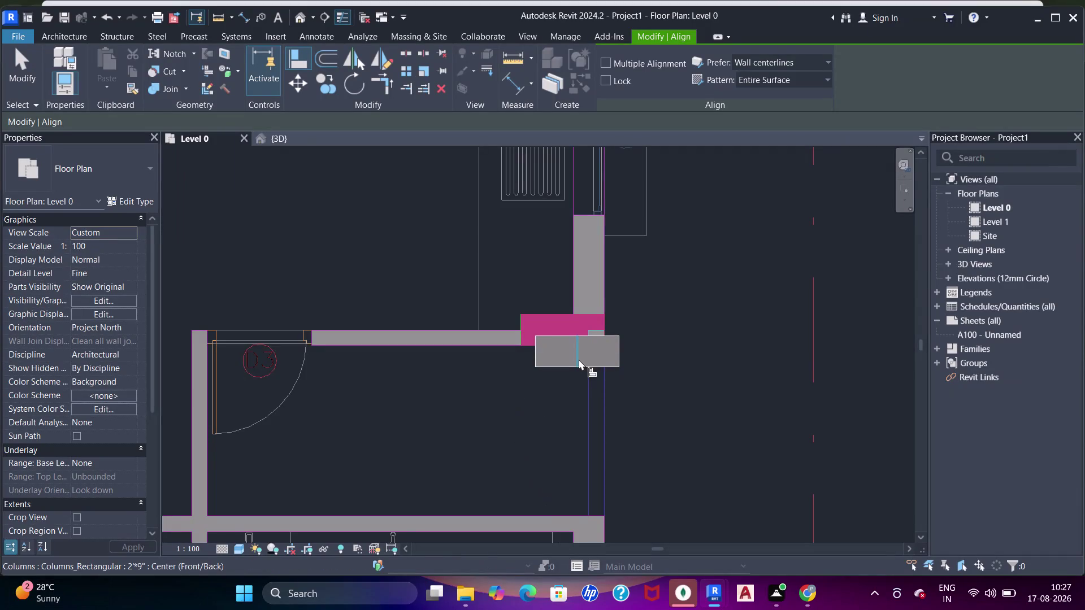
Align the first front-wall column's top and side faces to the DWG column edges.
scroll(up, 3)
click(547, 325)
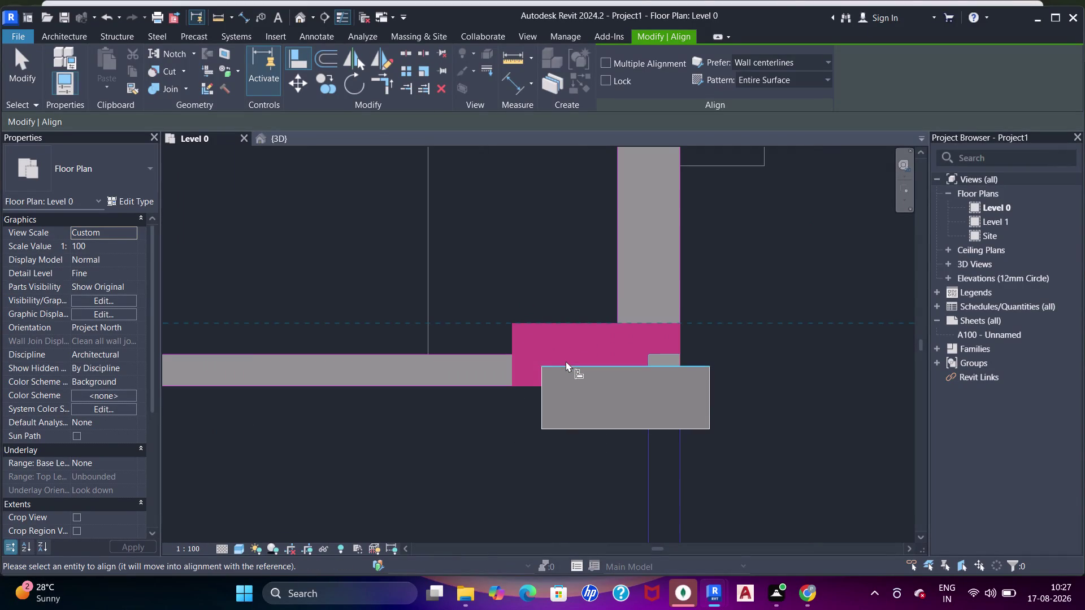
click(565, 361)
drag(497, 335, 503, 335)
click(514, 335)
click(542, 348)
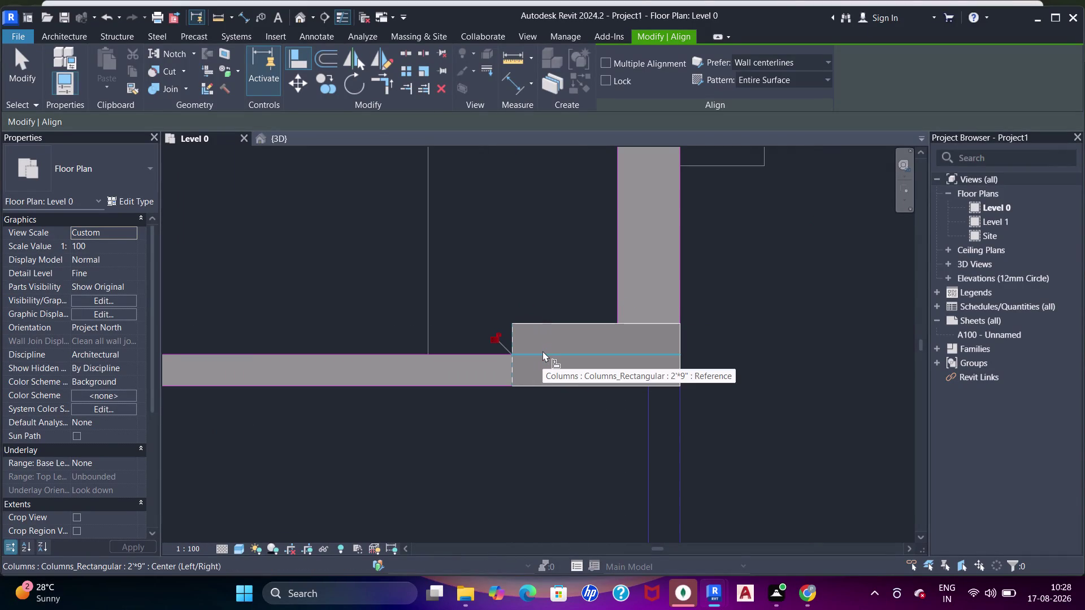
Align the next column's face to its magenta DWG column edge.
scroll(down, 3)
middle_drag(325, 423, 460, 223)
middle_drag(411, 267, 430, 211)
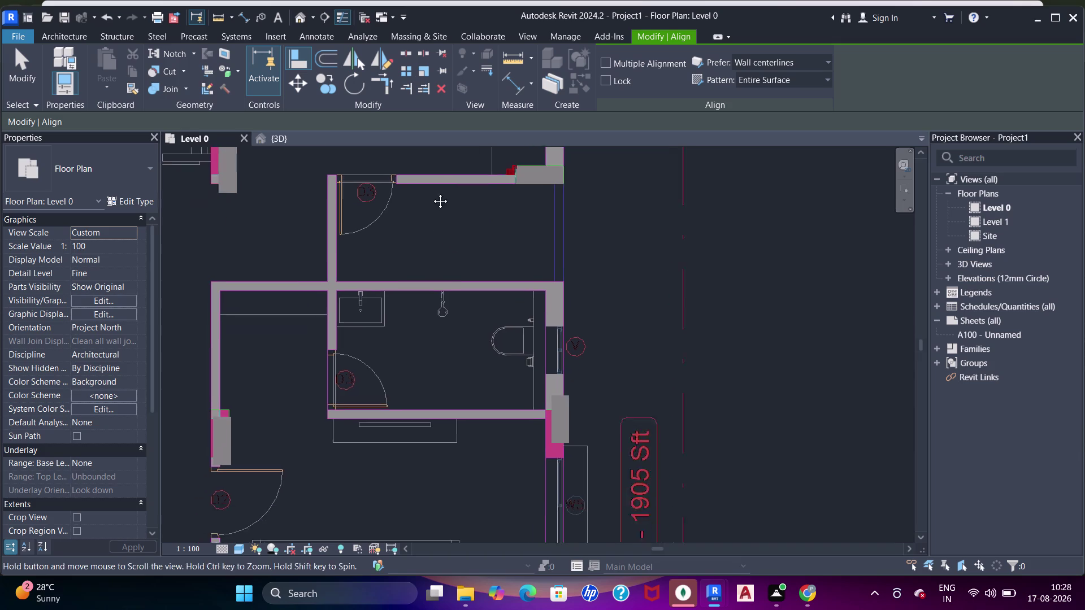
middle_drag(429, 212, 432, 191)
scroll(up, 3)
scroll(up, 3)
middle_drag(611, 379, 614, 280)
click(618, 277)
scroll(up, 3)
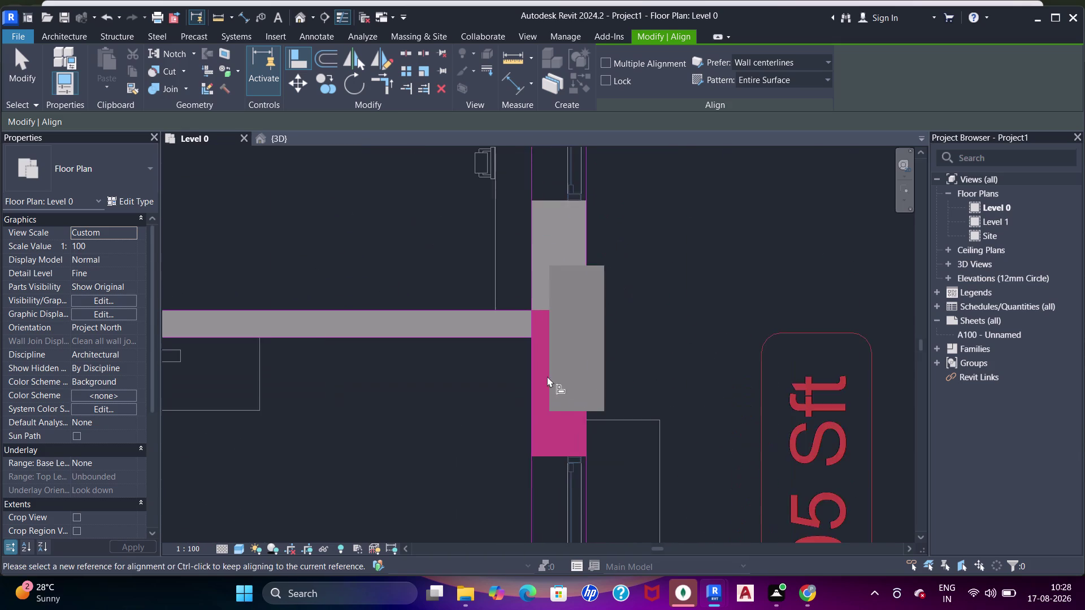
click(528, 357)
Align that column's bottom face to the drawing column's bottom edge.
click(547, 346)
scroll(up, 3)
middle_drag(585, 387, 631, 240)
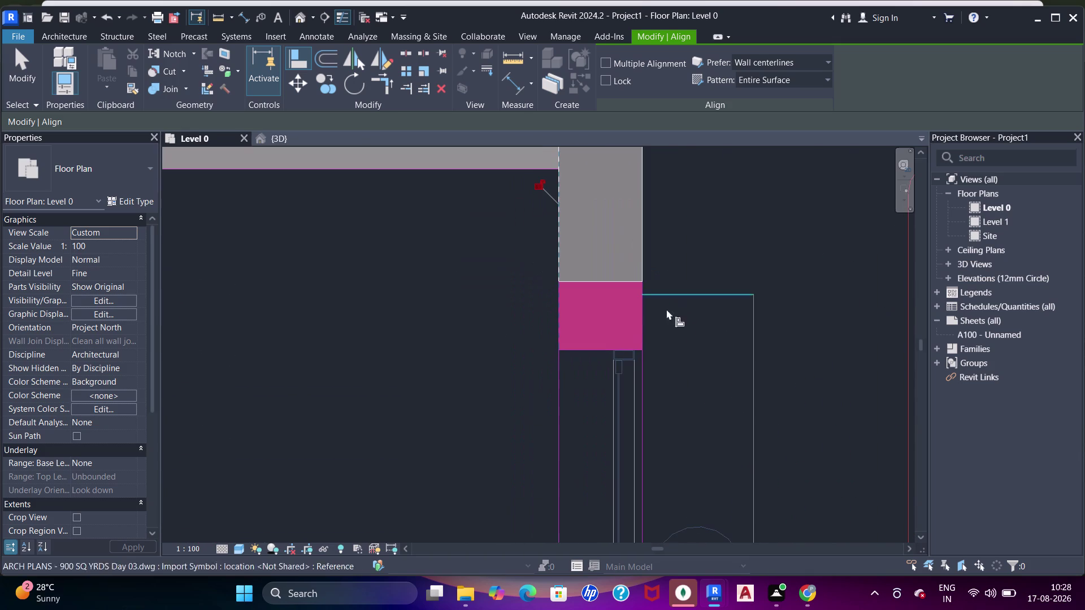
click(605, 351)
click(605, 282)
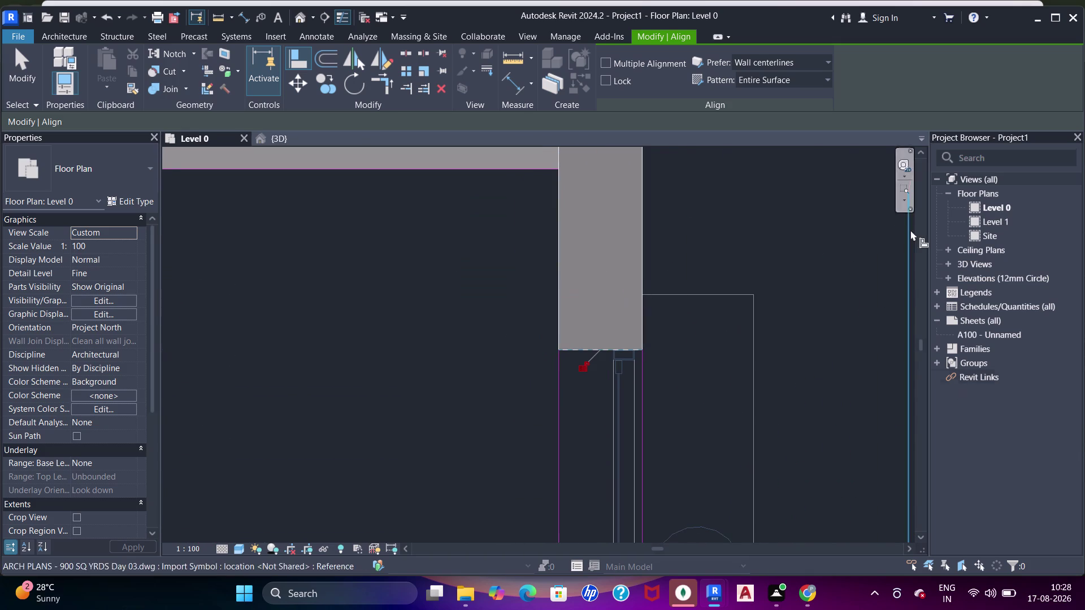
Snap the next bedroom column's face, bottom and side onto its magenta column block.
scroll(down, 3)
middle_drag(658, 379, 641, 198)
scroll(down, 3)
middle_drag(674, 415, 659, 310)
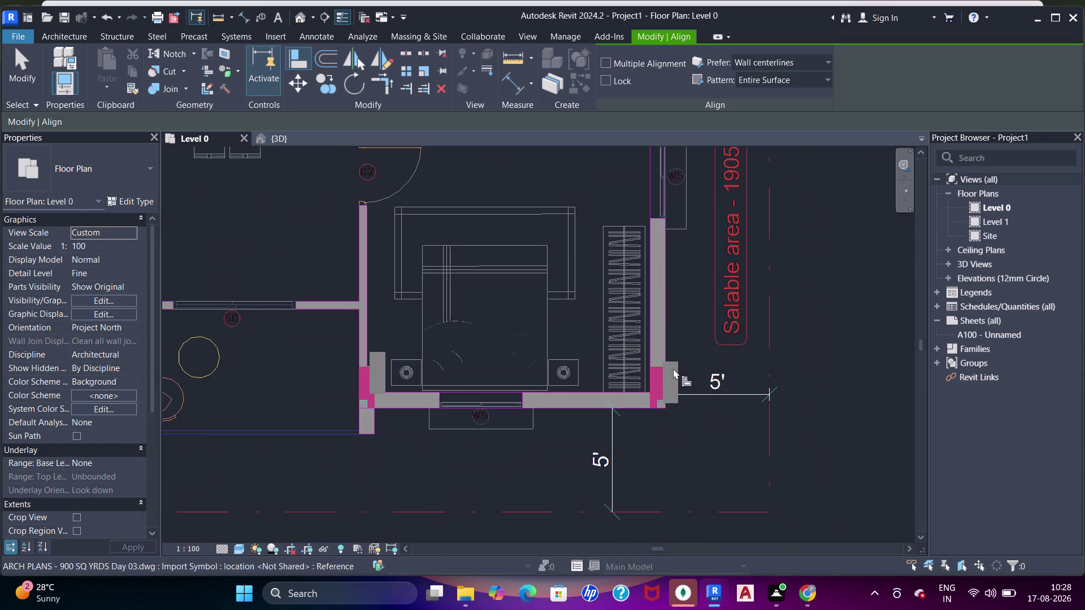
scroll(up, 3)
drag(646, 478, 647, 471)
click(650, 434)
click(679, 416)
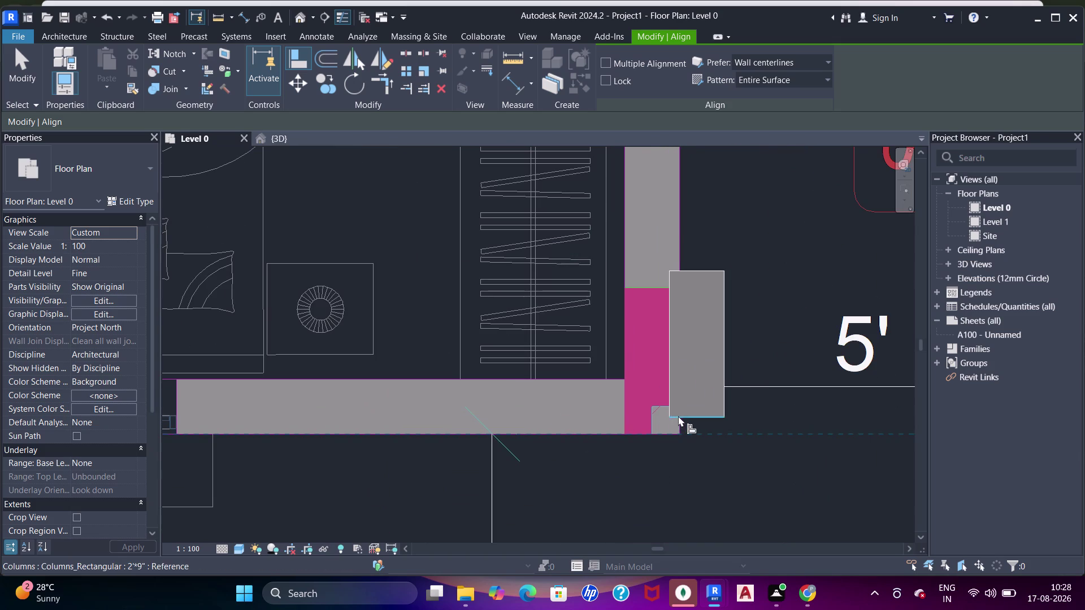
click(617, 333)
click(620, 329)
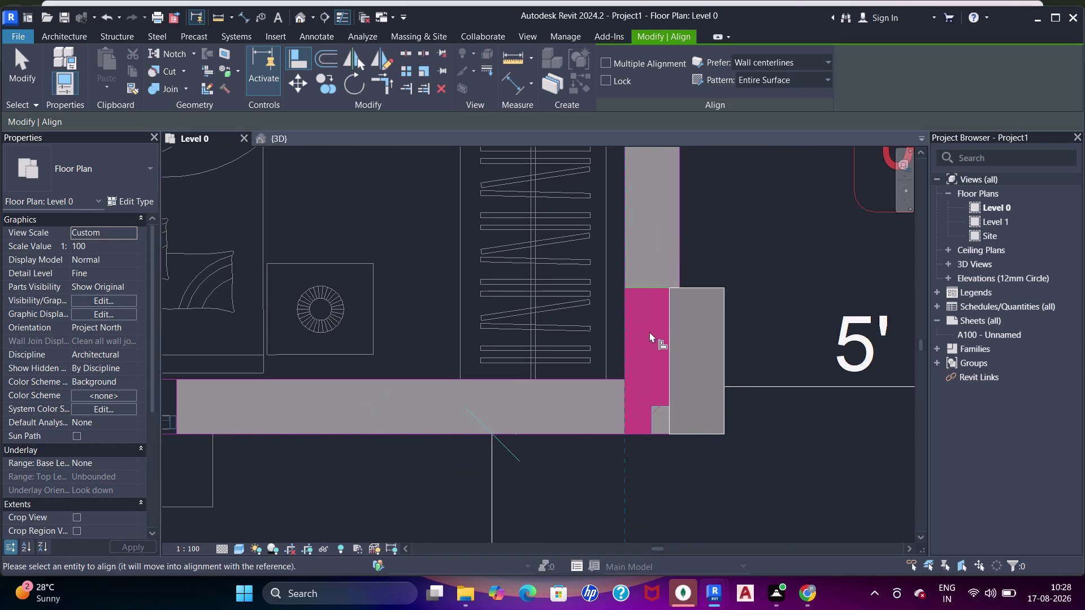
click(670, 337)
Align the following column's side and top faces to the DWG column block.
scroll(down, 3)
middle_drag(513, 330, 622, 279)
scroll(up, 3)
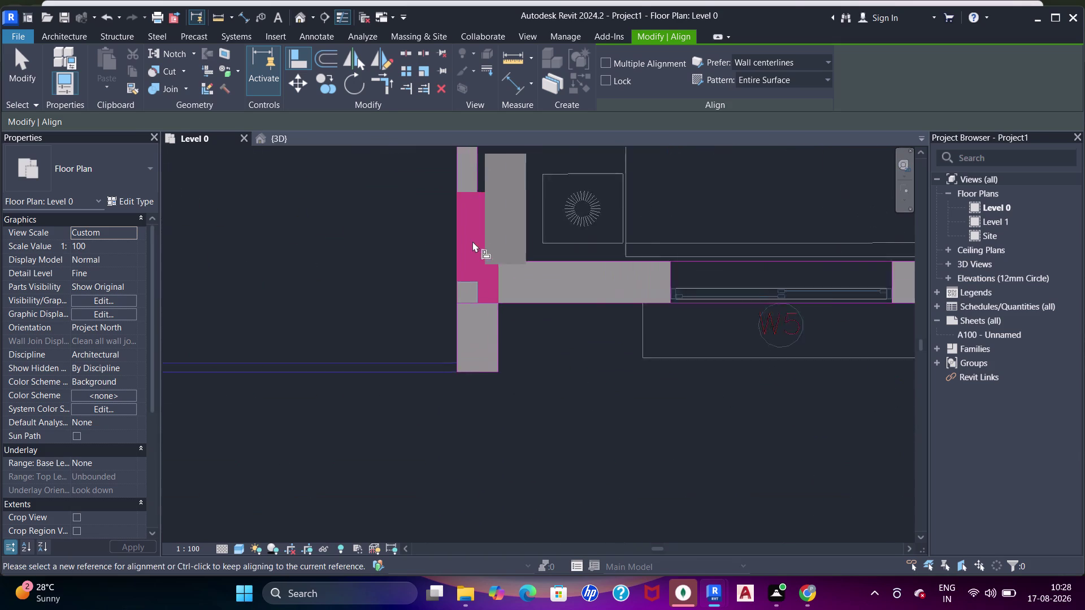
click(449, 234)
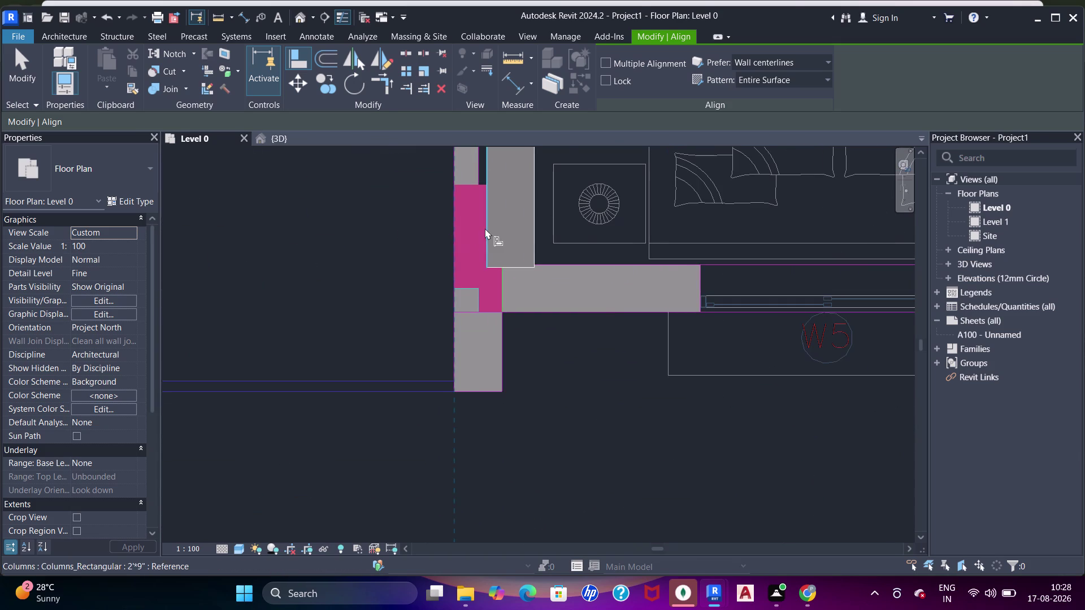
click(484, 228)
click(557, 343)
click(489, 314)
click(486, 272)
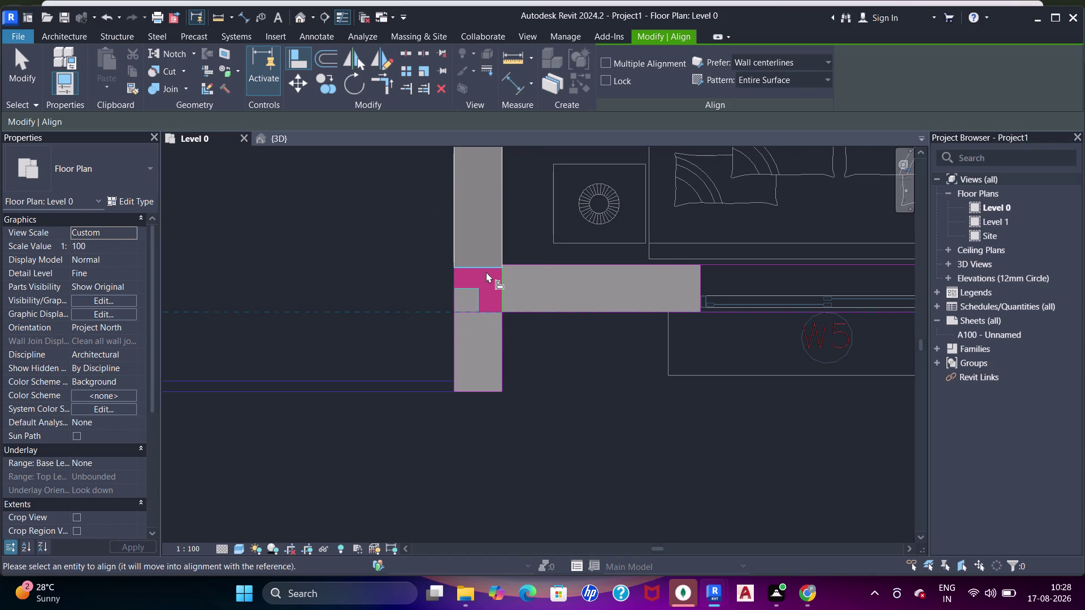
Snap the next column's top face and side onto the drawing column.
scroll(down, 3)
middle_drag(402, 288, 517, 298)
scroll(up, 3)
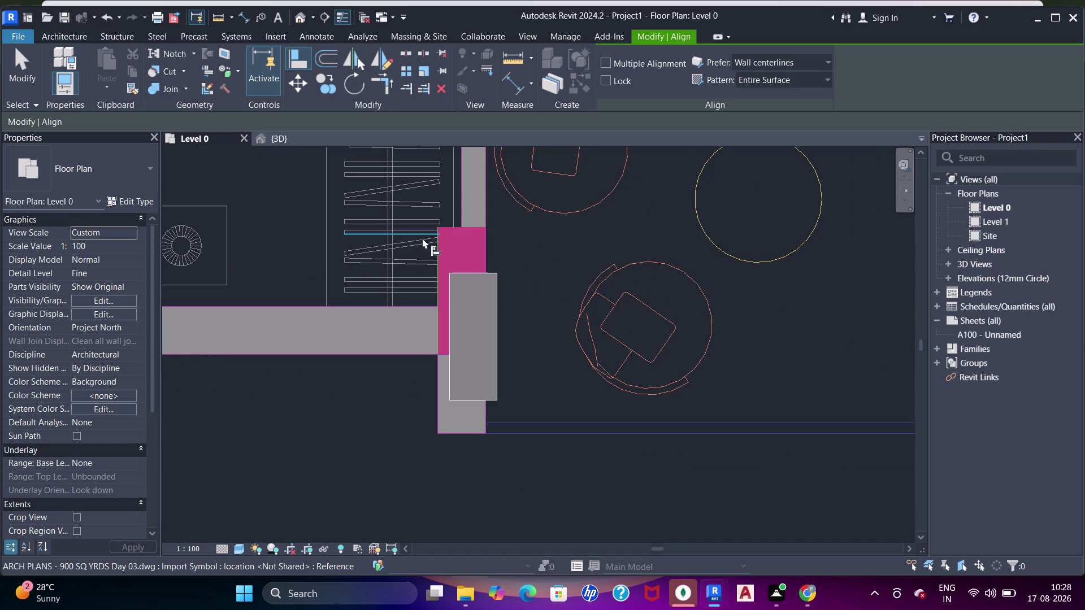
click(449, 228)
click(469, 270)
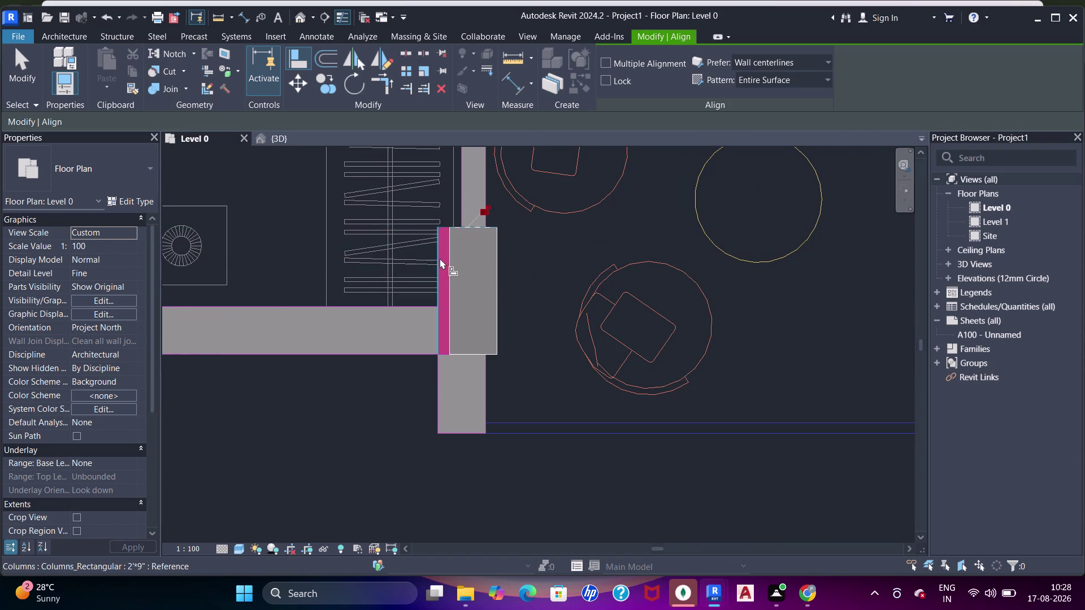
click(439, 258)
click(453, 265)
Align another front-wall column's face and side face to the DWG edges.
scroll(down, 3)
middle_drag(358, 281, 593, 284)
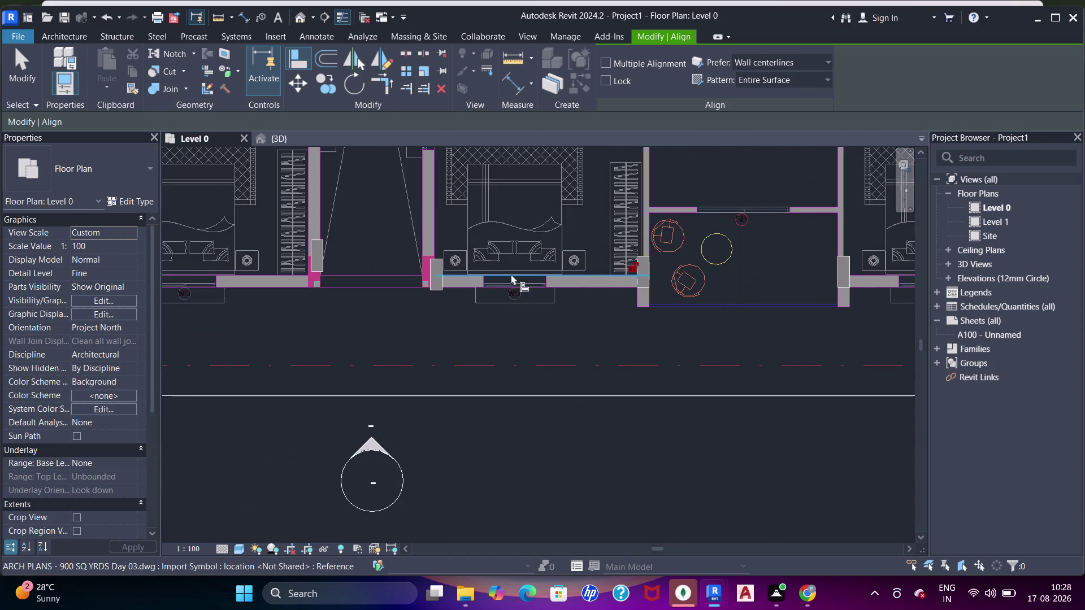
scroll(up, 3)
click(426, 239)
click(443, 246)
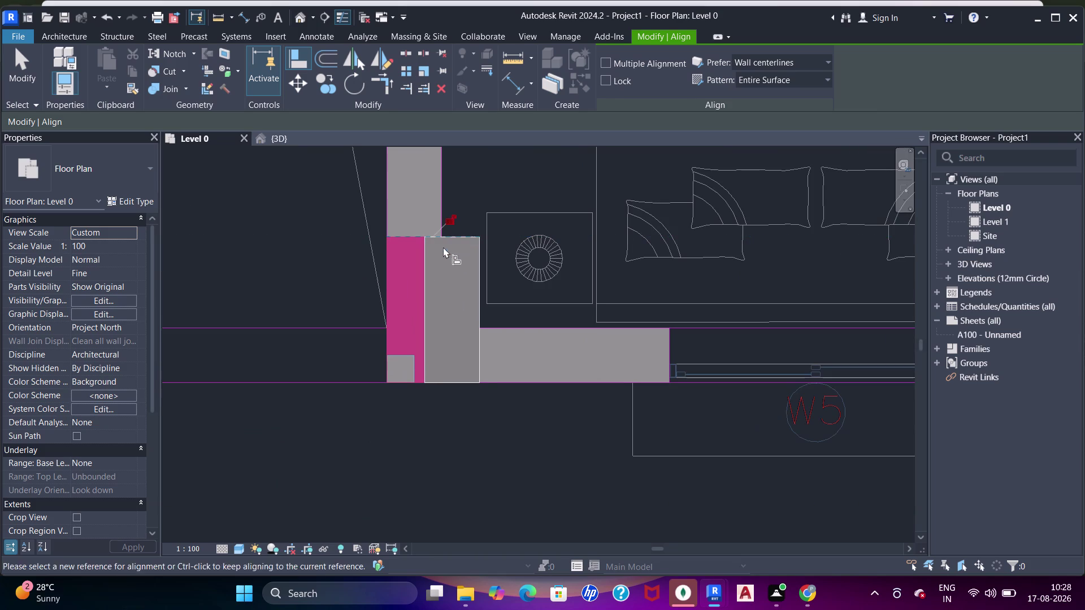
click(387, 270)
click(423, 283)
Align the next column's face, bottom and side onto the magenta block.
scroll(down, 3)
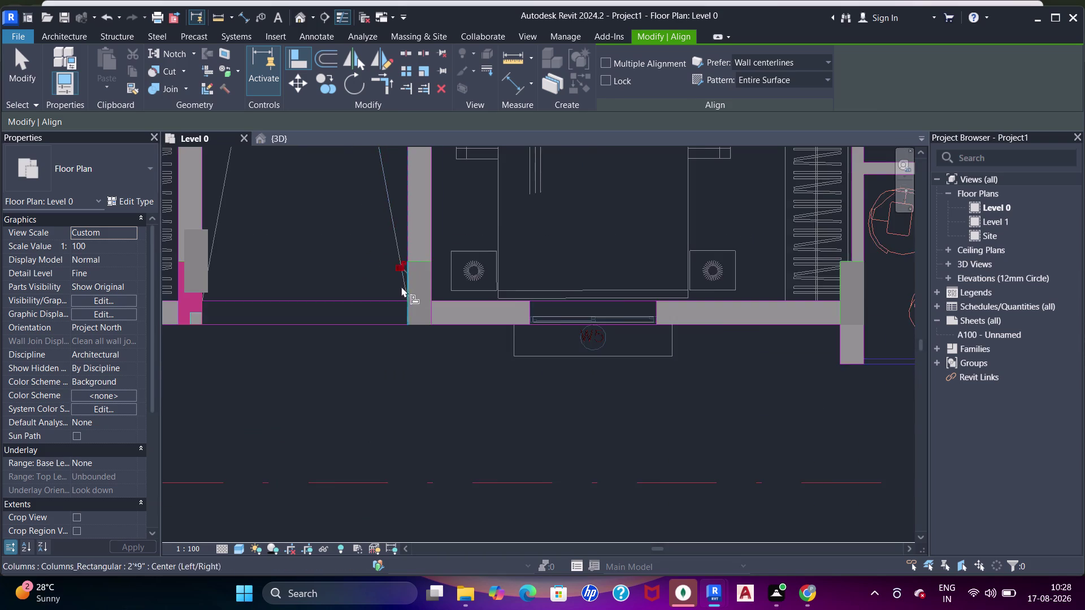
middle_drag(398, 287, 632, 286)
scroll(up, 3)
click(399, 278)
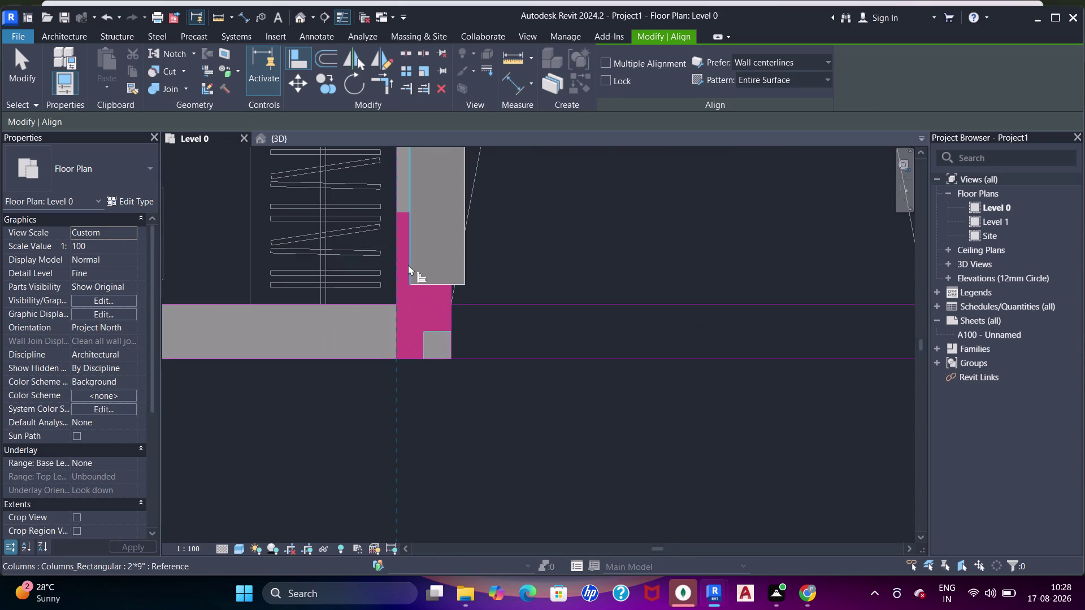
click(409, 264)
click(421, 360)
click(423, 356)
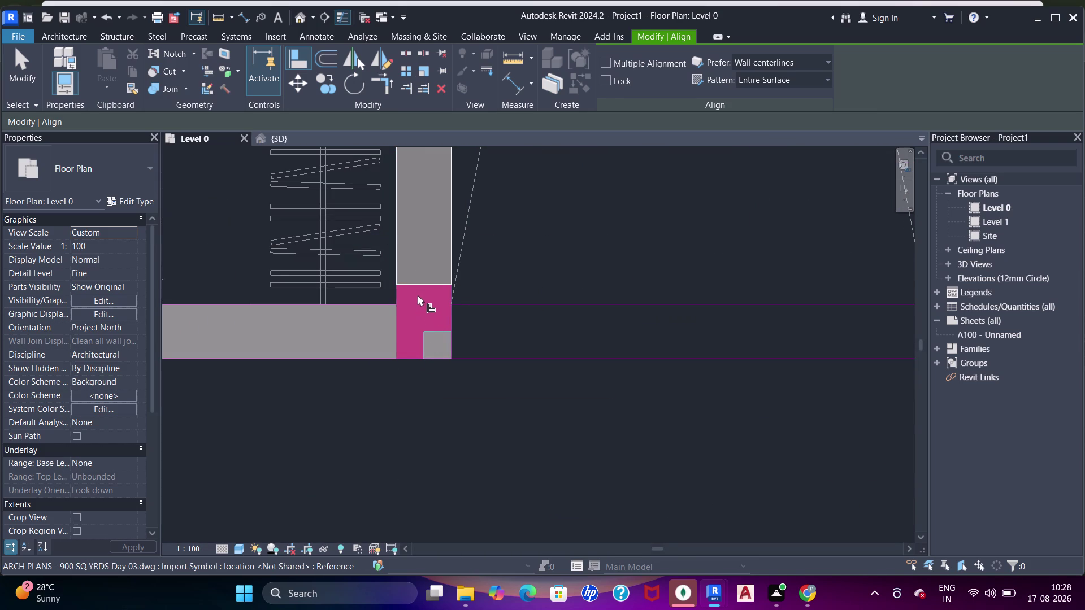
click(454, 357)
click(426, 284)
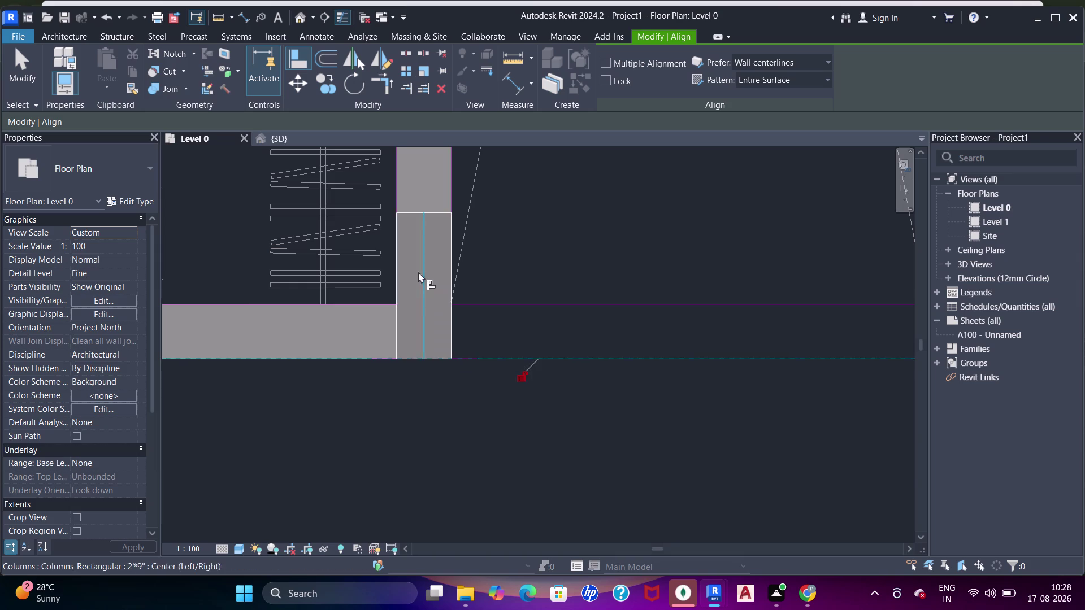
Shift the next column's top and side faces onto the DWG column edges.
scroll(down, 3)
middle_drag(290, 340, 620, 396)
scroll(up, 3)
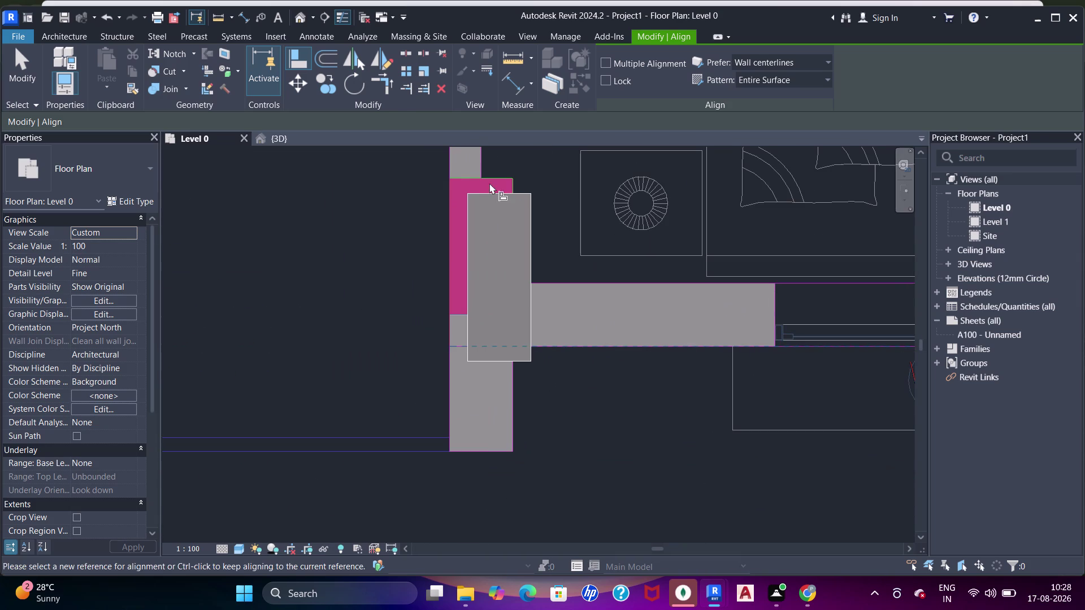
click(493, 178)
click(499, 198)
click(406, 252)
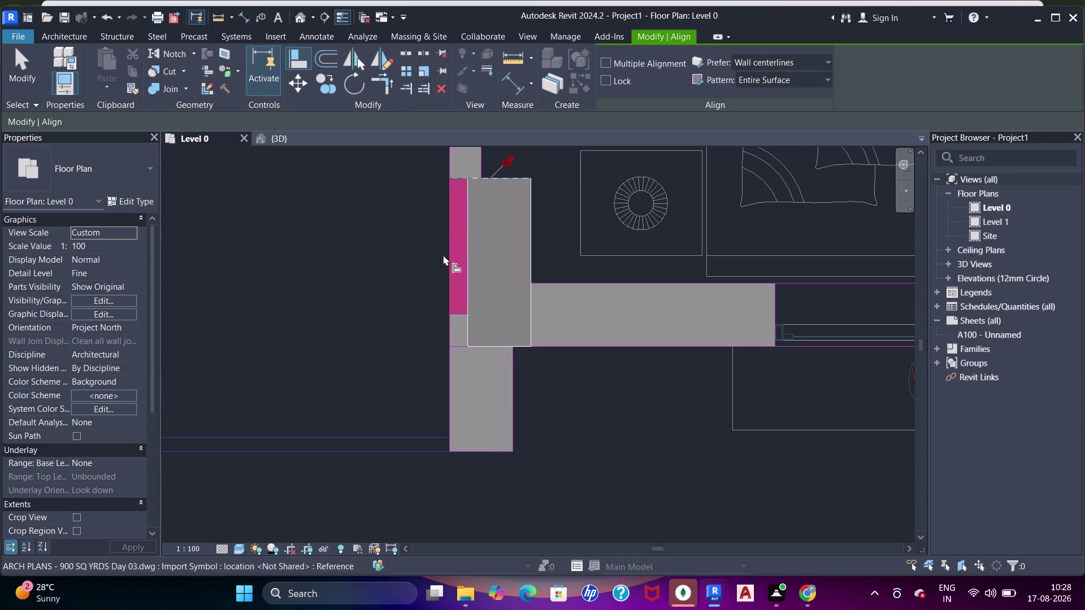
click(446, 261)
click(470, 270)
Snap the kitchen column's top and side faces onto its magenta column block.
scroll(down, 3)
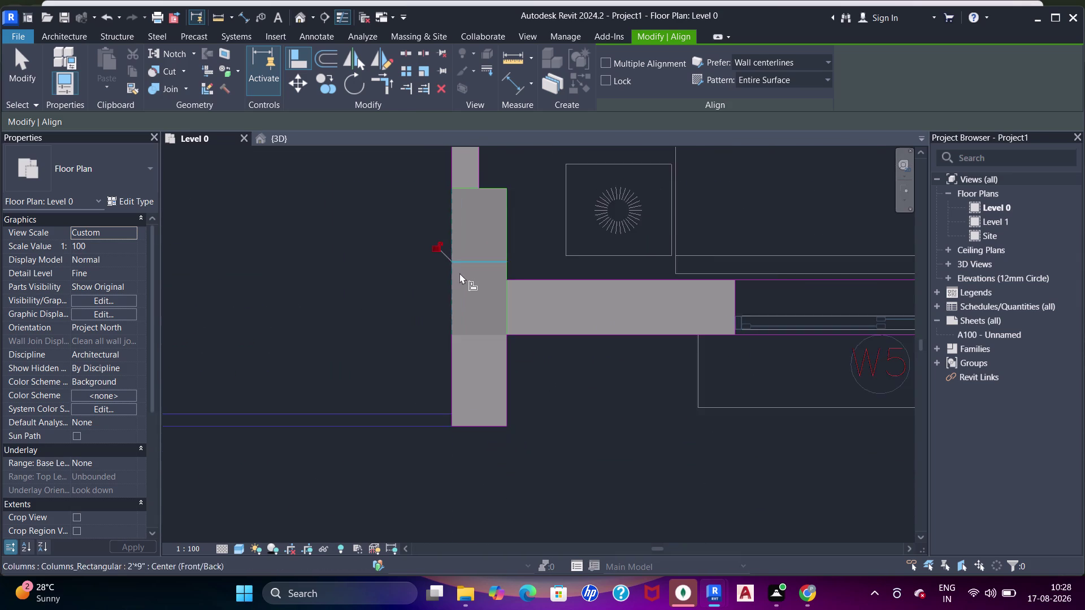
scroll(down, 3)
middle_drag(401, 287, 650, 268)
scroll(up, 3)
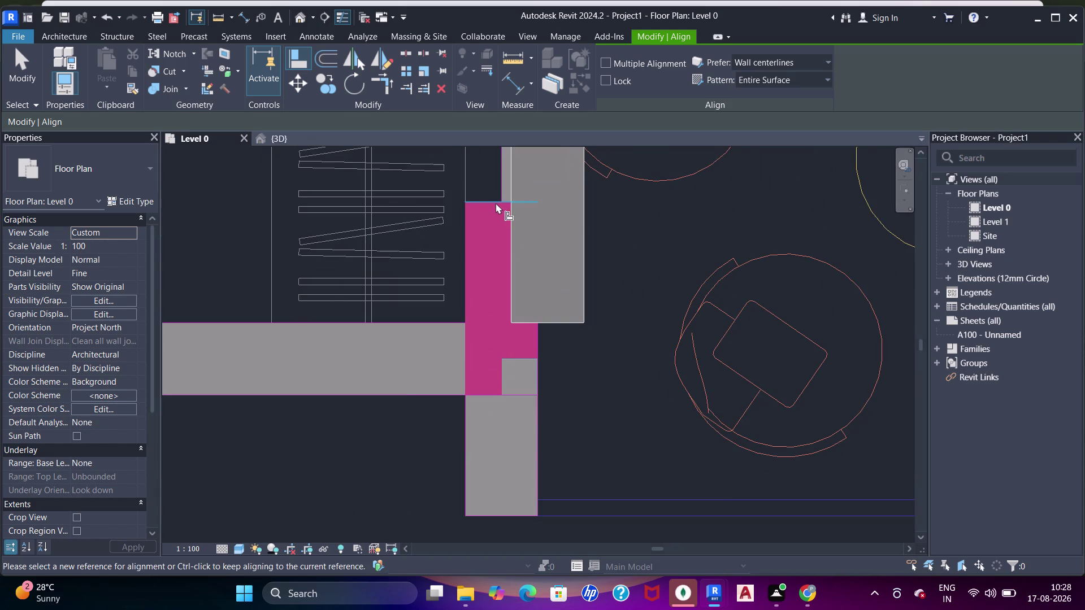
click(495, 203)
middle_drag(506, 199, 506, 268)
scroll(up, 3)
click(529, 192)
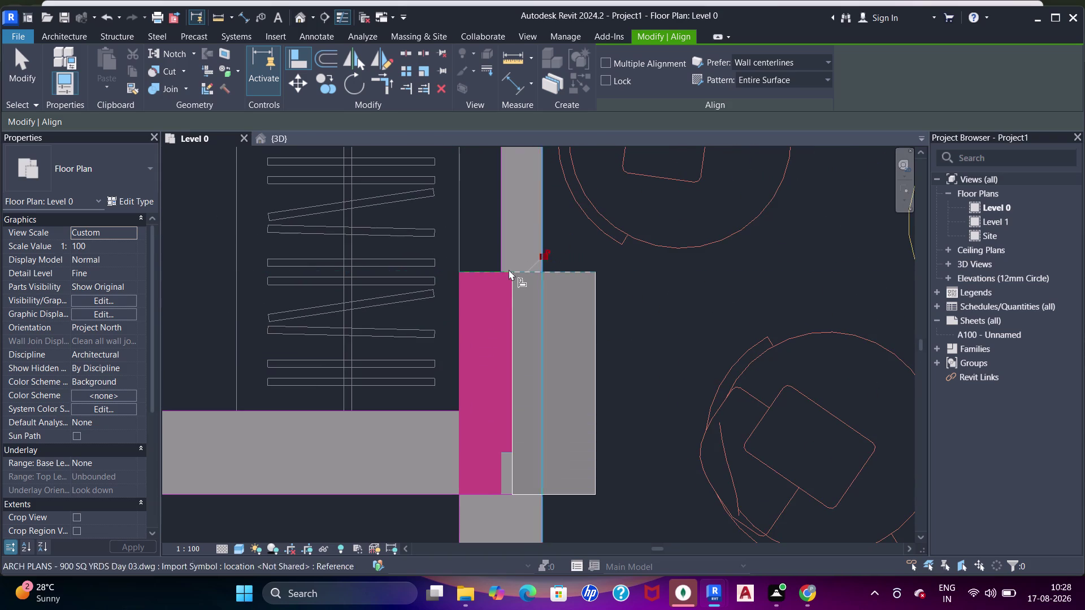
click(459, 311)
click(512, 333)
scroll(down, 3)
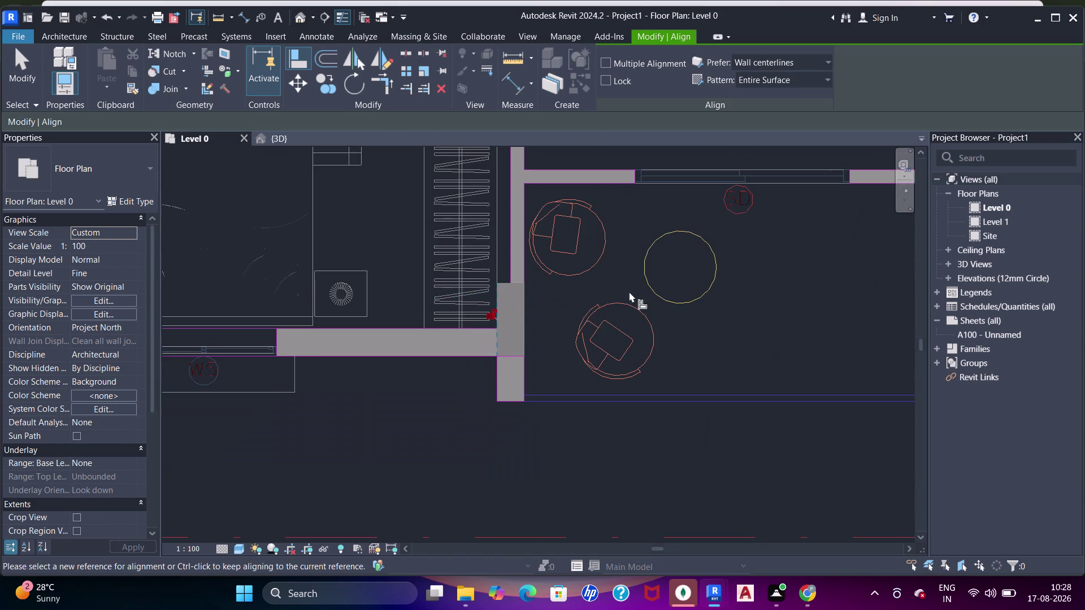
Align the front corner column with the wall edge and the wall bottom.
scroll(down, 3)
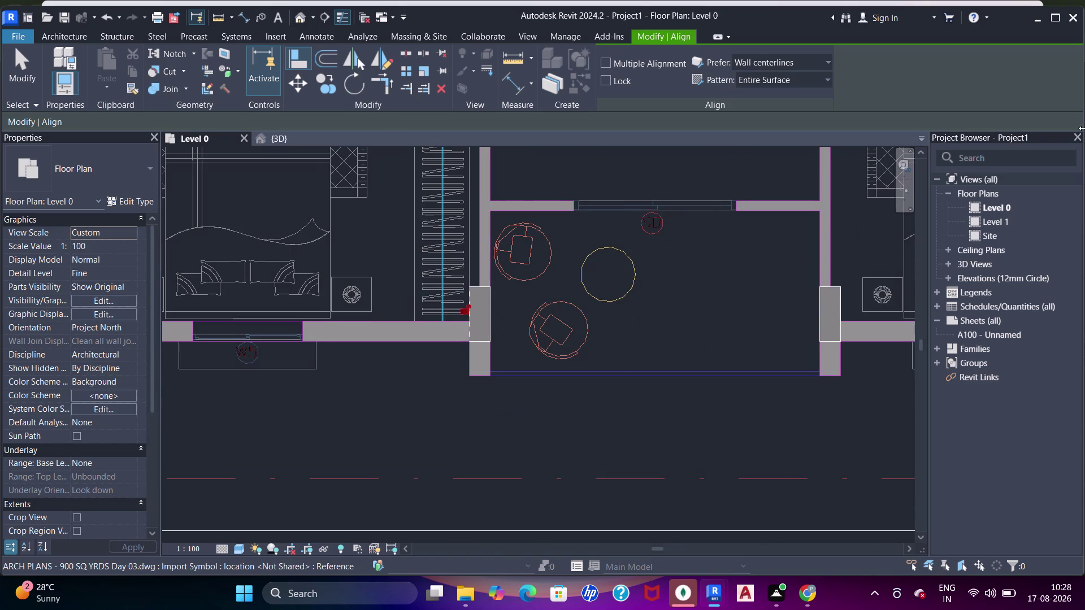
scroll(down, 3)
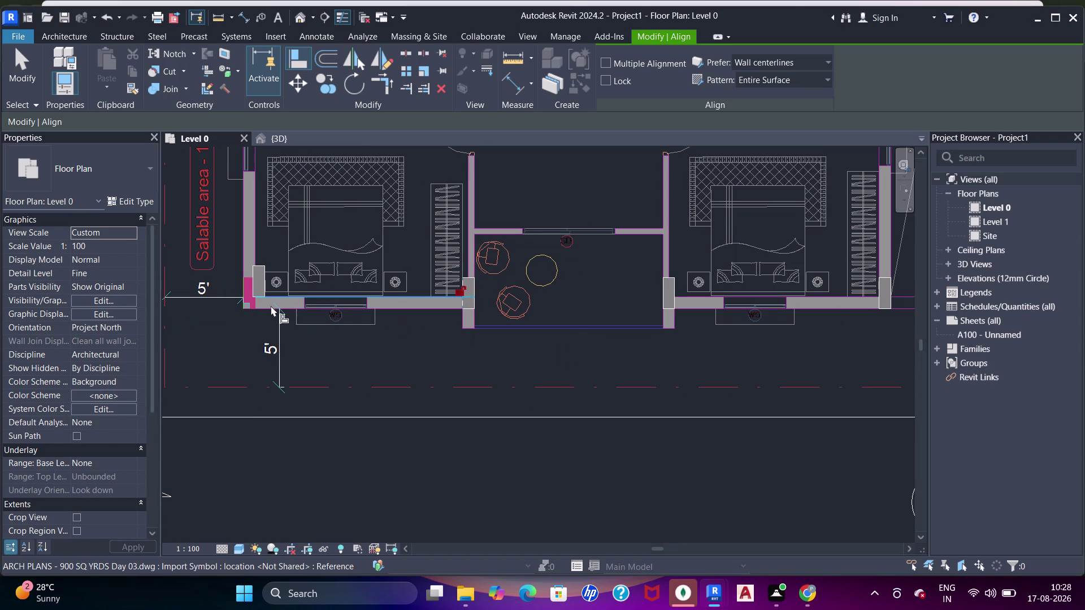
scroll(down, 3)
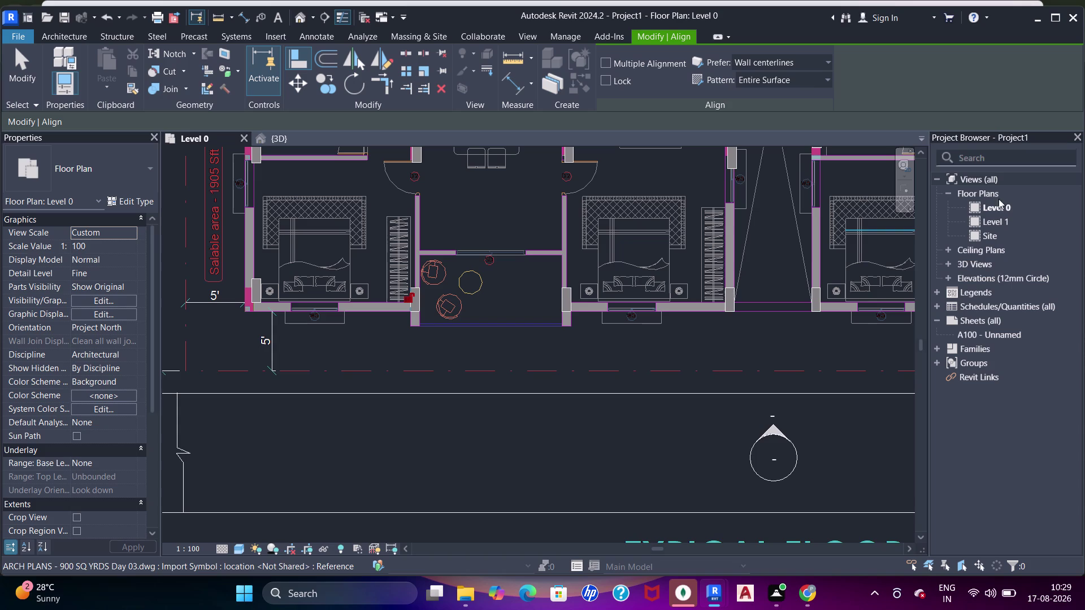
scroll(down, 3)
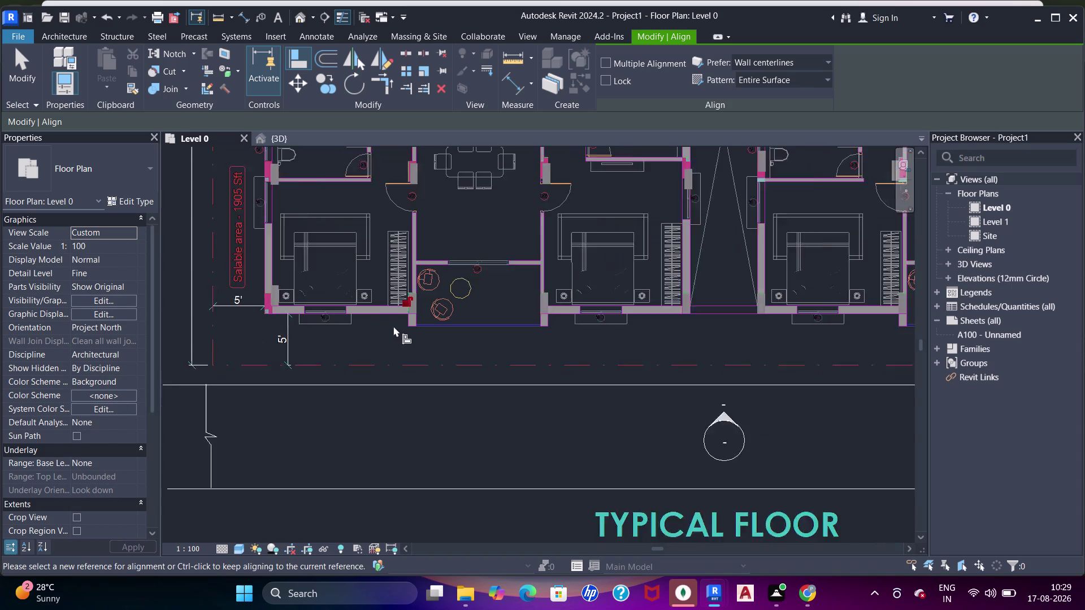
scroll(down, 3)
middle_click(364, 344)
scroll(up, 3)
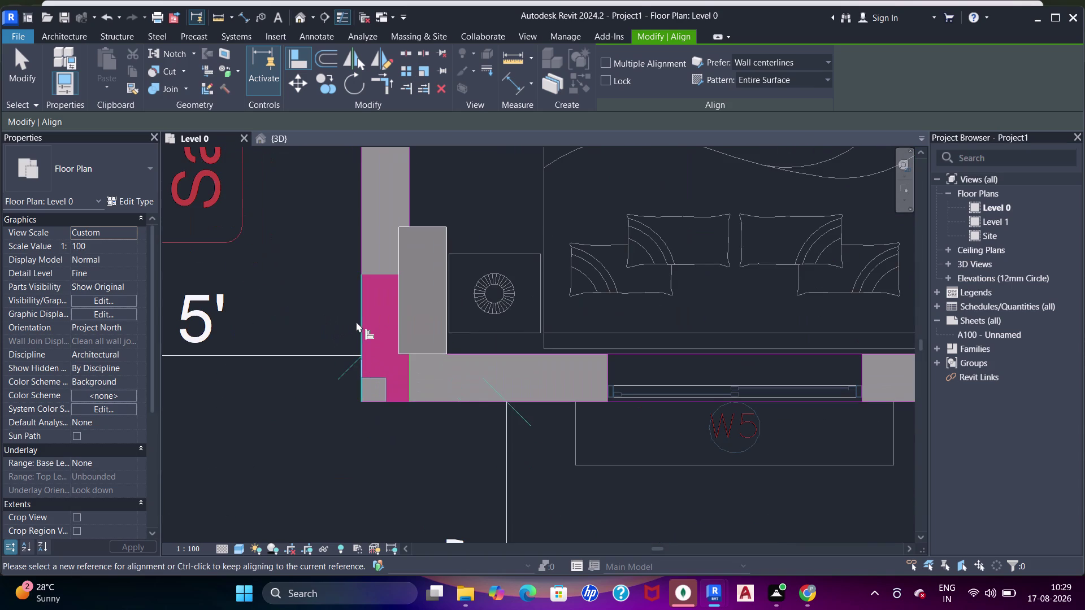
click(364, 324)
click(399, 310)
drag(409, 432, 399, 419)
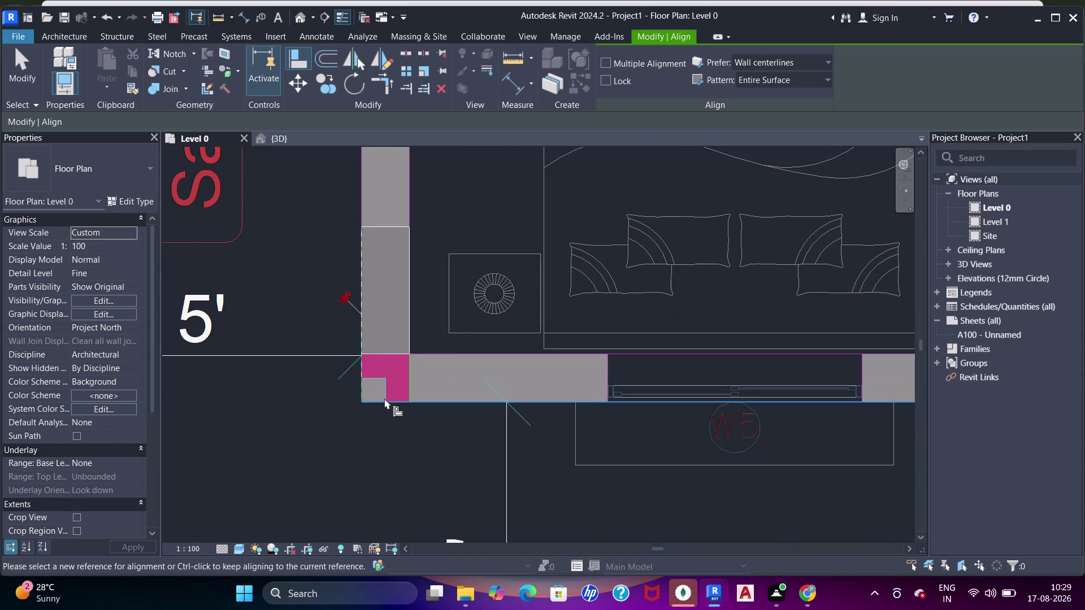
click(384, 398)
click(385, 353)
Pan across the plan to the next bedroom–bathroom wall junction.
scroll(down, 3)
middle_click(491, 422)
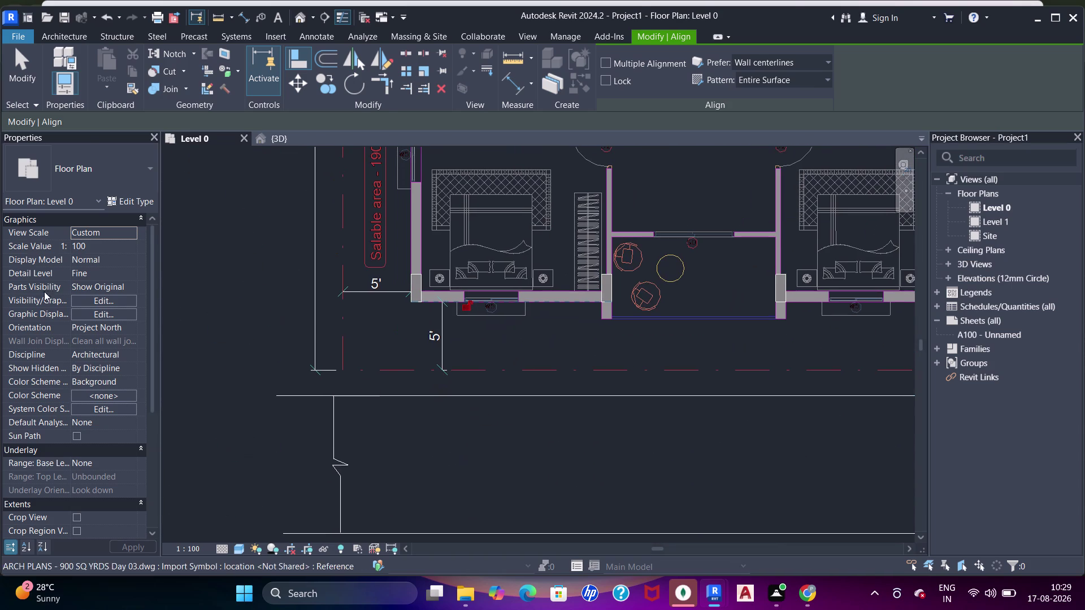
scroll(down, 3)
middle_click(505, 373)
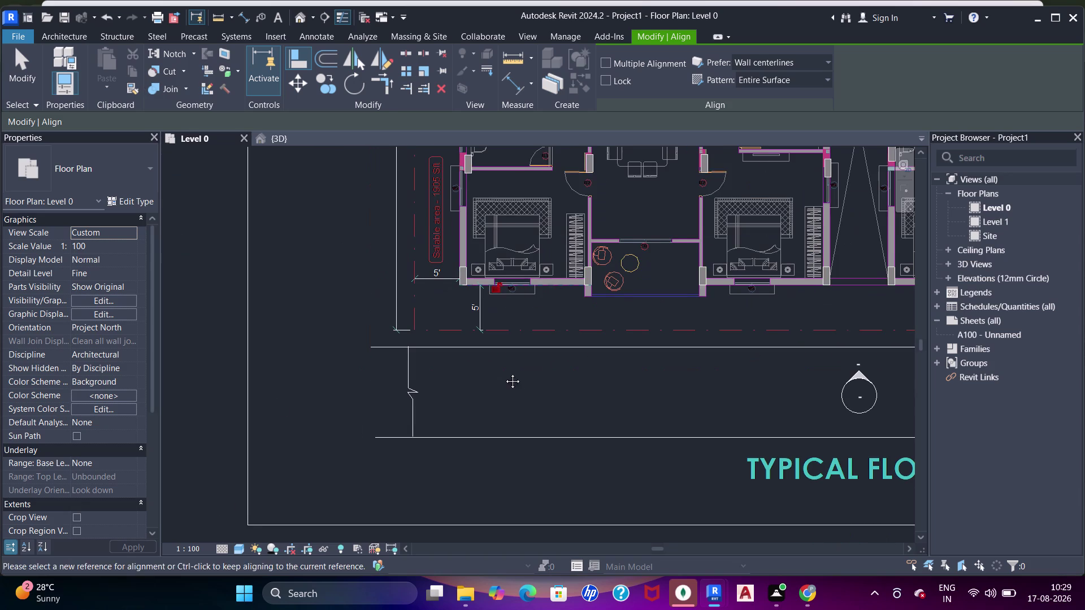
middle_click(481, 336)
middle_click(488, 318)
middle_click(504, 411)
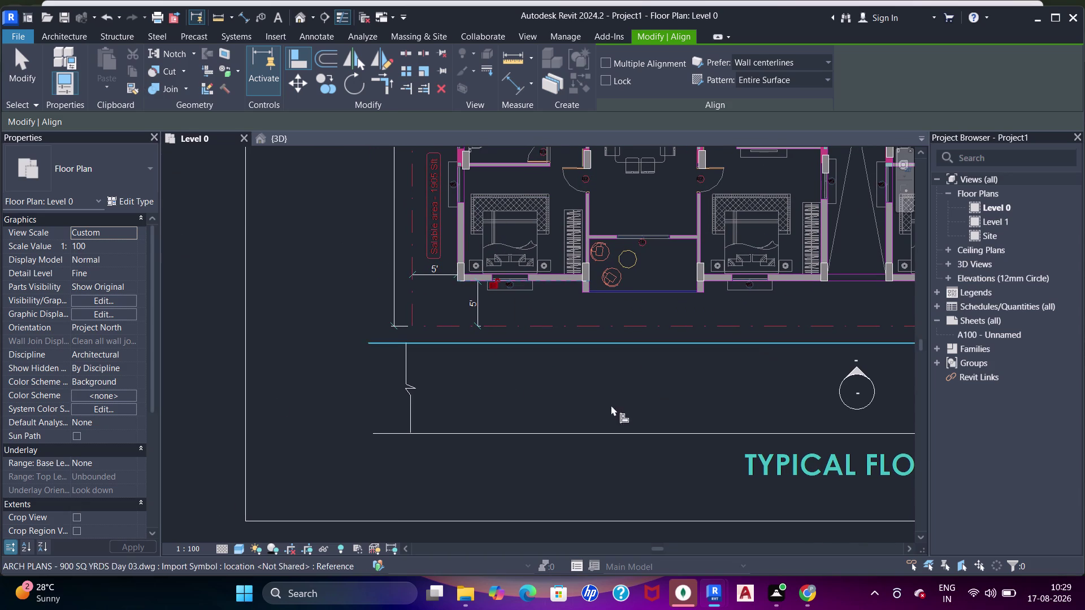
middle_drag(565, 295, 566, 327)
middle_drag(569, 372, 570, 382)
scroll(up, 3)
middle_drag(460, 202, 472, 214)
middle_drag(485, 239, 508, 375)
scroll(up, 3)
Align the bathroom side-wall column with the shear wall edge.
click(488, 292)
click(504, 306)
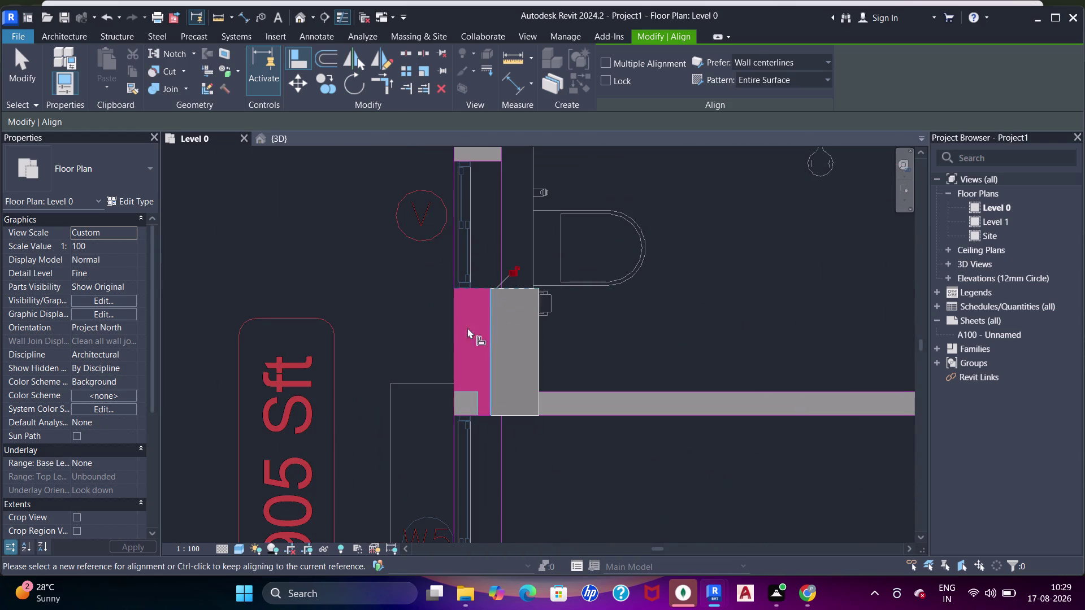
click(458, 335)
click(492, 351)
Pan the plan to centre the toilet wall junctions.
scroll(down, 3)
middle_drag(509, 273, 519, 380)
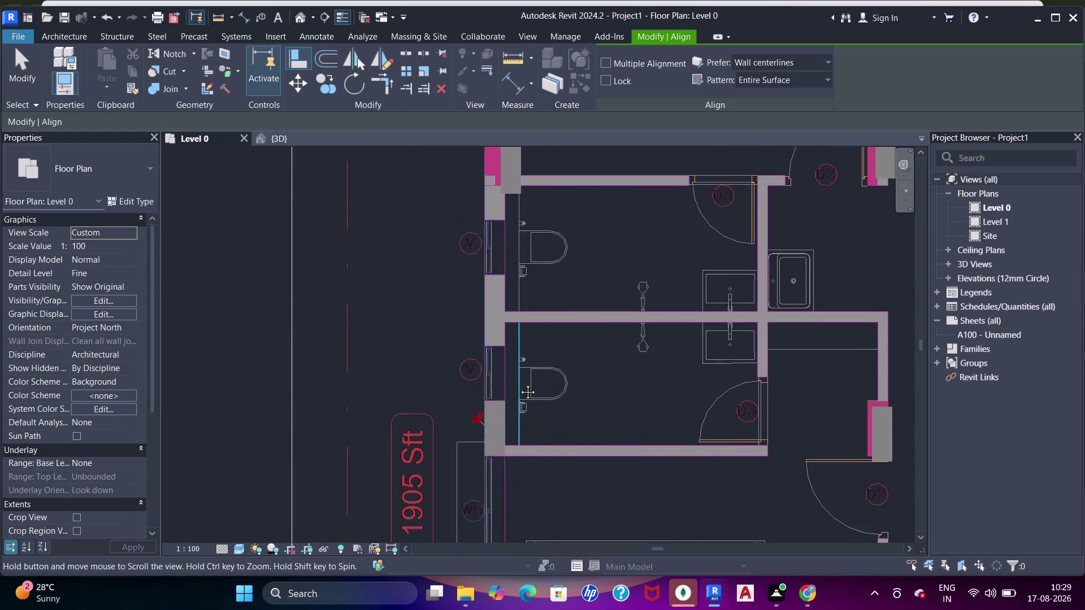
middle_drag(520, 380, 519, 384)
scroll(up, 3)
scroll(down, 3)
middle_drag(548, 343, 523, 355)
scroll(up, 3)
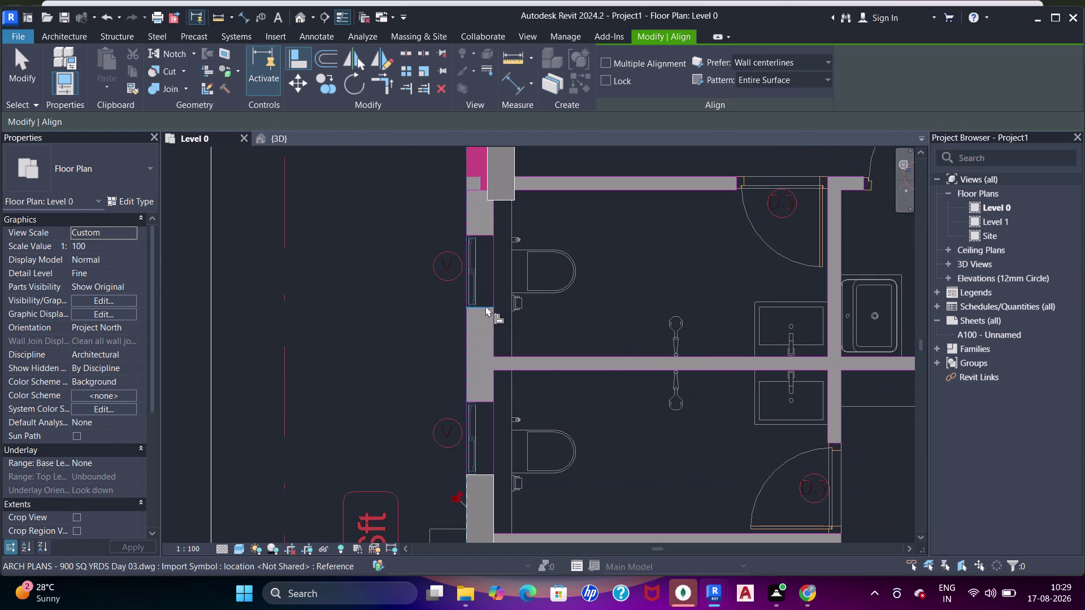
Restart Align (AA) and line up the upper toilet junction column with the shear wall edges.
key(Escape)
key(Escape)
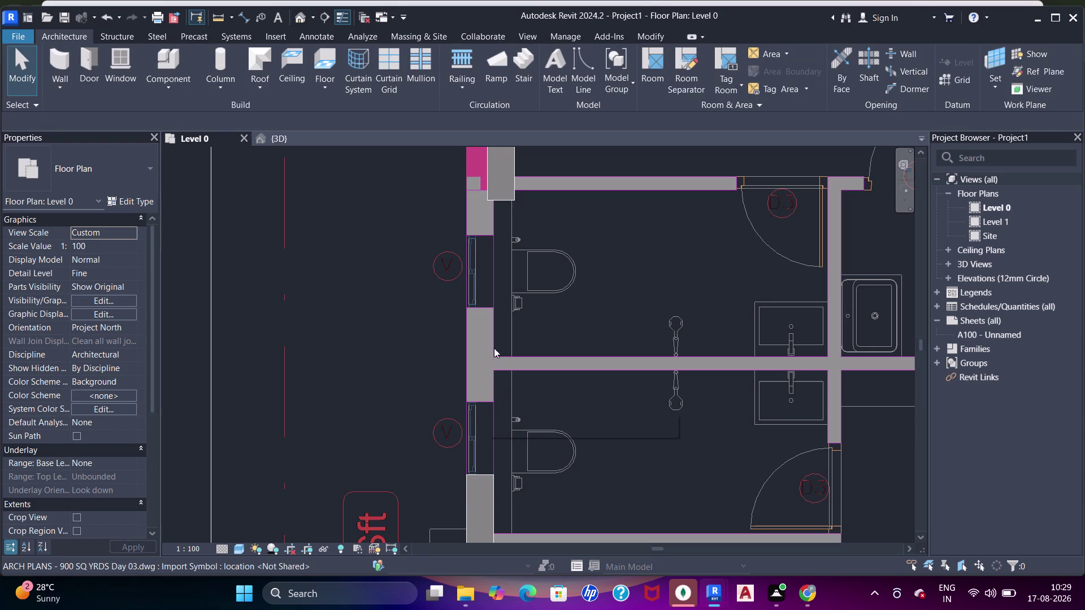
scroll(down, 3)
middle_drag(496, 327, 502, 362)
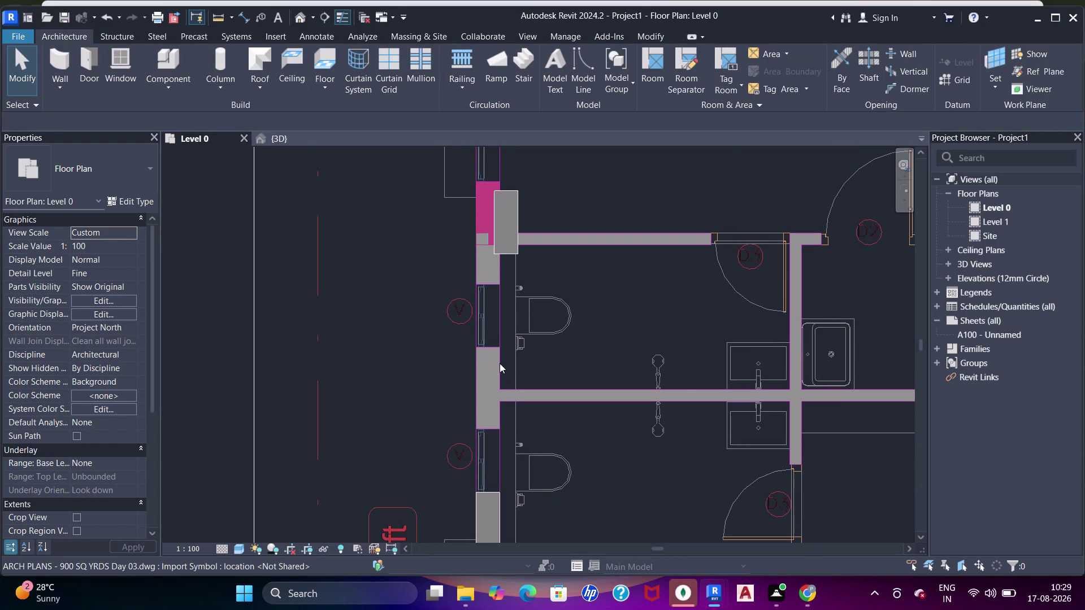
text(AA)
scroll(up, 3)
middle_drag(492, 212, 513, 231)
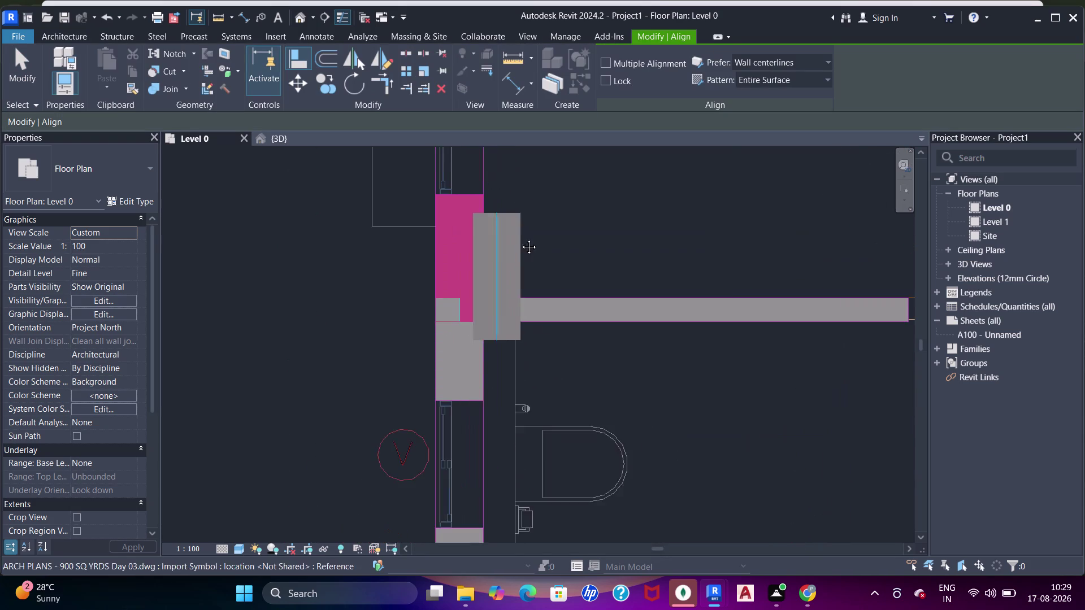
middle_drag(513, 230, 527, 246)
click(498, 232)
click(516, 244)
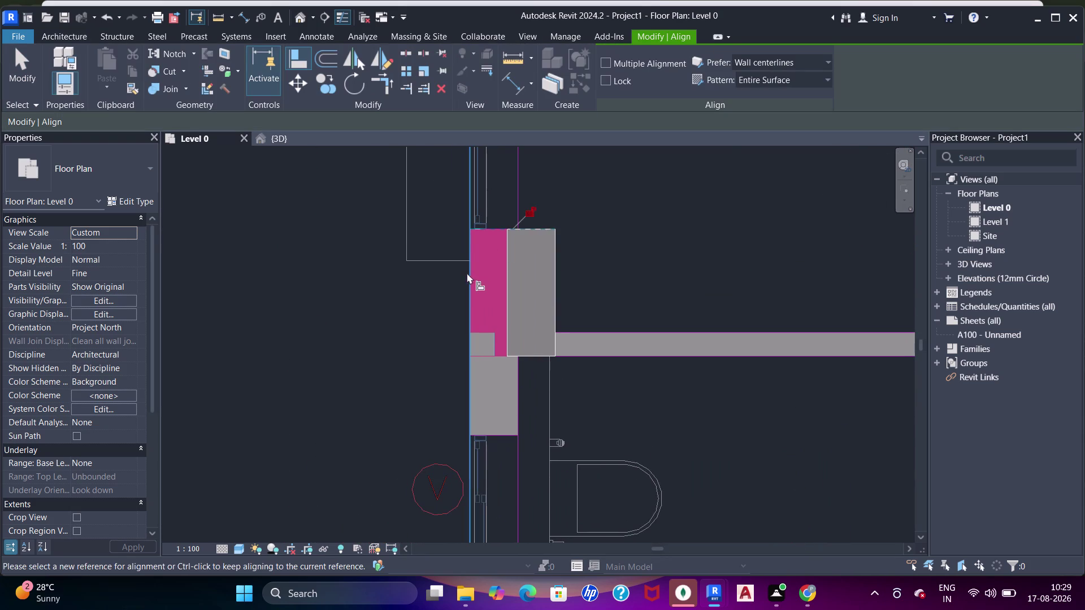
click(467, 273)
click(508, 291)
Bring the bedroom corner column's top level with the adjoining wall edge.
scroll(down, 3)
middle_drag(533, 252, 546, 356)
middle_drag(505, 279, 511, 299)
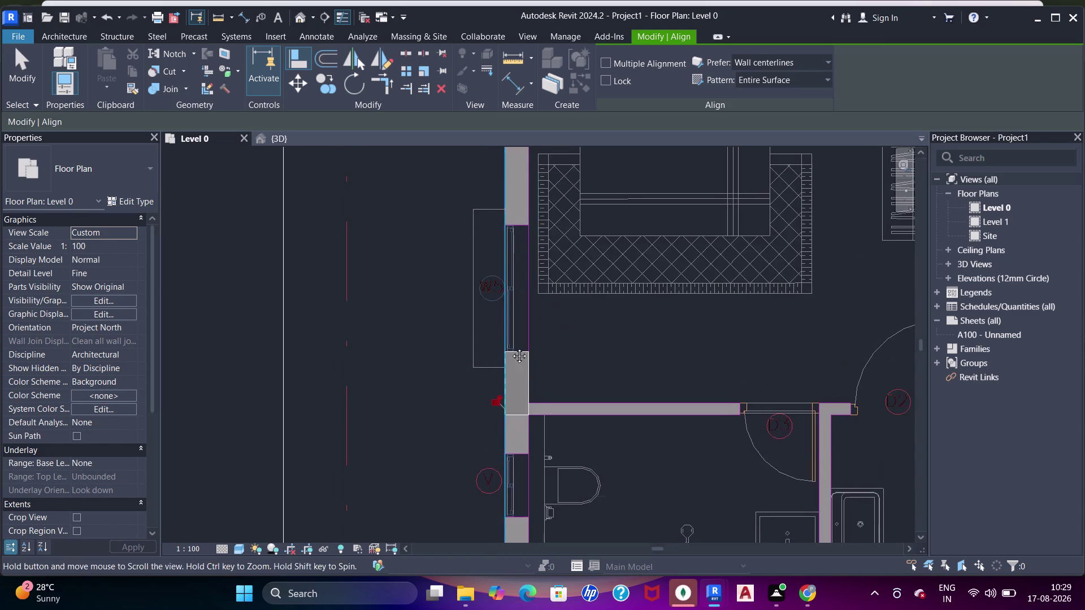
middle_drag(510, 299, 521, 459)
scroll(down, 3)
scroll(up, 3)
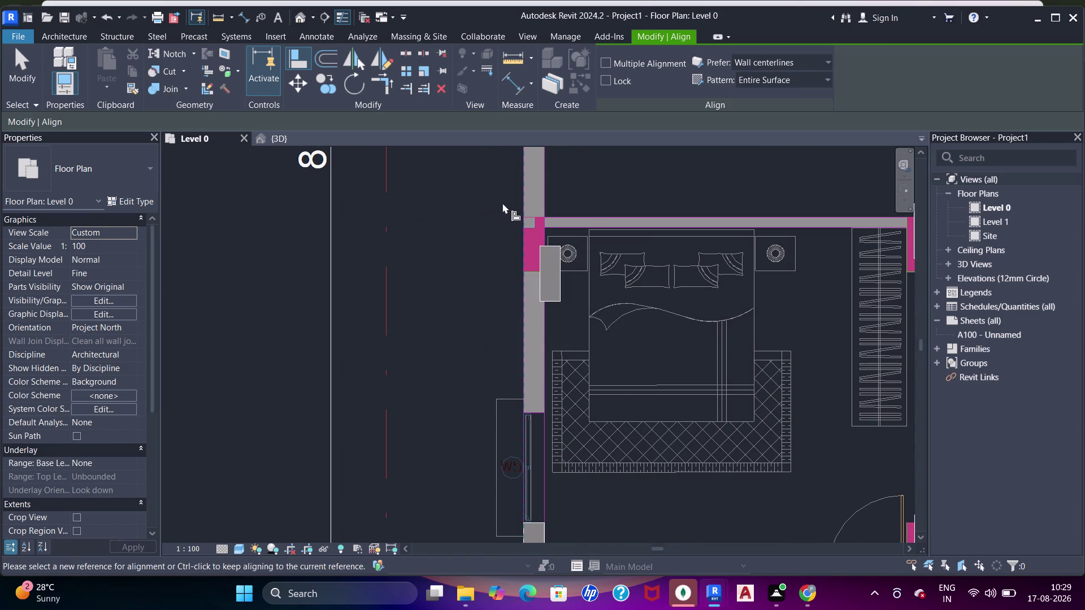
scroll(up, 3)
middle_drag(489, 243, 457, 226)
click(541, 215)
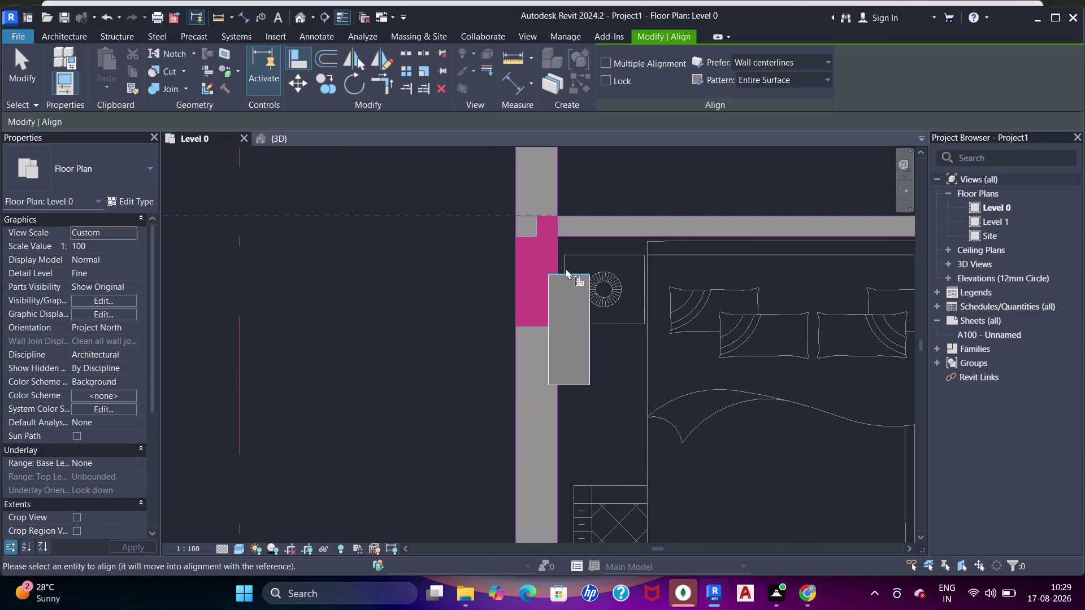
drag(565, 270, 557, 269)
click(515, 259)
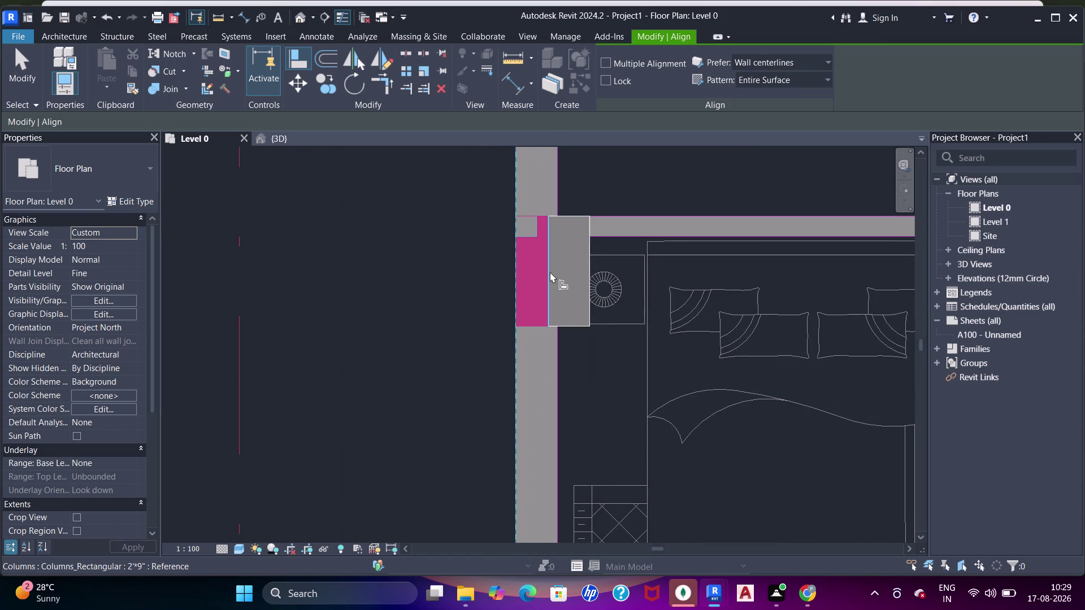
click(549, 271)
Align the next column along that wall with the shear wall edges.
scroll(down, 3)
middle_drag(553, 201, 547, 388)
scroll(up, 3)
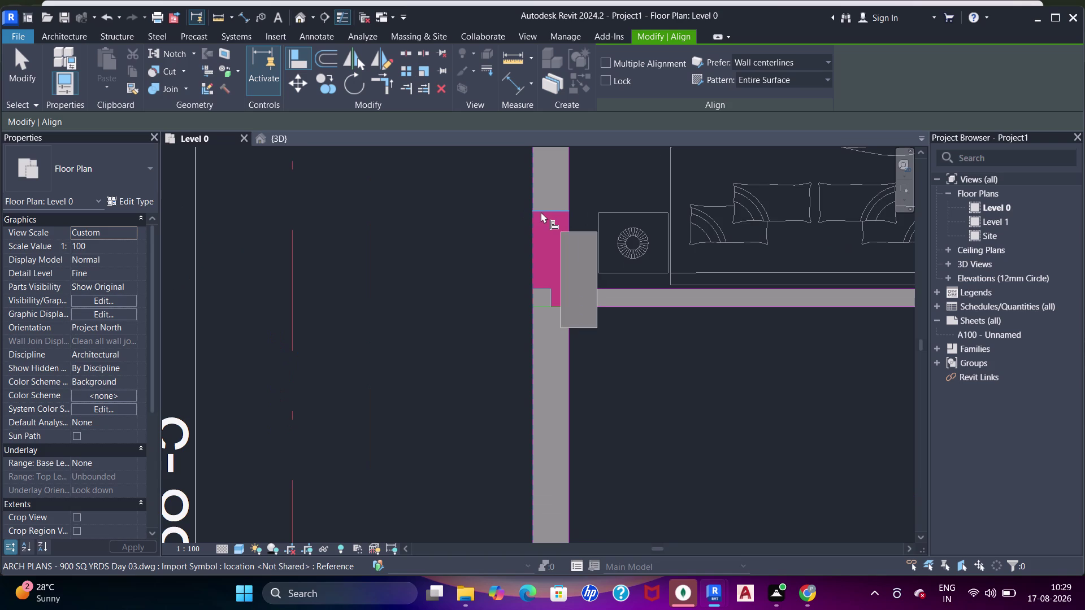
click(547, 208)
click(574, 232)
click(532, 237)
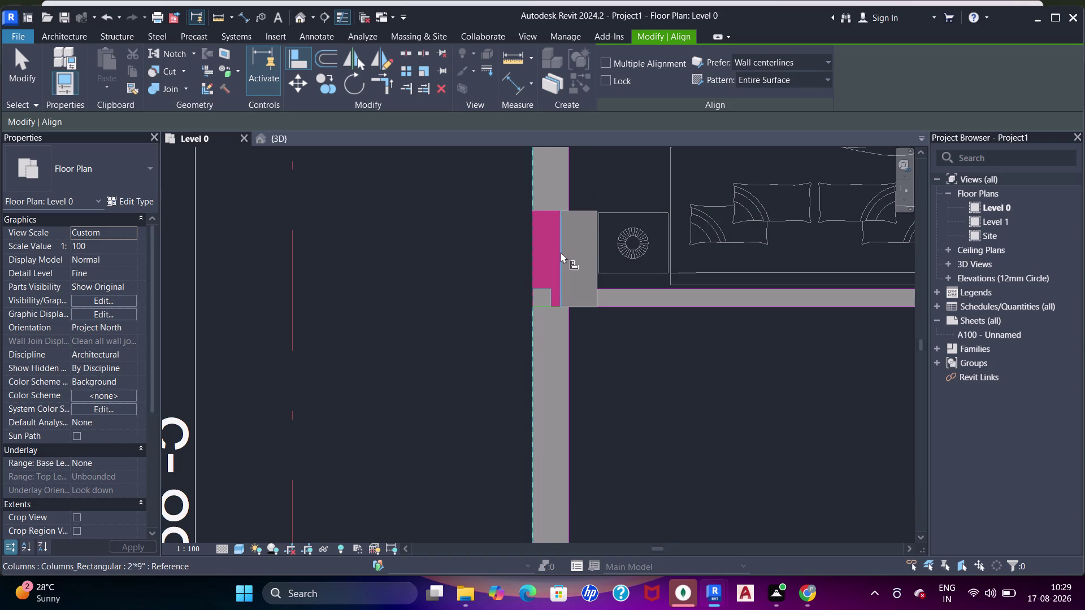
click(560, 252)
Align the following column's top flush with its adjoining wall top.
scroll(down, 3)
scroll(up, 3)
middle_drag(561, 195, 539, 405)
scroll(up, 3)
middle_drag(545, 276, 552, 403)
scroll(up, 3)
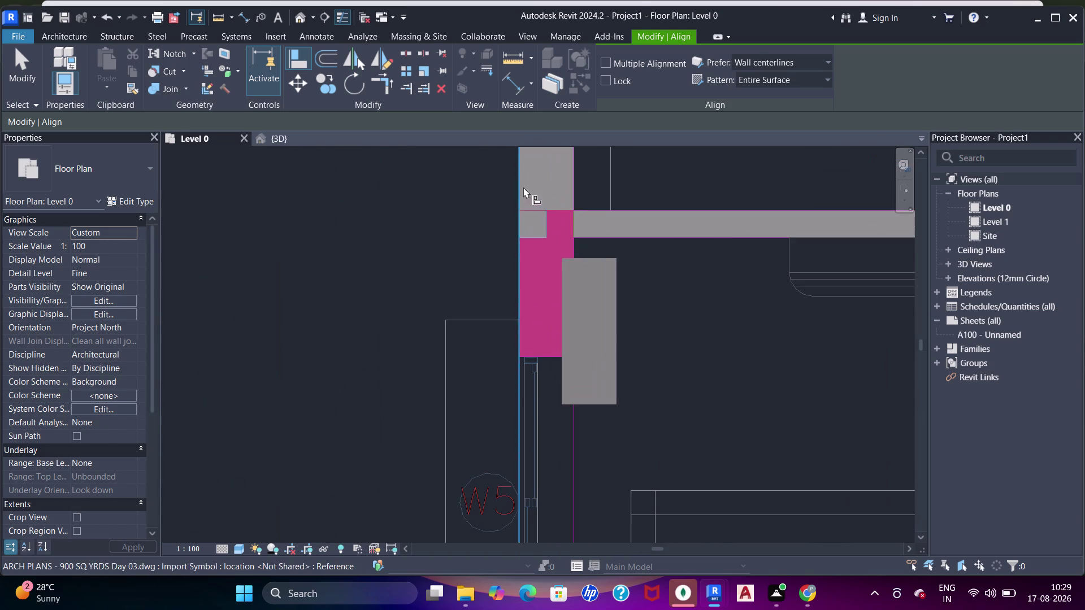
click(548, 210)
click(572, 256)
click(518, 263)
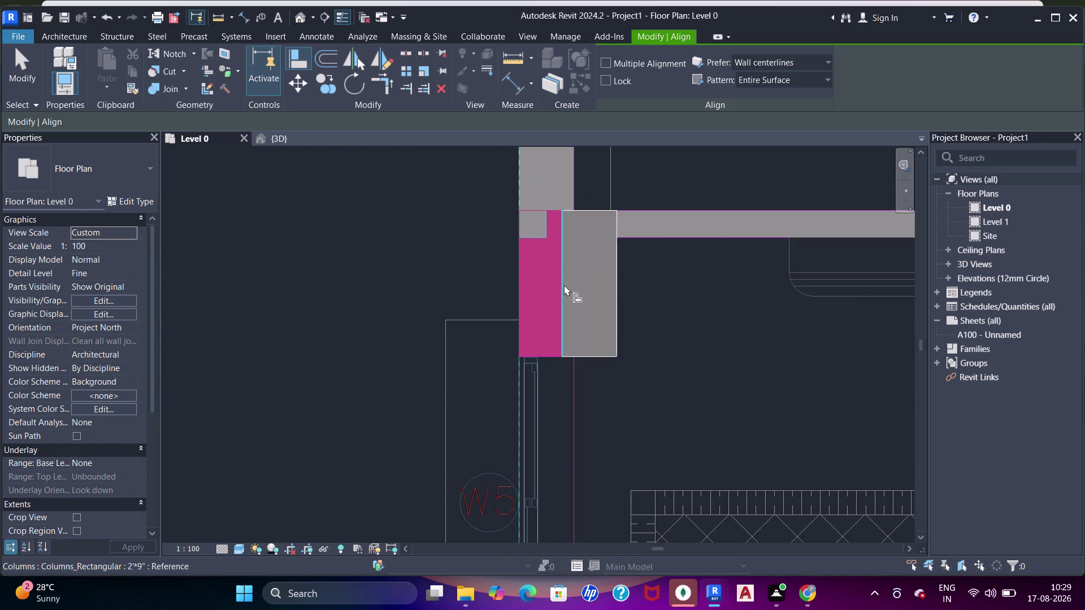
click(564, 285)
Align the column below the label at the lower junction with the shear wall top.
scroll(down, 3)
middle_drag(566, 237, 519, 477)
scroll(up, 3)
middle_drag(491, 278, 523, 457)
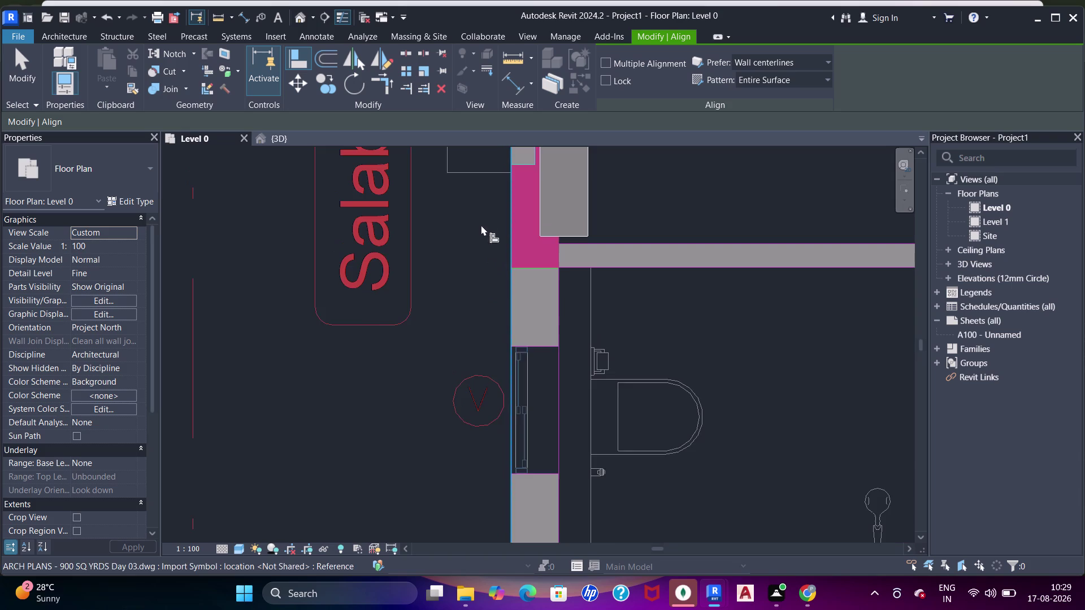
middle_drag(490, 255, 518, 391)
click(548, 279)
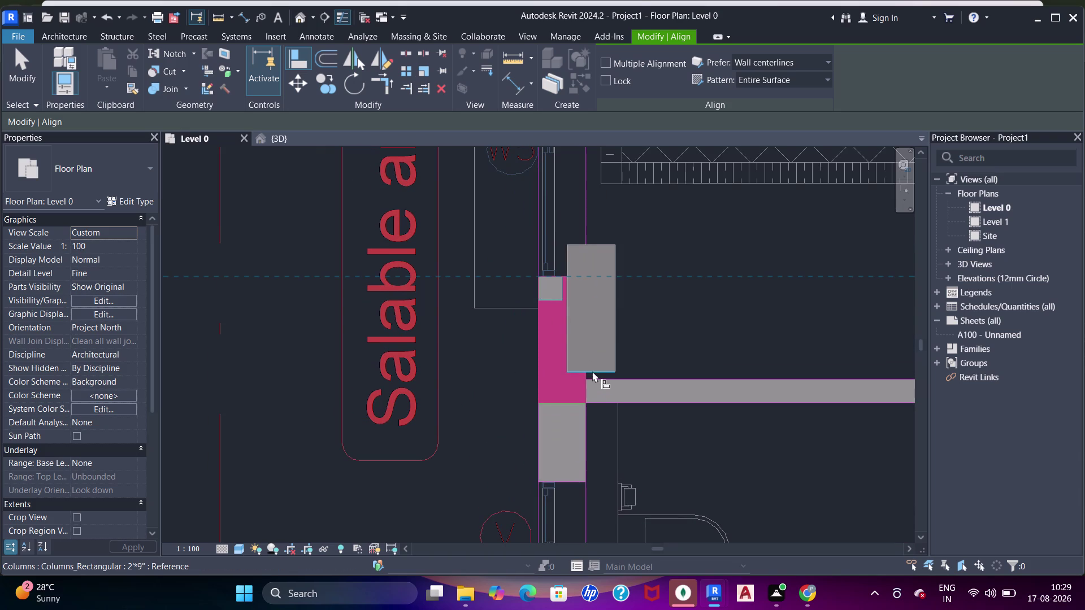
click(583, 246)
click(541, 341)
click(573, 350)
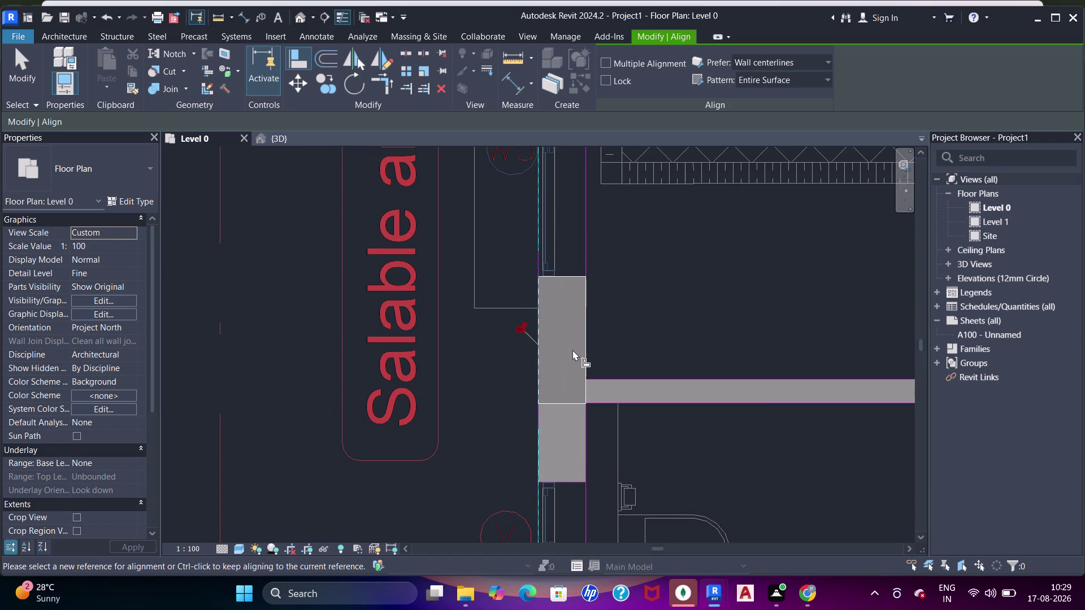
Align the column beside bedroom door D2 flush with the shear wall edges.
scroll(down, 3)
middle_drag(587, 277, 587, 494)
scroll(down, 3)
middle_drag(640, 371, 562, 243)
middle_drag(675, 441, 604, 352)
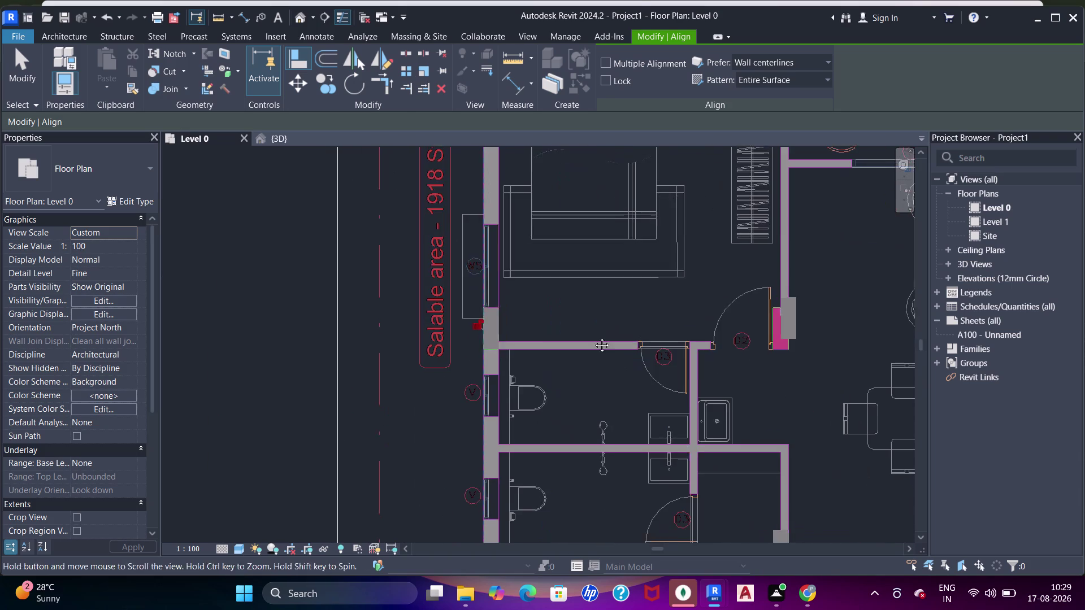
middle_drag(604, 352, 594, 334)
scroll(up, 3)
middle_drag(695, 258, 667, 413)
scroll(up, 3)
click(703, 262)
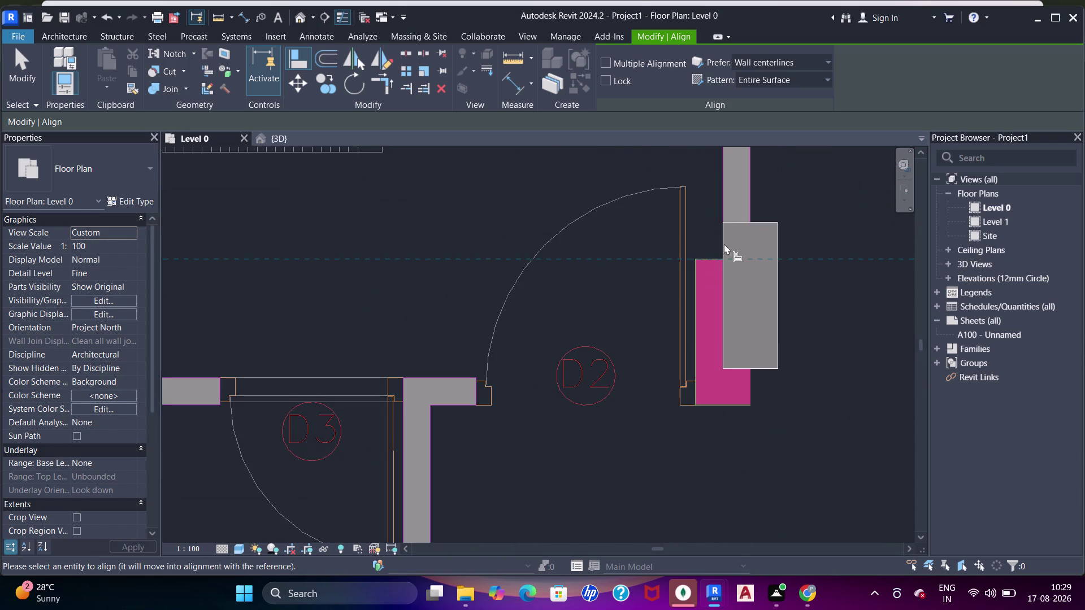
click(731, 227)
click(696, 309)
click(722, 323)
Align the column near door D3 to its adjoining shear wall edges.
scroll(down, 3)
middle_drag(667, 427, 665, 412)
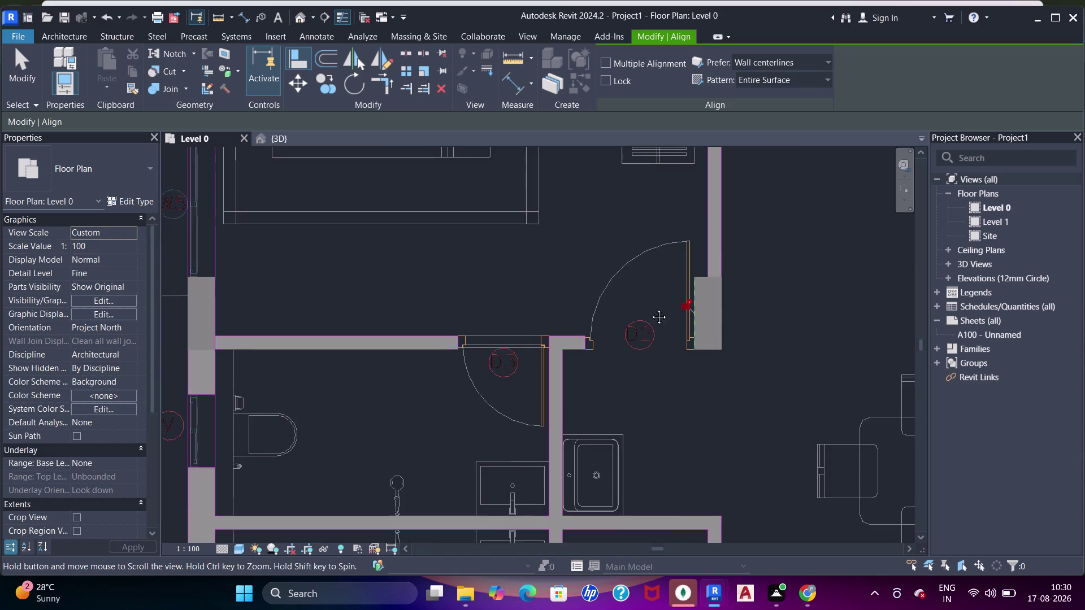
middle_drag(665, 412, 649, 243)
middle_drag(602, 442, 598, 301)
scroll(down, 3)
scroll(up, 3)
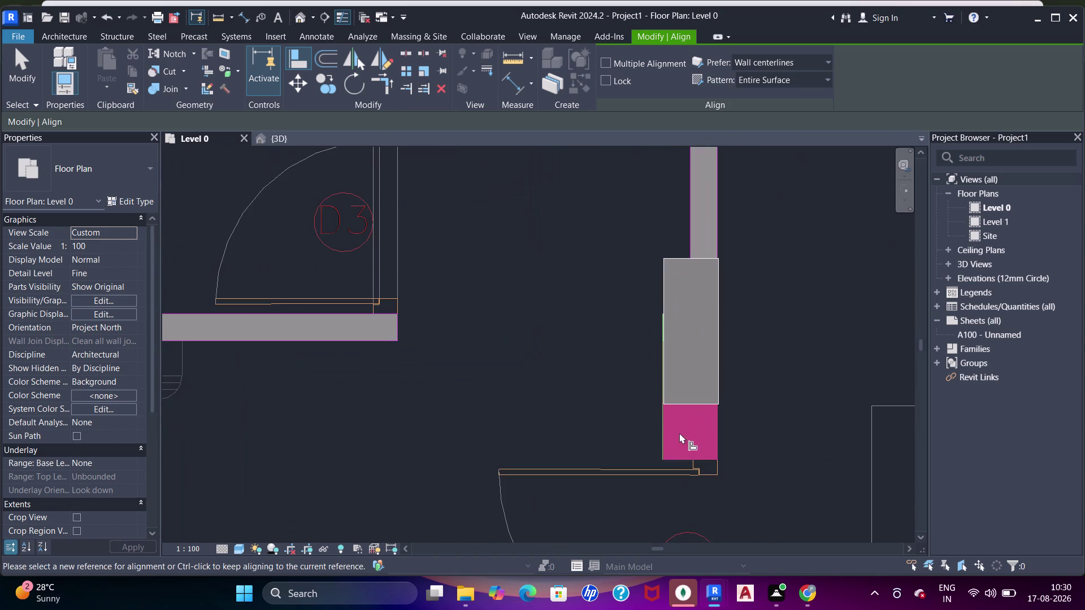
scroll(up, 3)
click(668, 408)
click(671, 375)
scroll(down, 3)
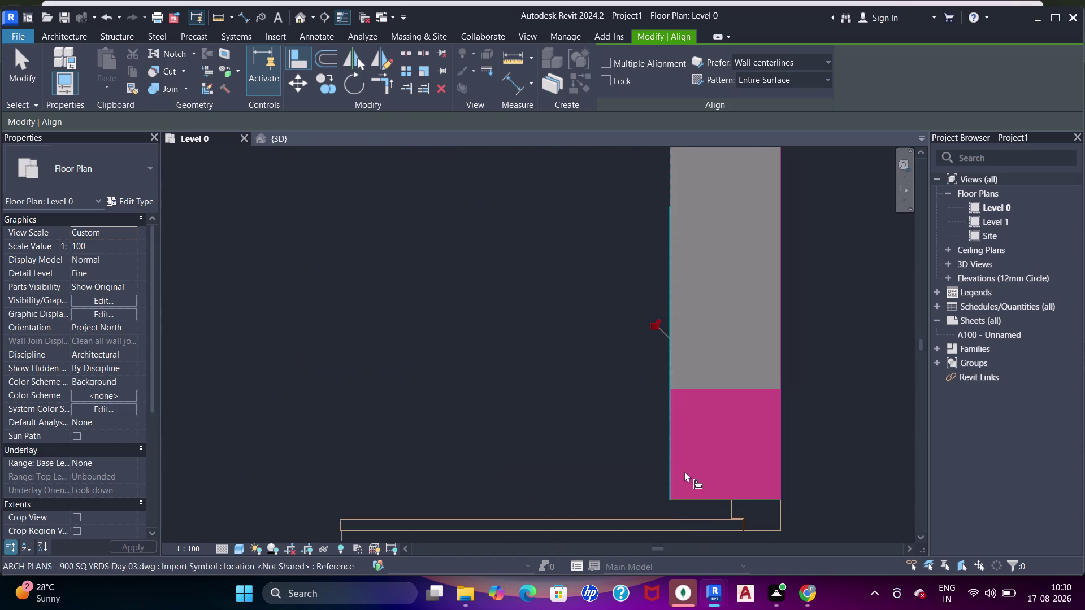
click(690, 499)
click(693, 388)
Align the column at the wardrobe wall junction with the shear wall.
scroll(down, 3)
middle_drag(679, 385, 629, 291)
scroll(down, 3)
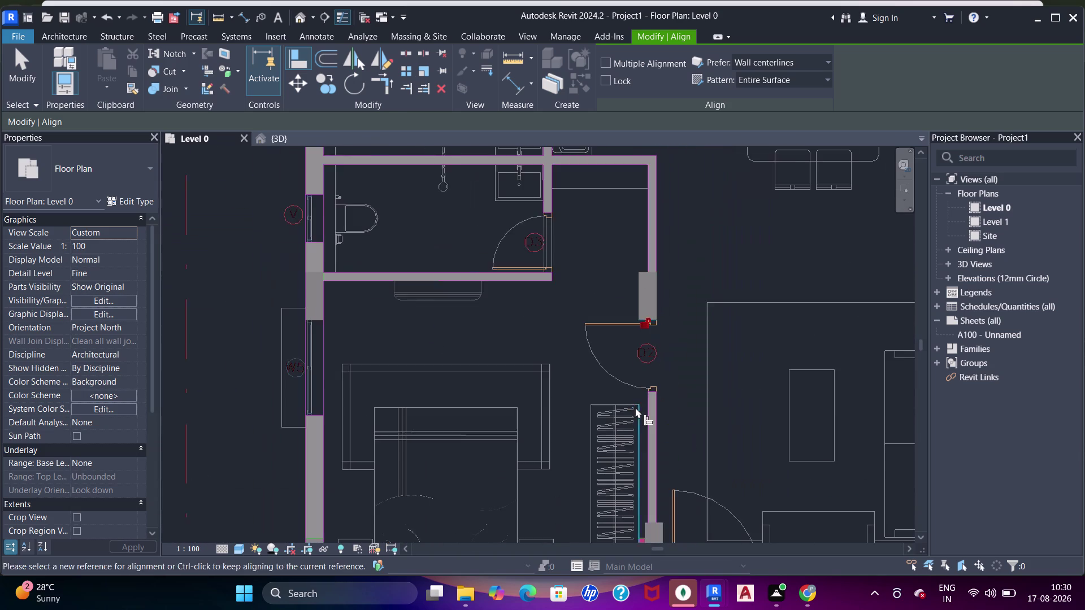
middle_drag(611, 358, 606, 259)
middle_drag(662, 433, 640, 358)
scroll(up, 3)
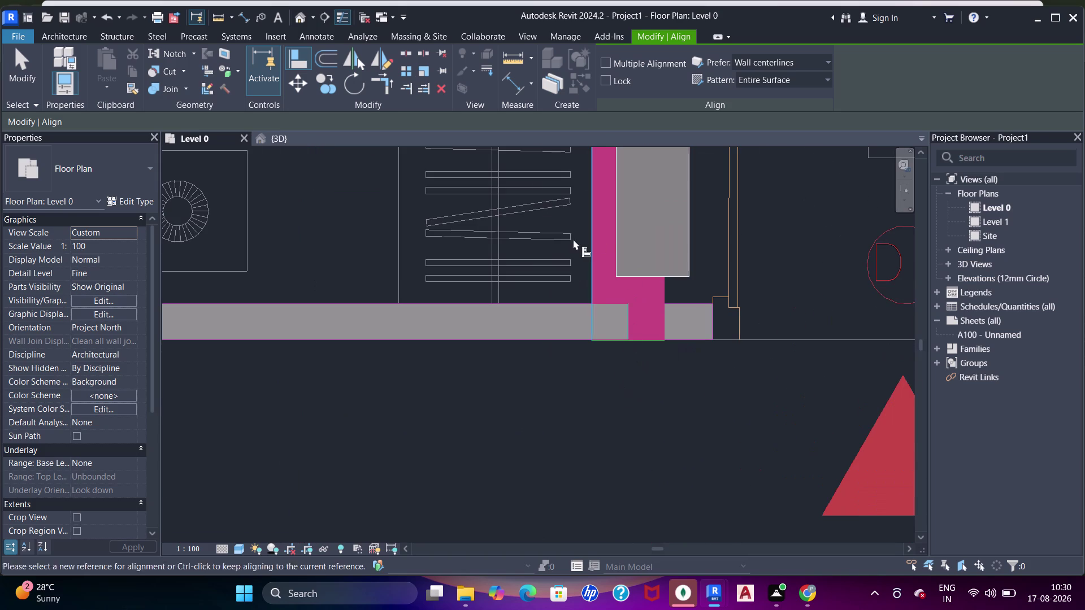
click(587, 245)
click(615, 240)
click(633, 341)
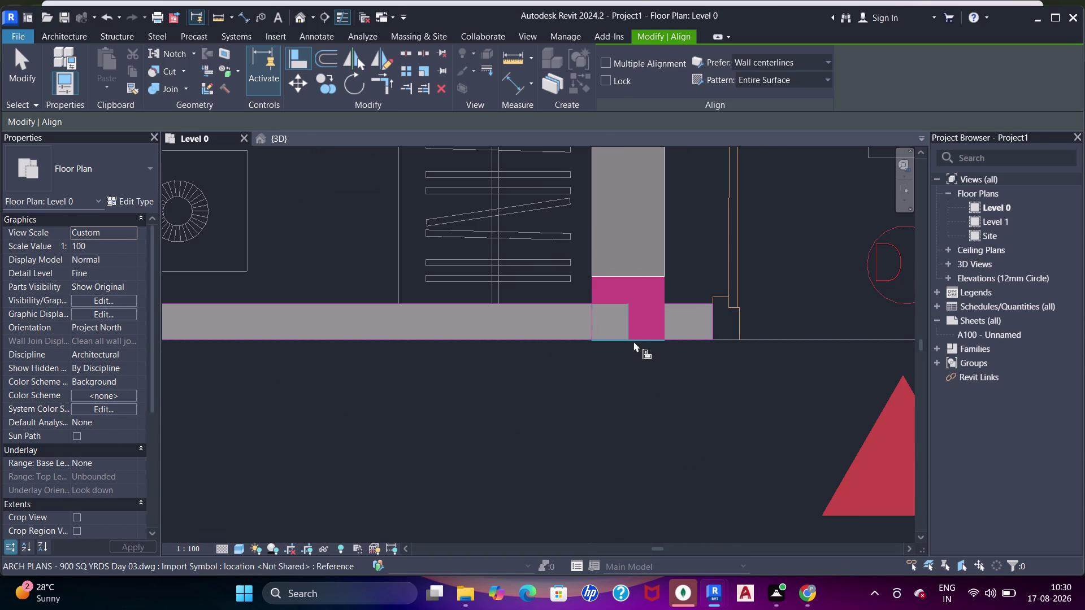
click(639, 278)
Make the column under marker 03 flush with the adjoining wall faces.
scroll(down, 3)
middle_drag(622, 285, 544, 294)
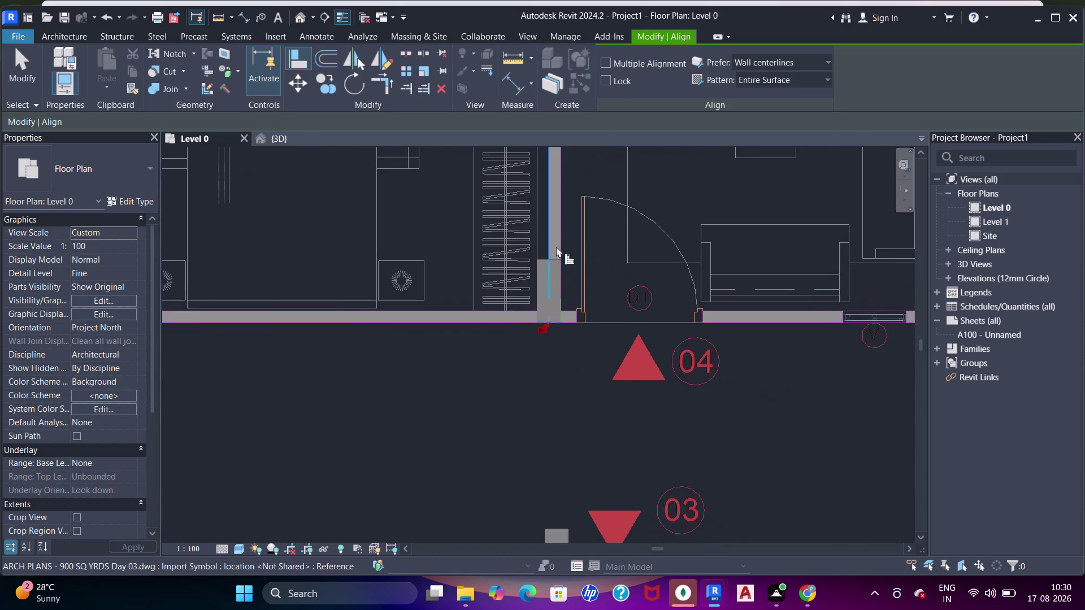
scroll(down, 3)
middle_drag(598, 295, 539, 217)
scroll(up, 3)
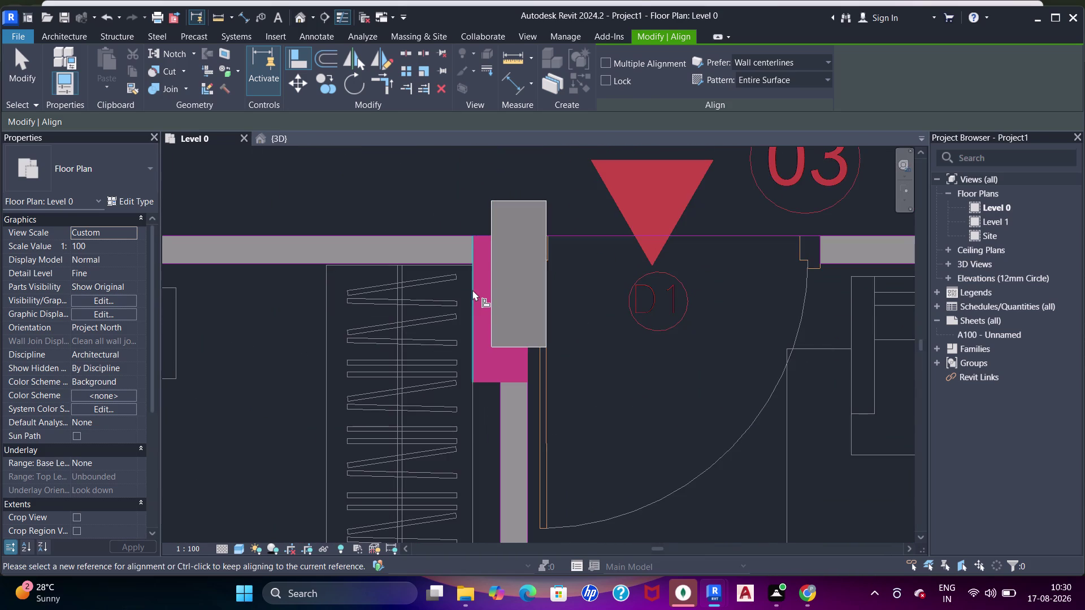
click(481, 237)
click(507, 200)
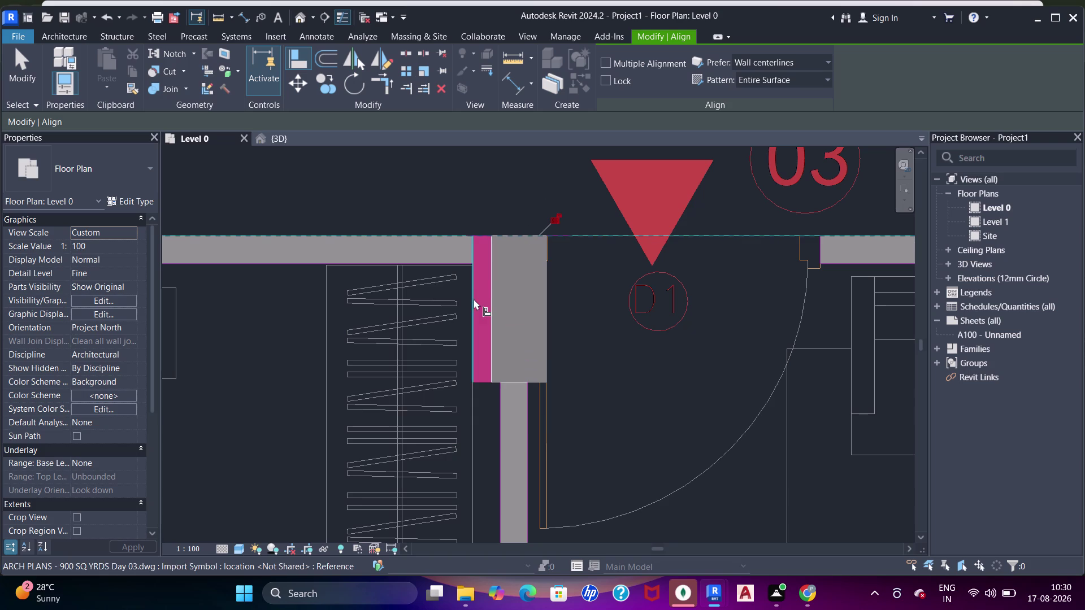
click(473, 300)
click(489, 313)
Align the next column's faces flush with its adjoining wall.
scroll(down, 3)
middle_drag(565, 398, 562, 256)
scroll(up, 3)
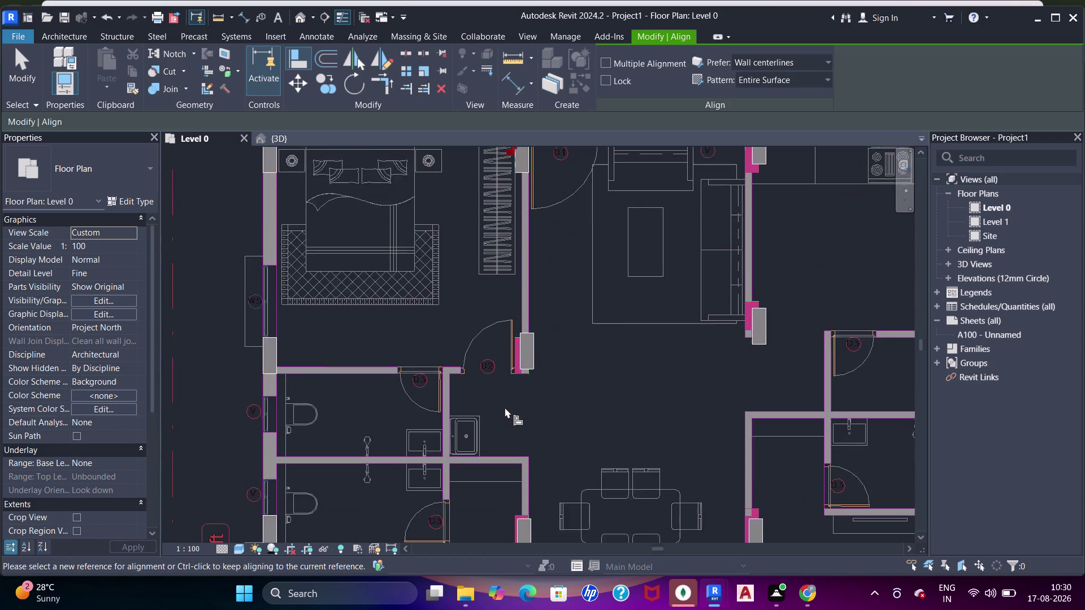
scroll(up, 3)
click(514, 267)
click(526, 247)
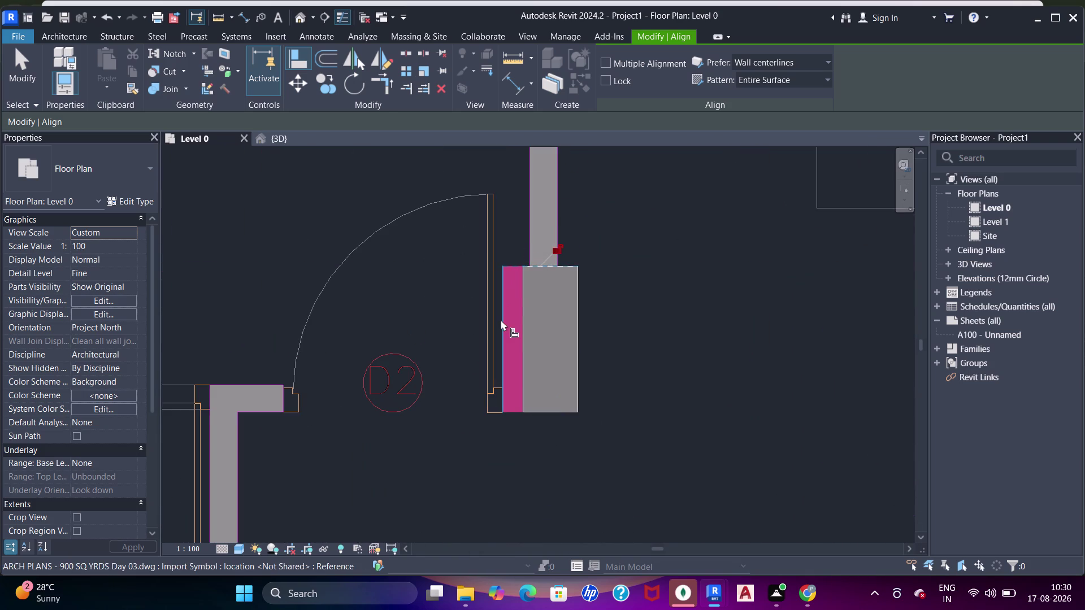
click(501, 319)
click(526, 339)
Align another column's faces flush with the adjacent wall faces.
scroll(down, 3)
scroll(up, 3)
middle_drag(569, 378, 554, 230)
scroll(down, 3)
middle_drag(527, 378, 526, 304)
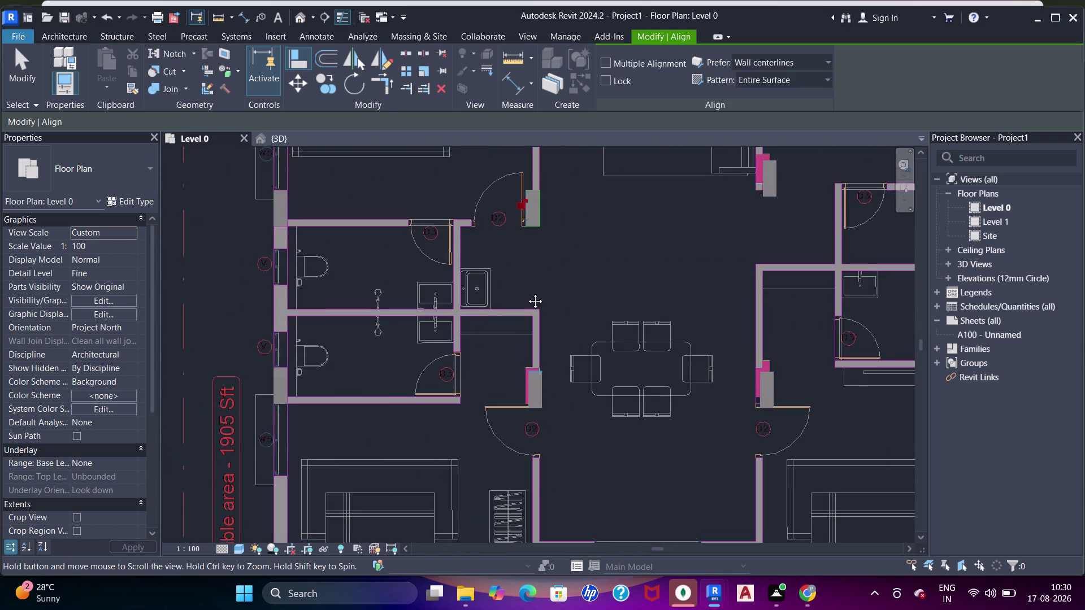
middle_drag(527, 304, 526, 290)
scroll(up, 3)
click(551, 171)
click(561, 188)
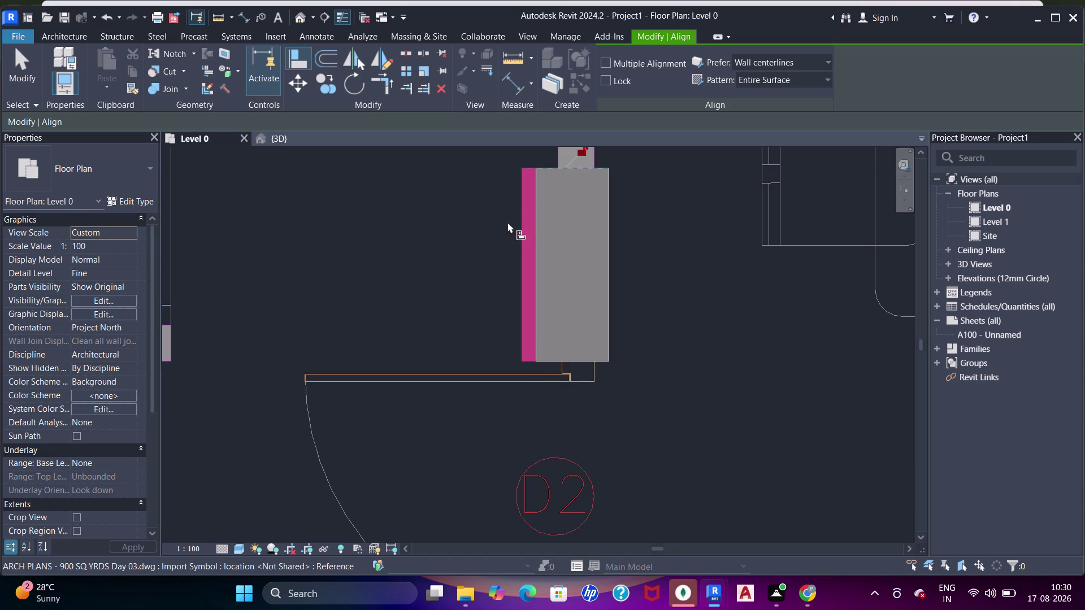
click(518, 241)
click(536, 243)
Move a further column's face flush with its neighbouring wall.
scroll(down, 3)
middle_drag(539, 361, 536, 244)
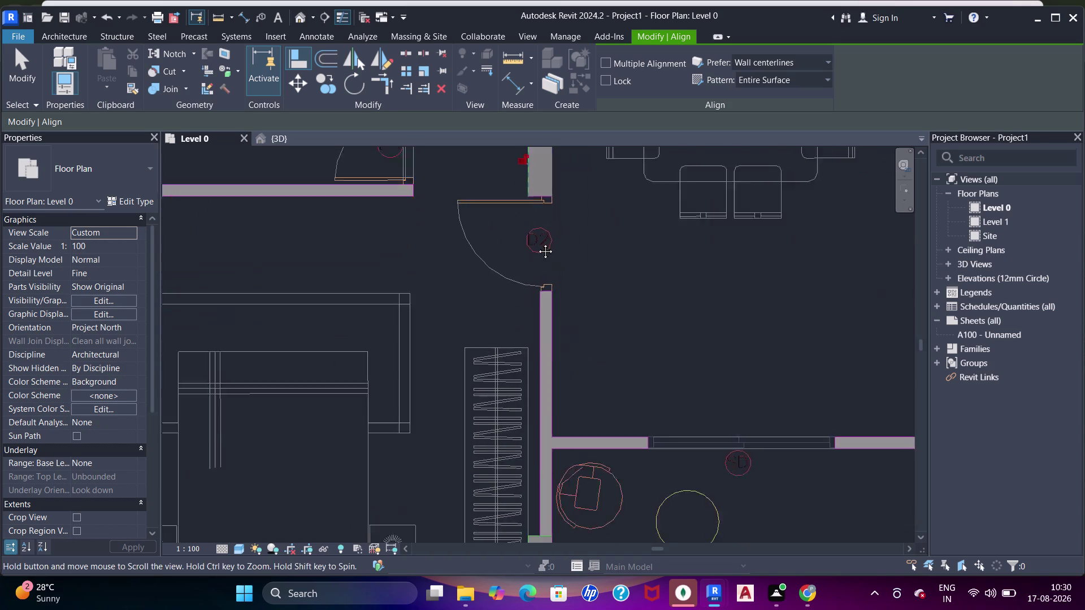
scroll(down, 3)
middle_drag(542, 311, 530, 253)
middle_drag(676, 249, 598, 373)
scroll(up, 3)
middle_drag(686, 234, 669, 307)
scroll(up, 3)
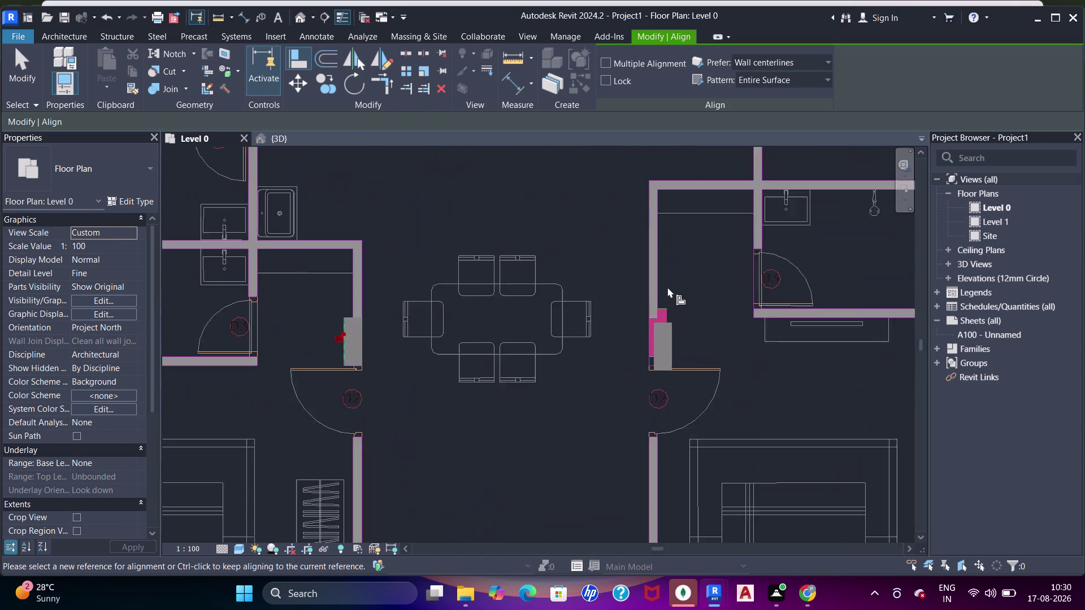
scroll(up, 3)
click(658, 325)
click(662, 356)
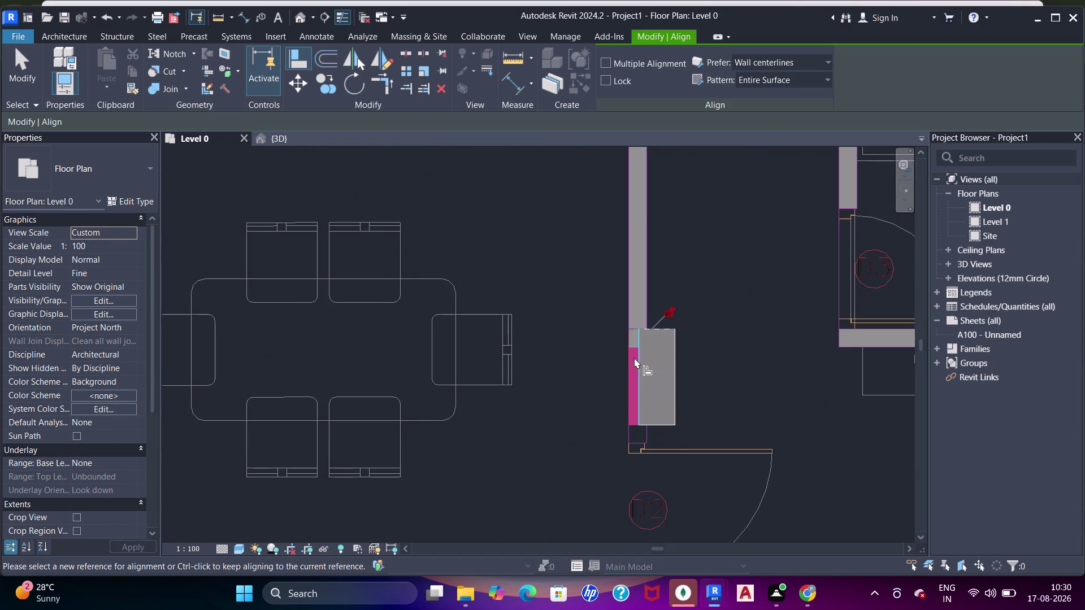
click(630, 358)
click(639, 360)
Align one more column flush with its wall face and pan onward.
scroll(down, 3)
middle_drag(672, 321, 573, 299)
middle_drag(751, 306, 712, 318)
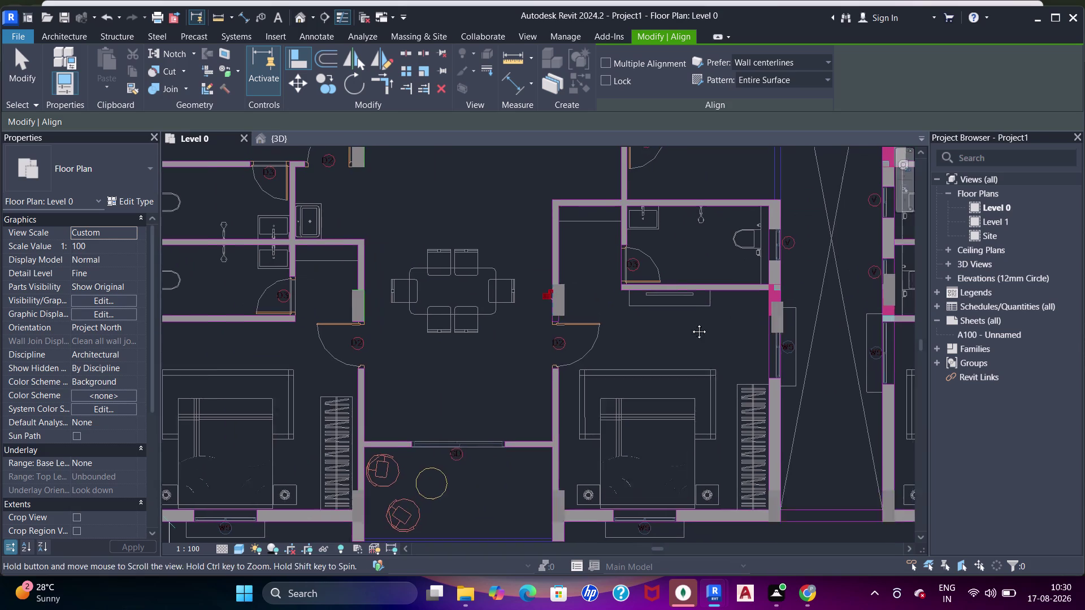
middle_drag(713, 318, 661, 330)
scroll(up, 3)
click(658, 297)
drag(674, 361, 668, 356)
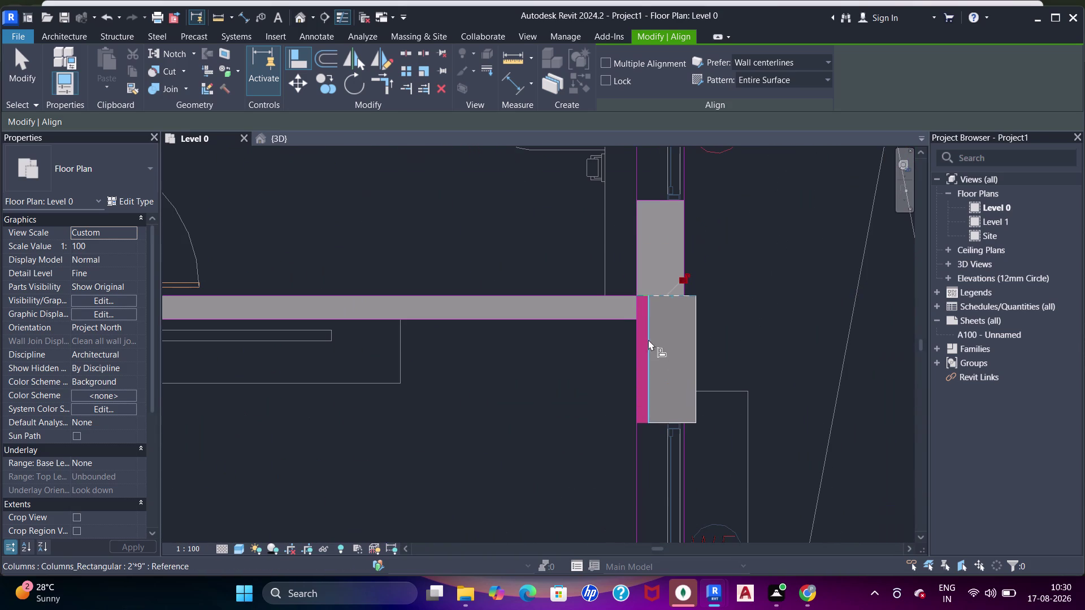
click(637, 341)
click(649, 346)
scroll(down, 3)
middle_drag(735, 322, 516, 303)
scroll(up, 3)
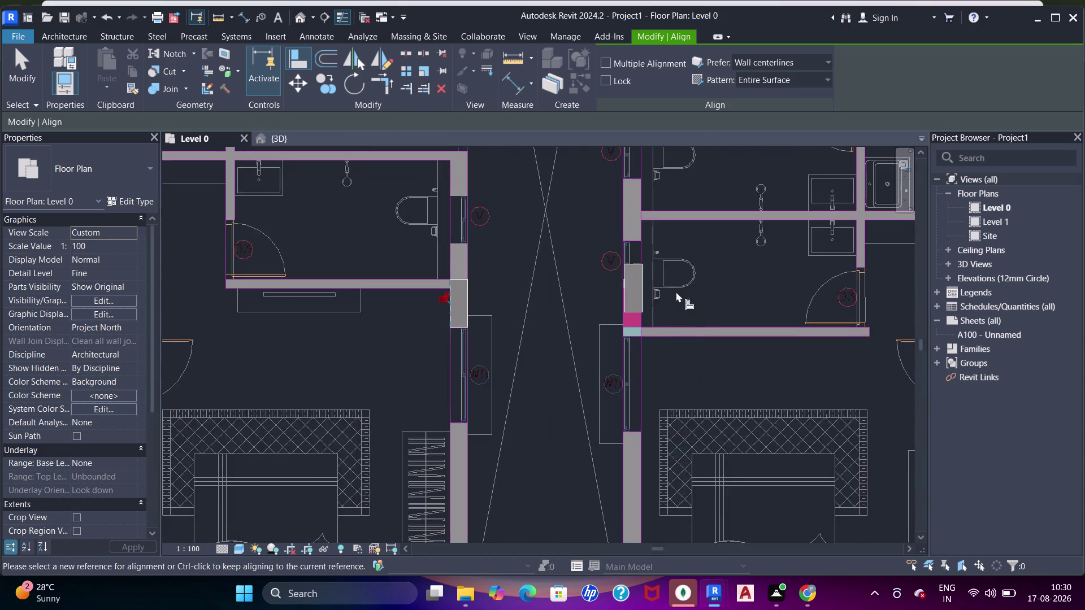
scroll(up, 3)
scroll(up, 3)
Align the first column's face flush with its adjoining shear wall face.
click(522, 300)
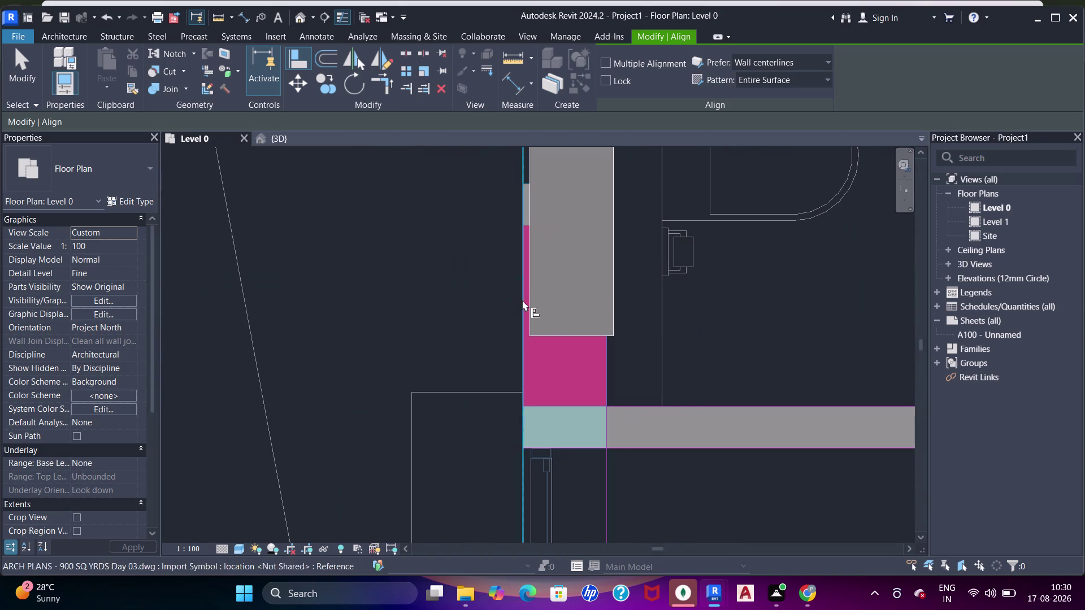
click(532, 300)
click(559, 405)
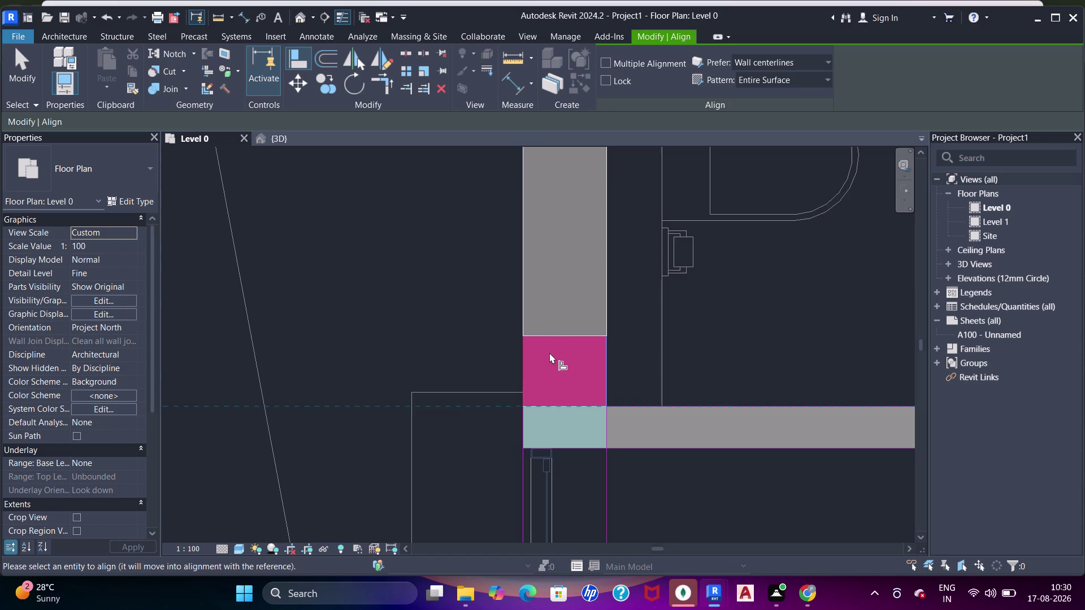
click(546, 339)
Align the second column's face flush with its adjoining shear wall.
scroll(down, 3)
middle_drag(560, 238, 593, 394)
scroll(up, 3)
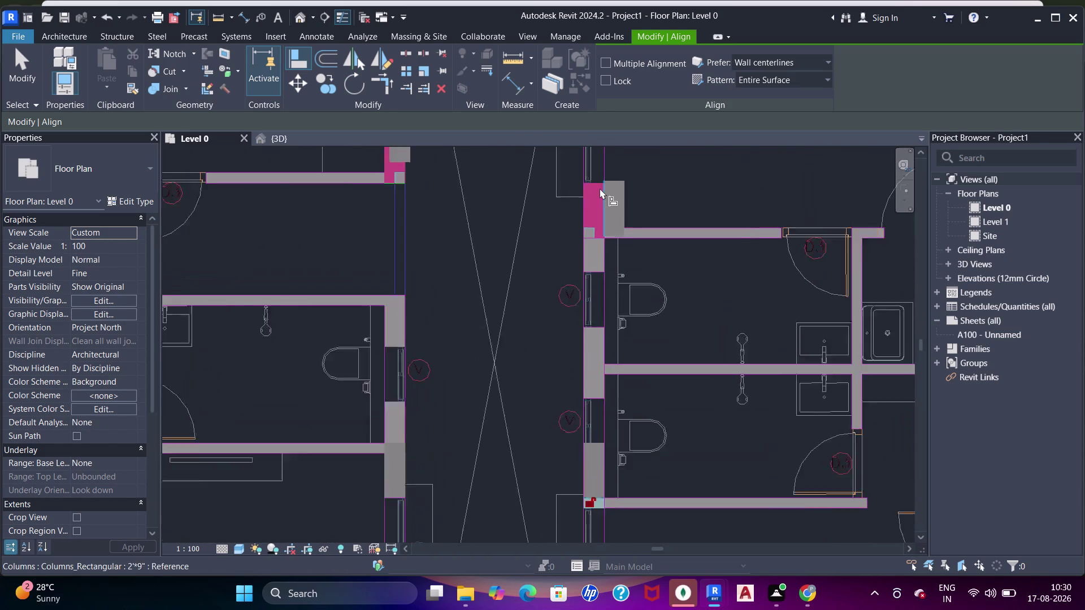
scroll(up, 3)
click(595, 178)
click(621, 175)
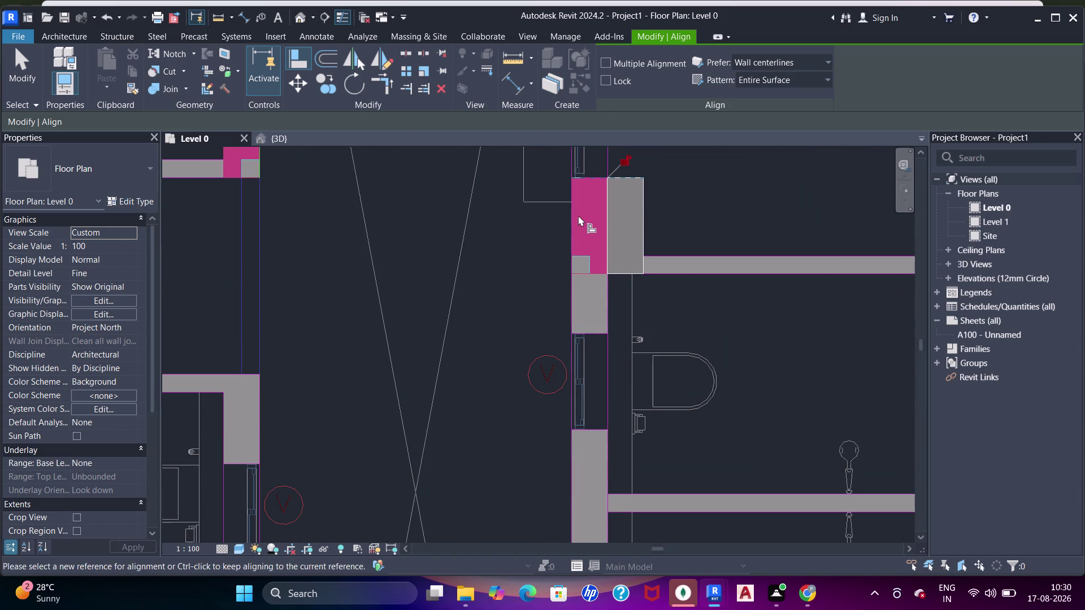
click(573, 219)
click(608, 229)
Align the third column's face flush with its adjoining shear wall.
scroll(down, 3)
middle_drag(404, 244, 508, 341)
scroll(up, 3)
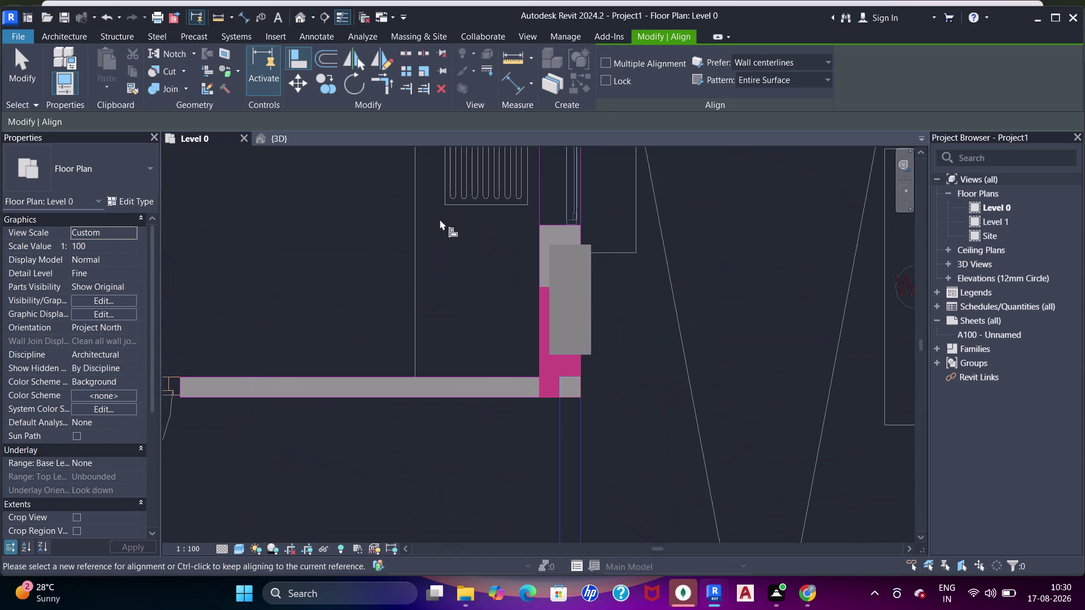
click(541, 308)
click(548, 308)
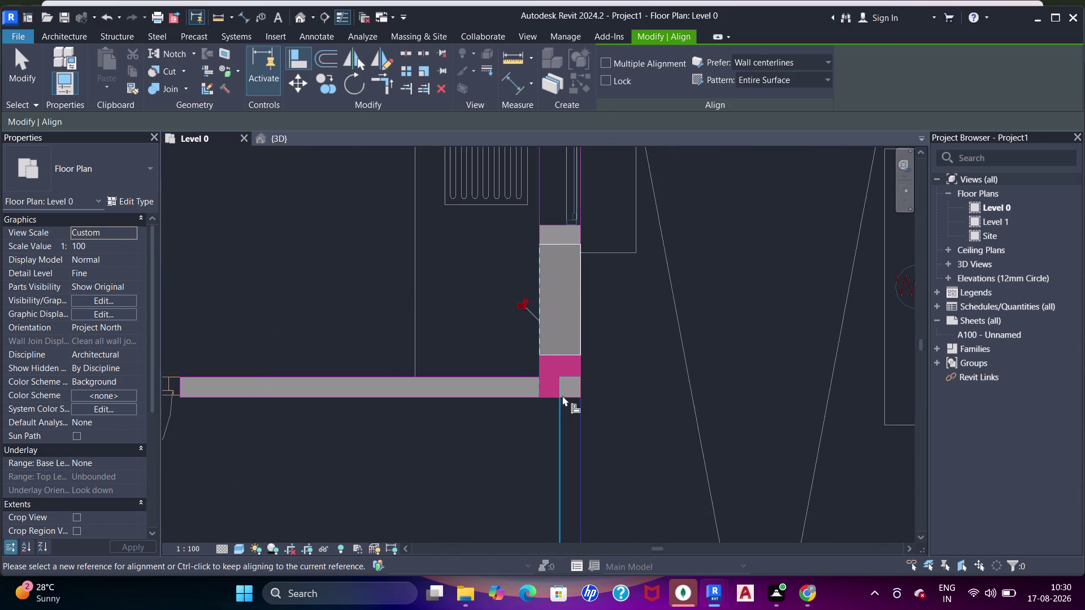
click(552, 394)
click(556, 356)
Align the fourth column's face flush with its adjoining shear wall.
scroll(down, 3)
scroll(up, 3)
middle_drag(555, 234, 564, 379)
scroll(up, 3)
click(556, 224)
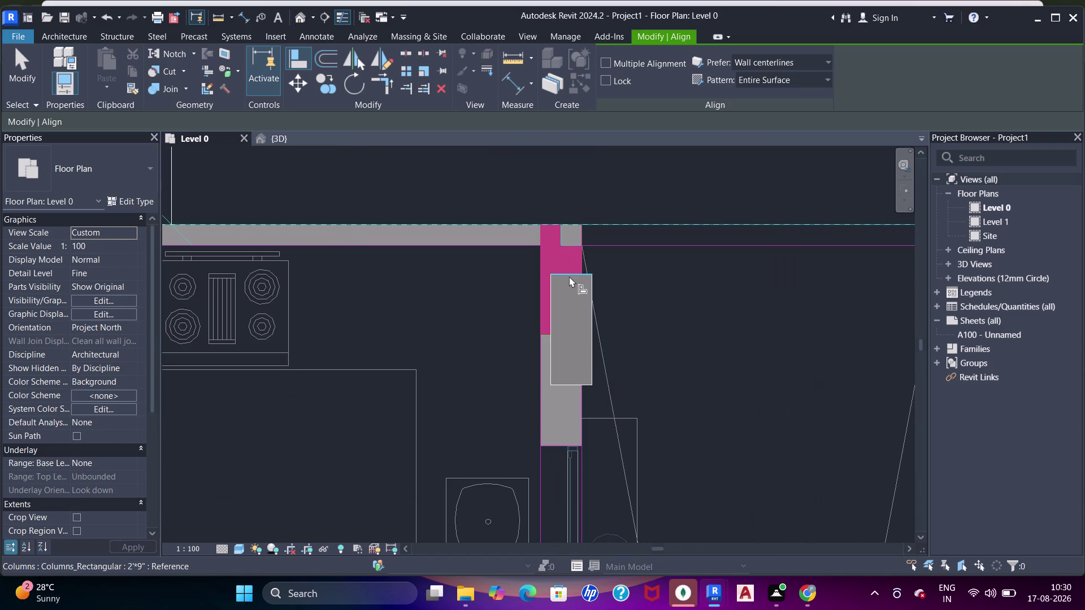
click(569, 272)
click(539, 267)
click(549, 274)
Align the fifth column's face flush with its adjoining shear wall.
scroll(down, 3)
middle_drag(440, 307, 631, 277)
scroll(up, 3)
click(429, 253)
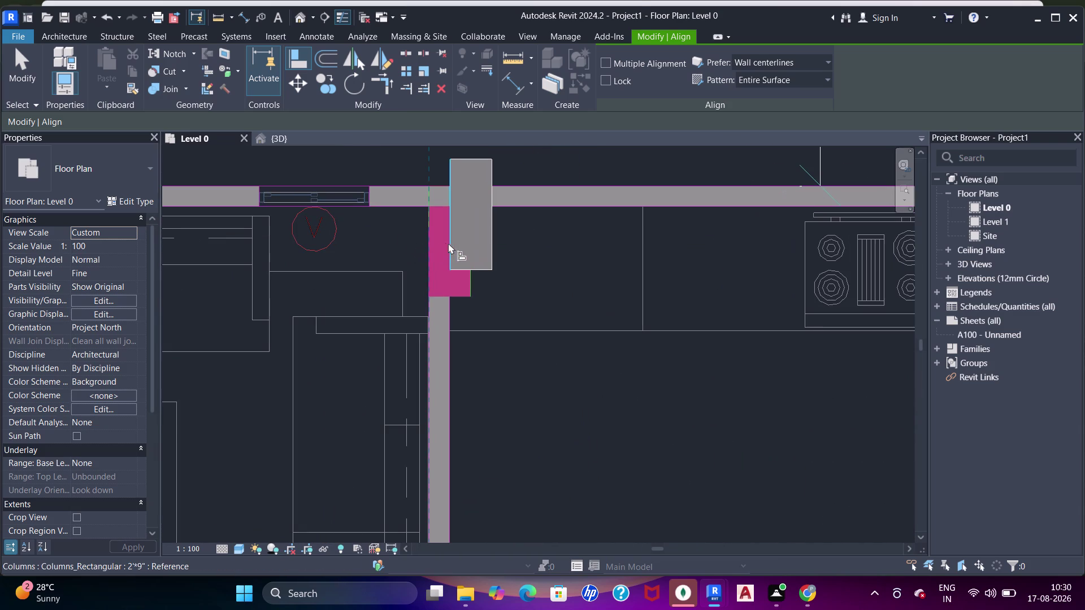
click(455, 243)
click(453, 297)
click(454, 270)
Align the sixth column's face flush with its adjoining shear wall.
scroll(down, 3)
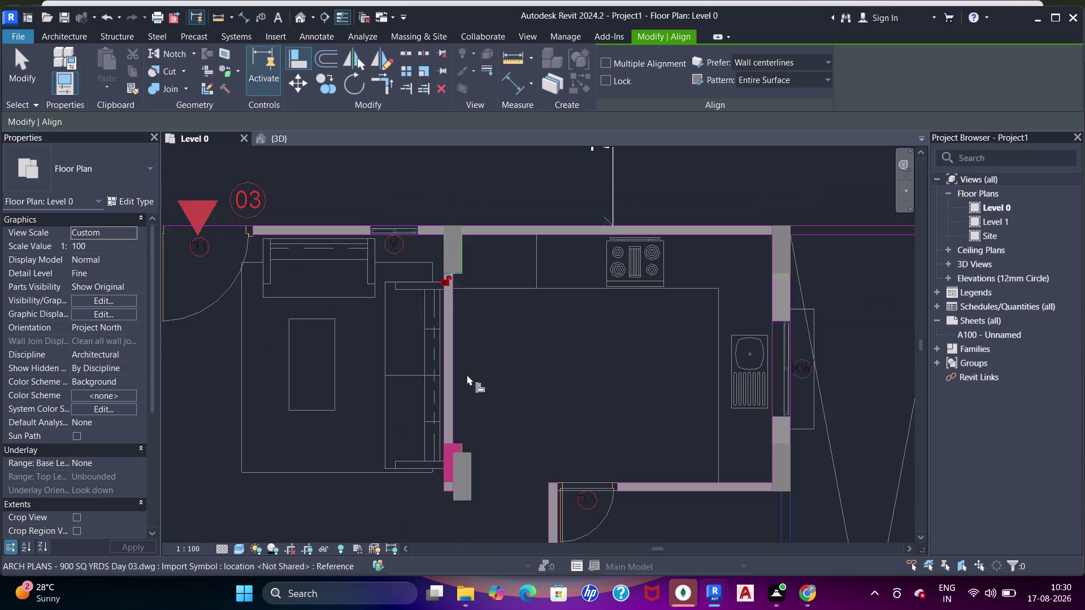
middle_drag(468, 383, 484, 272)
scroll(up, 3)
click(473, 349)
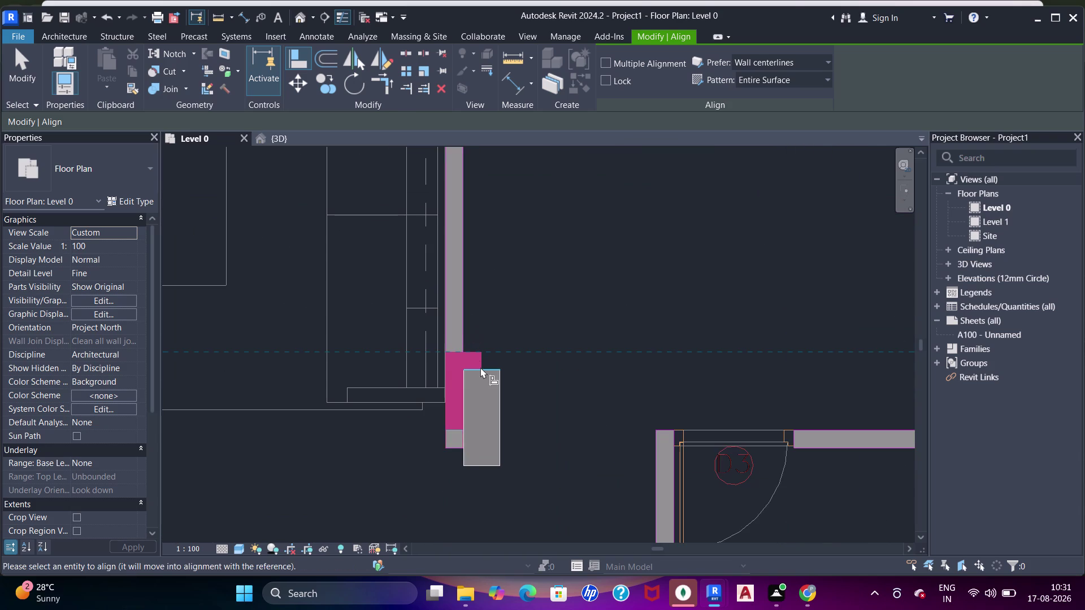
click(478, 373)
click(446, 374)
click(465, 377)
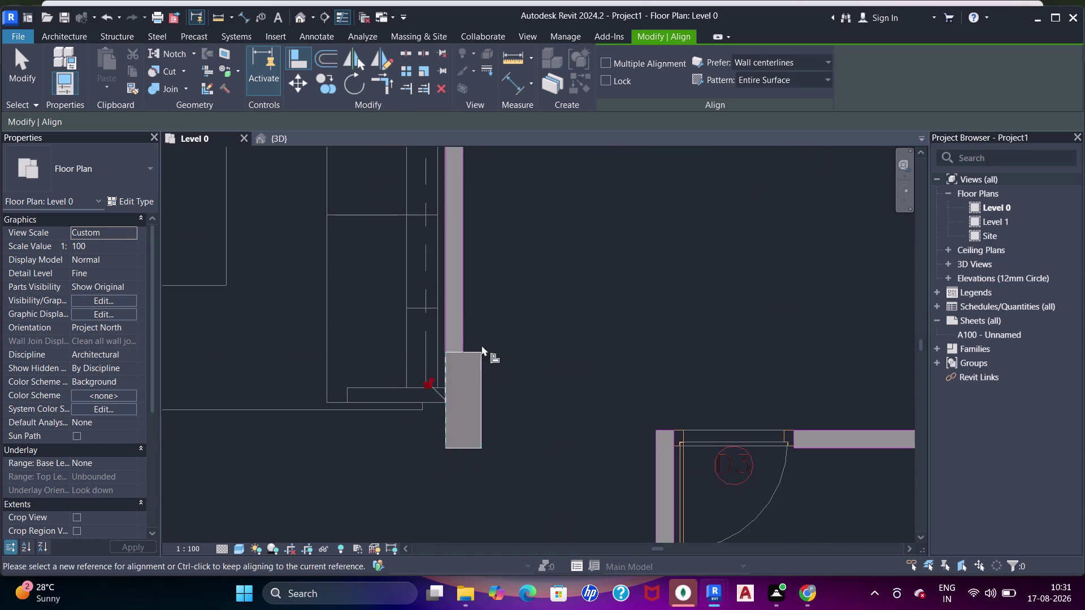
Locate the seventh column and align its face flush with the shear wall.
scroll(down, 3)
scroll(down, 3)
middle_drag(483, 374, 388, 247)
middle_drag(593, 364, 564, 311)
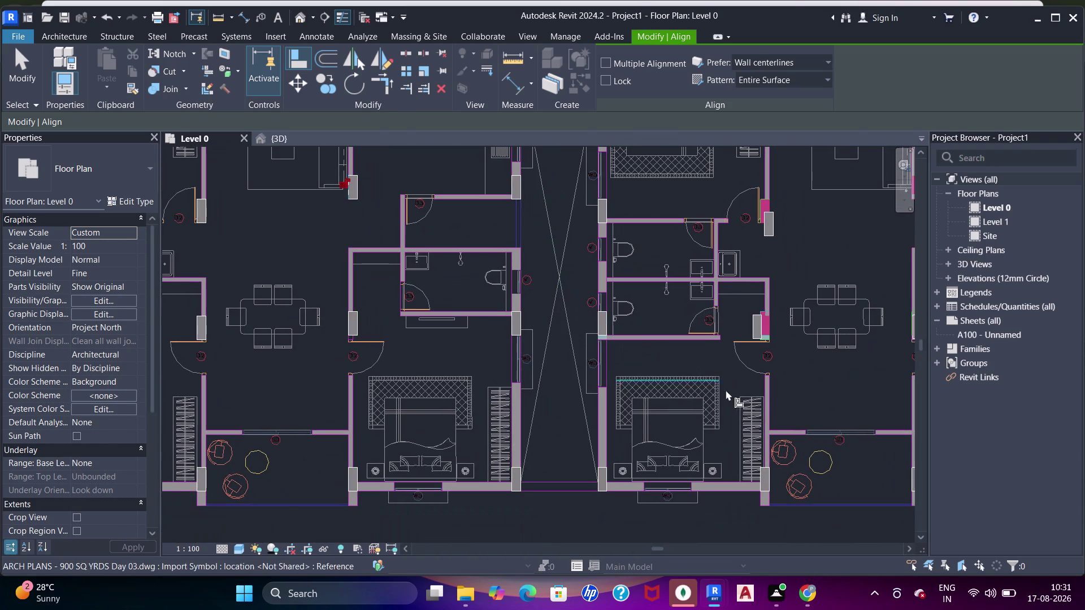
middle_drag(729, 412, 556, 251)
scroll(up, 3)
middle_drag(586, 235, 587, 378)
middle_click(587, 382)
scroll(up, 3)
click(587, 245)
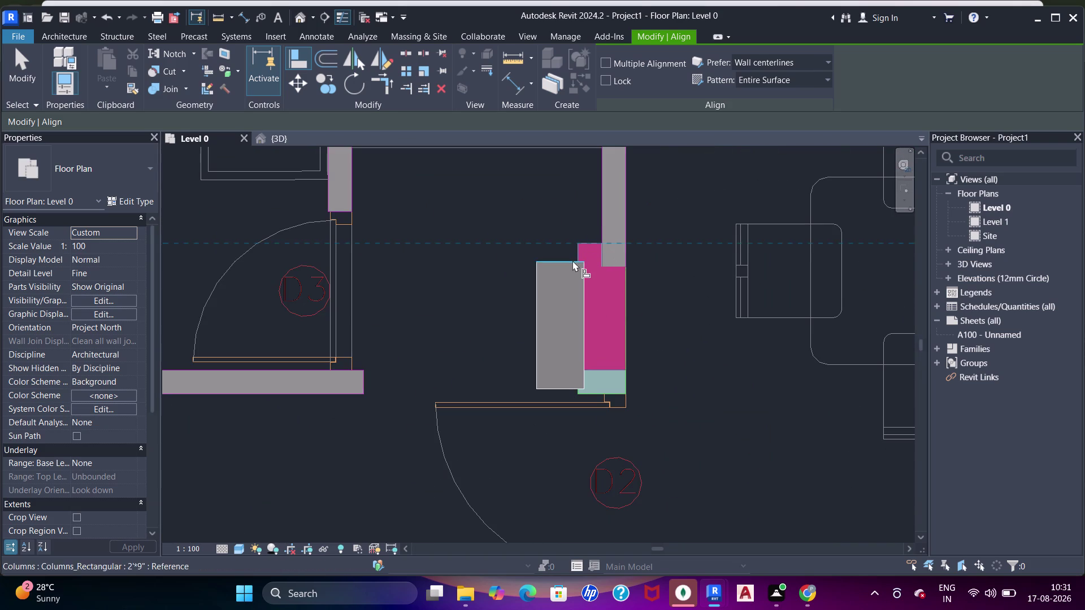
click(573, 261)
click(621, 296)
click(587, 297)
Align the eighth column's face flush with its adjoining shear wall.
scroll(down, 3)
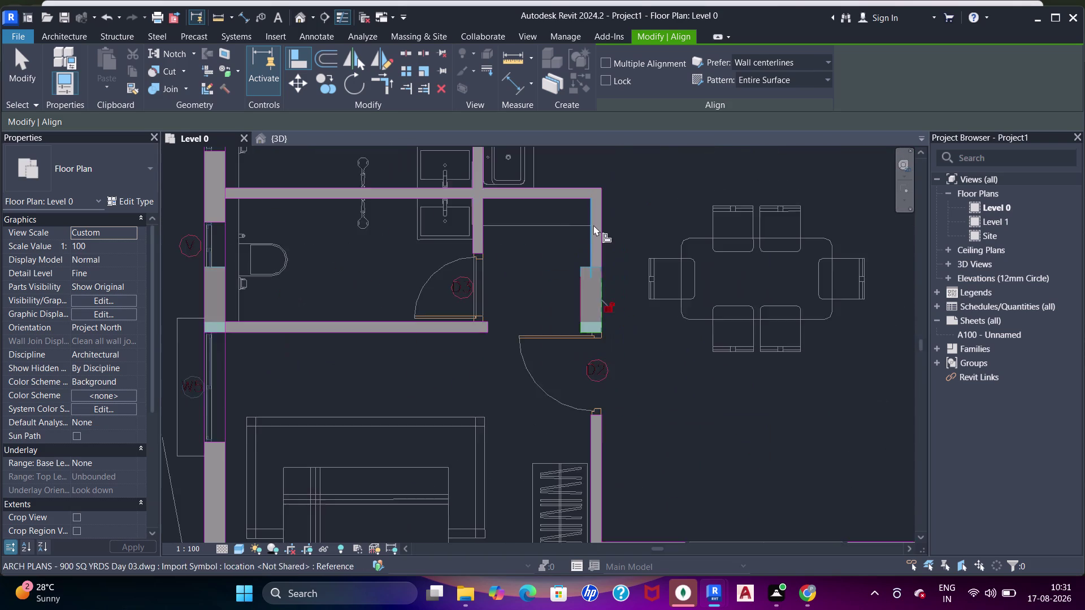
middle_drag(592, 233, 599, 405)
scroll(up, 3)
click(591, 198)
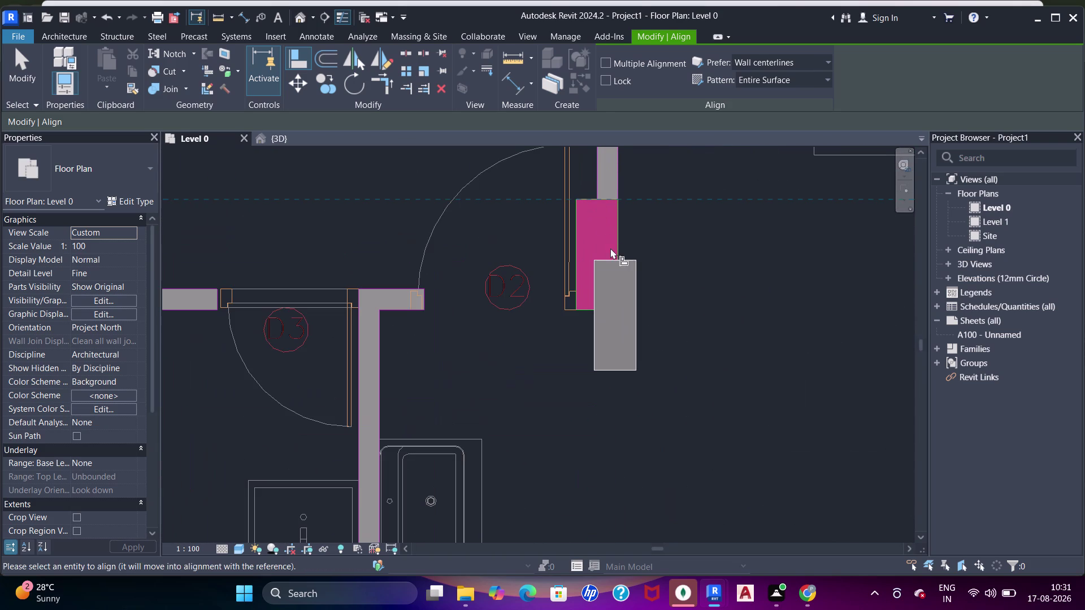
click(611, 258)
click(576, 239)
click(597, 250)
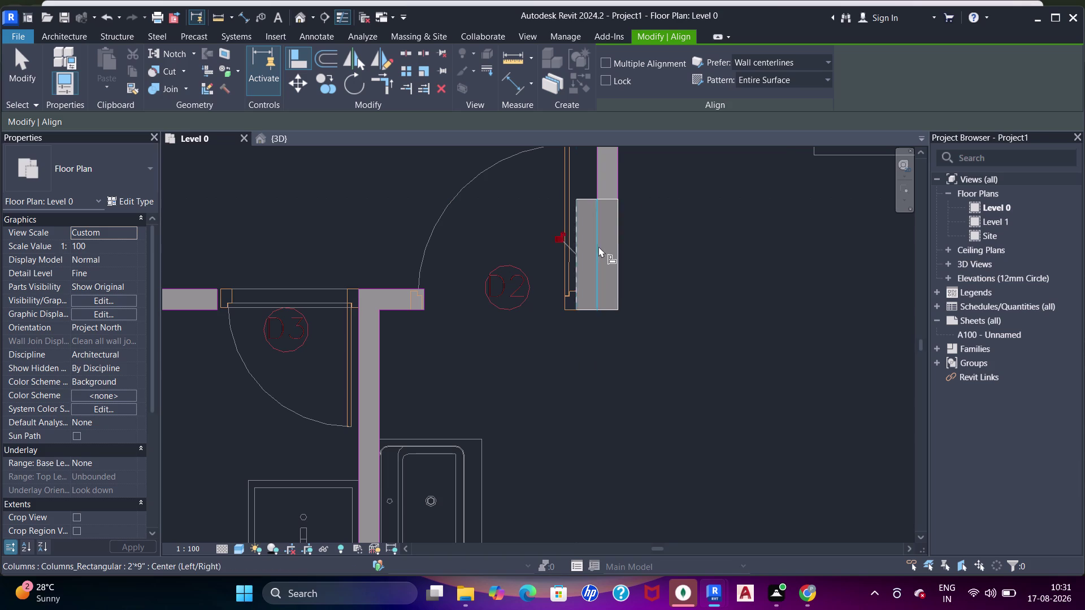
Align the ninth column's face flush with its adjoining shear wall.
scroll(down, 3)
middle_drag(604, 229, 601, 394)
scroll(up, 3)
middle_drag(592, 207, 597, 321)
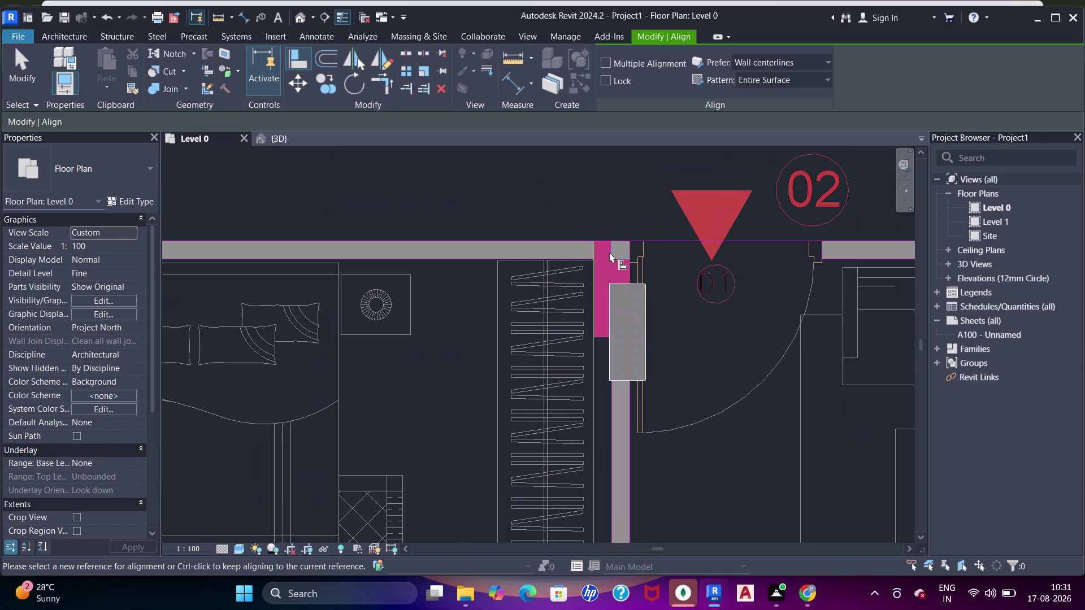
click(609, 246)
click(615, 281)
click(594, 273)
click(612, 285)
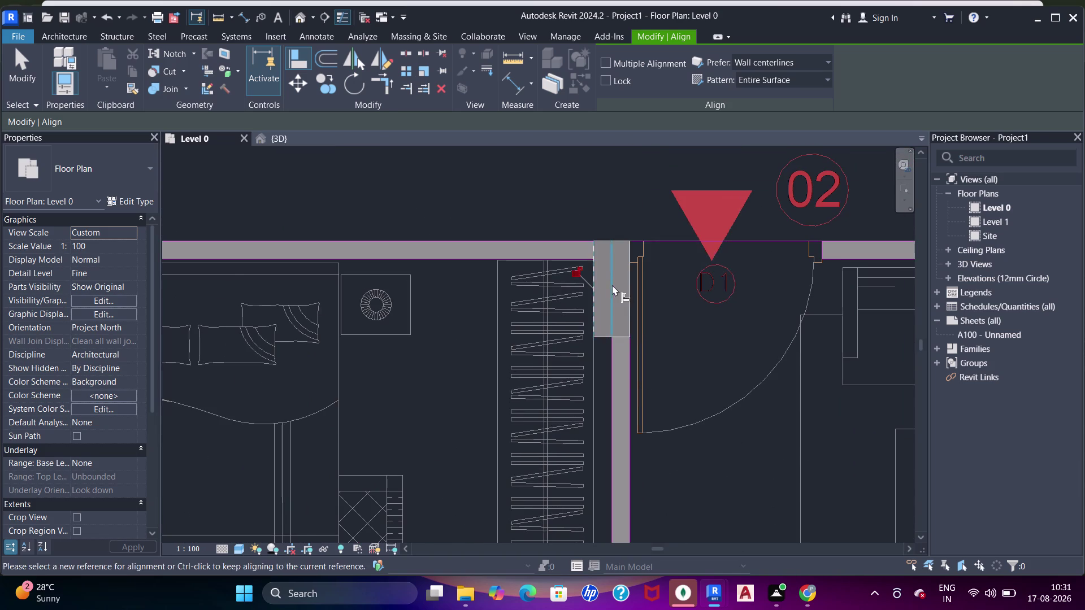
Align the tenth column's face flush with its adjoining shear wall.
scroll(down, 3)
middle_drag(429, 294, 655, 304)
scroll(up, 3)
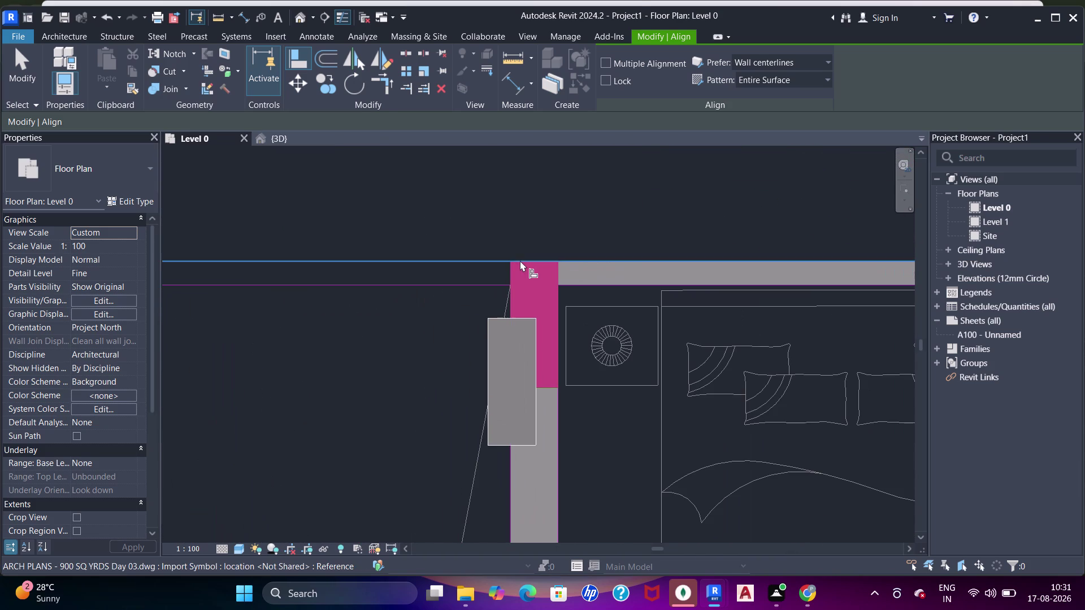
click(525, 260)
click(526, 317)
click(557, 313)
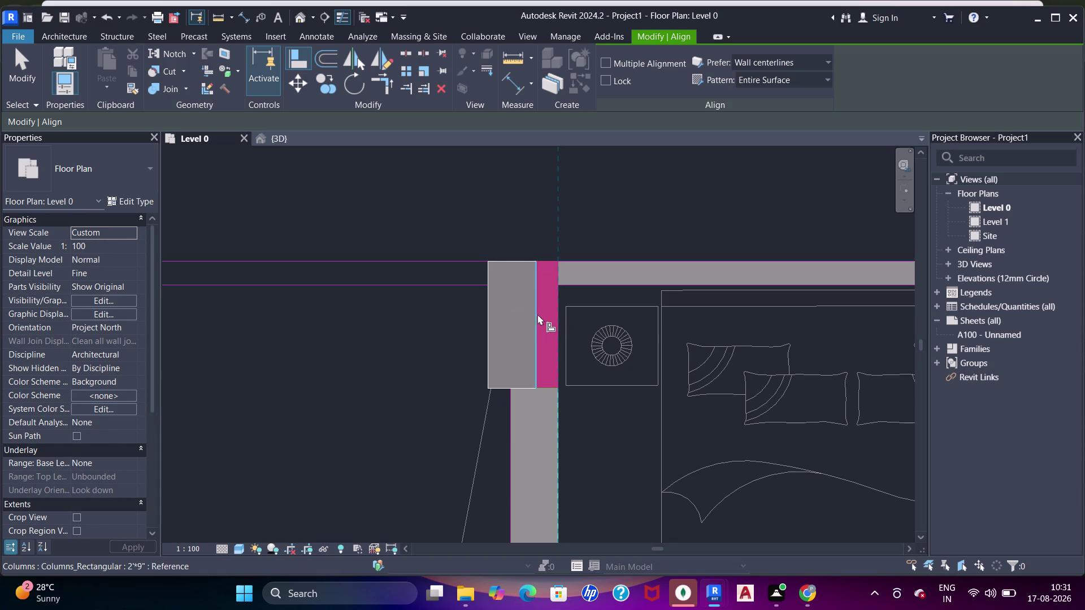
click(535, 316)
Snap a shear wall face onto the edge of the next column.
scroll(down, 3)
middle_drag(668, 301, 508, 320)
scroll(up, 3)
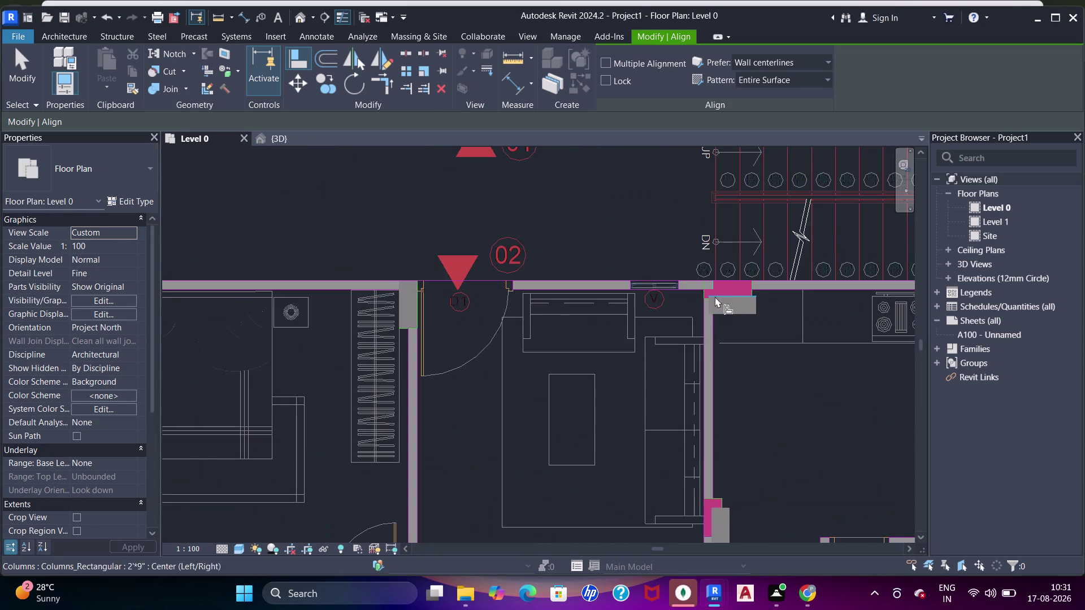
scroll(up, 3)
scroll(up, 3)
click(652, 300)
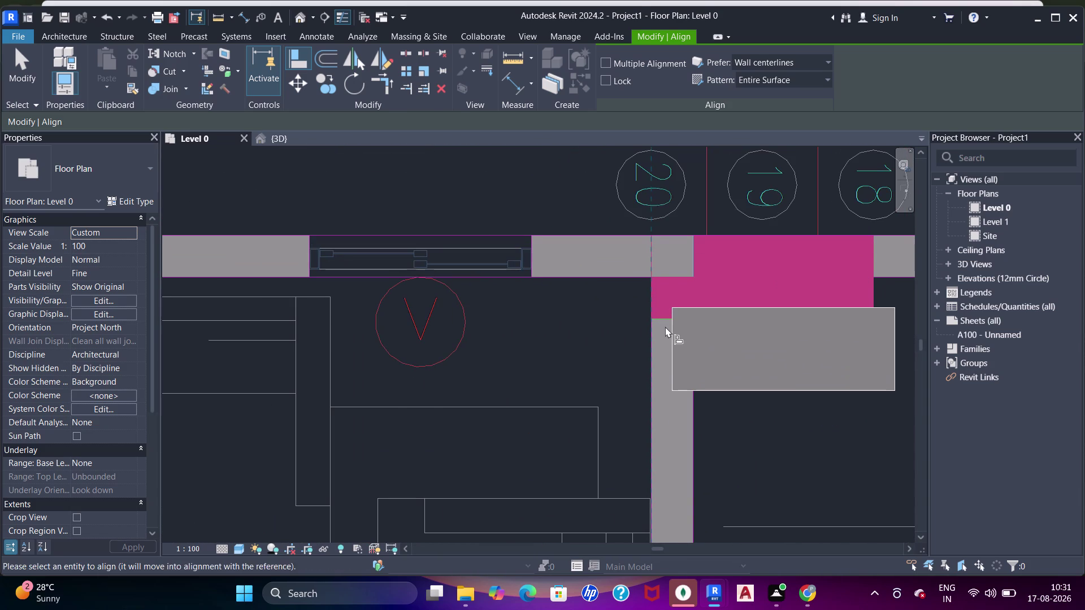
click(674, 336)
click(719, 240)
click(727, 305)
Align the next shear wall's end with the column's top edge.
scroll(down, 3)
middle_drag(729, 361, 661, 169)
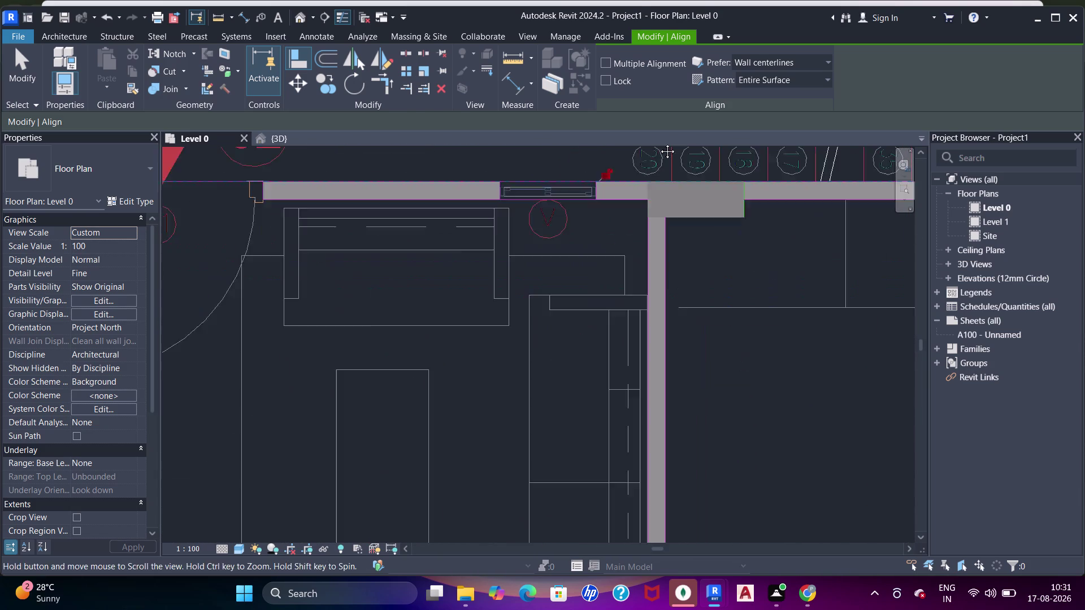
middle_drag(661, 170, 658, 147)
middle_drag(655, 327, 654, 232)
scroll(up, 3)
middle_drag(647, 392, 647, 276)
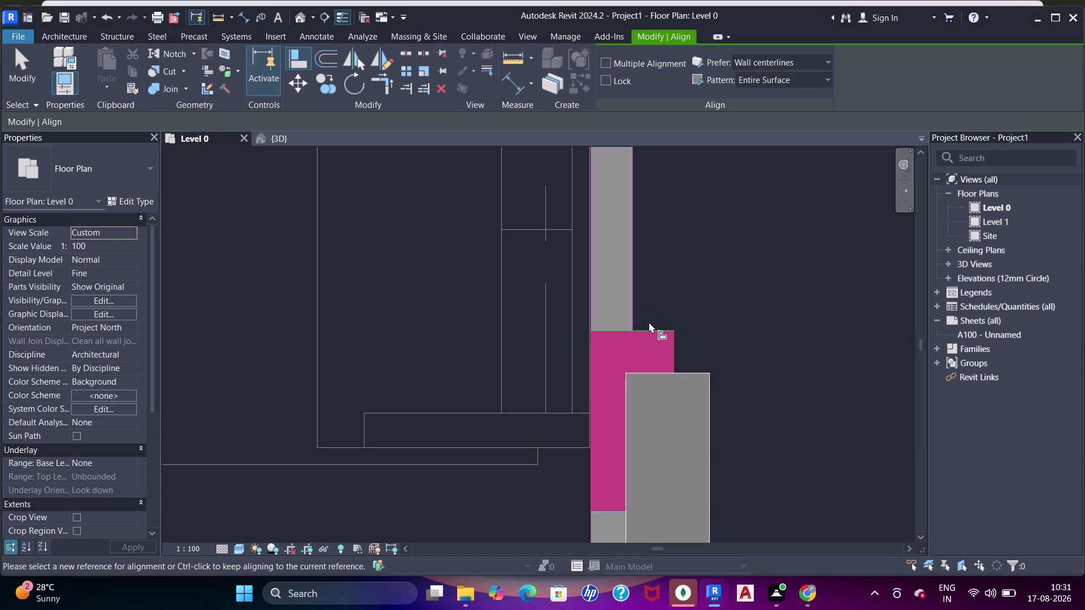
click(649, 331)
click(670, 371)
Align the following shear wall's edge to its column face and the neighbouring column.
middle_drag(668, 364, 667, 243)
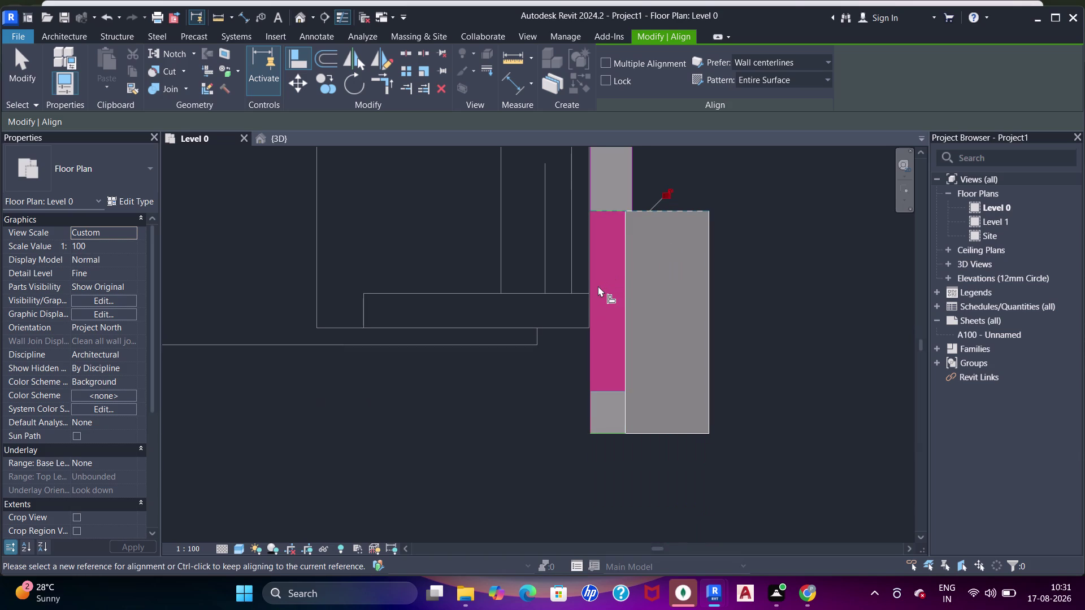
click(591, 284)
click(625, 301)
scroll(down, 3)
middle_drag(674, 277, 528, 204)
middle_drag(645, 361, 650, 243)
scroll(up, 3)
click(521, 295)
click(519, 322)
Line another shear wall up with the side of its column.
middle_drag(420, 339, 440, 335)
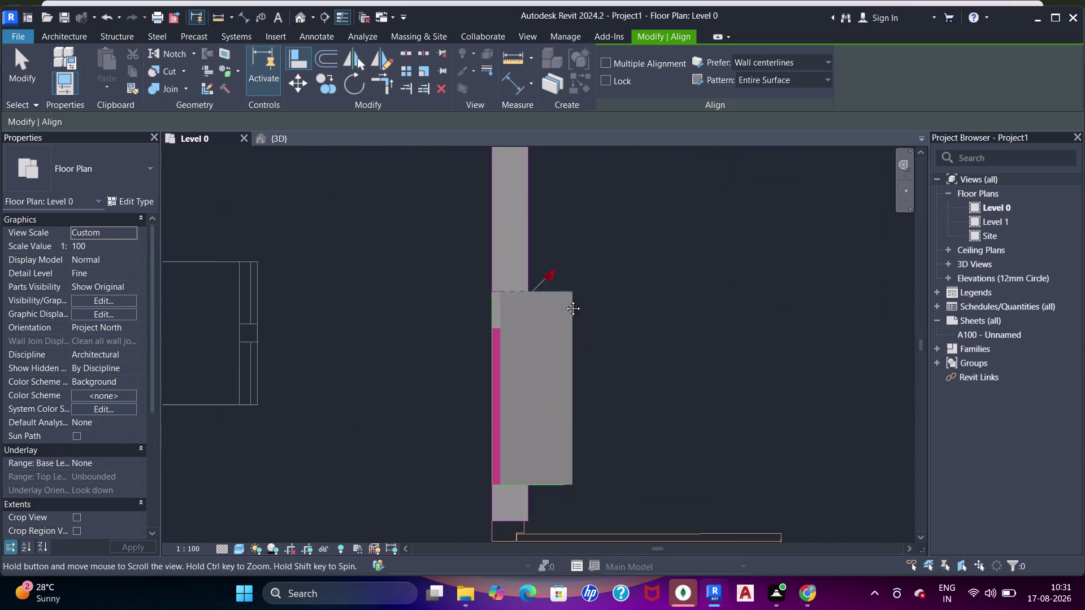
middle_drag(439, 335, 619, 281)
click(667, 330)
click(678, 333)
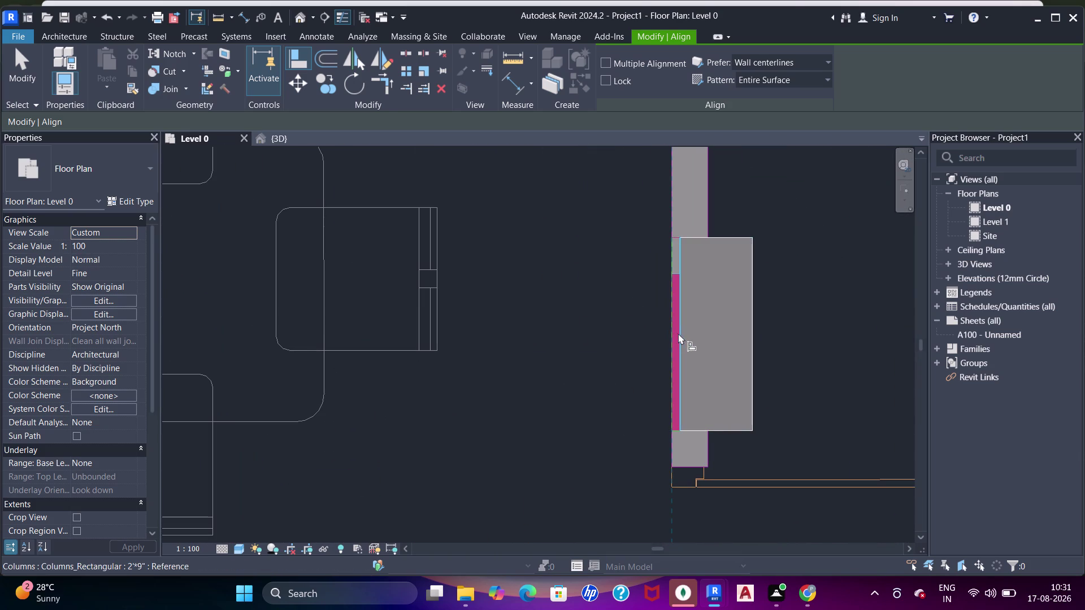
Align the shear wall's bottom face to the lower edge of the column above the staircase.
scroll(down, 3)
middle_drag(710, 365, 674, 206)
scroll(up, 3)
scroll(down, 3)
middle_drag(682, 320, 645, 183)
middle_drag(677, 346, 598, 332)
scroll(up, 3)
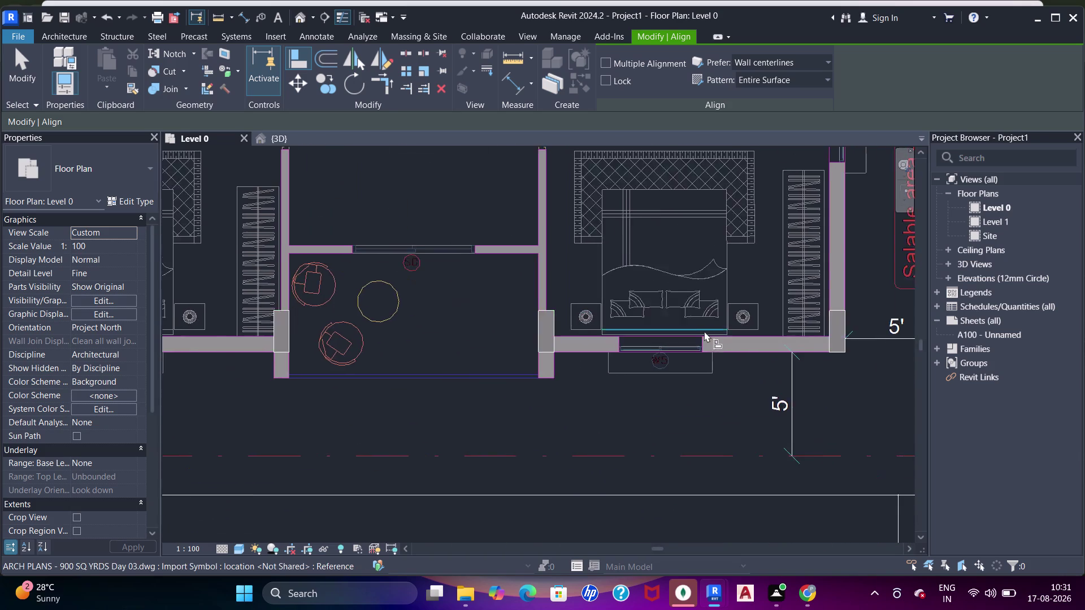
scroll(up, 3)
middle_drag(688, 343, 672, 368)
scroll(down, 3)
middle_drag(706, 304, 662, 367)
middle_drag(715, 238, 701, 339)
middle_drag(703, 245, 702, 329)
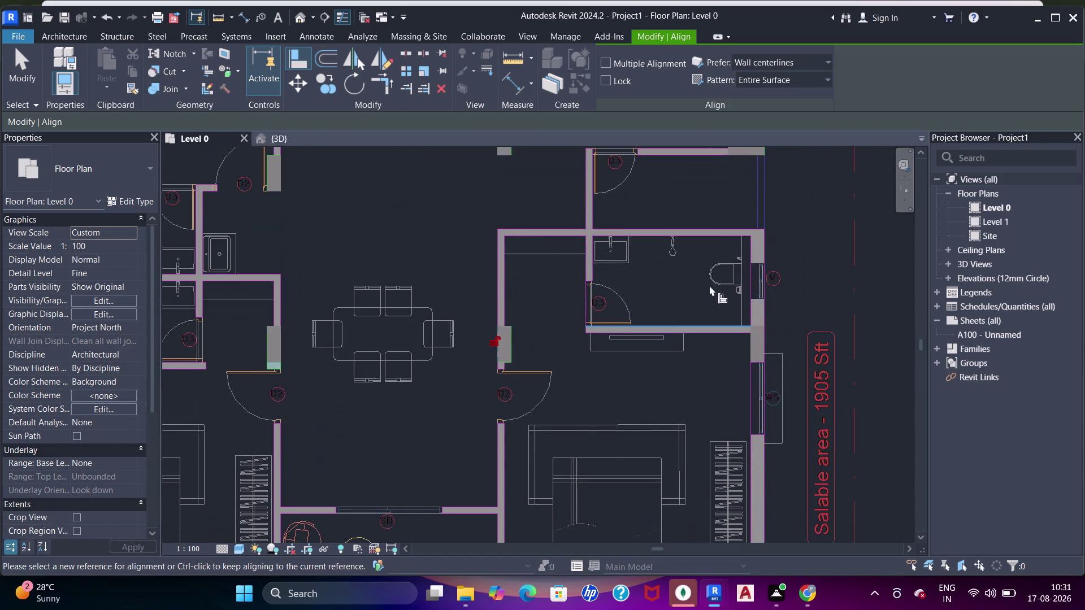
middle_drag(697, 264, 688, 359)
middle_drag(611, 264, 593, 374)
middle_drag(573, 283, 575, 386)
middle_drag(613, 307, 636, 389)
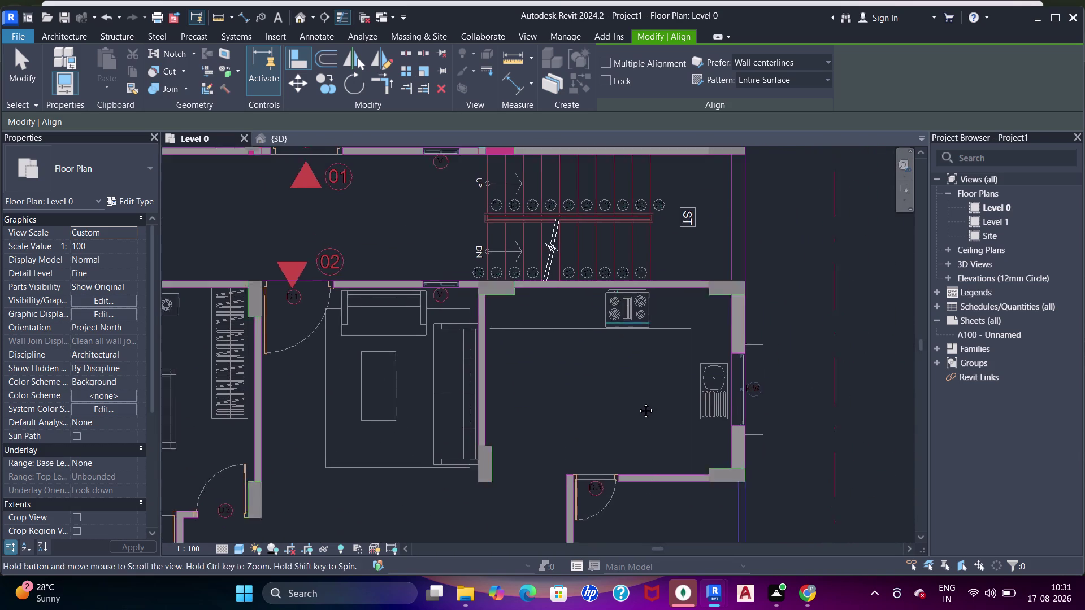
middle_drag(637, 390, 639, 406)
scroll(up, 3)
scroll(down, 3)
middle_drag(528, 322, 532, 346)
scroll(up, 3)
scroll(up, 3)
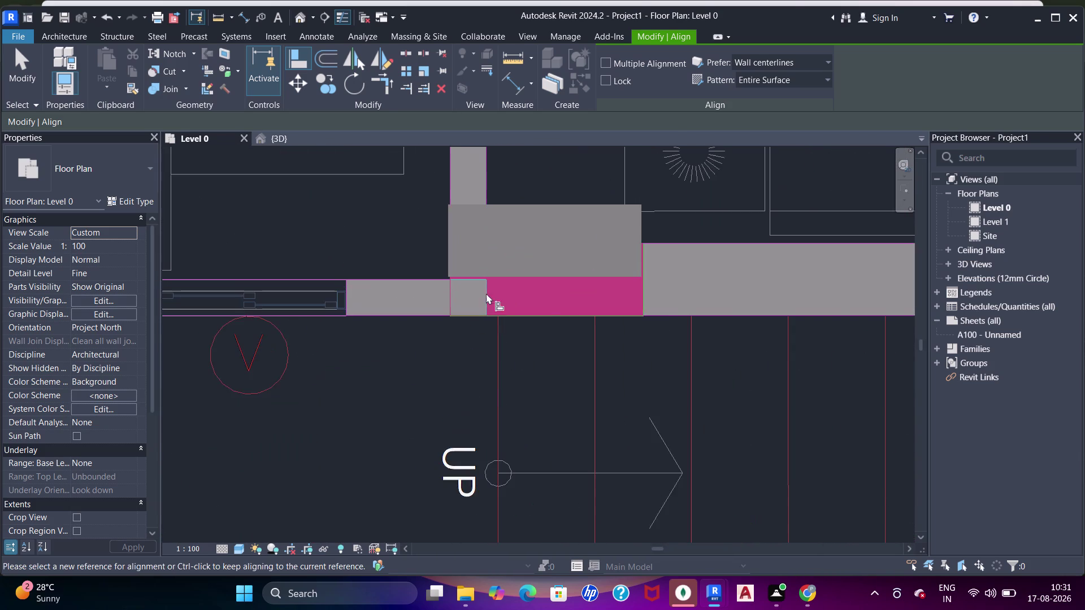
click(675, 293)
click(671, 237)
click(647, 314)
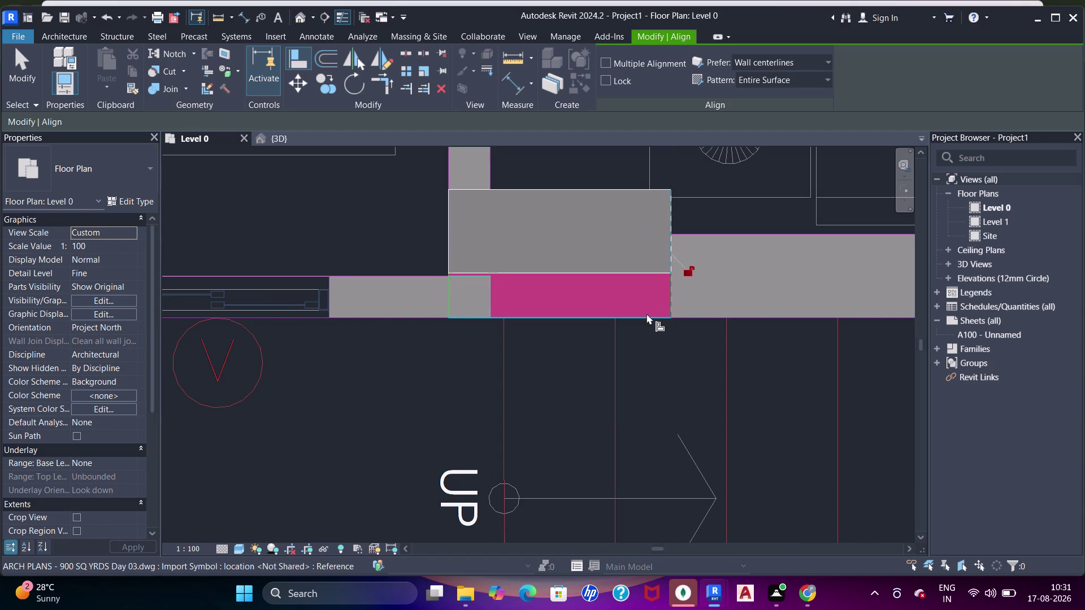
click(640, 274)
Review the aligned column junction, then return to the bedroom walls.
scroll(down, 3)
middle_drag(556, 250, 559, 276)
scroll(up, 3)
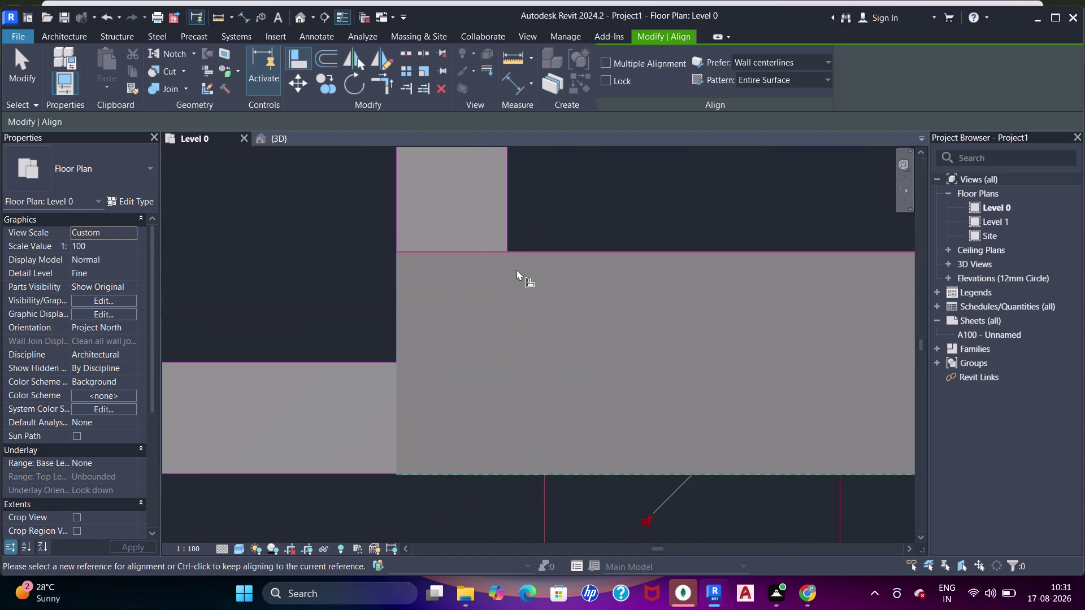
scroll(down, 3)
scroll(up, 3)
scroll(up, 3)
scroll(down, 3)
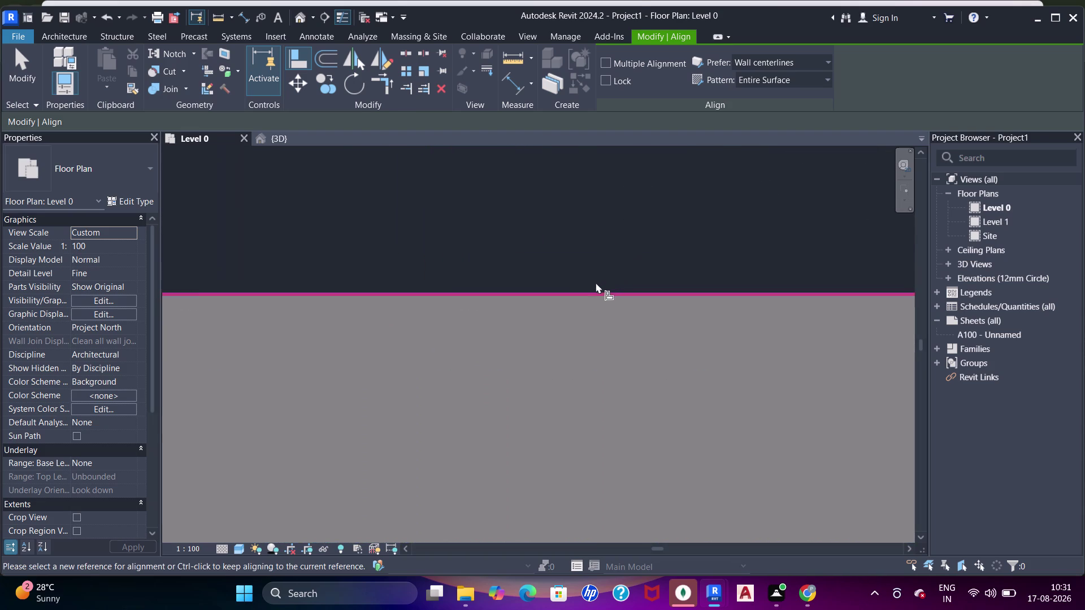
scroll(down, 3)
middle_drag(492, 249, 542, 384)
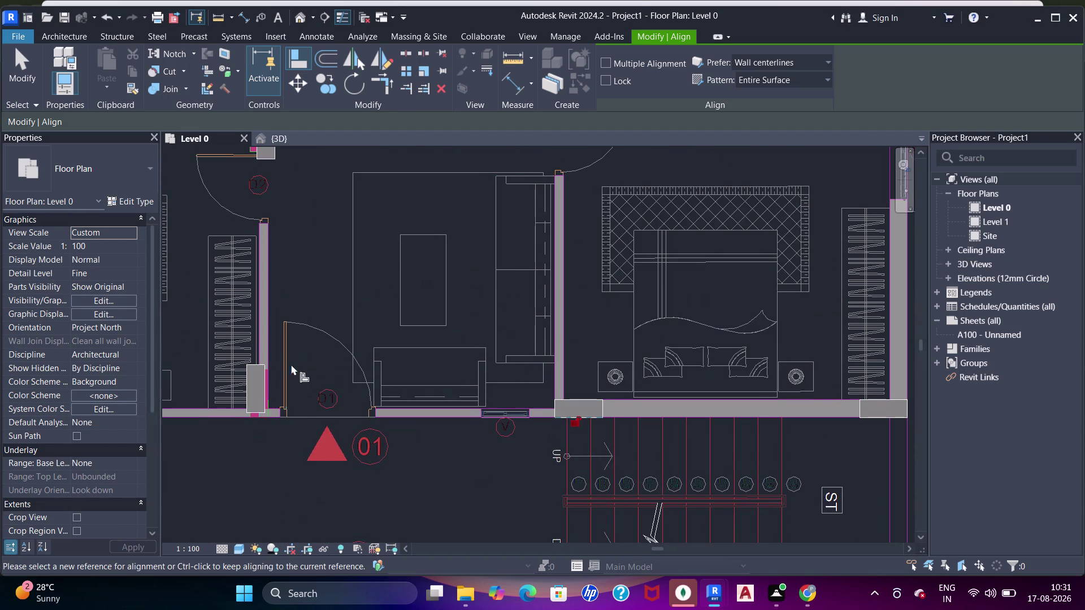
Align the shear wall at the bedroom wall junction to the DWG wall line and column face.
scroll(up, 3)
middle_drag(227, 439, 565, 305)
scroll(up, 3)
click(550, 400)
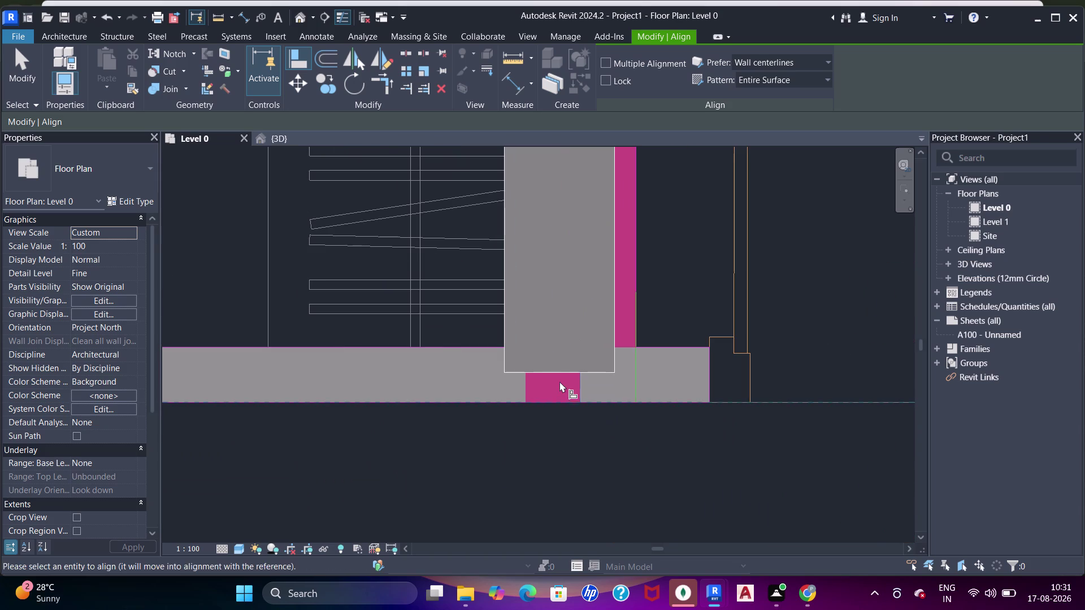
click(559, 371)
middle_drag(695, 245, 682, 354)
click(675, 303)
click(624, 325)
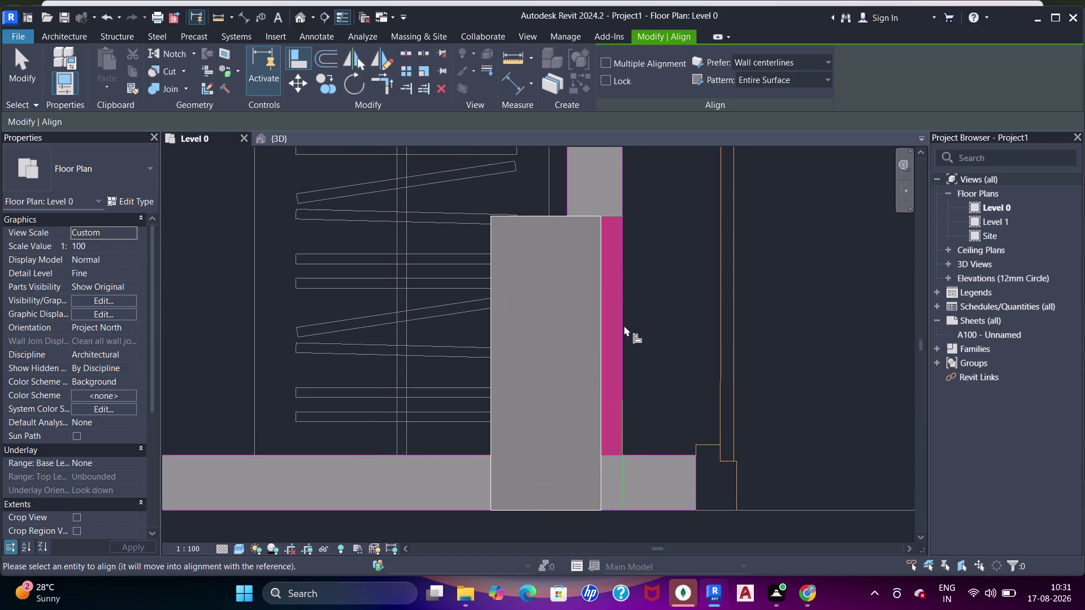
click(602, 326)
Align the shear wall beside the column by the bed to the column's edge and left face.
scroll(down, 3)
middle_drag(660, 245, 591, 396)
scroll(down, 3)
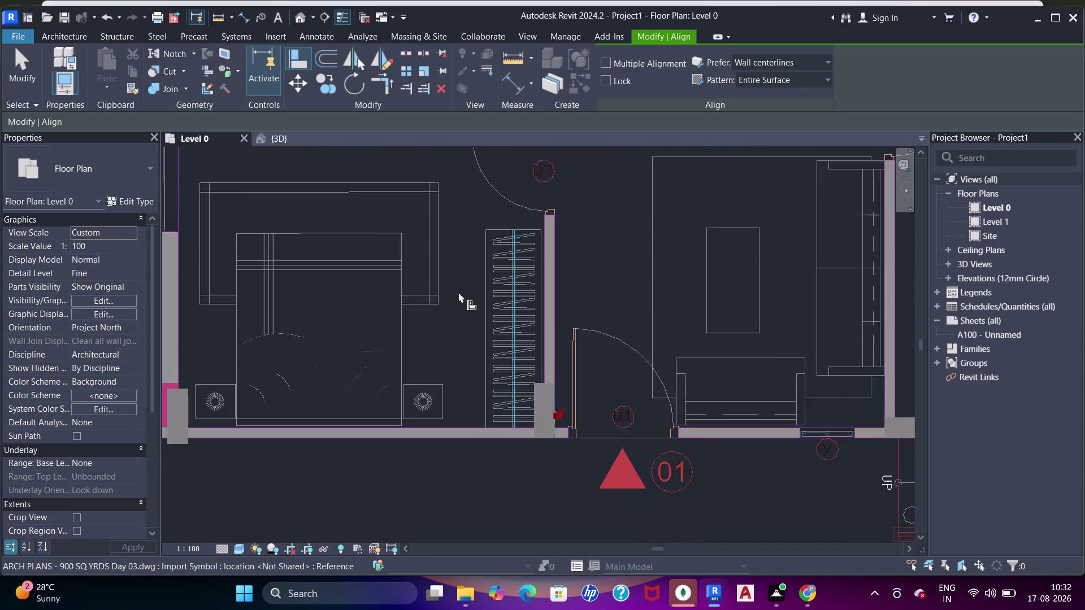
middle_drag(434, 306, 617, 236)
scroll(up, 3)
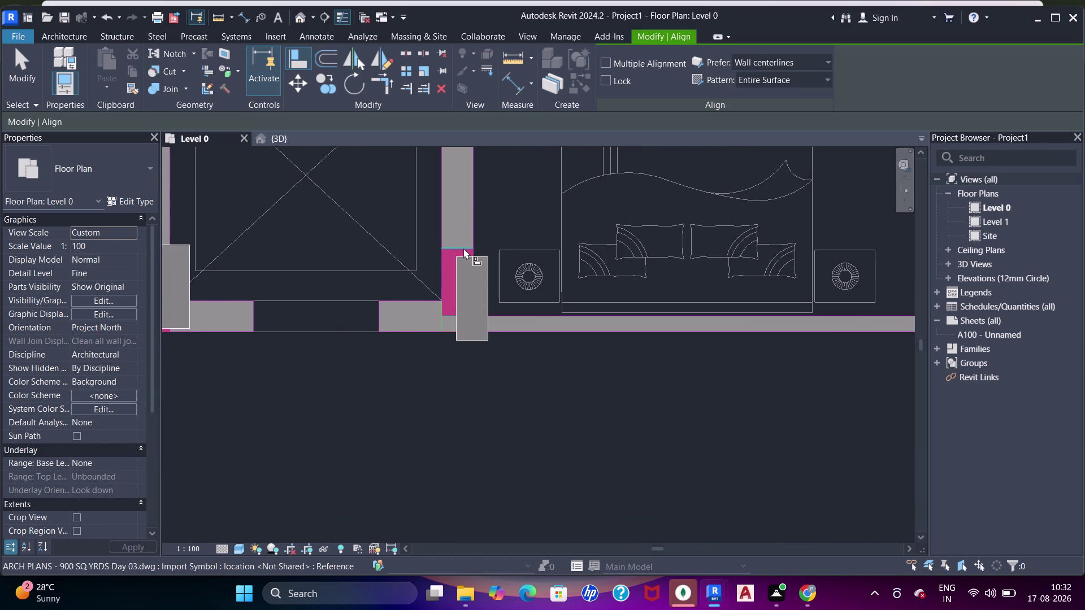
click(462, 248)
click(468, 257)
scroll(up, 3)
click(433, 280)
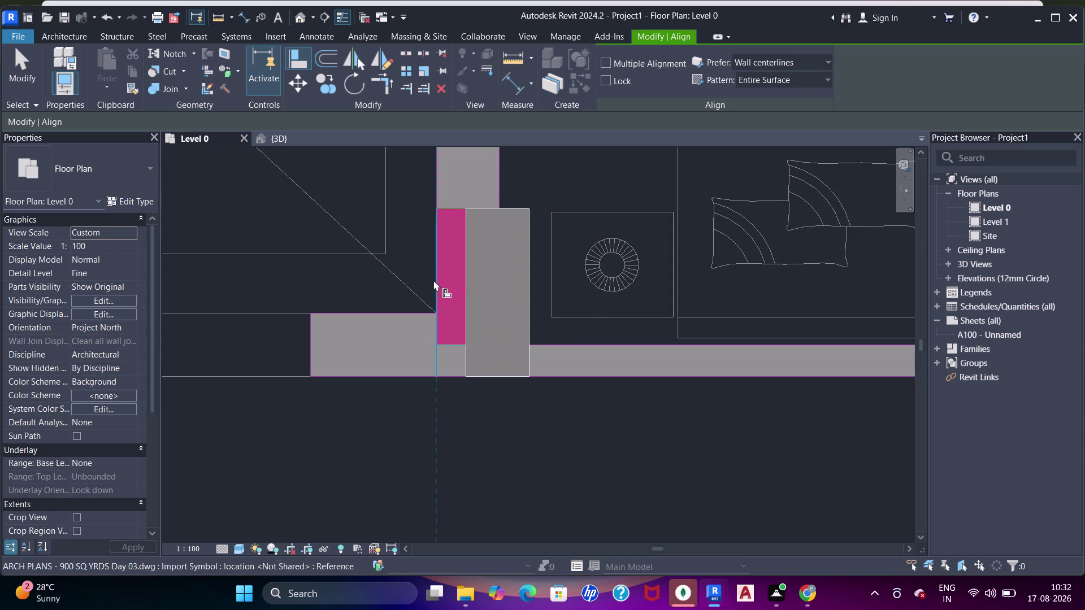
click(455, 286)
drag(432, 282, 437, 281)
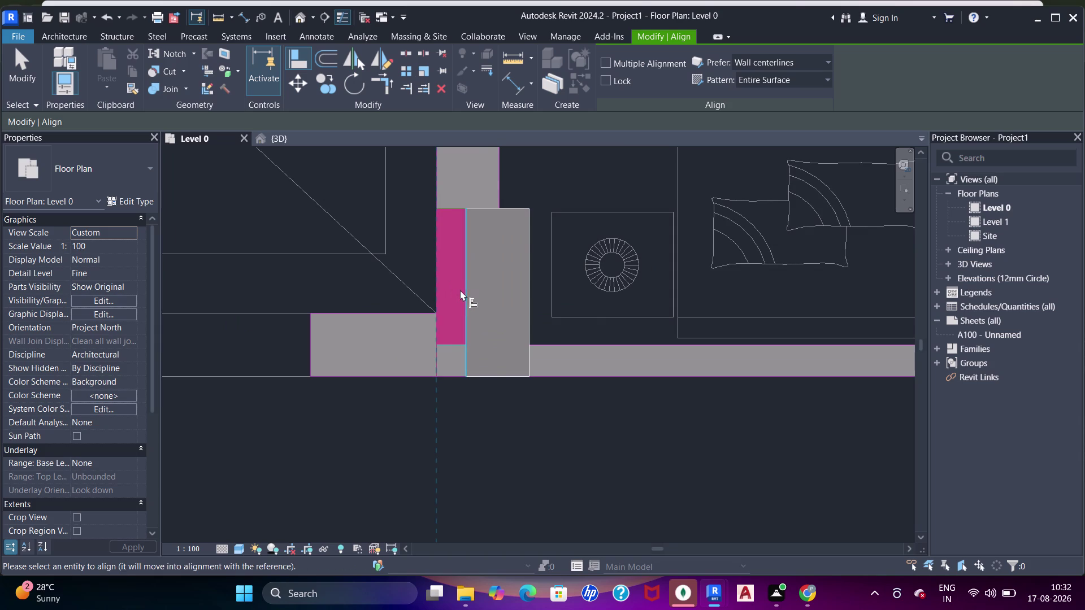
click(461, 293)
Align the next shear wall's bottom with the wall and its side with the column face.
scroll(down, 3)
scroll(up, 3)
middle_drag(432, 290, 735, 289)
scroll(up, 3)
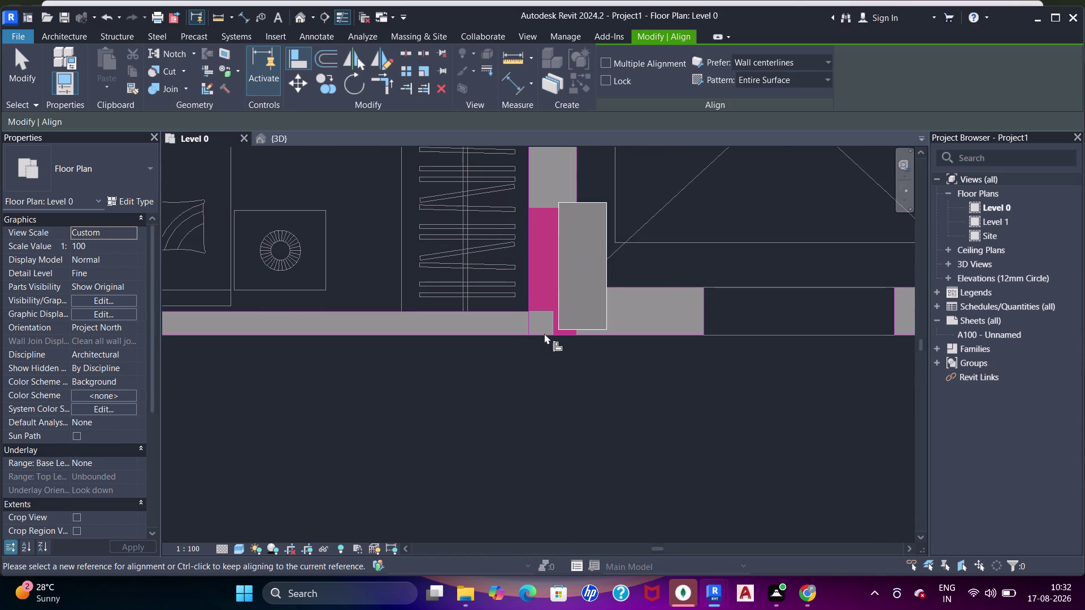
click(551, 334)
click(566, 327)
drag(526, 281, 534, 280)
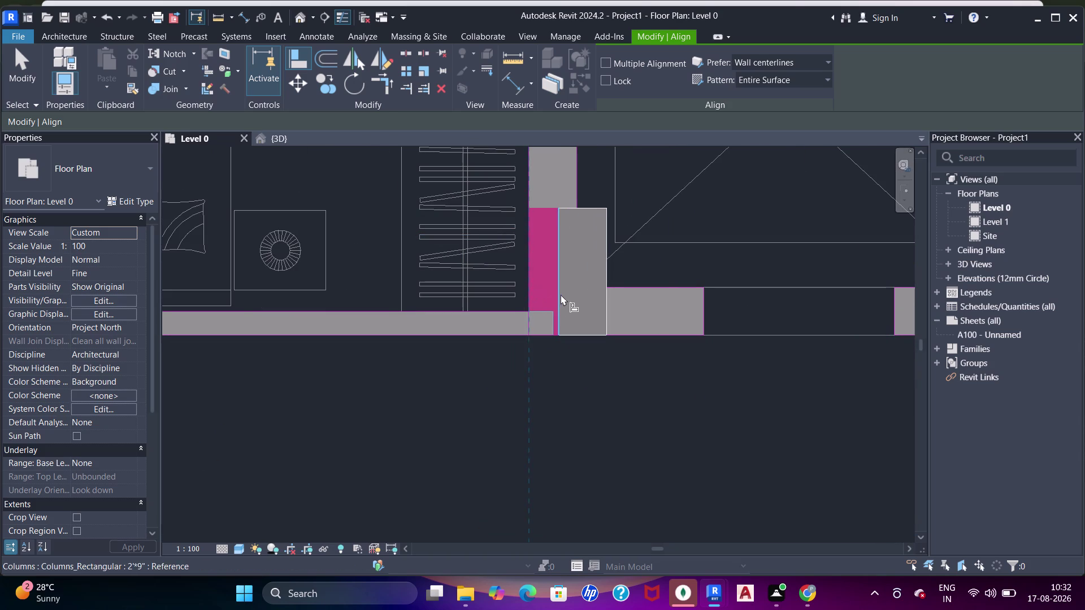
click(561, 294)
scroll(down, 3)
Align the following shear wall to the wall line and the column's bottom edge.
middle_drag(416, 294, 538, 292)
scroll(up, 3)
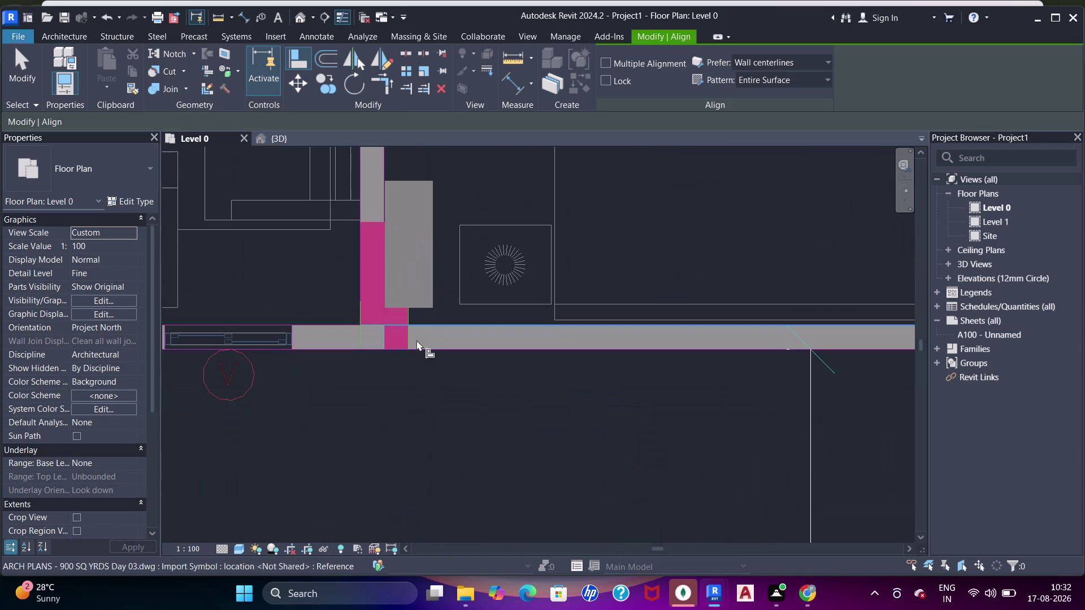
click(402, 347)
click(415, 308)
middle_drag(399, 321, 446, 306)
scroll(up, 3)
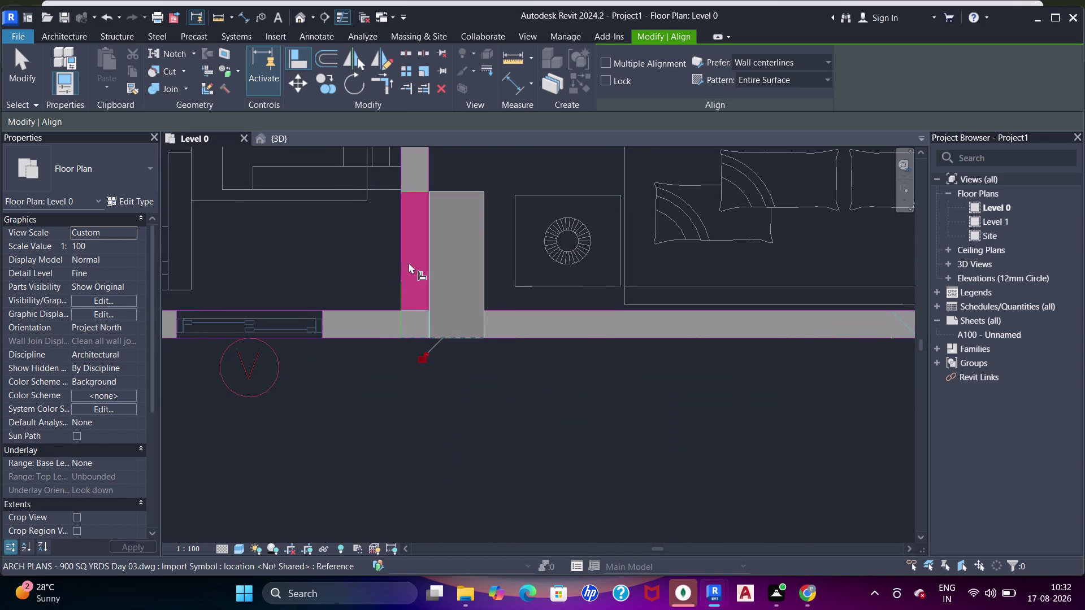
click(402, 262)
click(423, 265)
click(401, 263)
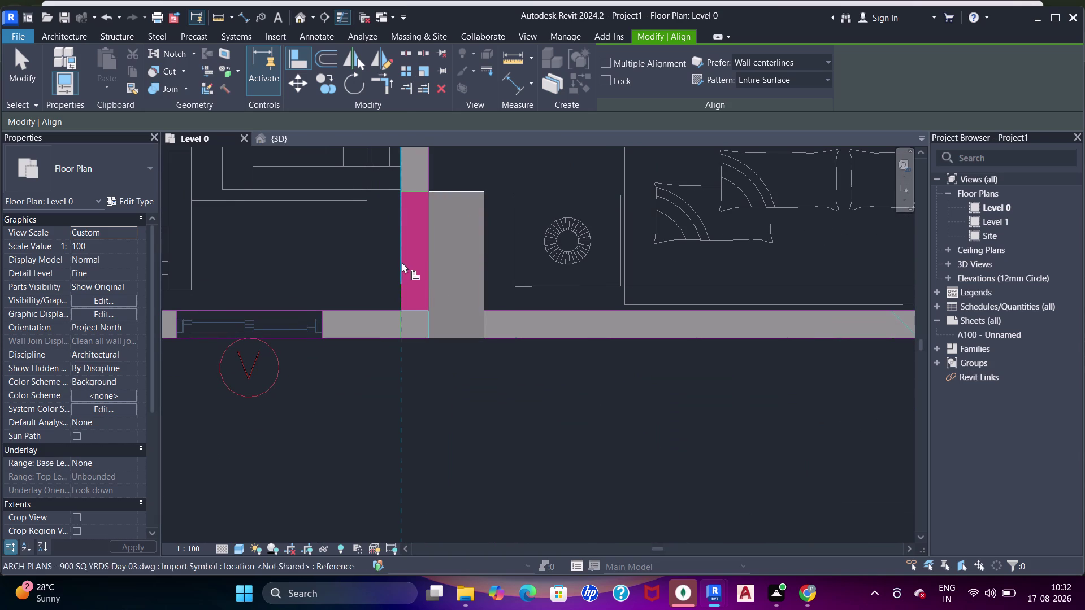
click(427, 272)
scroll(down, 3)
middle_drag(418, 273, 717, 288)
scroll(down, 3)
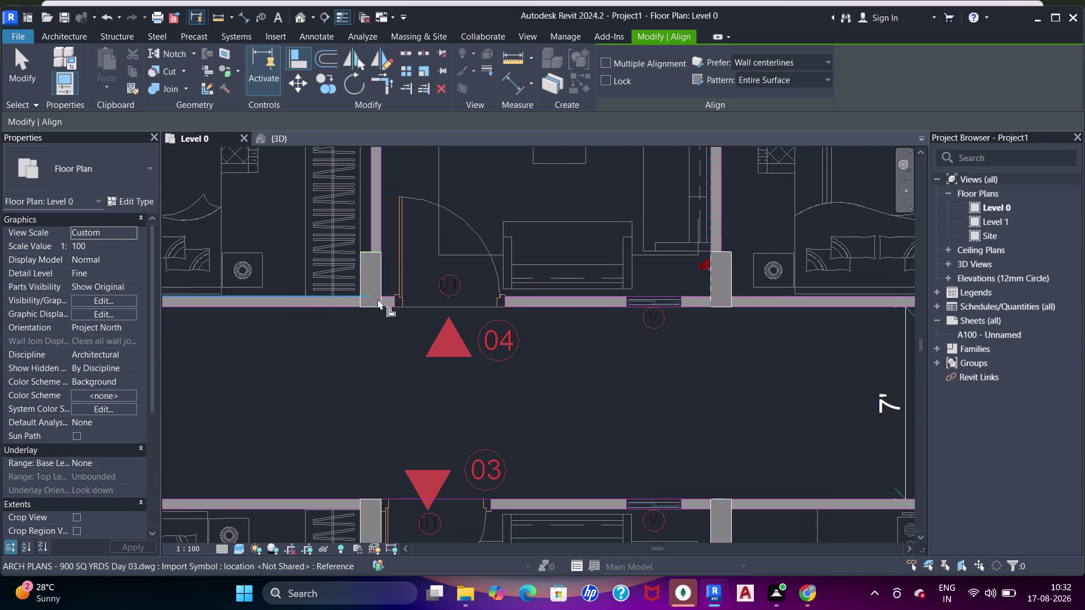
Align the shear wall end by door D2 to the door frame line.
middle_drag(408, 272, 437, 397)
scroll(up, 3)
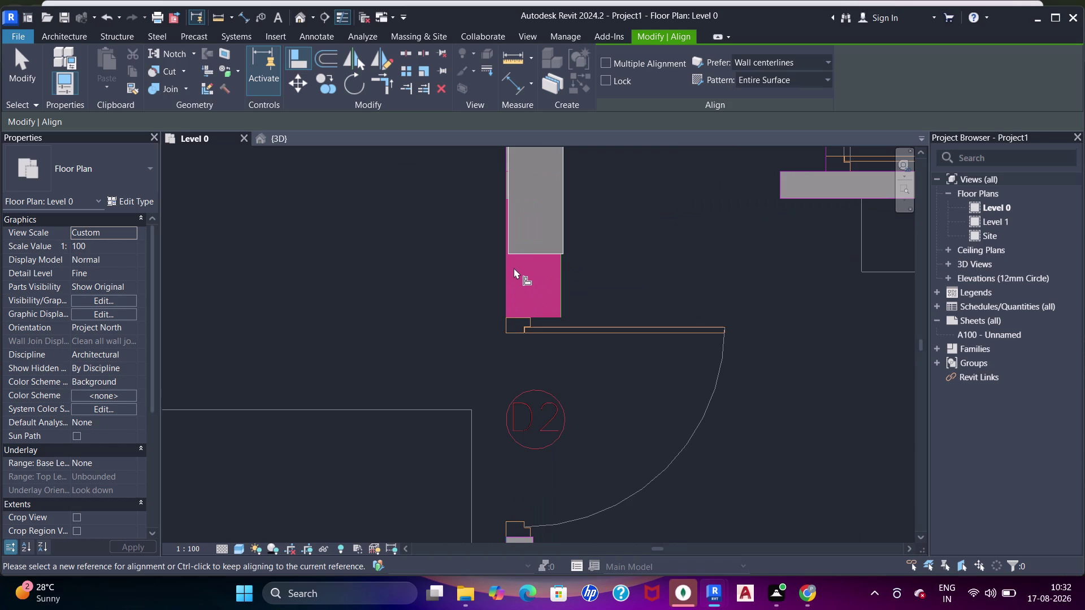
click(505, 272)
click(511, 247)
click(527, 316)
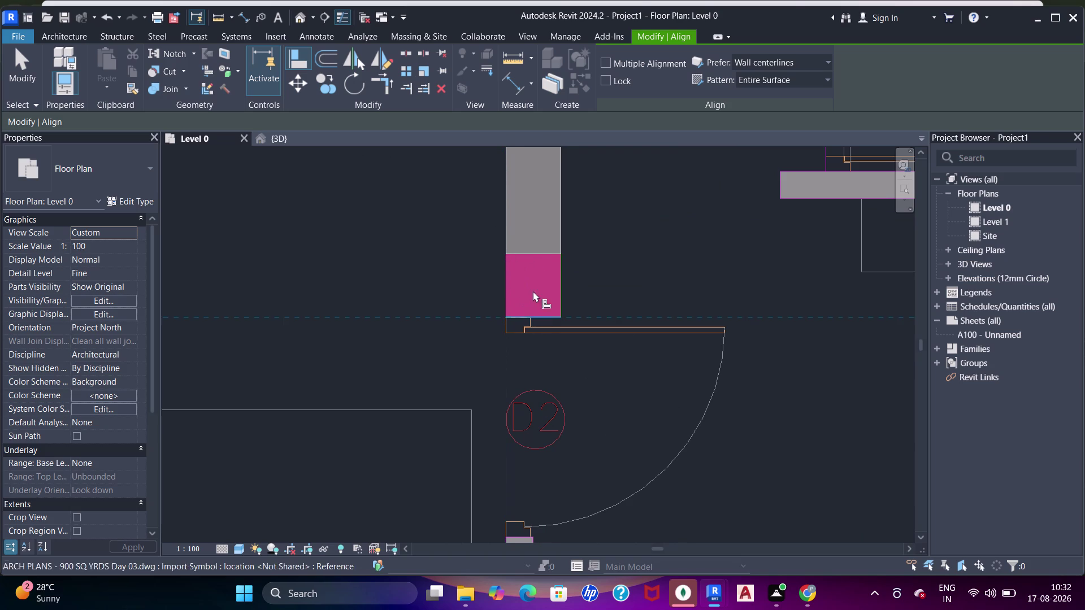
click(540, 258)
Align the shear wall near window W5 to the adjacent column face.
scroll(down, 3)
middle_drag(669, 267, 378, 269)
scroll(up, 3)
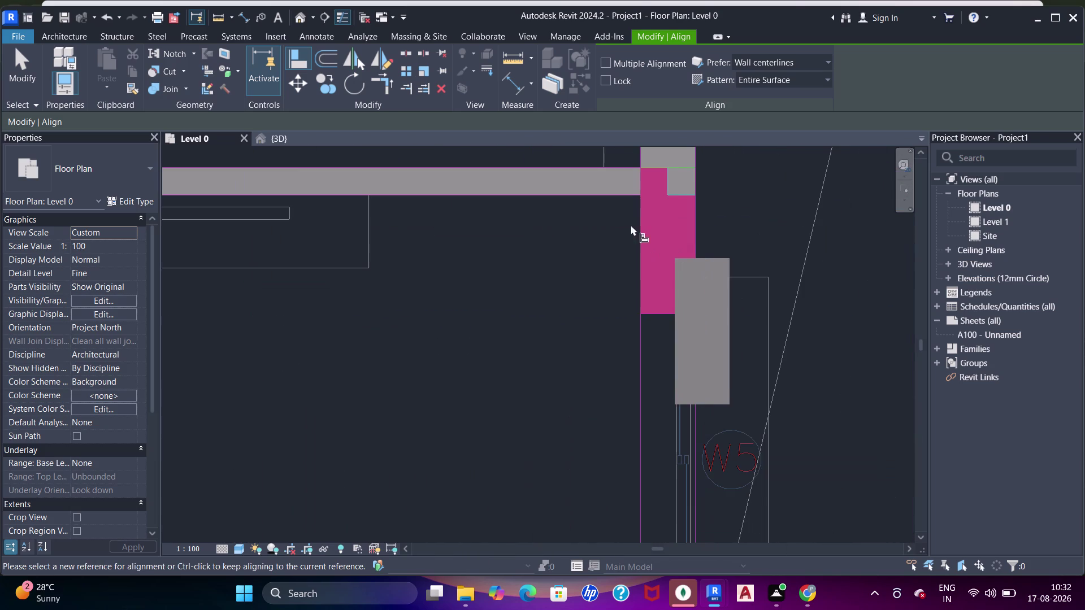
click(672, 164)
click(700, 261)
click(643, 237)
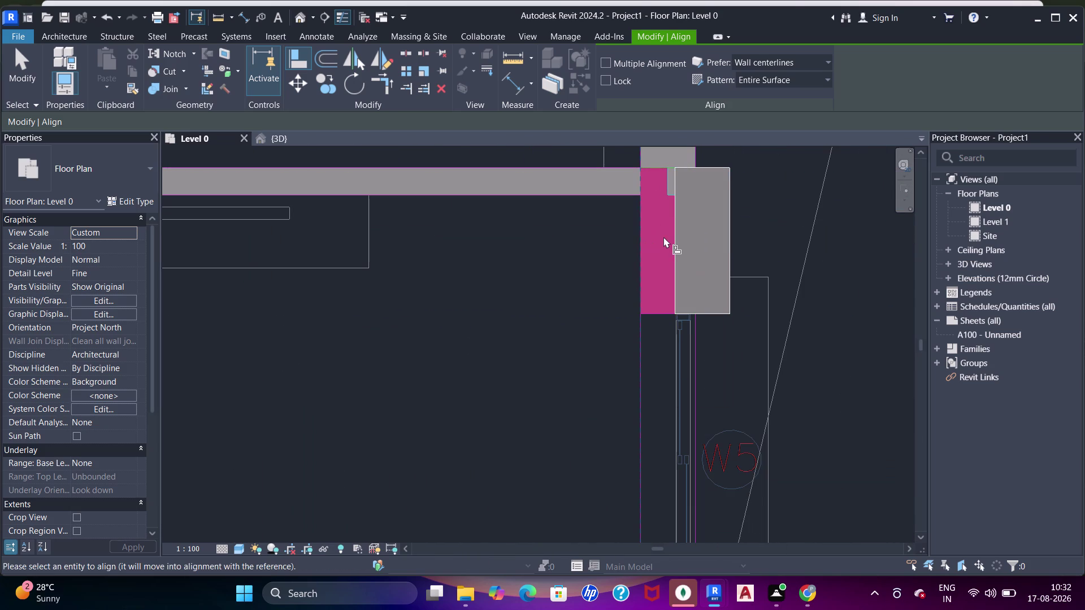
click(676, 254)
At the next column junction, align the shear wall top to the wall edge.
scroll(down, 3)
middle_drag(729, 258, 511, 258)
scroll(down, 3)
scroll(up, 3)
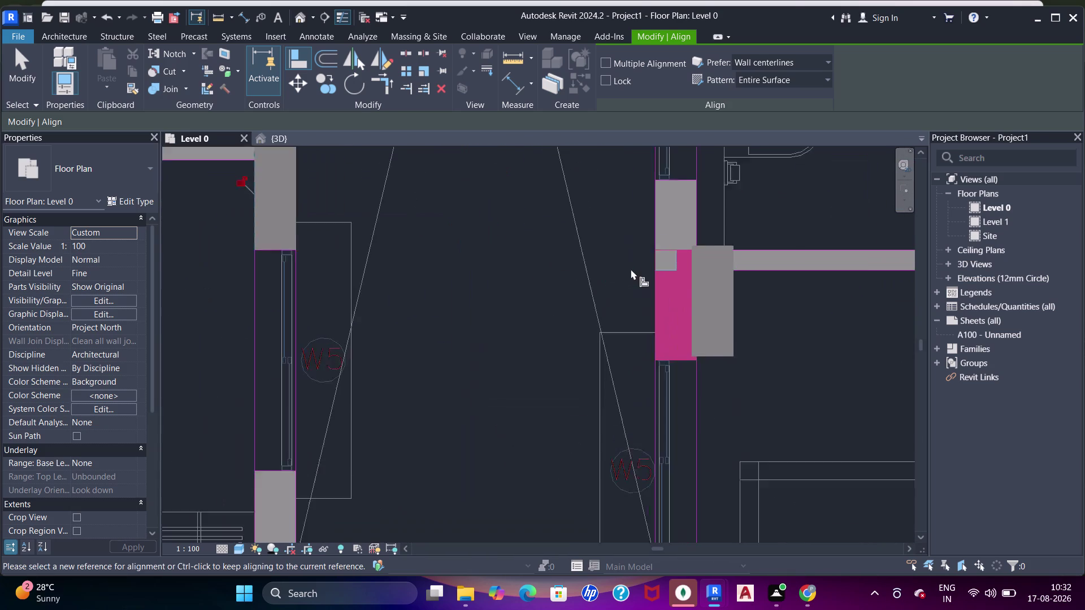
scroll(up, 3)
click(730, 238)
click(739, 230)
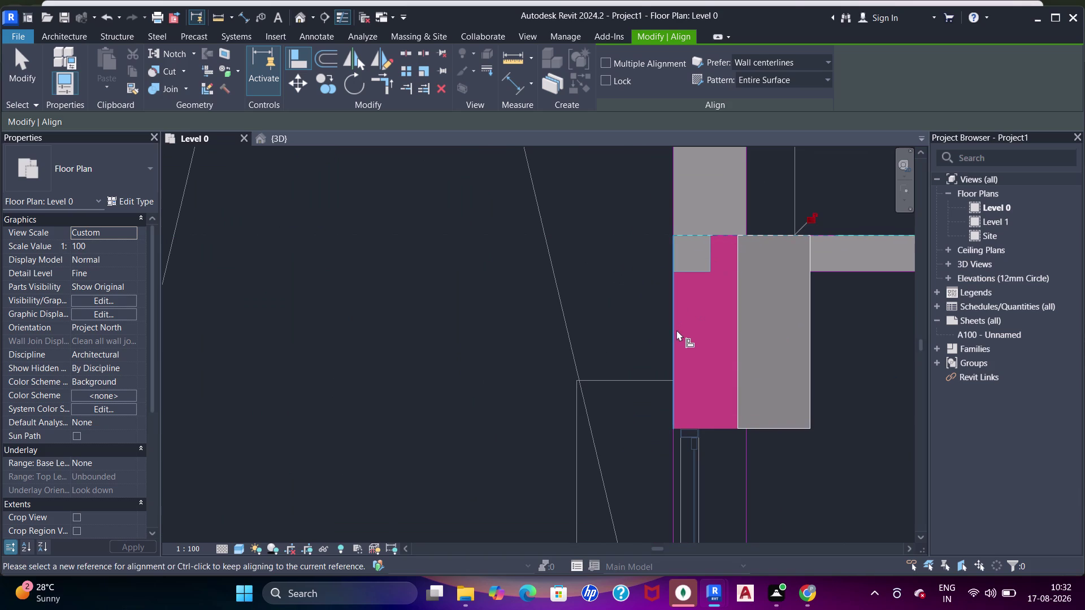
click(676, 331)
click(735, 346)
Align two faces of the next column along the wall to the DWG wall edges.
scroll(down, 3)
middle_drag(746, 332, 454, 301)
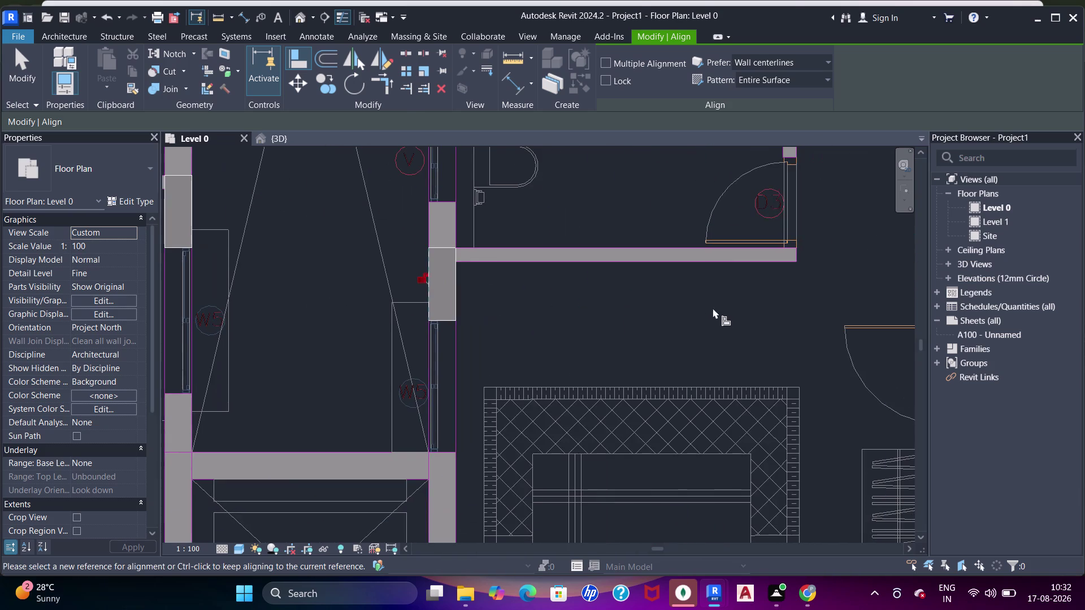
scroll(down, 3)
middle_drag(671, 329, 507, 256)
scroll(up, 3)
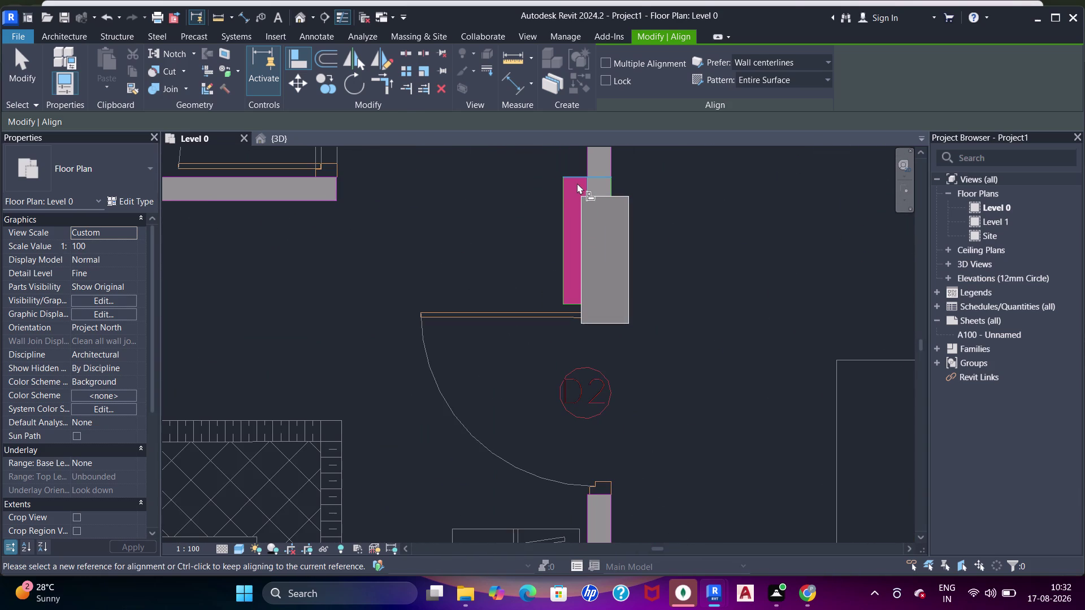
click(577, 182)
click(592, 197)
click(565, 207)
click(584, 222)
Make the following column flush with its two neighbouring wall edges.
scroll(down, 3)
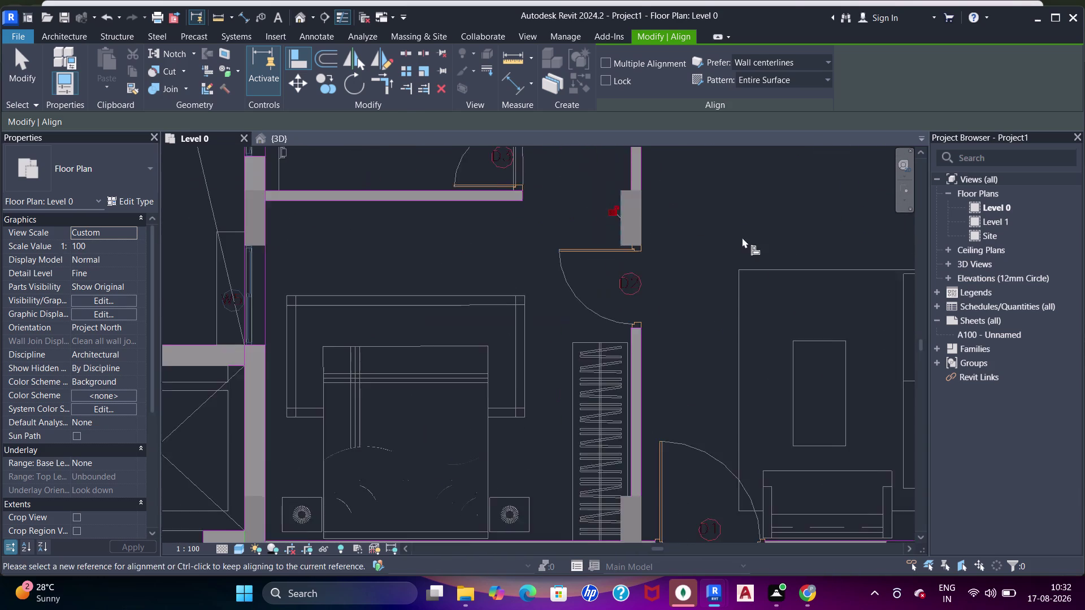
middle_drag(732, 241, 401, 244)
middle_drag(648, 184, 643, 293)
scroll(up, 3)
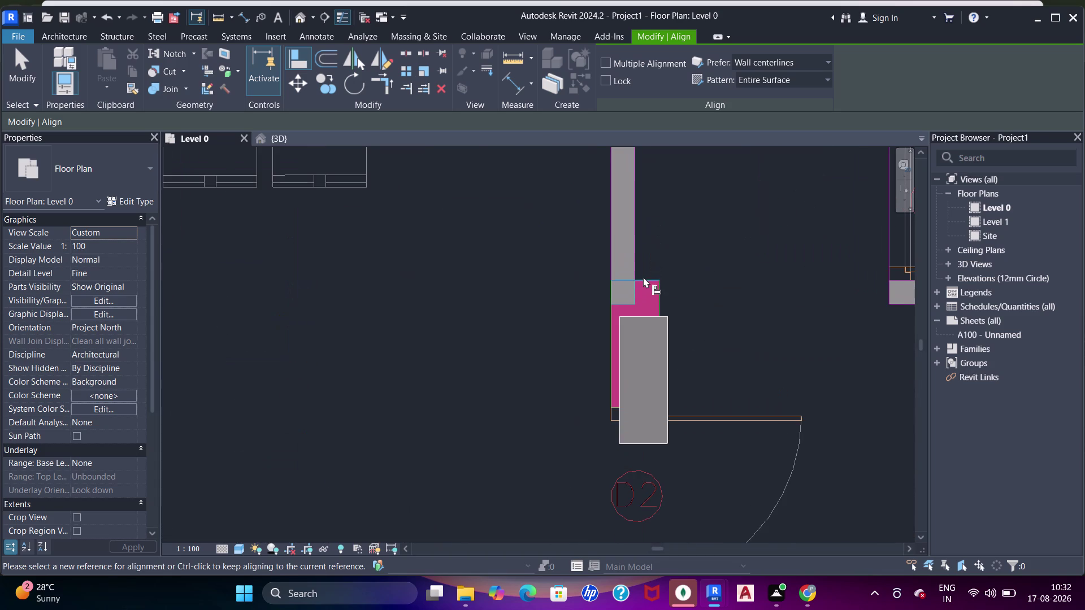
click(643, 277)
click(653, 315)
click(609, 323)
click(621, 323)
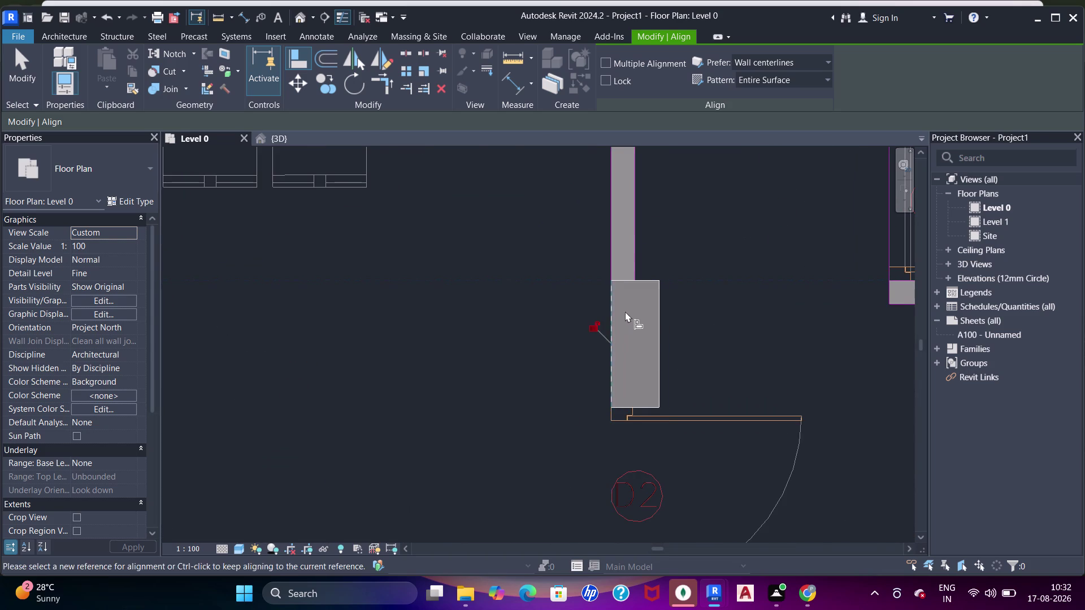
Align both faces of the living room column to the DWG wall edges.
scroll(down, 3)
middle_drag(649, 331, 476, 303)
scroll(up, 3)
scroll(down, 3)
middle_drag(625, 343, 581, 209)
middle_drag(606, 366, 626, 227)
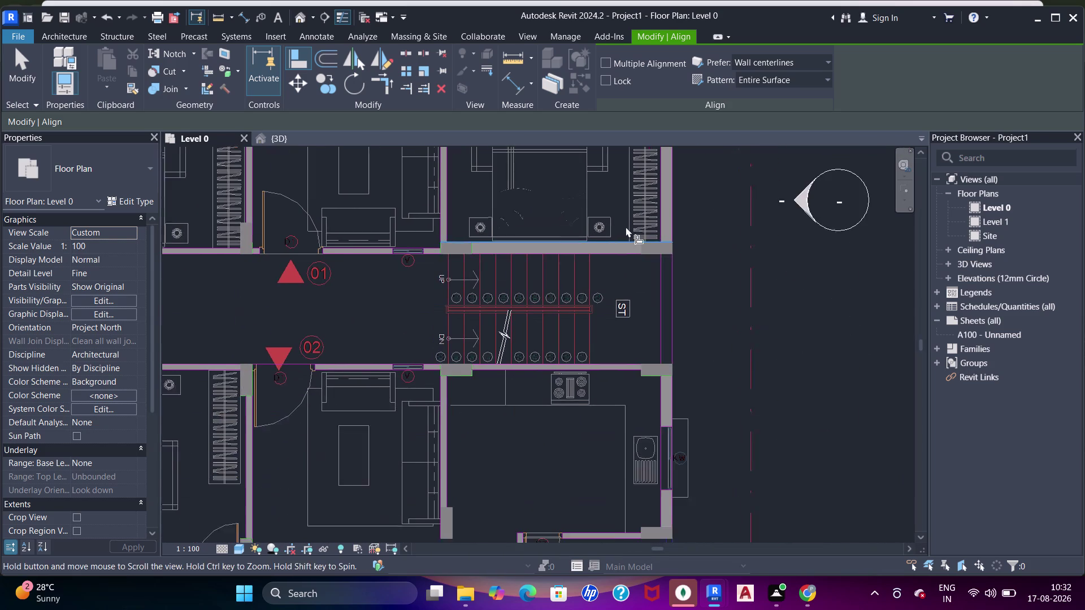
middle_drag(624, 216, 638, 475)
middle_drag(643, 261, 659, 389)
middle_drag(542, 250, 685, 336)
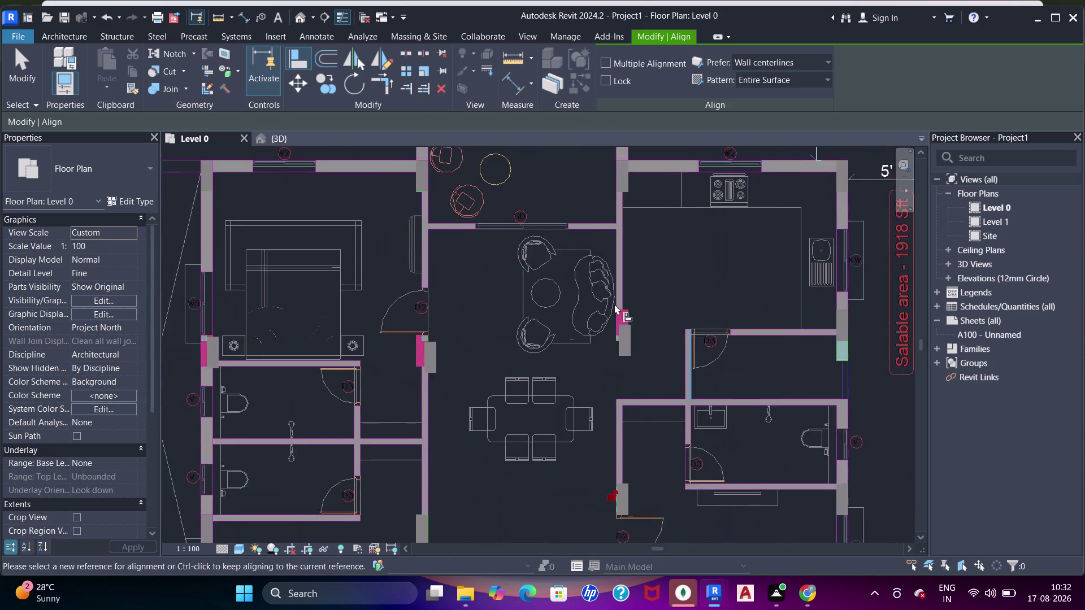
scroll(up, 3)
click(688, 300)
click(699, 362)
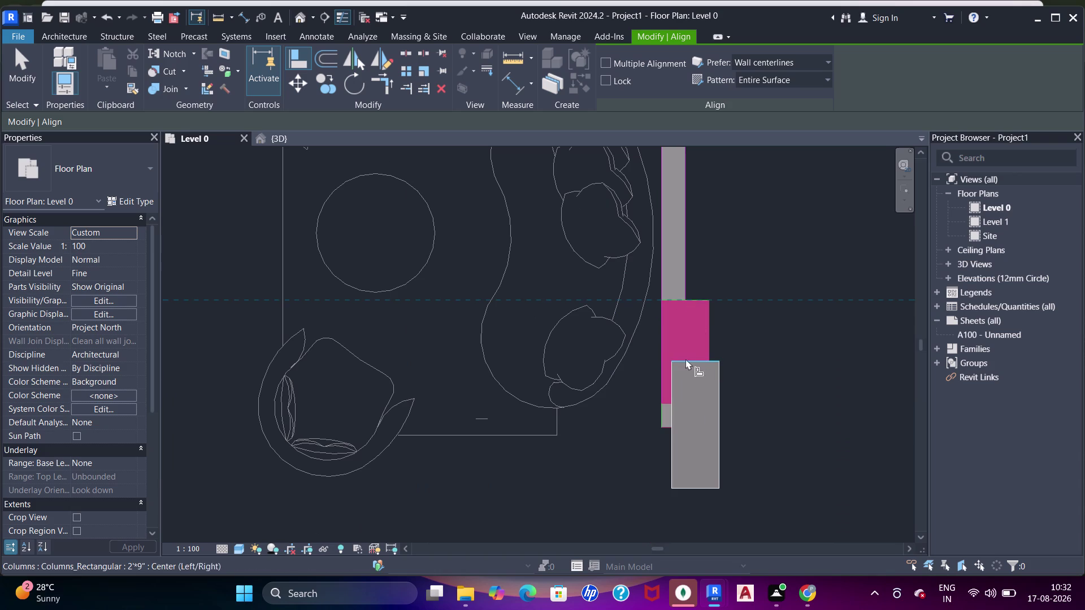
click(661, 344)
click(676, 347)
Align the next column's top and side faces flush with the wall edges.
scroll(down, 3)
middle_drag(324, 346, 558, 313)
scroll(up, 3)
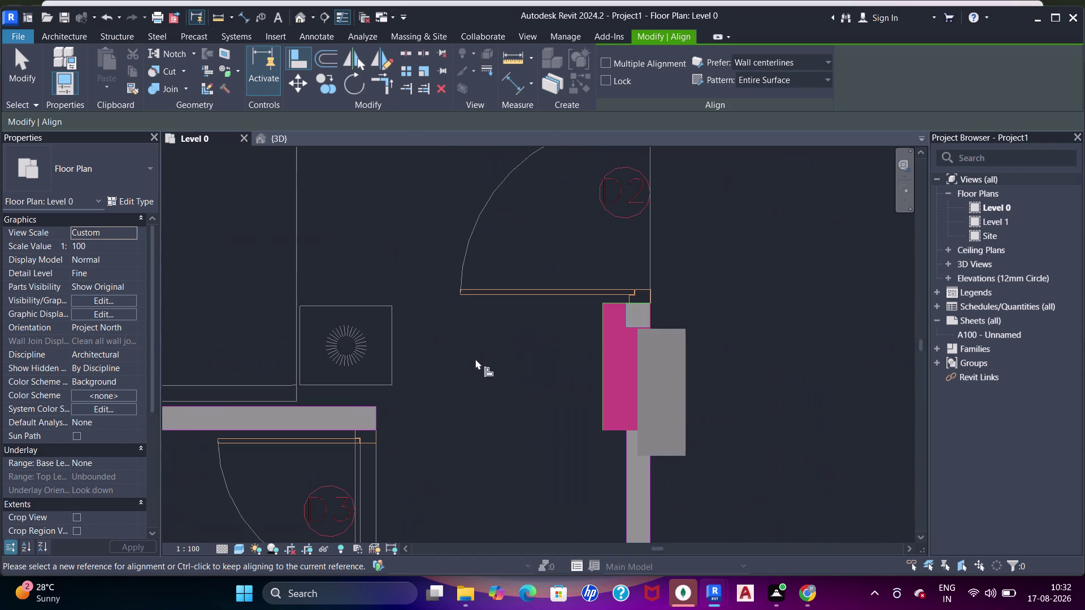
click(603, 306)
click(619, 303)
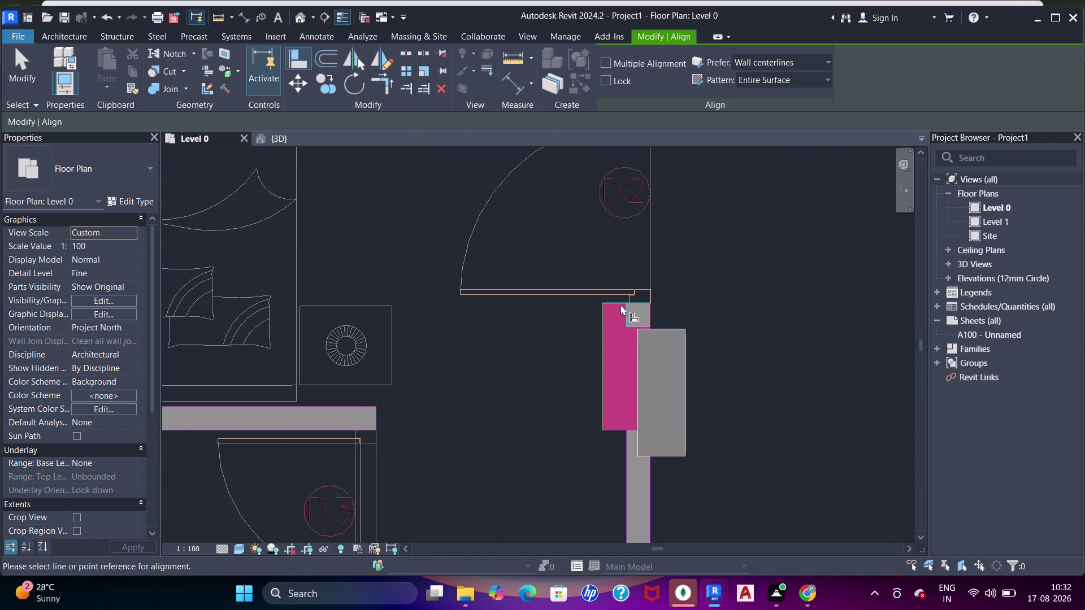
click(624, 303)
click(655, 331)
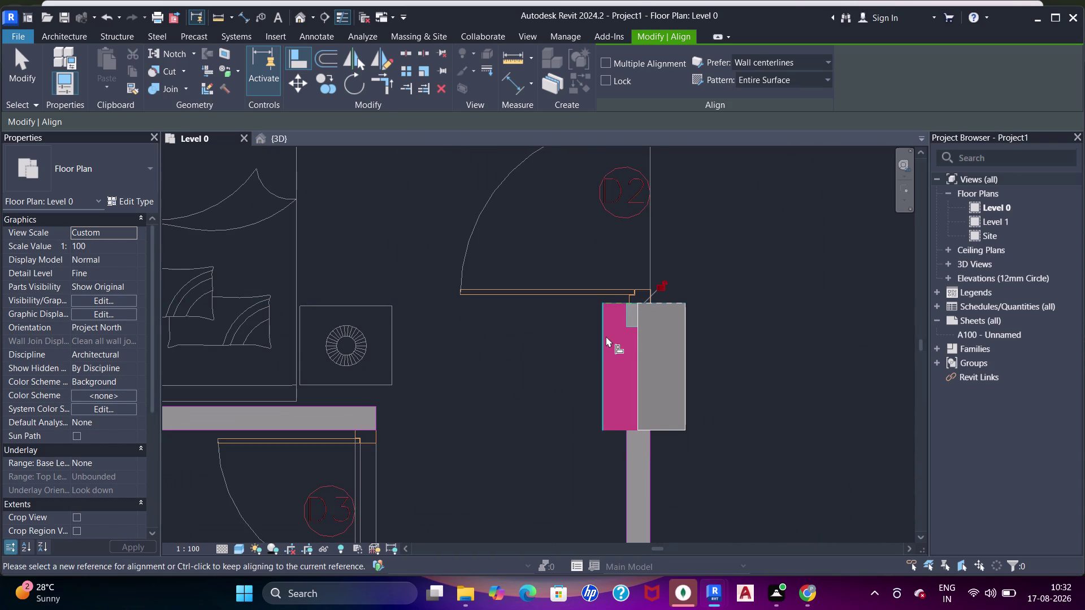
click(605, 337)
click(641, 347)
Align another column's top face and side to the DWG wall edges.
scroll(down, 3)
middle_drag(487, 299, 604, 283)
scroll(up, 3)
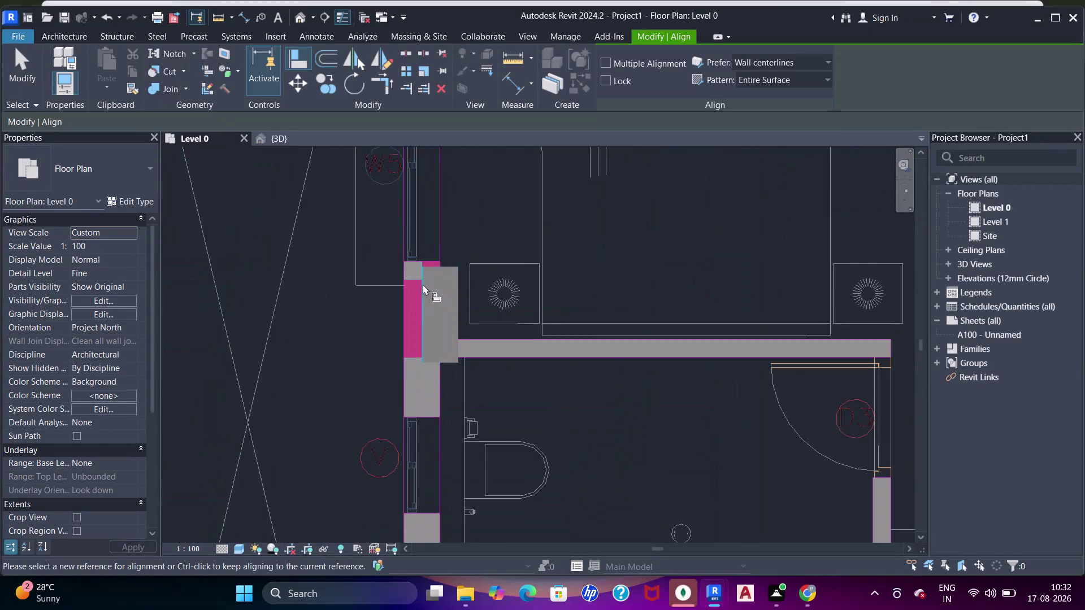
scroll(up, 3)
click(441, 232)
click(443, 243)
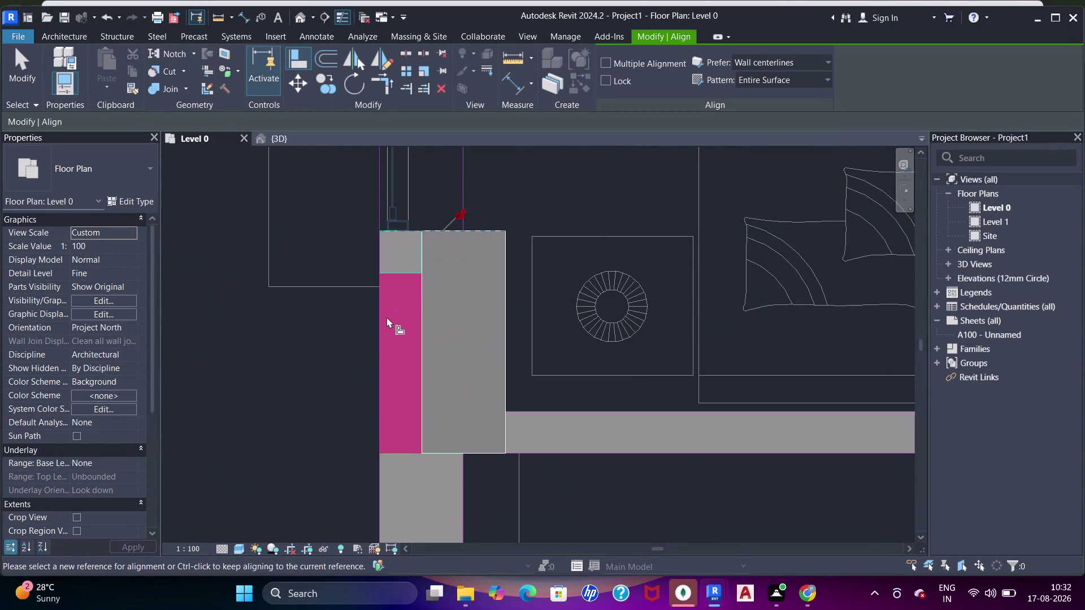
drag(380, 327, 396, 321)
click(420, 317)
Align the next column's bottom and side faces to the wall edges.
scroll(down, 3)
middle_drag(311, 327, 631, 308)
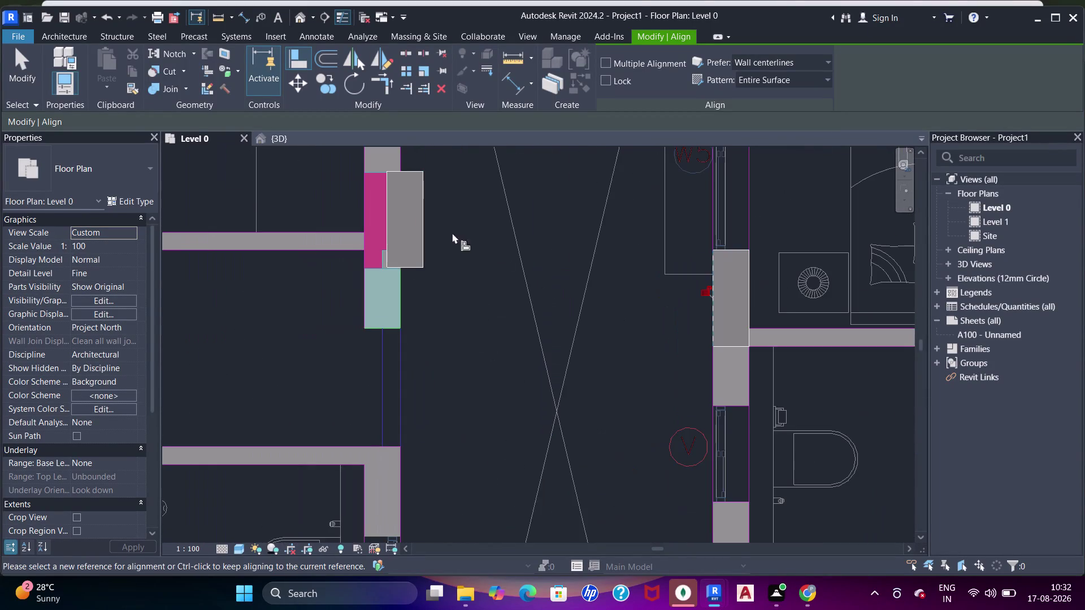
scroll(up, 3)
middle_drag(362, 203, 548, 253)
click(520, 396)
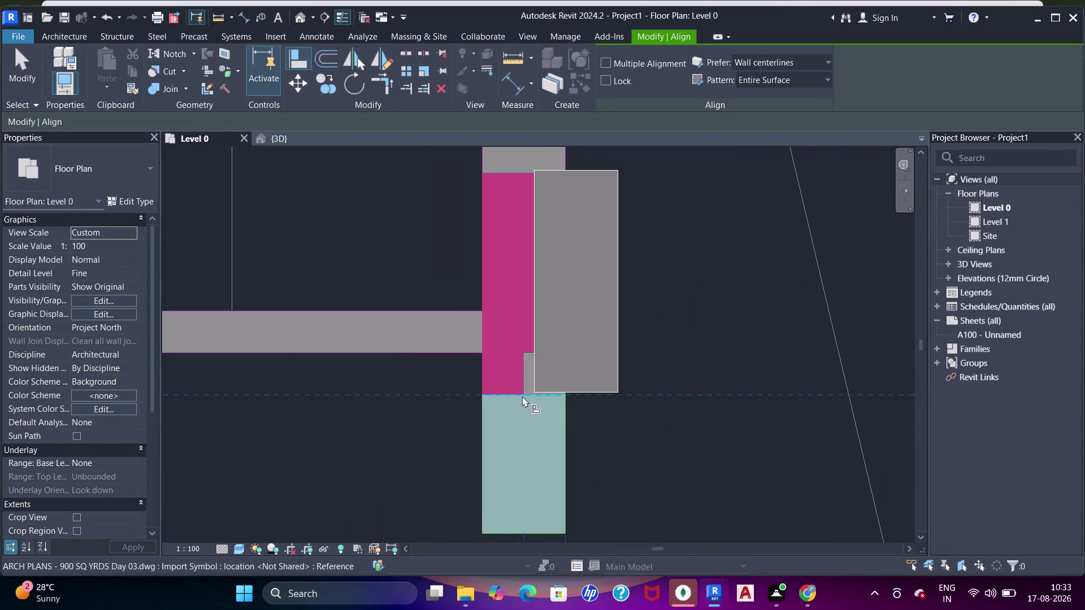
click(553, 389)
click(482, 293)
click(530, 316)
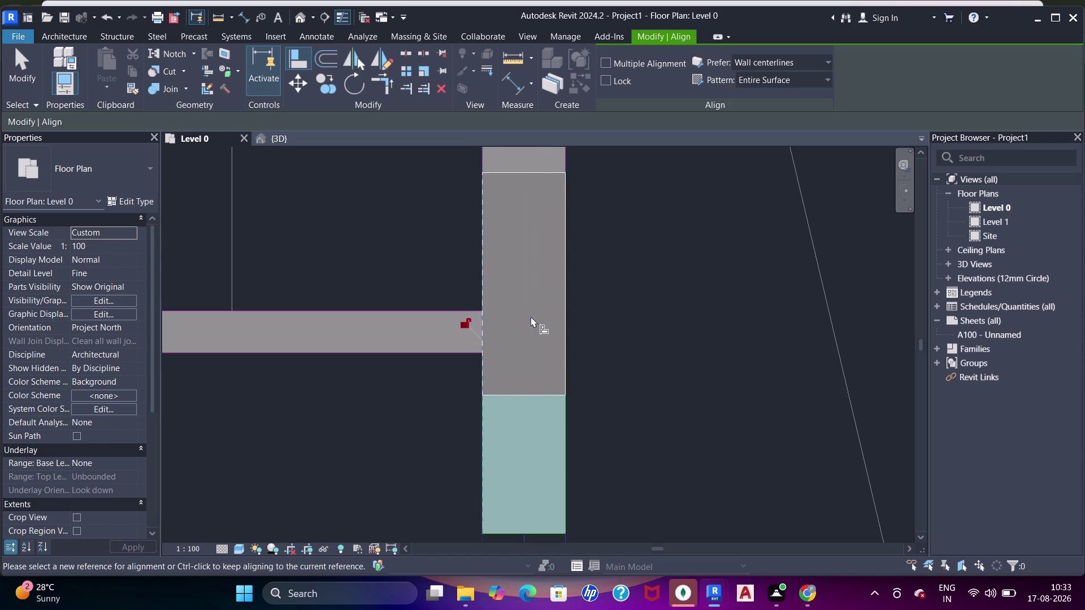
Align the second living room column's top and side faces to the walls.
scroll(down, 3)
middle_drag(440, 288, 606, 362)
scroll(down, 3)
middle_drag(413, 318, 537, 286)
scroll(up, 3)
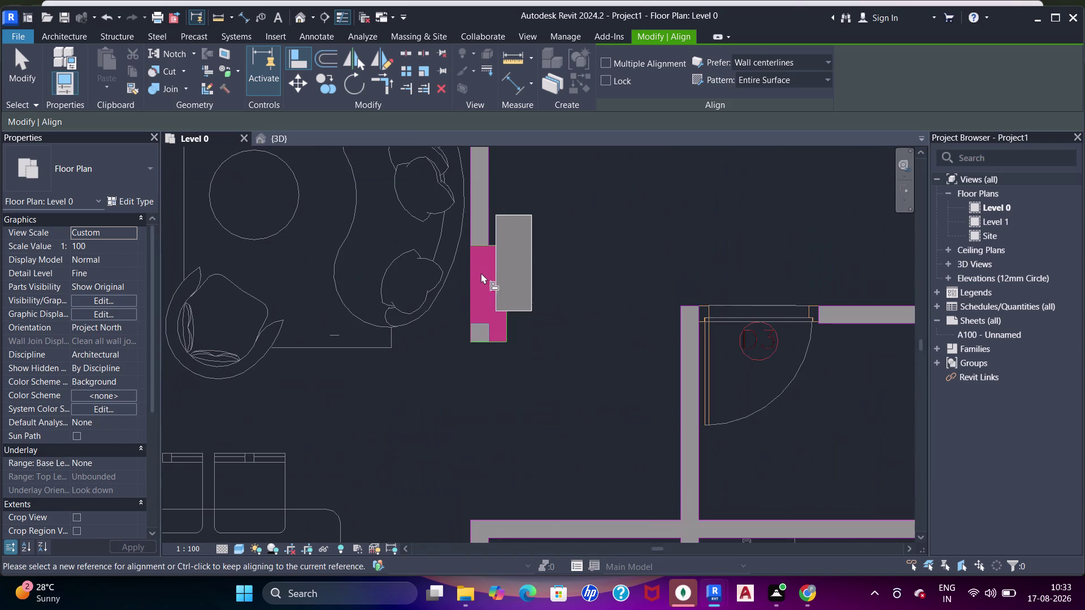
drag(483, 248, 491, 243)
click(511, 217)
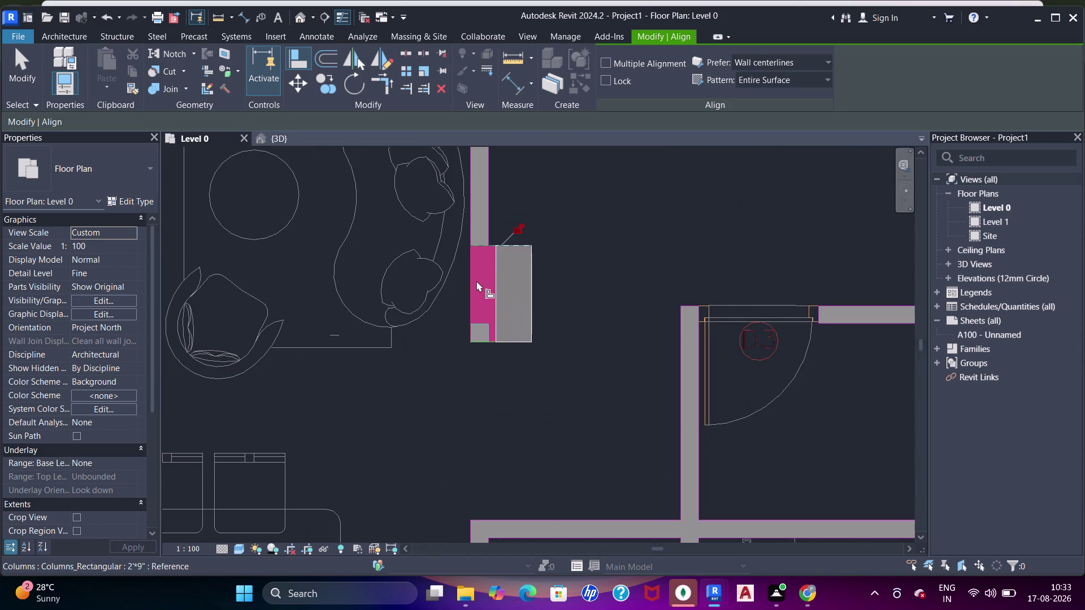
click(480, 288)
click(473, 286)
click(490, 285)
Pan across the whole floor plan to review the aligned columns.
scroll(down, 3)
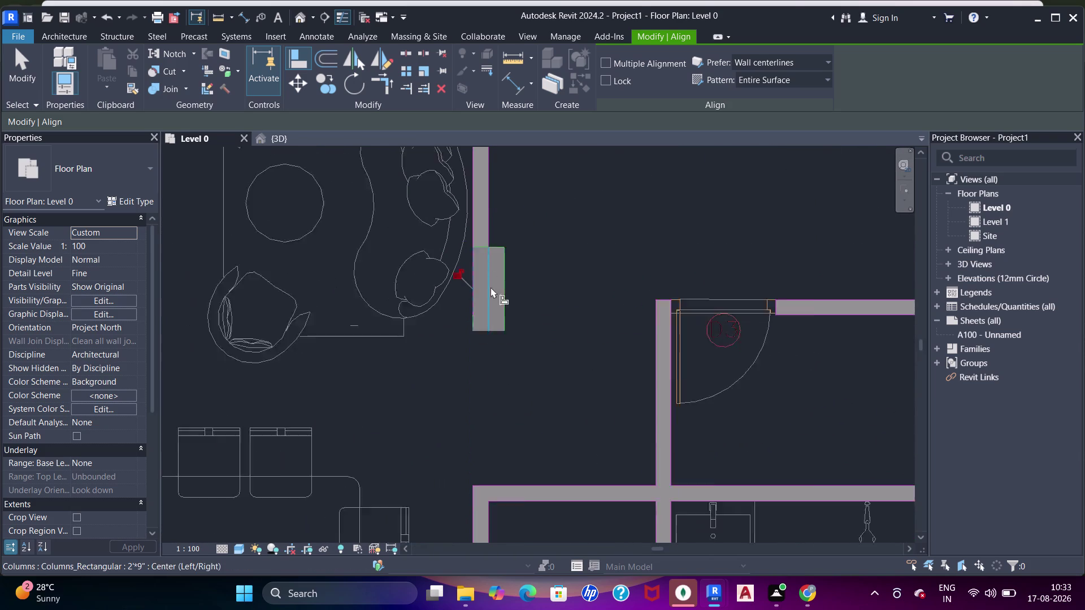
scroll(down, 3)
middle_drag(375, 278, 416, 386)
scroll(up, 3)
scroll(down, 3)
middle_drag(618, 325, 347, 218)
middle_drag(725, 290, 422, 300)
scroll(down, 3)
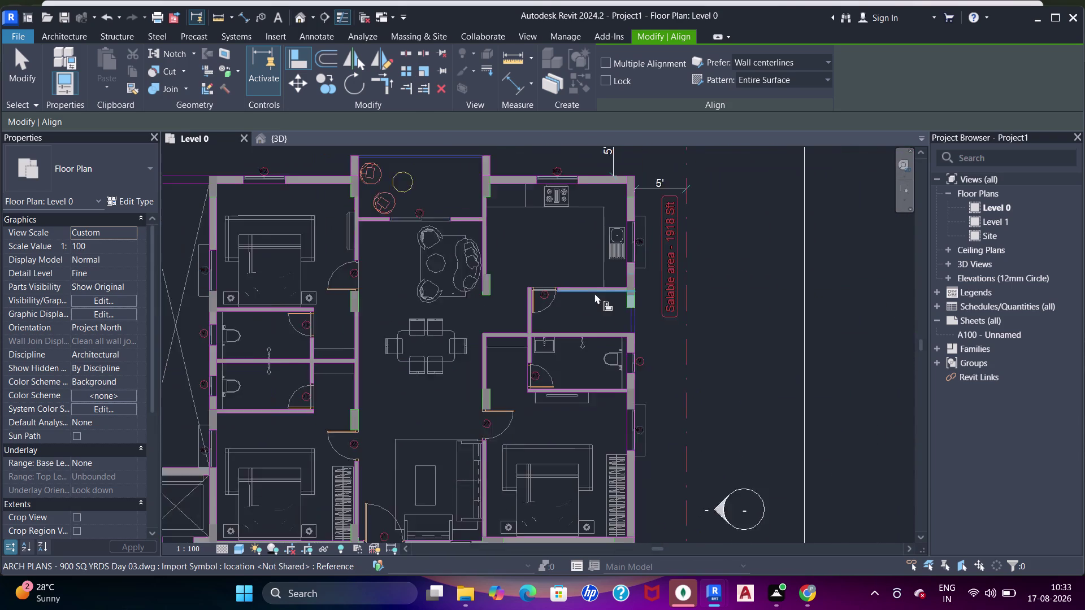
scroll(down, 3)
middle_drag(589, 318, 622, 198)
middle_drag(592, 403, 623, 254)
middle_drag(613, 362, 635, 248)
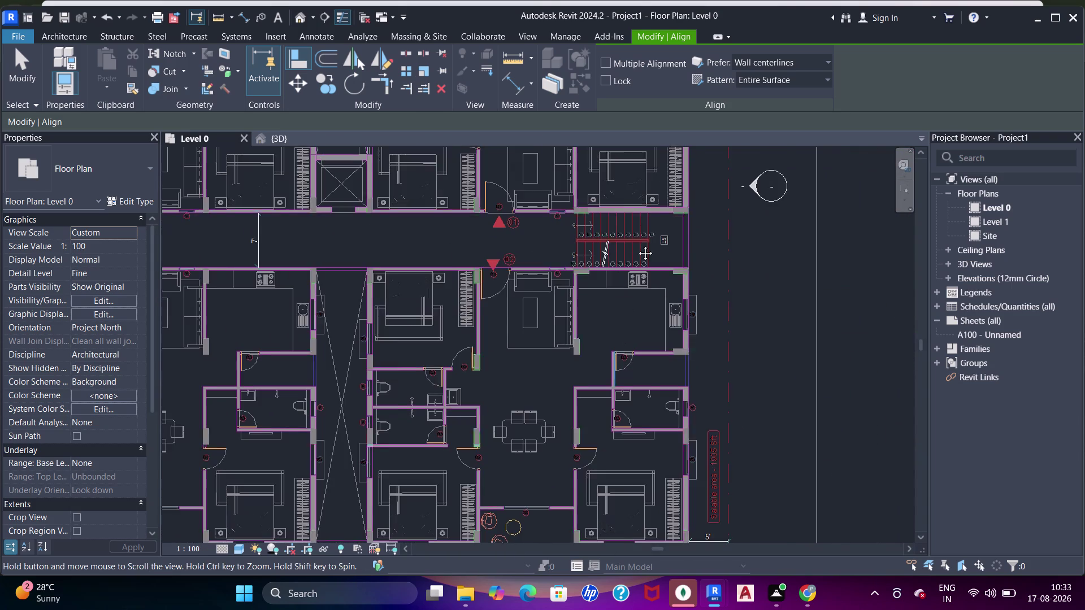
middle_drag(636, 247, 637, 245)
middle_drag(507, 350, 559, 379)
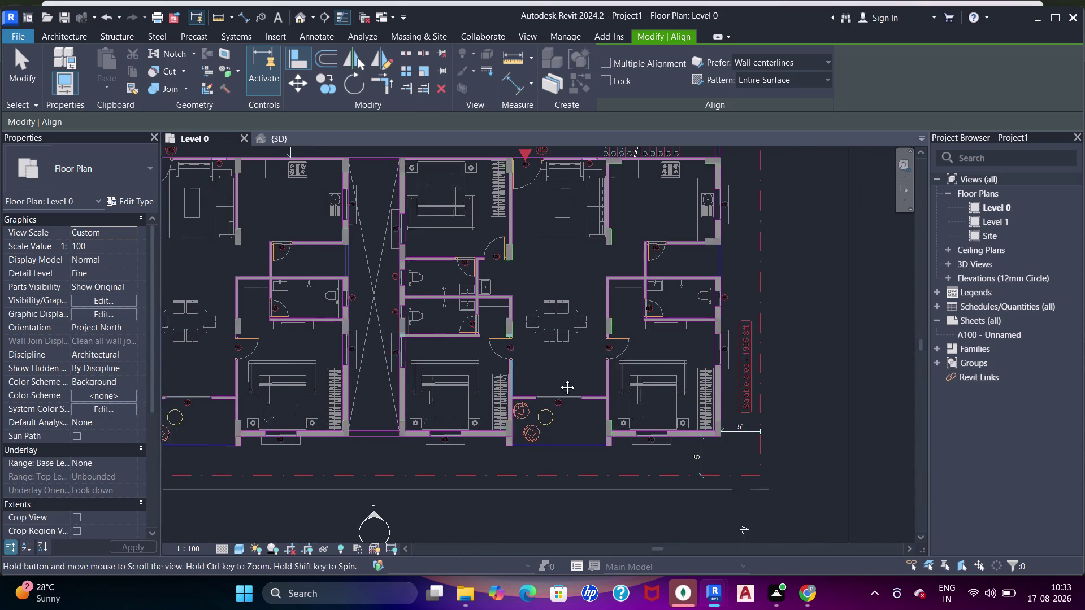
middle_drag(559, 379, 560, 380)
scroll(down, 3)
middle_drag(509, 323, 568, 352)
key(Escape)
key(Escape)
key(Escape)
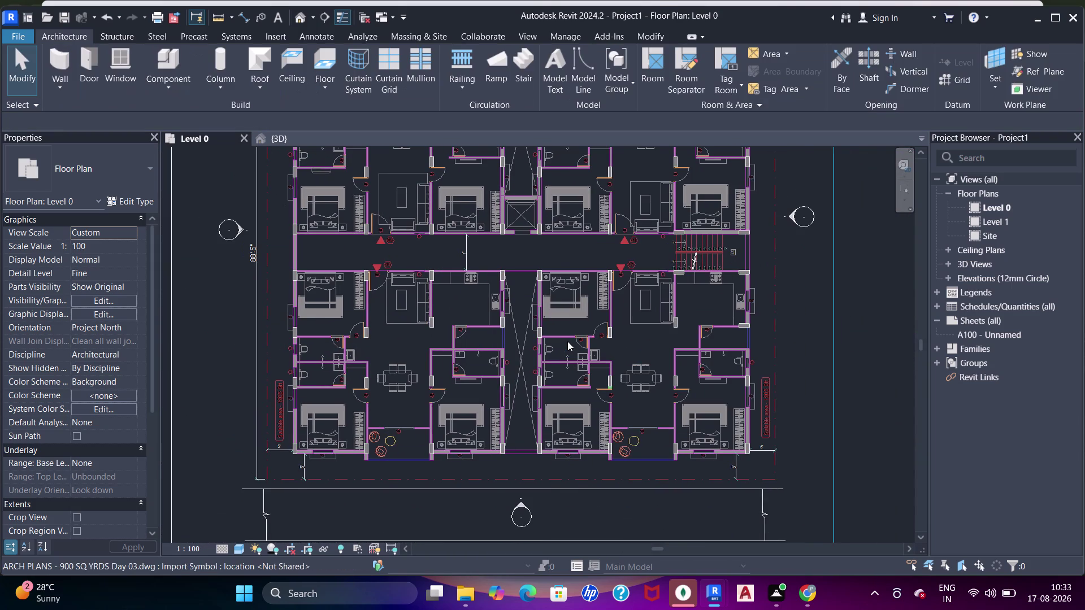
key(v)
key(g)
click(554, 110)
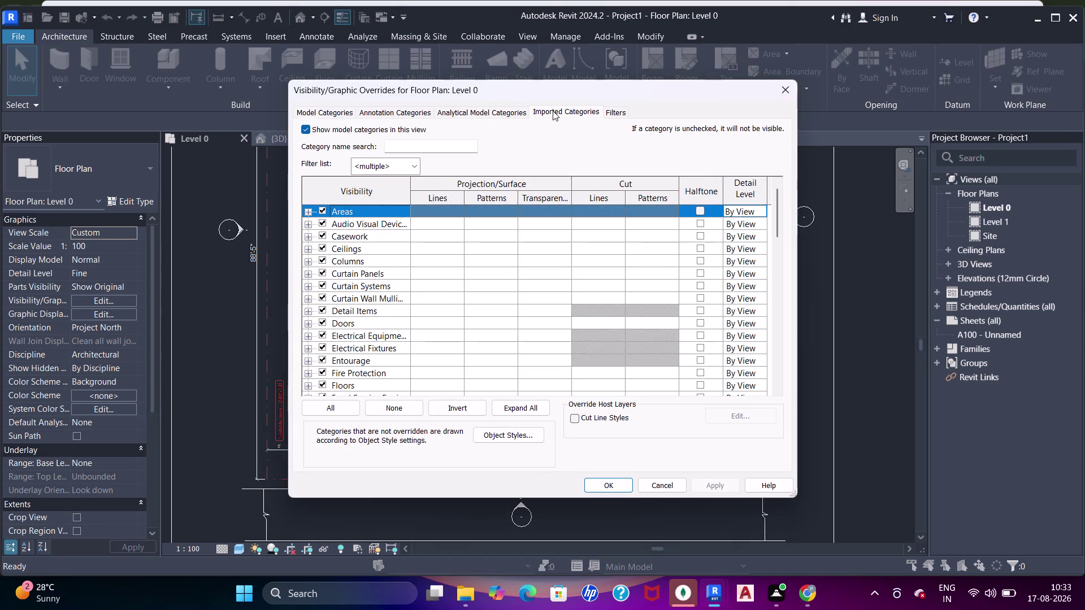
click(324, 177)
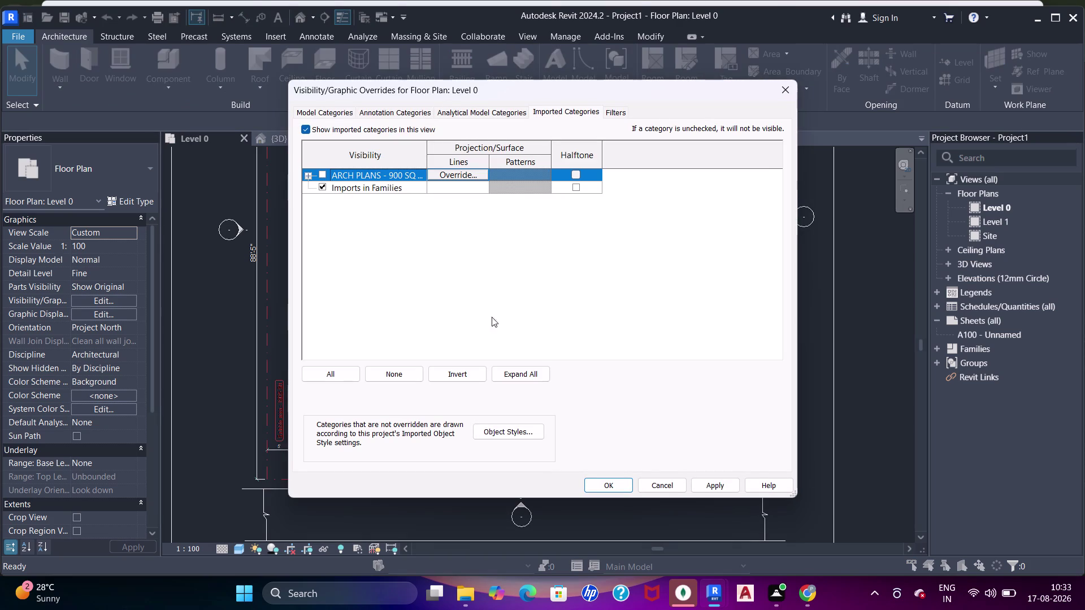
click(603, 487)
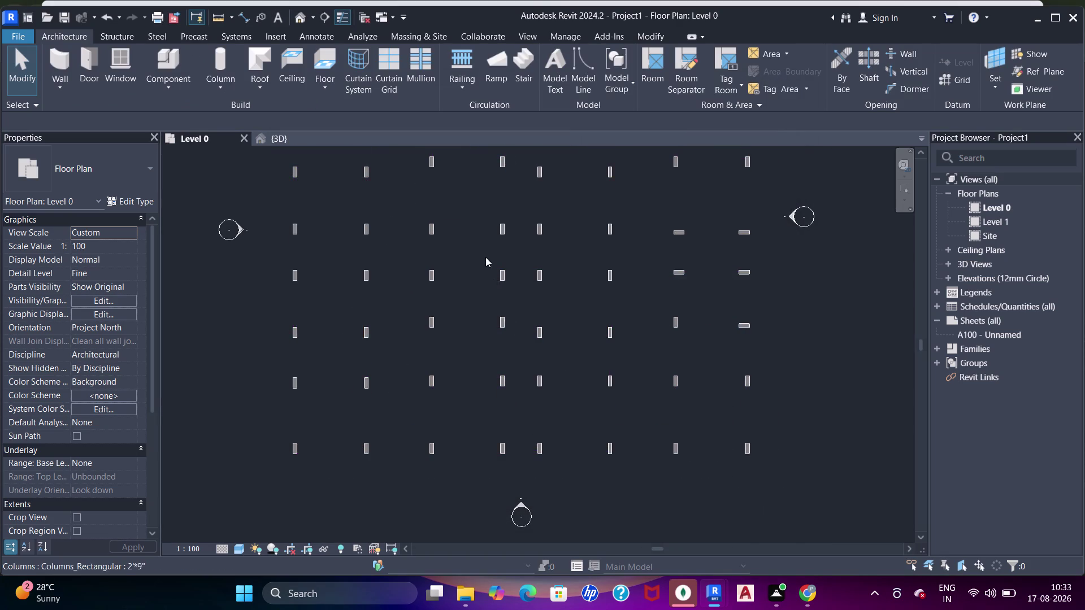
middle_drag(485, 260, 502, 347)
scroll(down, 3)
middle_drag(504, 335, 506, 356)
middle_drag(510, 347, 502, 274)
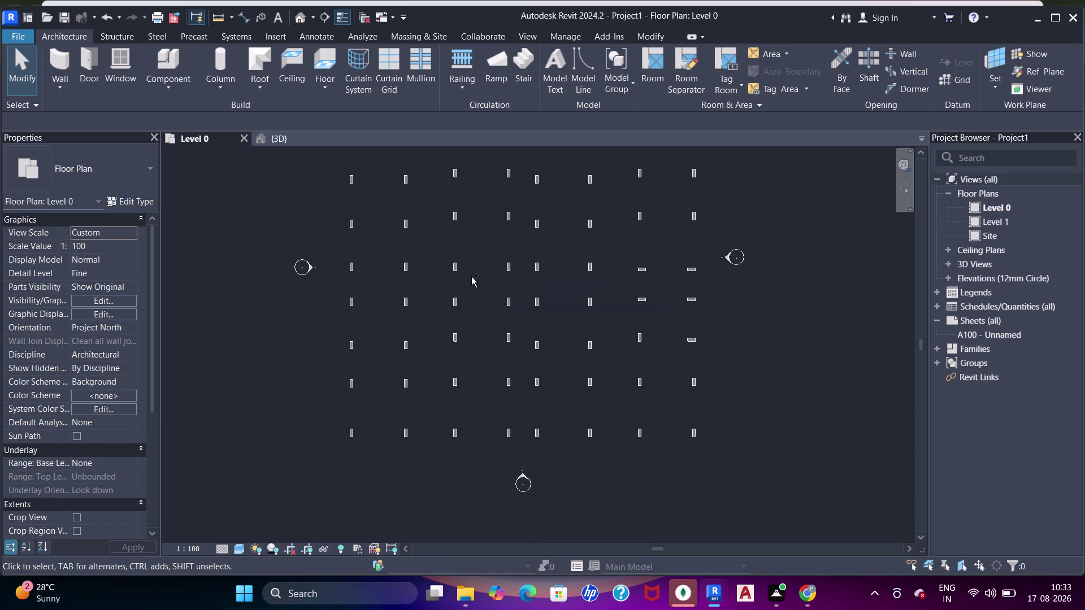
key(ctrl+z)
scroll(up, 3)
middle_drag(428, 257, 467, 386)
middle_drag(369, 227, 421, 350)
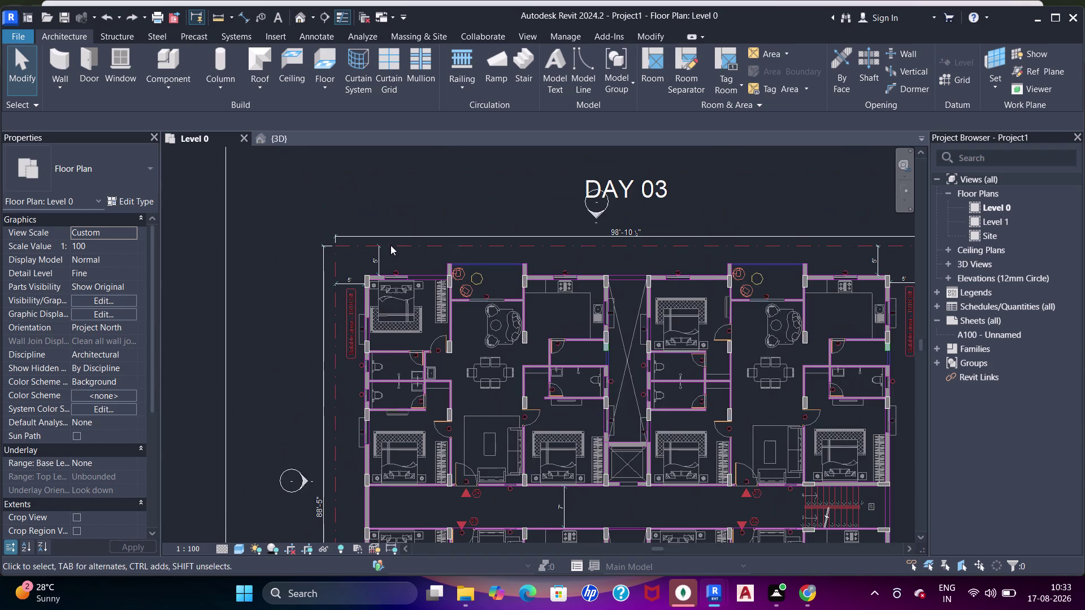
Exit the active command and bring the top-left bedroom walls into view.
scroll(up, 3)
middle_drag(391, 301, 409, 274)
key(Escape)
key(Escape)
key(Escape)
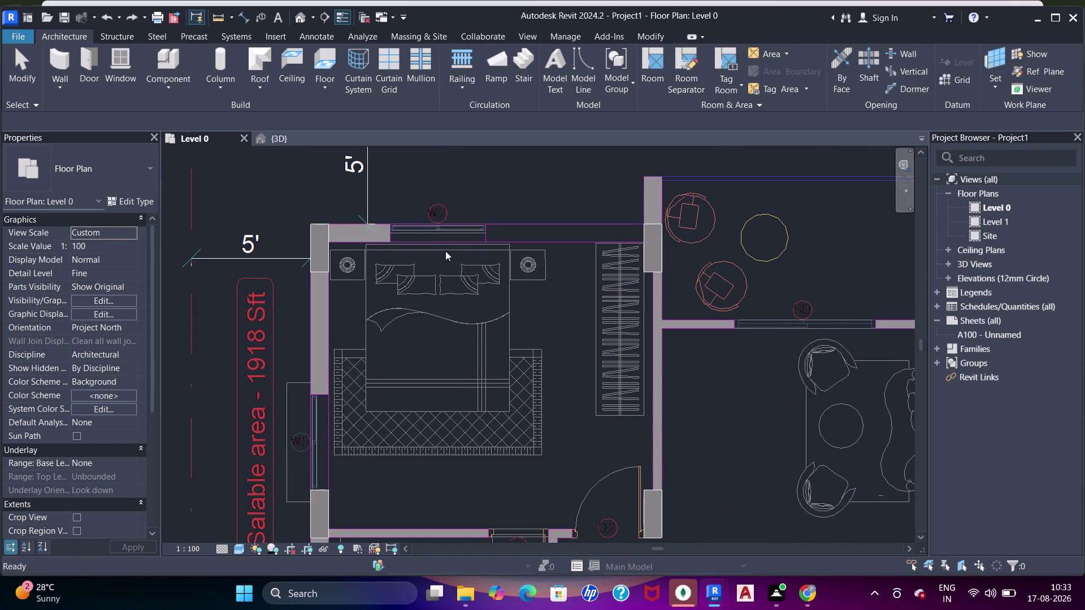
key(Escape)
key(Escape)
key(Escape)
scroll(down, 3)
middle_drag(449, 235, 441, 209)
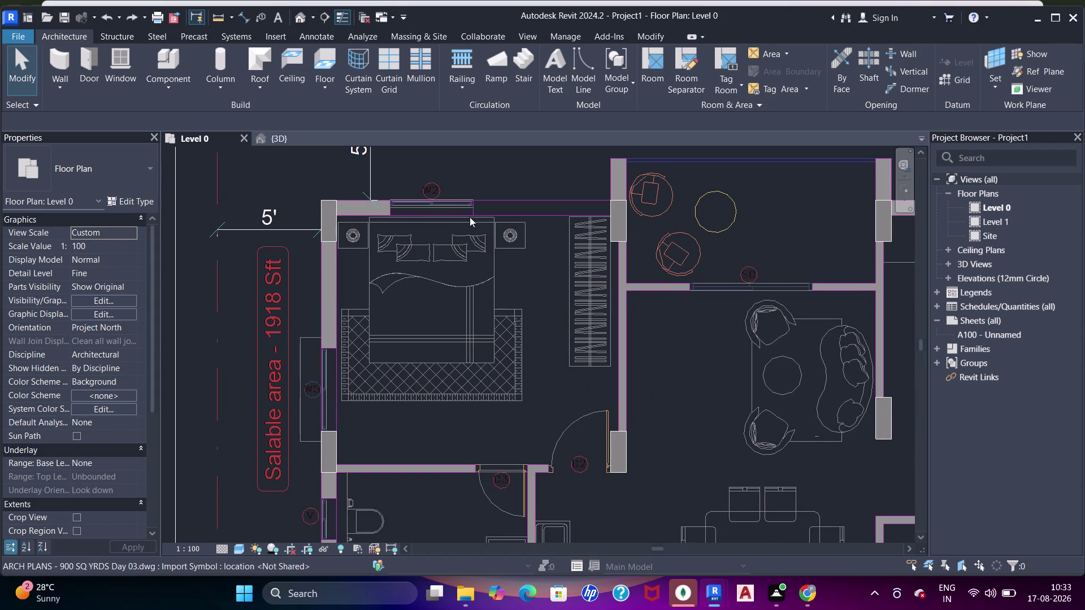
middle_drag(375, 293, 379, 277)
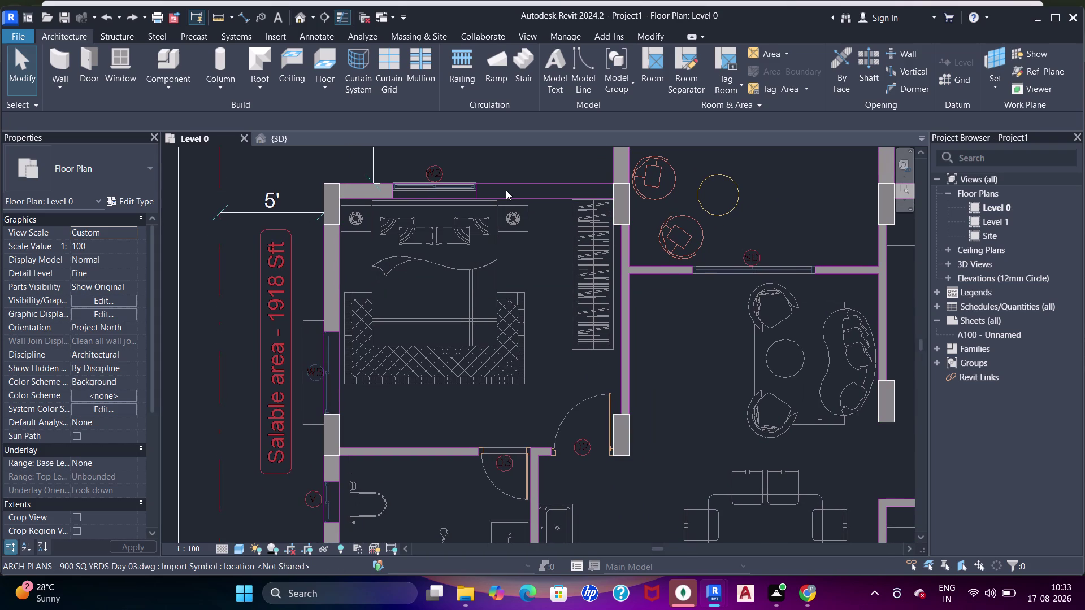
Clear remaining selections and pan to the bedroom's top wall.
key(Escape)
key(Escape)
key(Escape)
key(Escape)
scroll(down, 3)
middle_drag(553, 212, 535, 279)
scroll(up, 3)
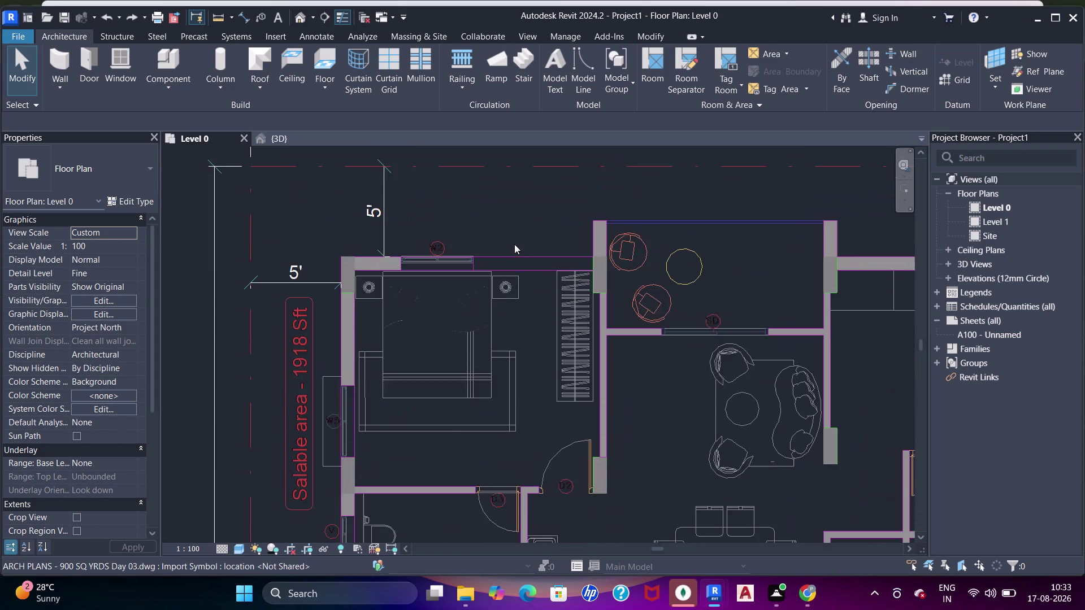
scroll(up, 3)
middle_drag(511, 243, 528, 173)
key(Escape)
key(Escape)
Start the Wall tool (WA) and choose the Wall-Fnd_750Con_Footing type.
text(WA)
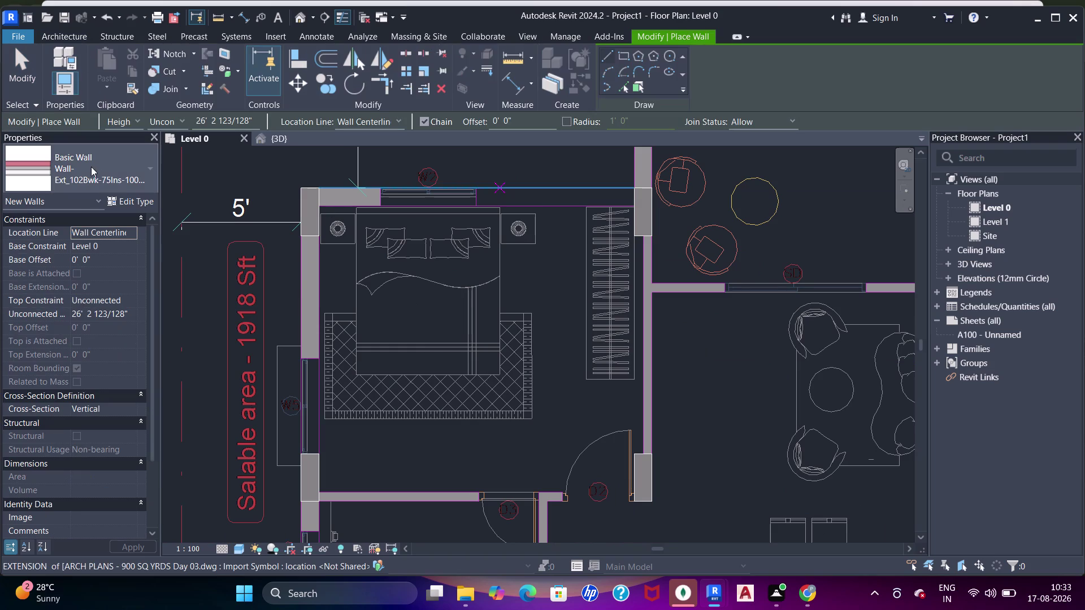
click(90, 166)
click(72, 368)
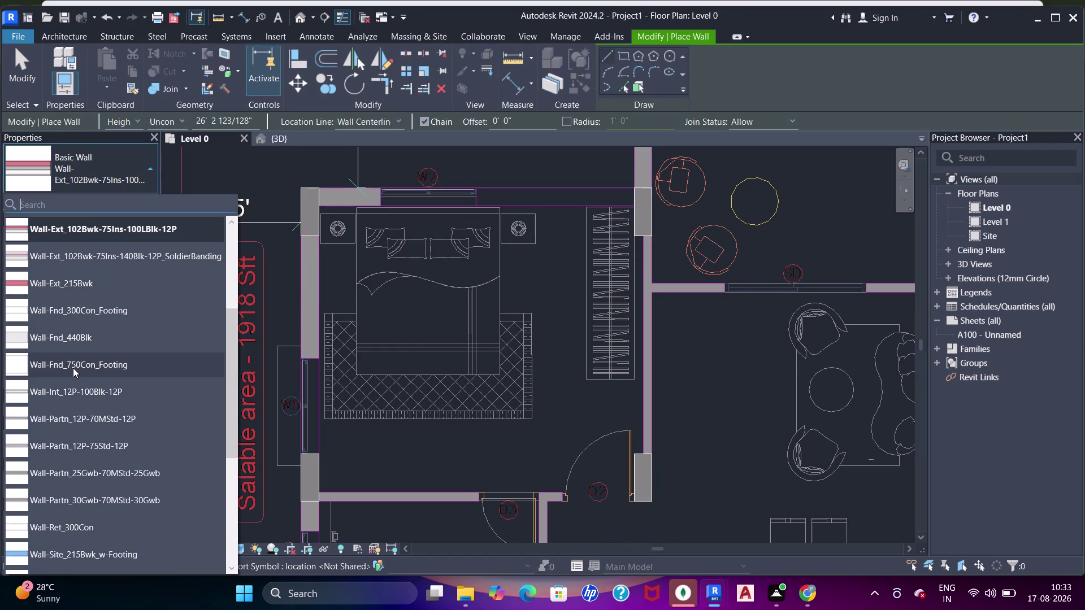
click(115, 200)
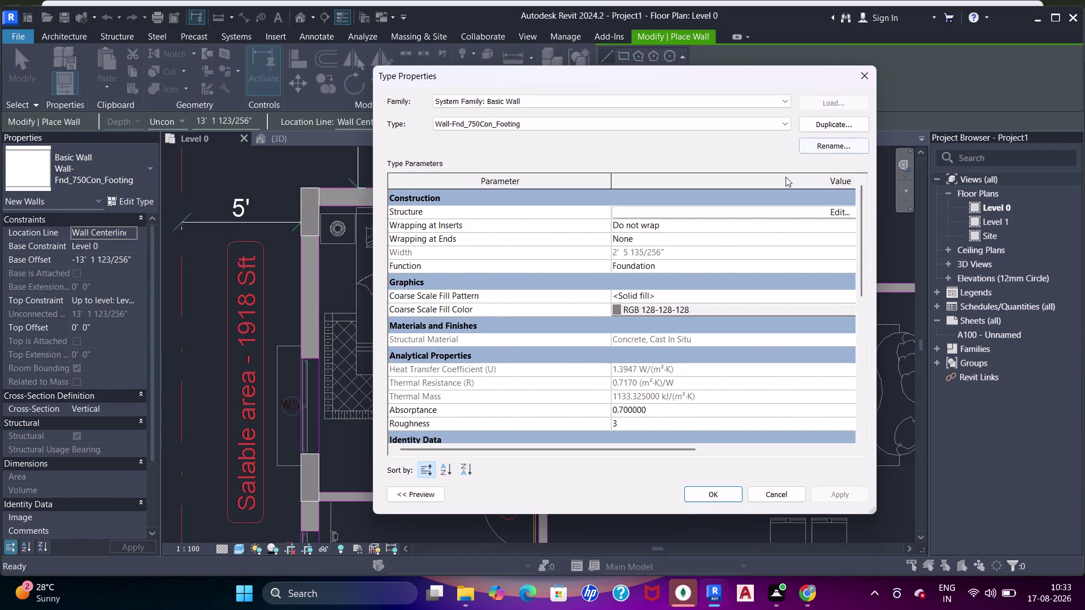
Duplicate the wall type and name the copy SHEAR WALL 9".
click(830, 128)
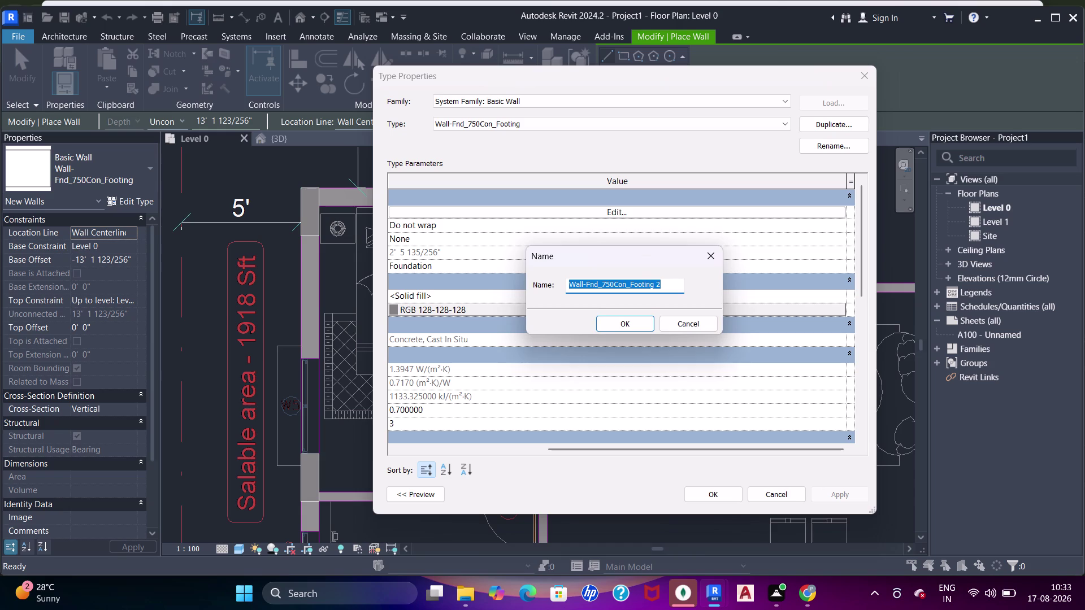
text(SHGEAR)
key(space)
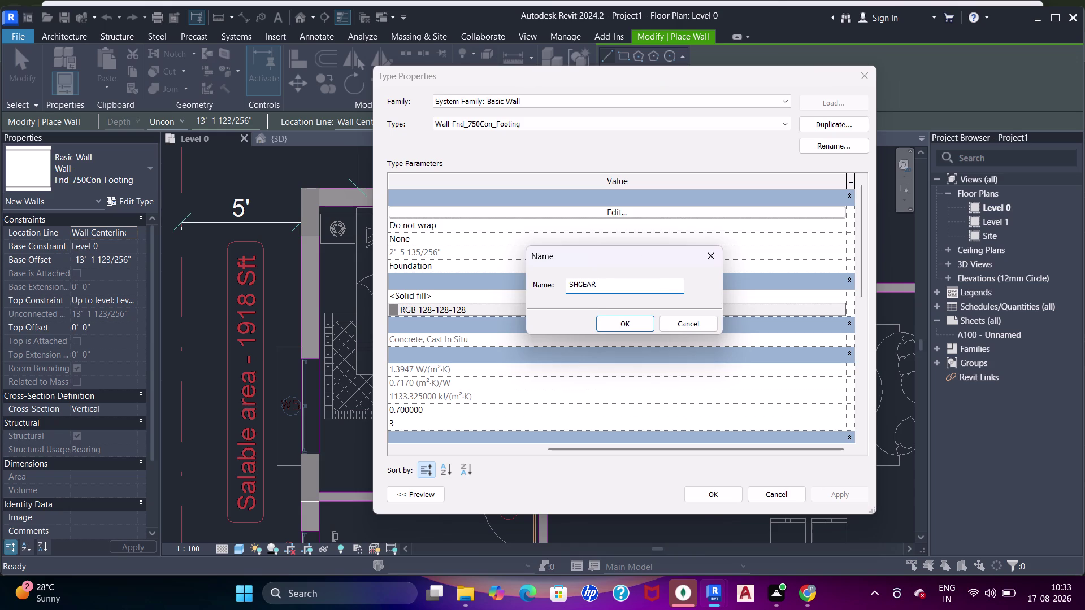
key(BackSpace)
key(BackSpace)
key(BackSpace)
key(BackSpace)
key(BackSpace)
text(WA)
key(BackSpace)
key(BackSpace)
text(EAR WALL)
key(space)
text(9")
key(Return)
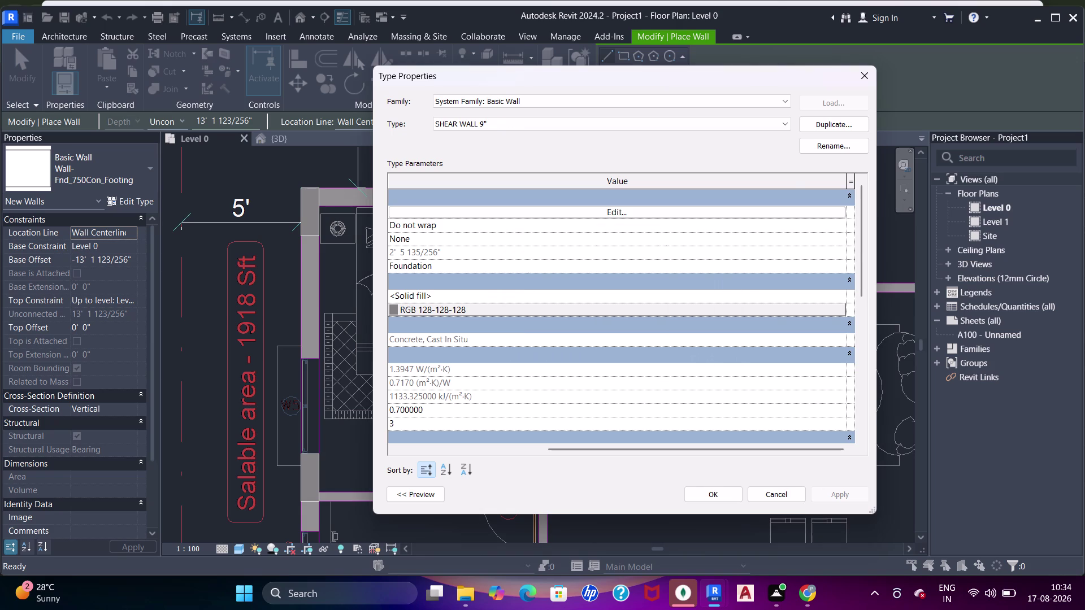
Set the structure layer material to Concrete.
click(628, 217)
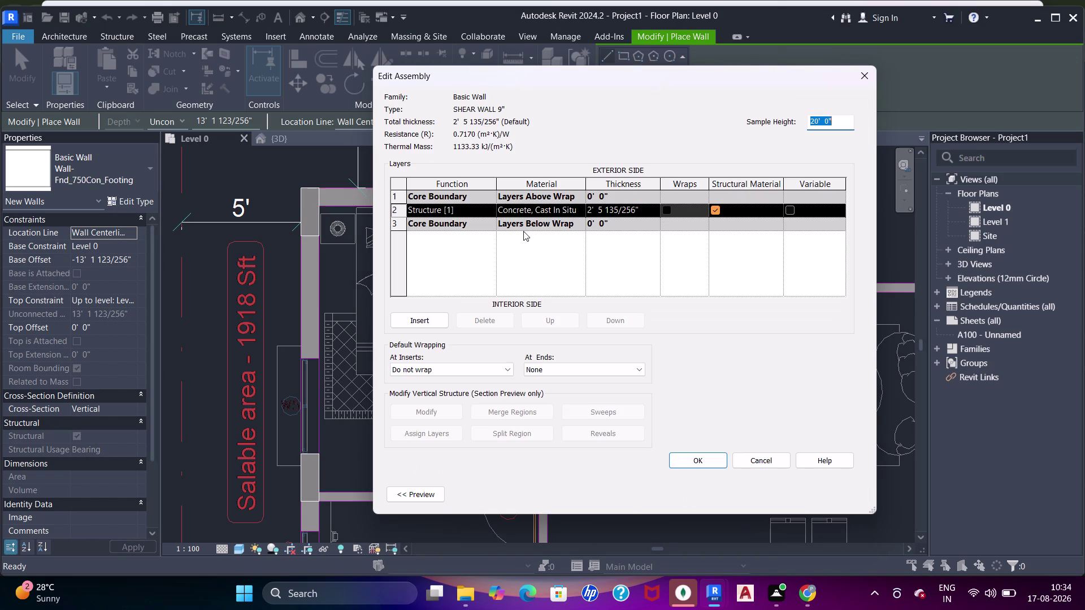
click(583, 211)
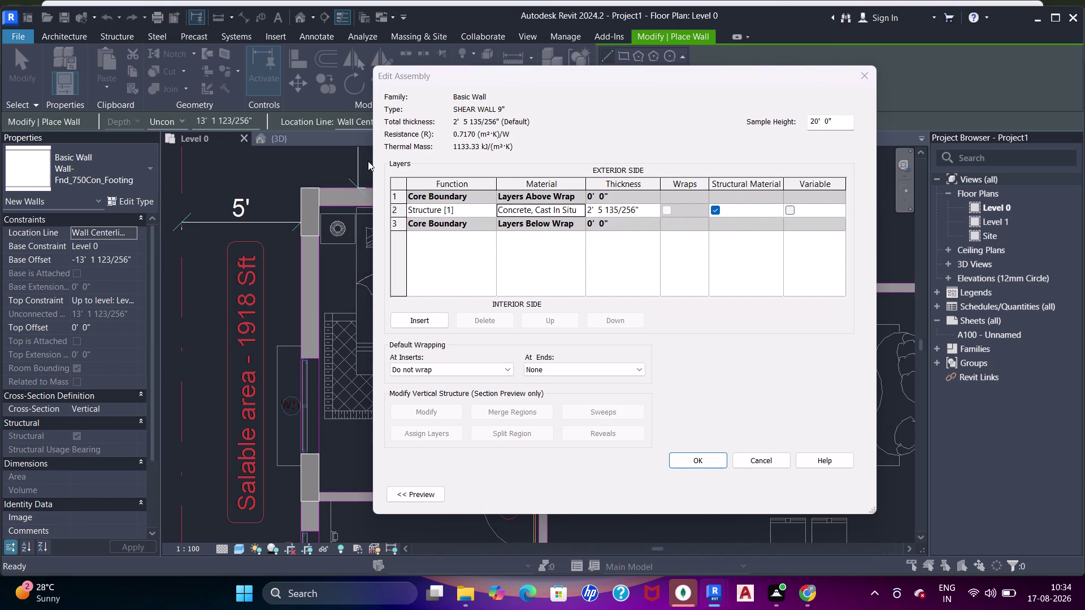
click(205, 119)
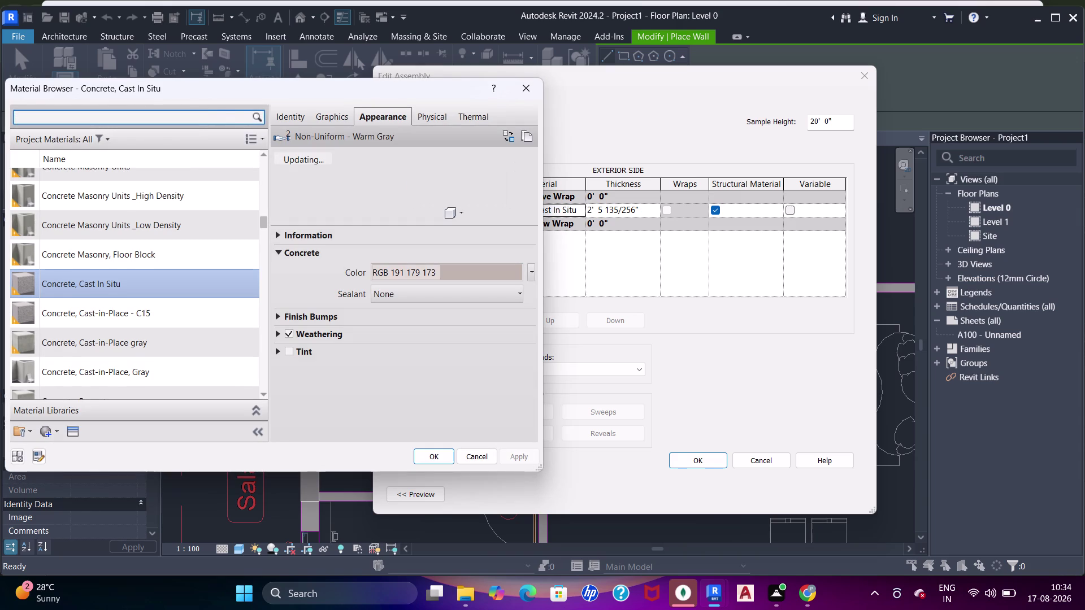
scroll(up, 3)
click(90, 320)
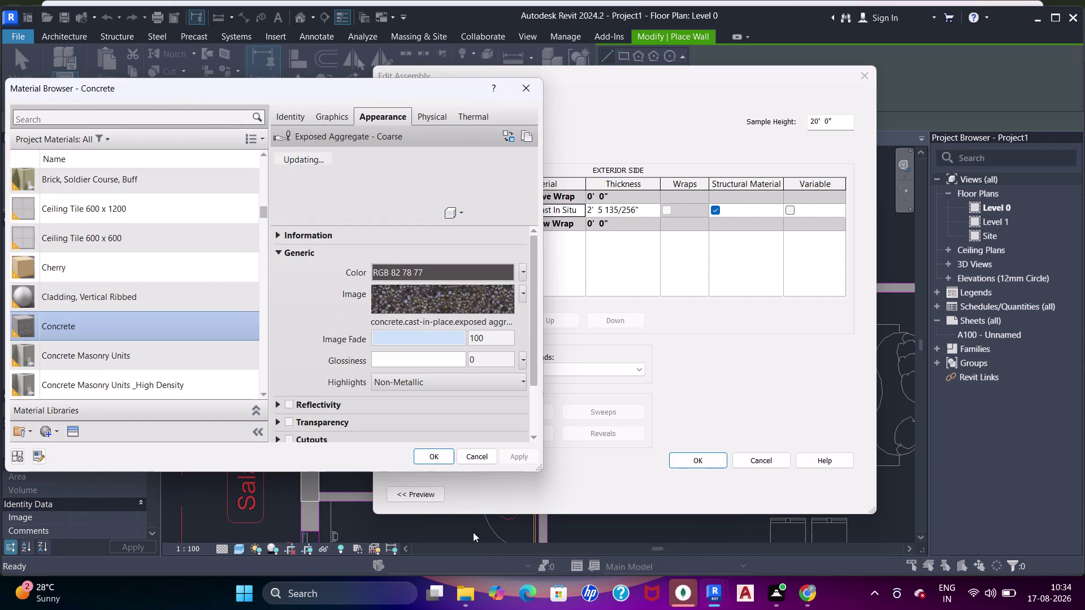
click(436, 457)
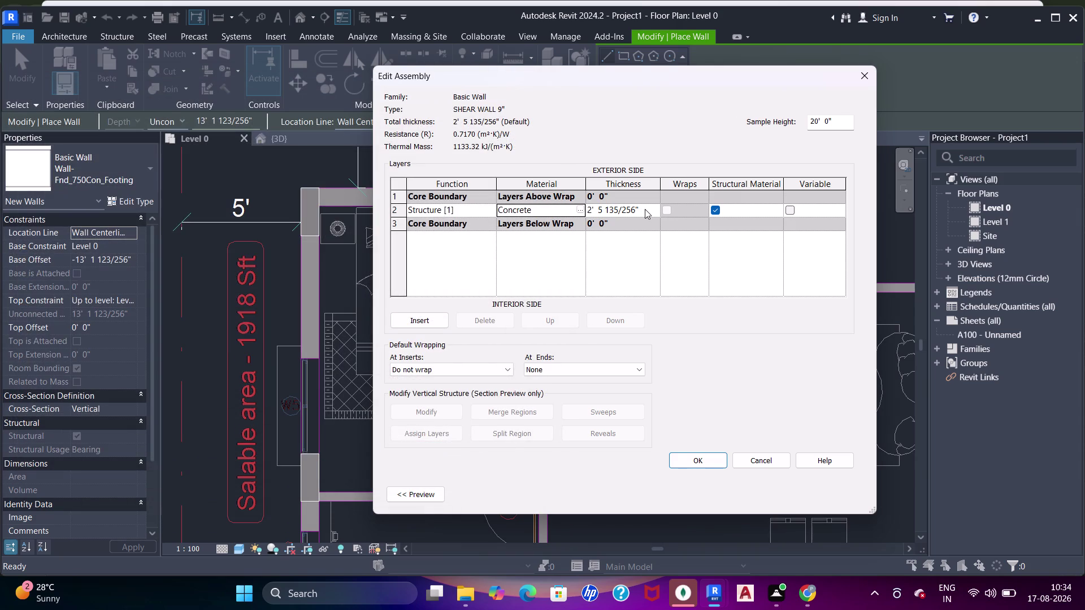
Make the structure layer 9" thick and accept the type settings.
click(645, 209)
drag(638, 211, 579, 203)
text(9)
text(")
key(Return)
scroll(up, 3)
click(676, 456)
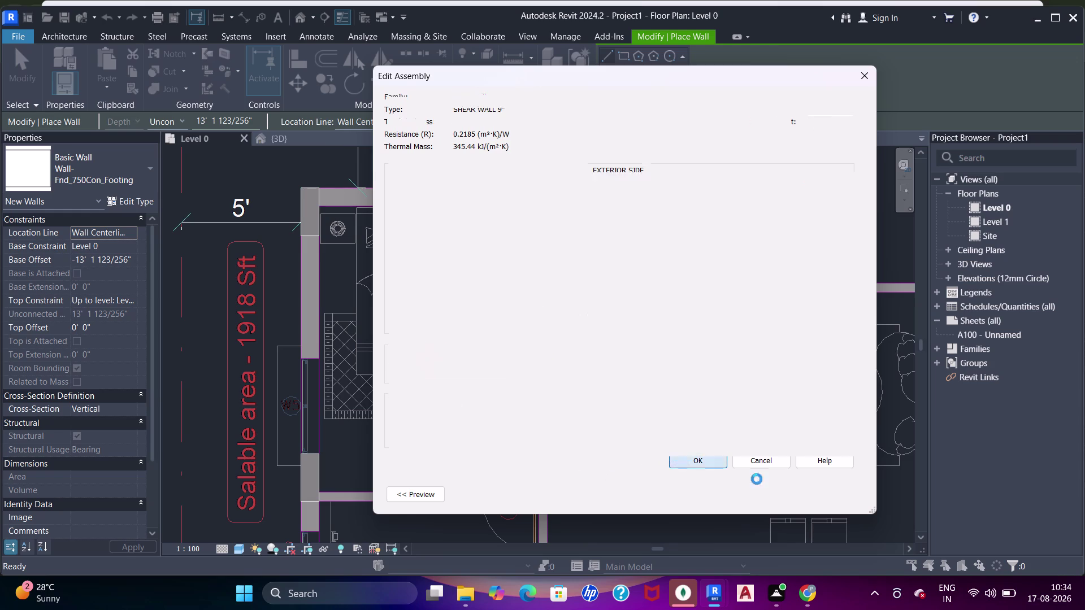
click(843, 494)
click(708, 491)
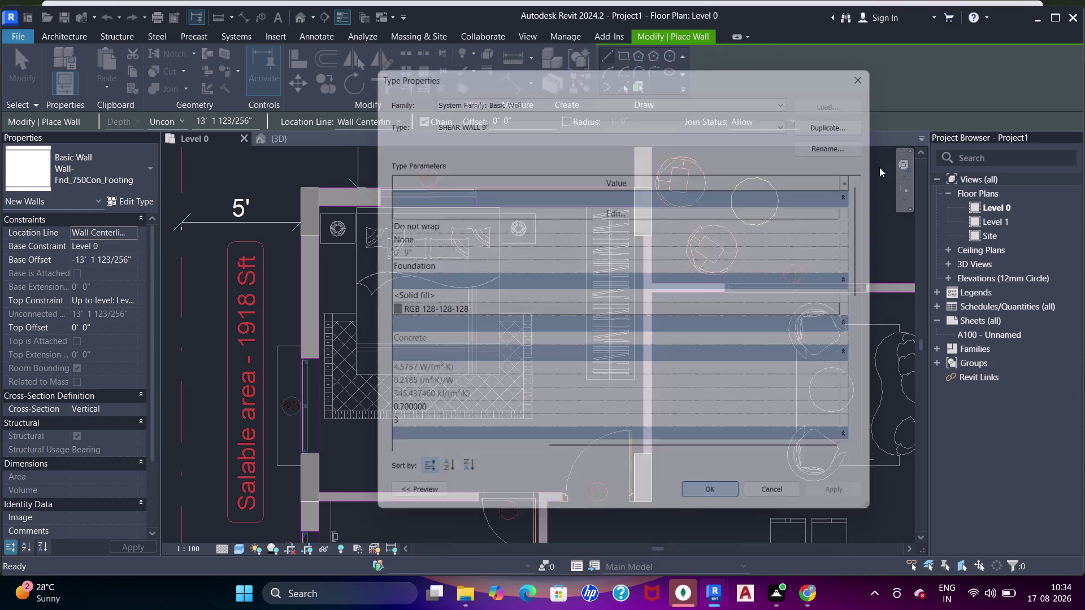
Set the wall base offset to 0 and adjust the top constraint.
middle_drag(458, 197, 526, 207)
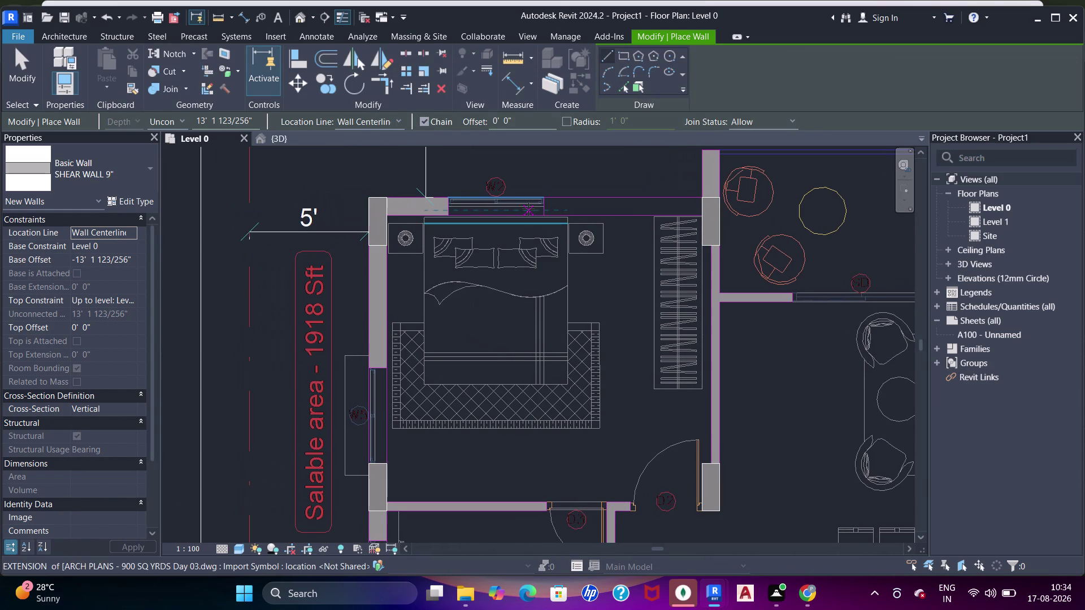
click(133, 257)
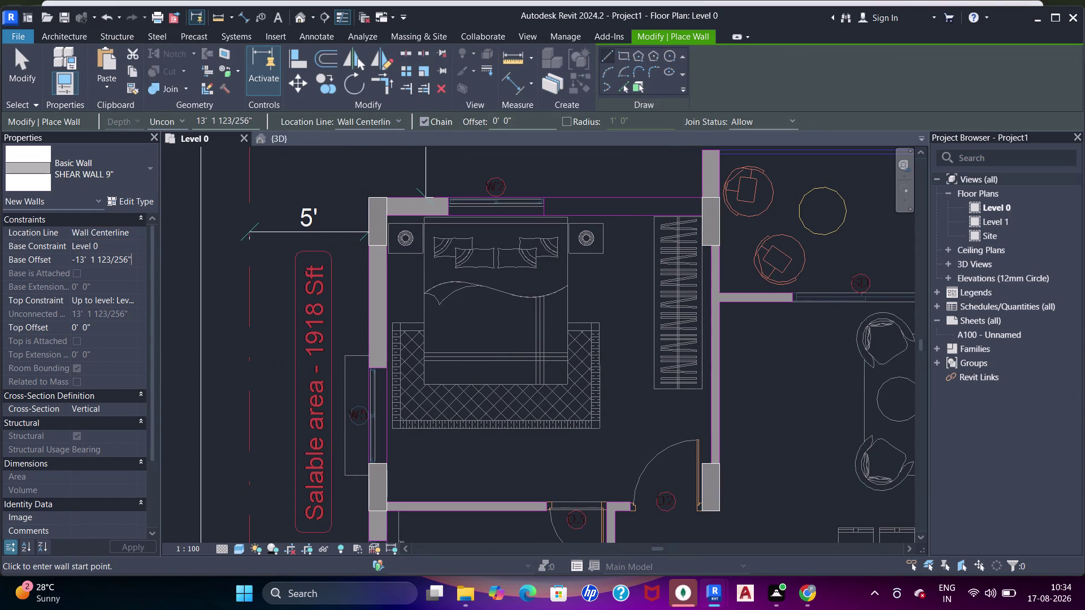
drag(134, 263, 44, 268)
key(0)
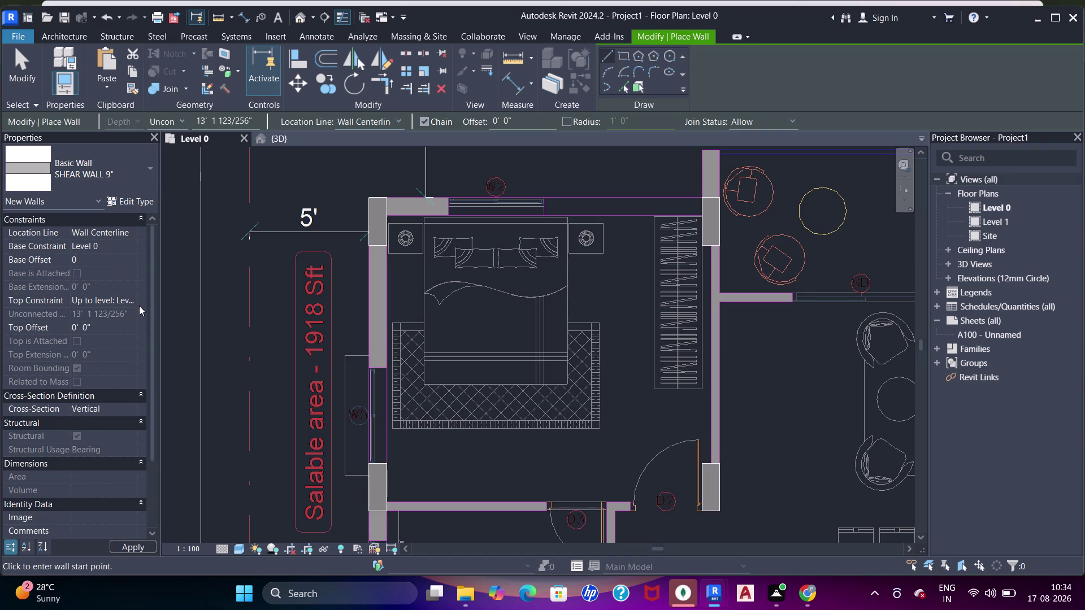
click(132, 297)
click(137, 334)
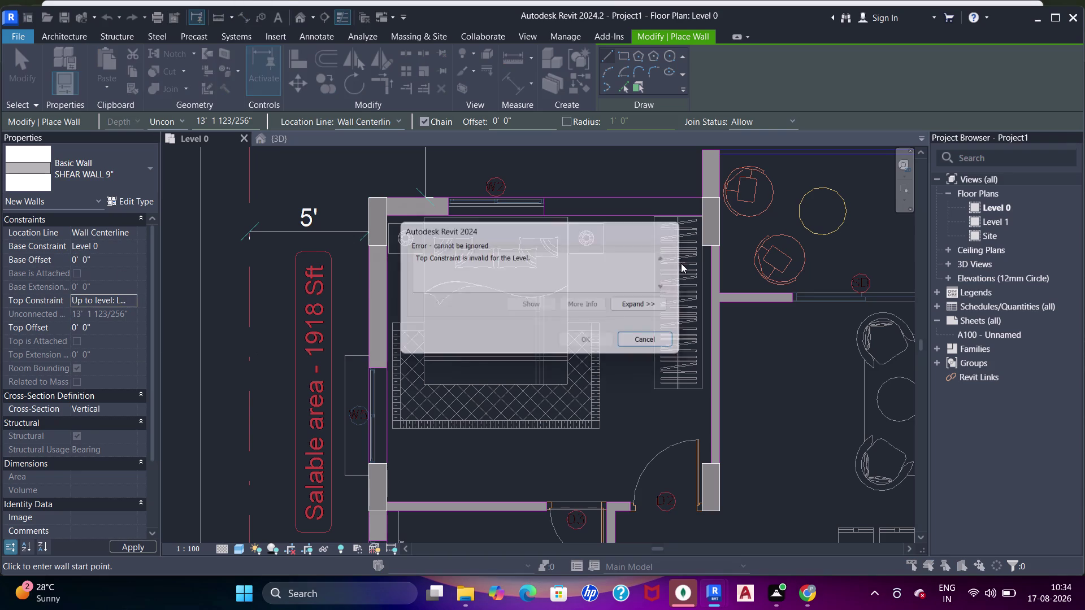
Dismiss the invalid top constraint error, set top to Level 1 with 0 base offset.
middle_drag(669, 287, 655, 307)
click(657, 341)
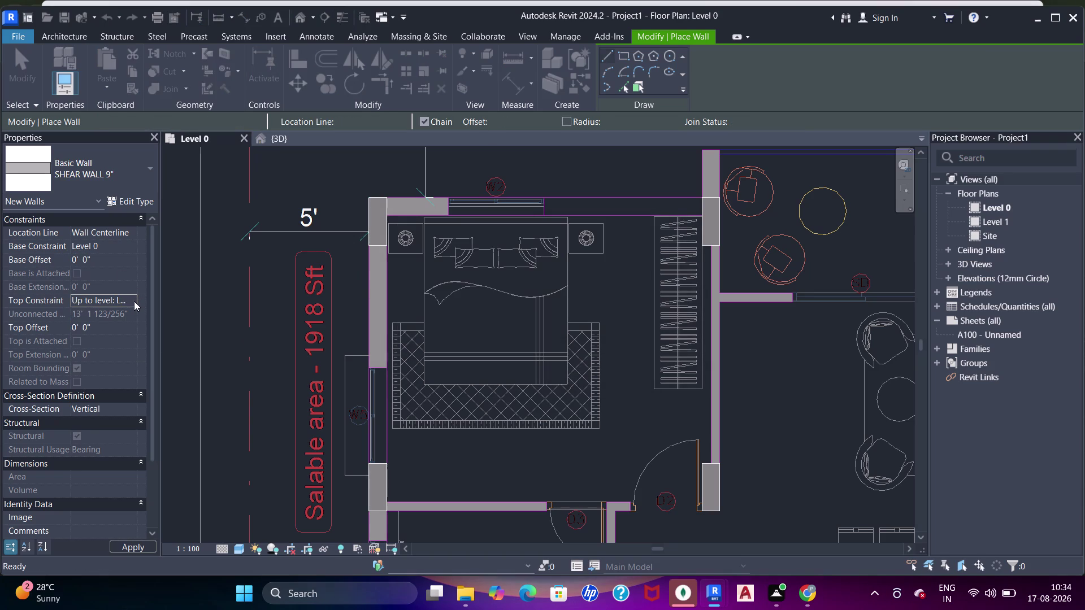
click(135, 302)
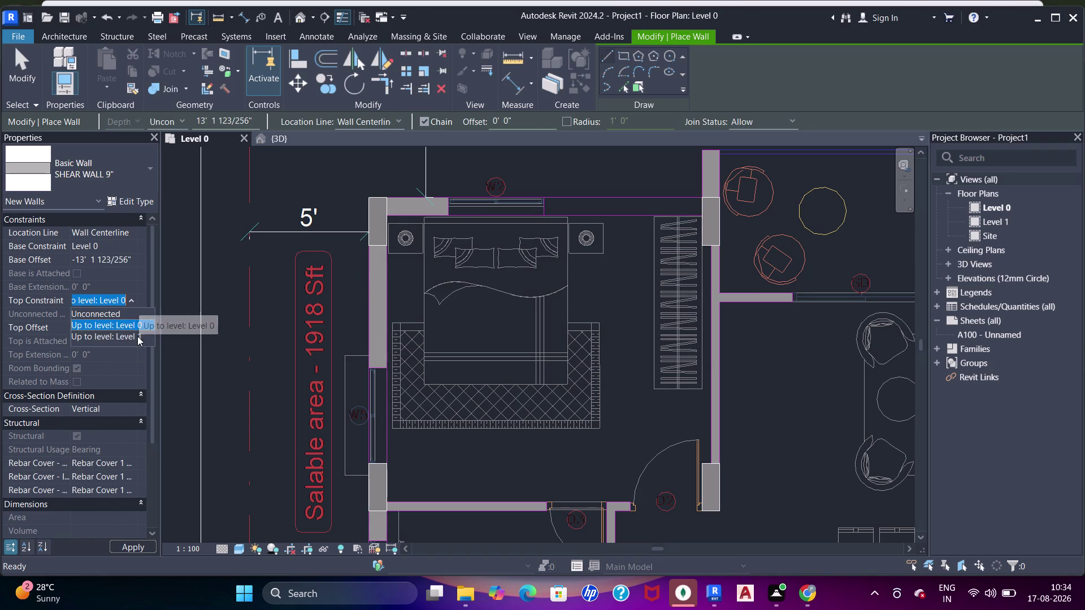
click(137, 336)
drag(133, 259, 60, 263)
key(0)
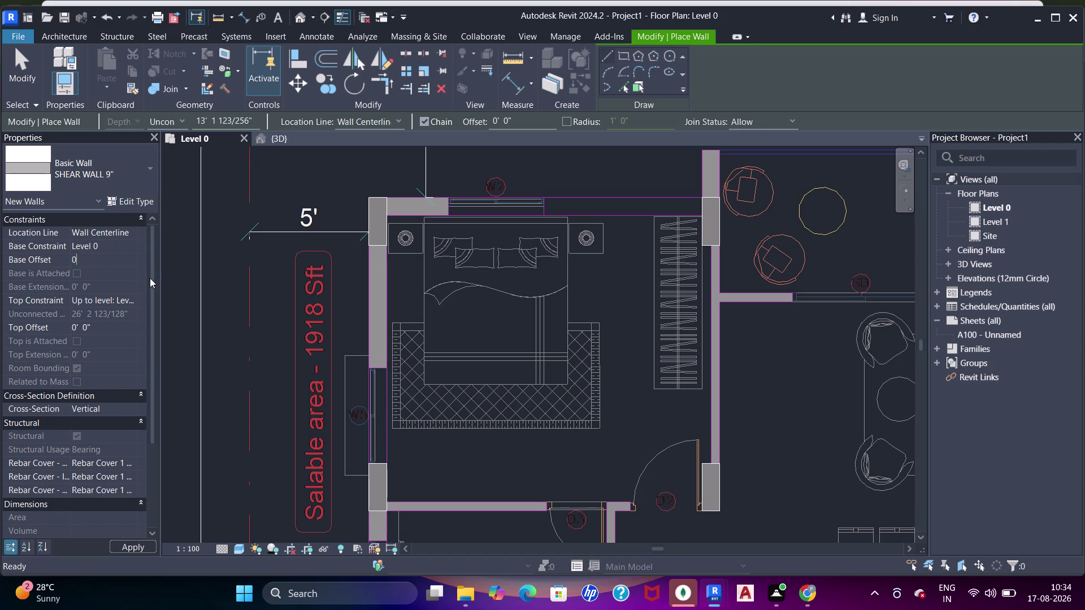
key(Return)
Draw a wall along the bedroom's top edge using Finish Face: Interior location line.
middle_click(526, 290)
click(631, 343)
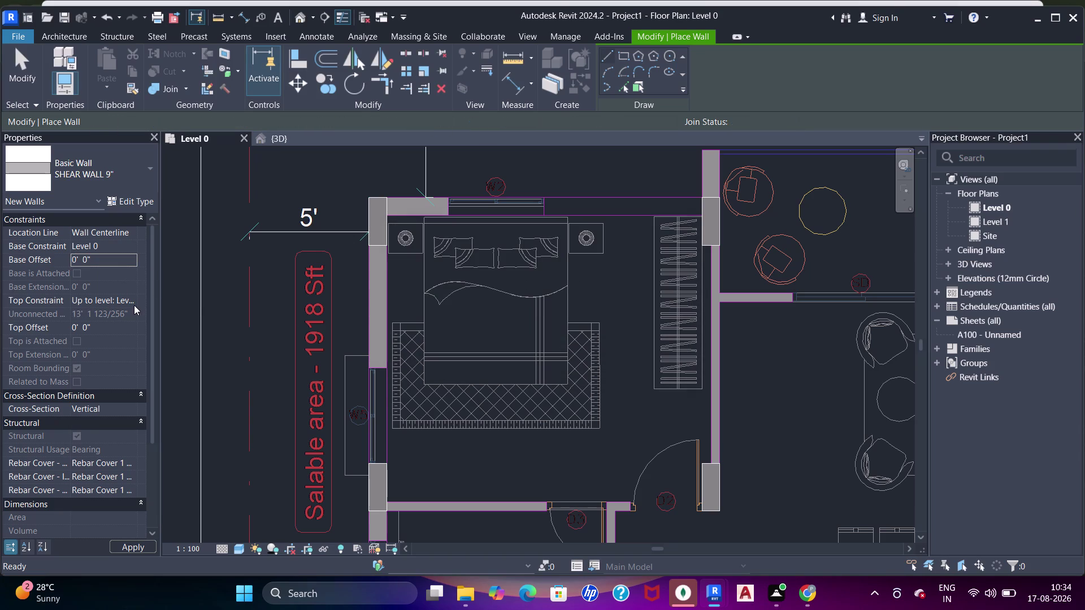
click(623, 87)
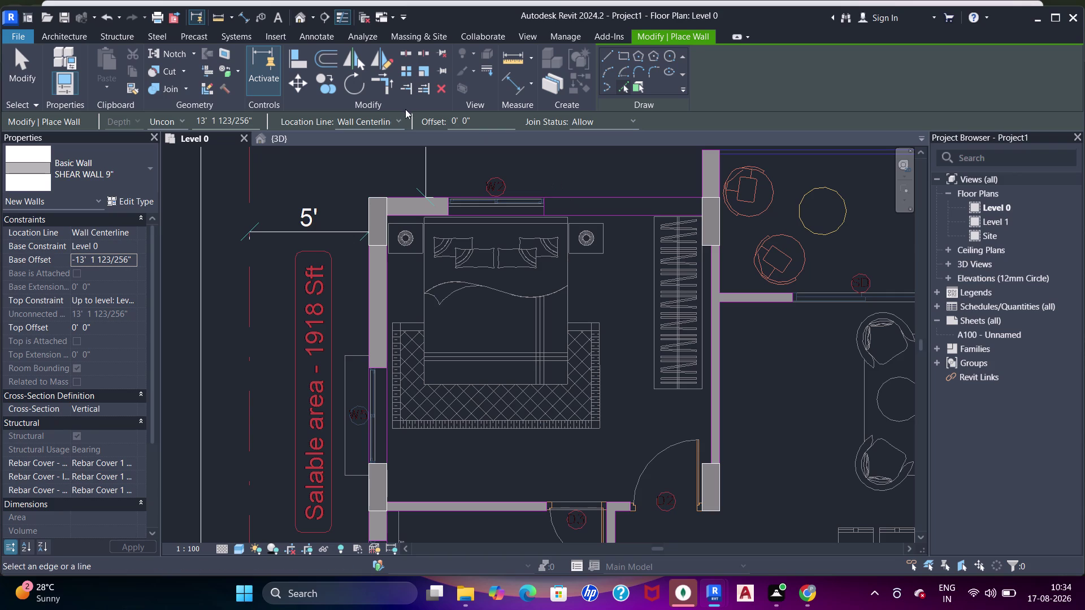
click(395, 120)
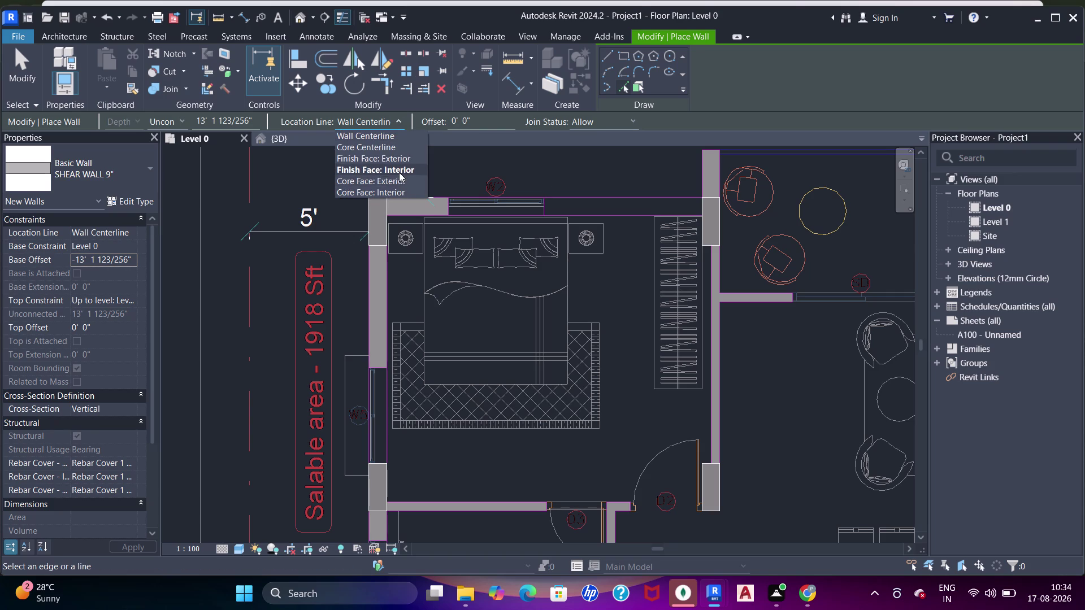
click(399, 172)
click(624, 120)
click(616, 154)
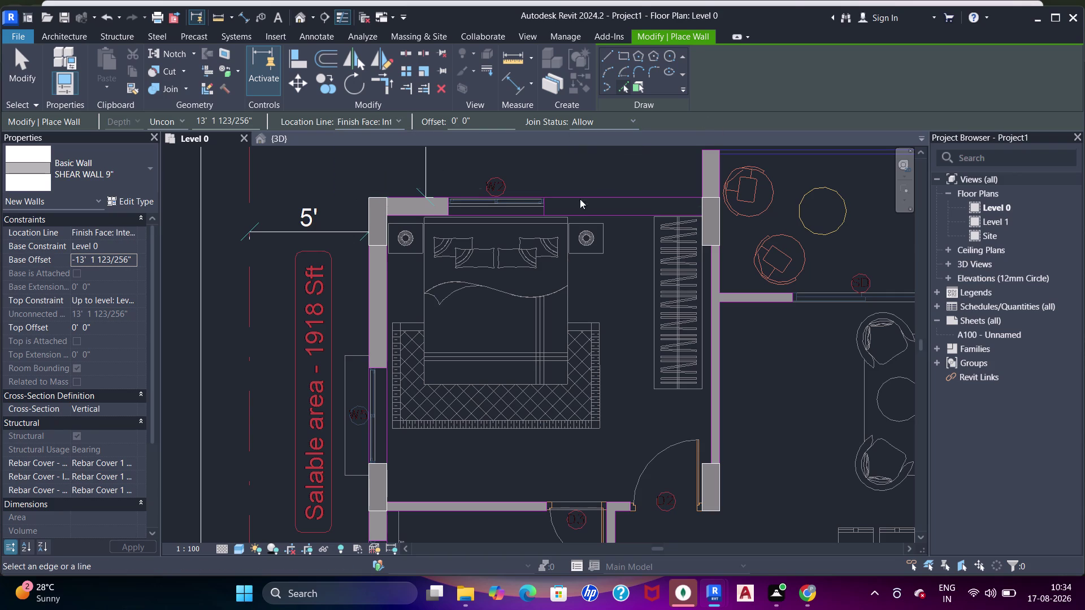
click(578, 202)
key(Escape)
key(Escape)
key(Escape)
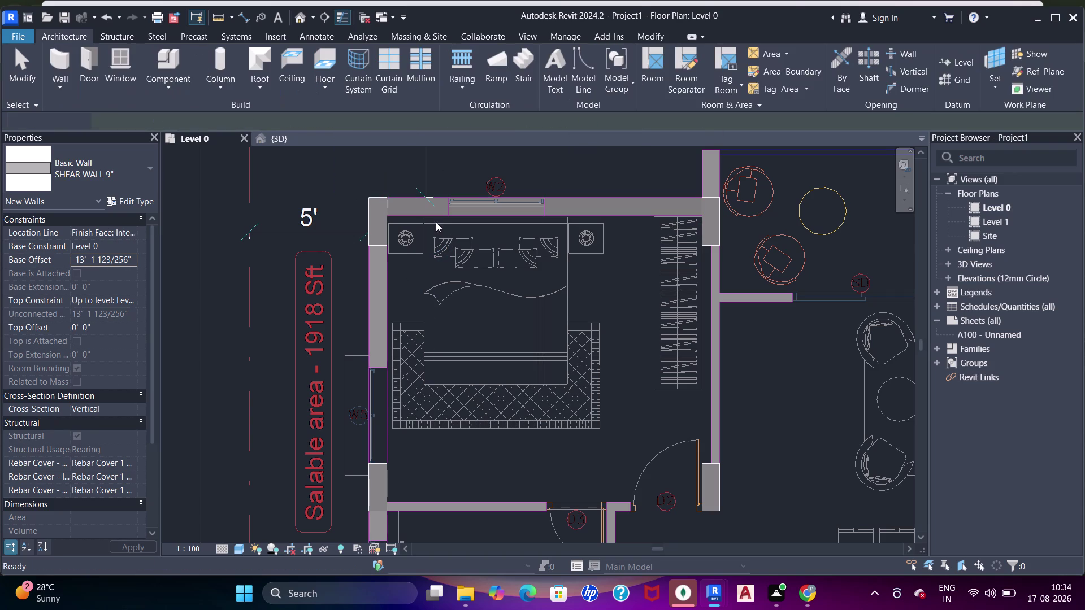
Give the wall above the bedroom a 0 base offset and Level 1 top.
click(434, 215)
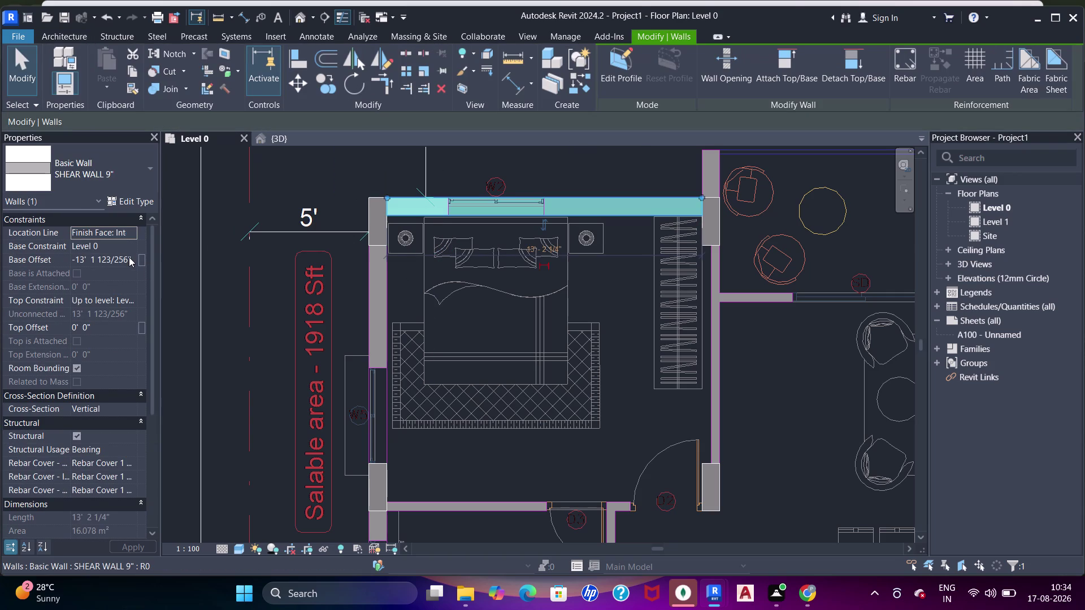
click(129, 258)
drag(133, 257, 39, 267)
key(0)
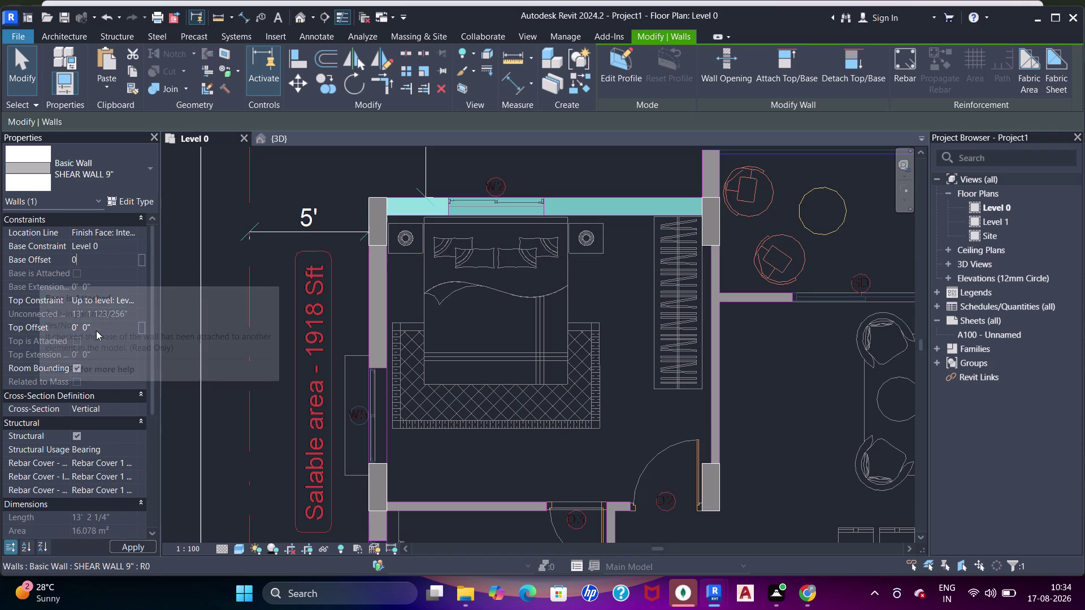
click(131, 299)
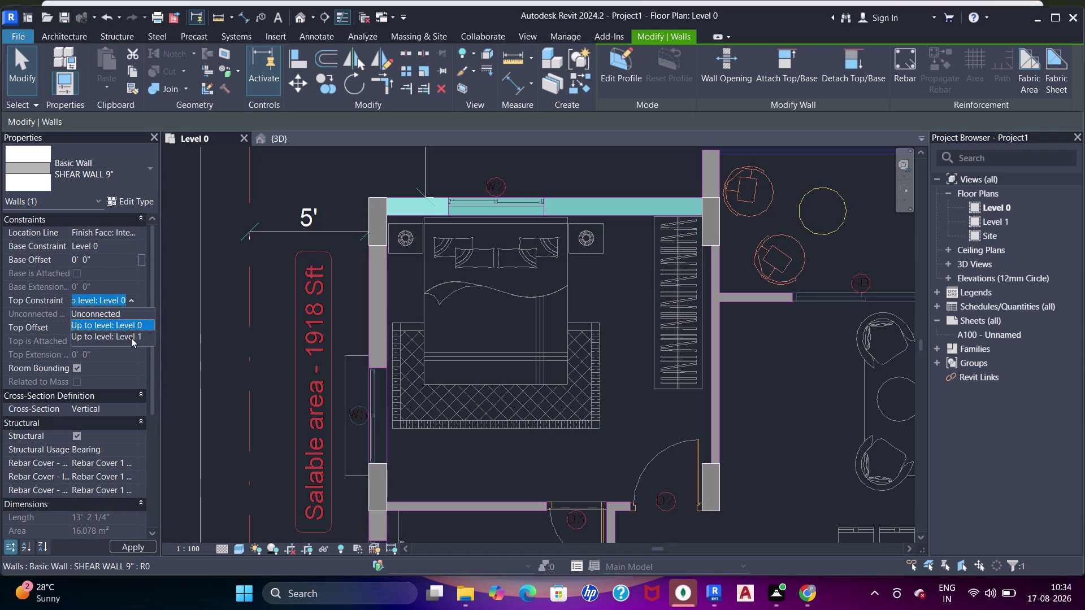
click(131, 338)
key(Escape)
key(Escape)
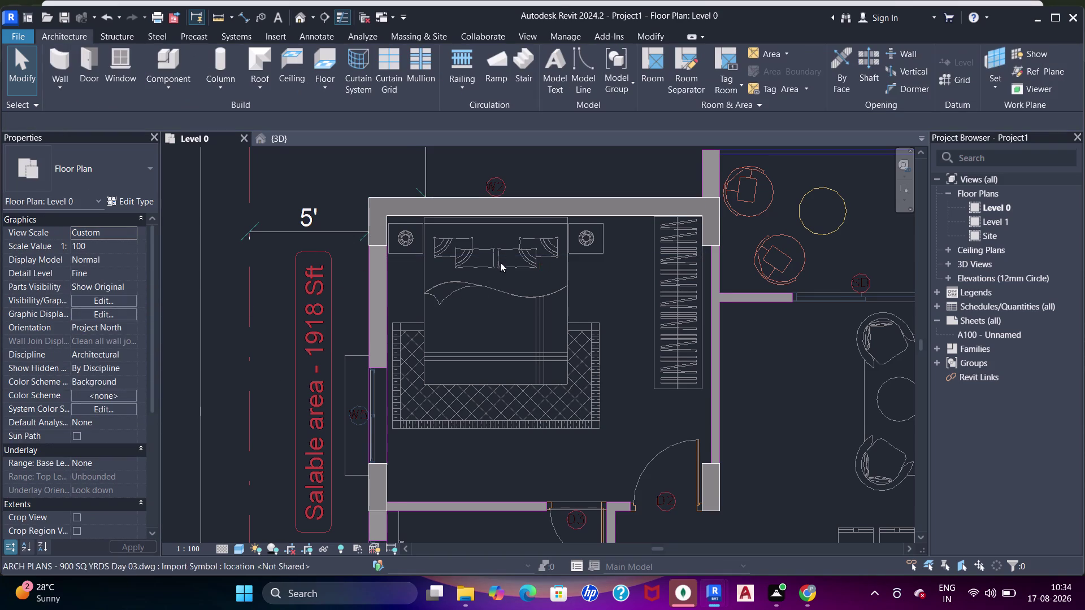
Reselect the wall above the bedroom and pan around it.
middle_drag(498, 267, 493, 281)
click(441, 234)
scroll(up, 3)
scroll(down, 3)
middle_drag(515, 225, 505, 235)
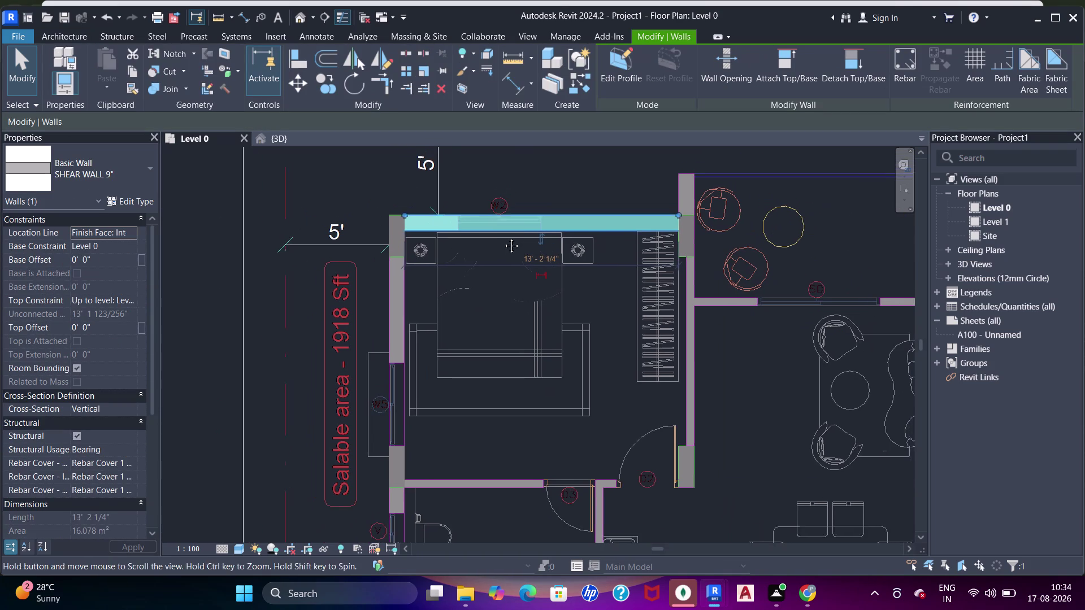
middle_drag(505, 234, 501, 238)
drag(581, 86, 588, 88)
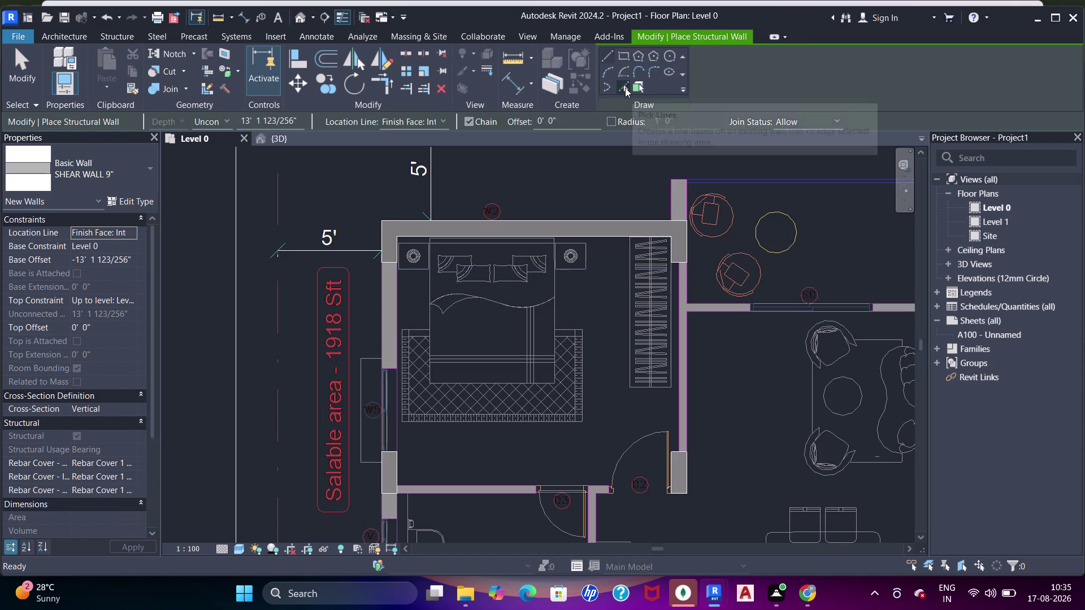
Trace a shear wall from picked lines along the top wall to the wardrobe corner.
click(625, 88)
scroll(up, 3)
middle_drag(686, 202, 676, 240)
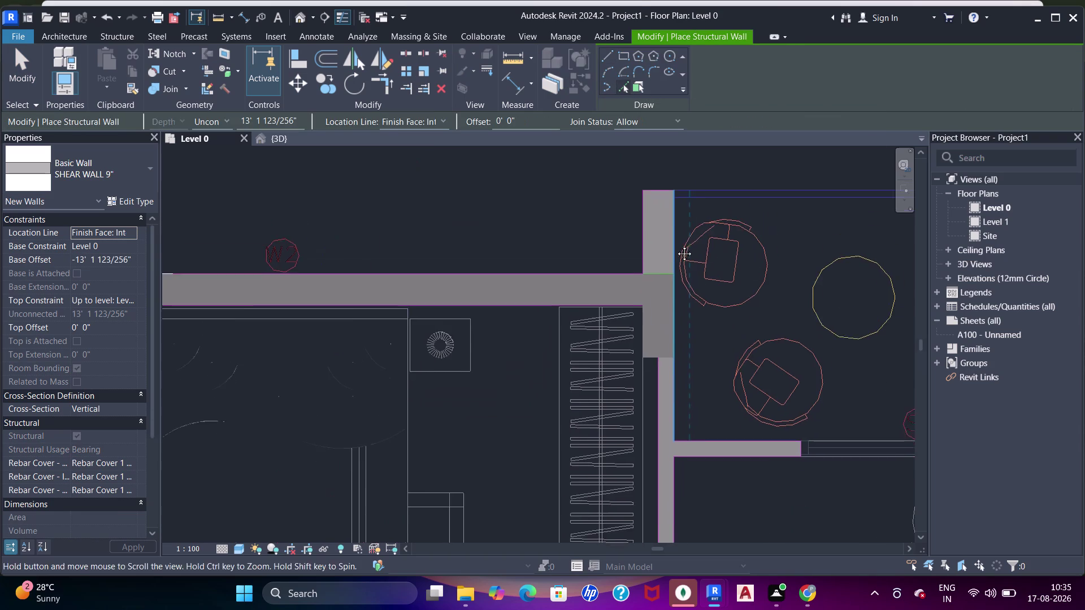
middle_drag(676, 241, 675, 251)
click(644, 231)
scroll(down, 3)
middle_drag(676, 241, 528, 250)
scroll(down, 3)
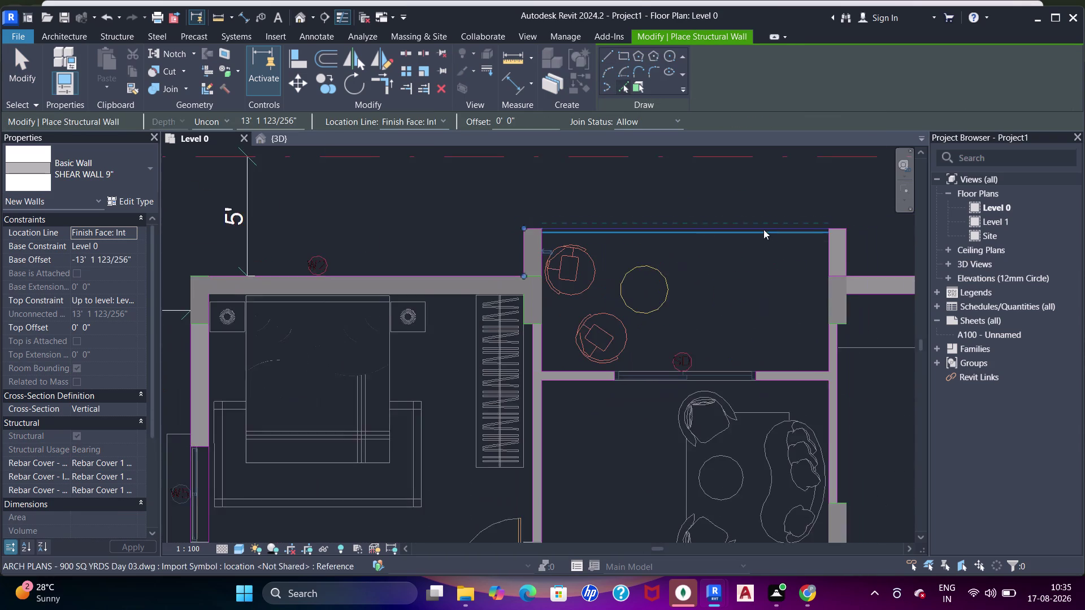
middle_drag(719, 252, 606, 257)
scroll(up, 3)
middle_drag(786, 253, 711, 251)
click(683, 248)
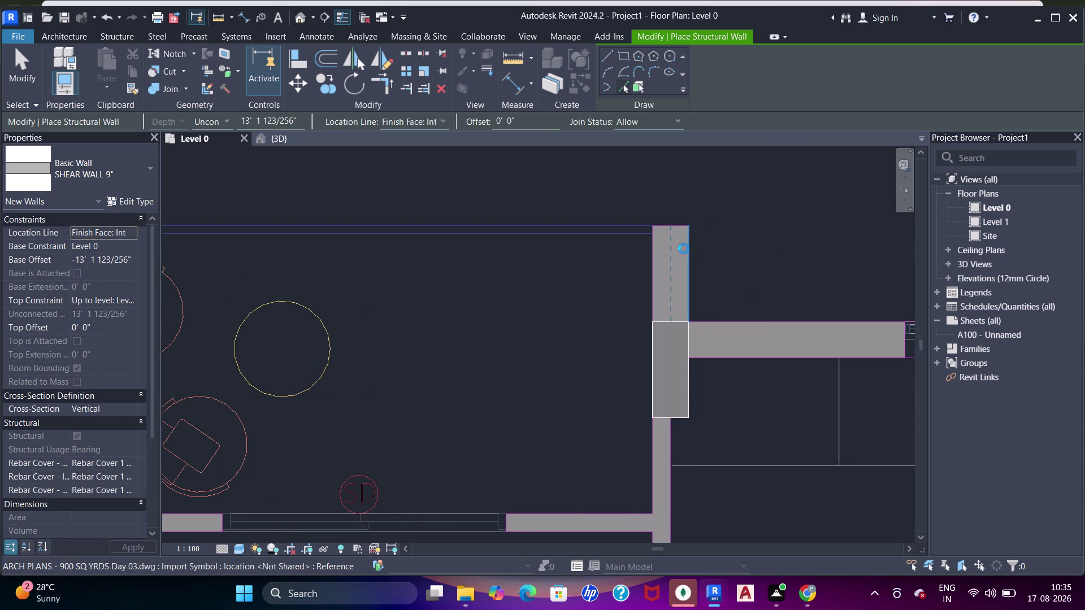
Pan across the plan past the kitchen wall down to the toilets.
scroll(down, 3)
middle_drag(704, 317, 551, 303)
scroll(down, 3)
middle_drag(627, 289, 517, 308)
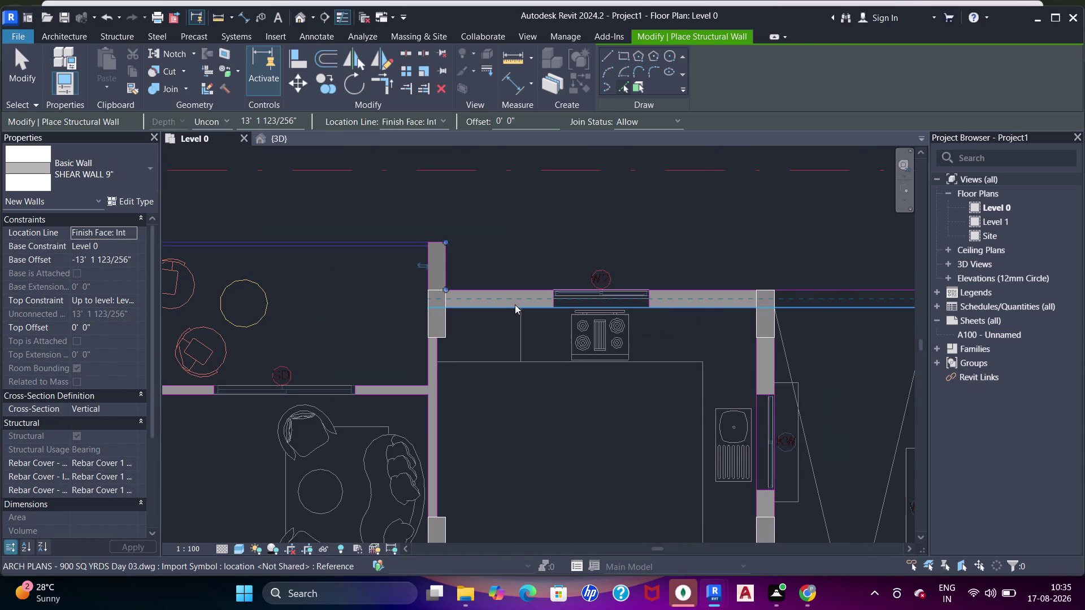
scroll(down, 3)
middle_drag(598, 277, 520, 277)
scroll(down, 3)
middle_drag(725, 280, 736, 204)
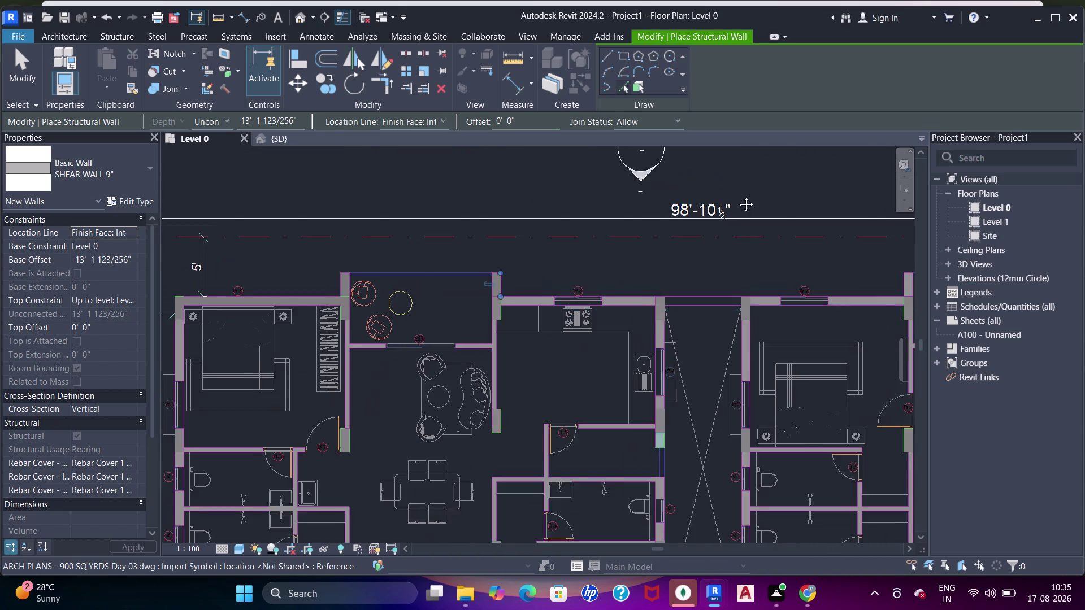
middle_drag(735, 205, 738, 195)
middle_drag(394, 313, 656, 305)
scroll(up, 3)
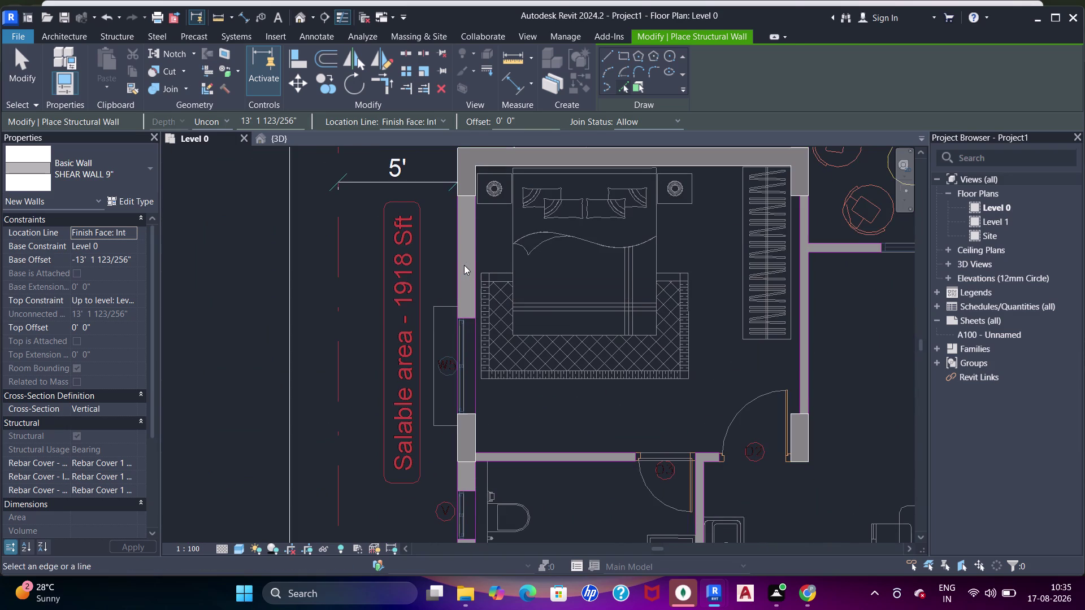
scroll(down, 3)
middle_drag(534, 322, 546, 221)
middle_drag(568, 389, 555, 309)
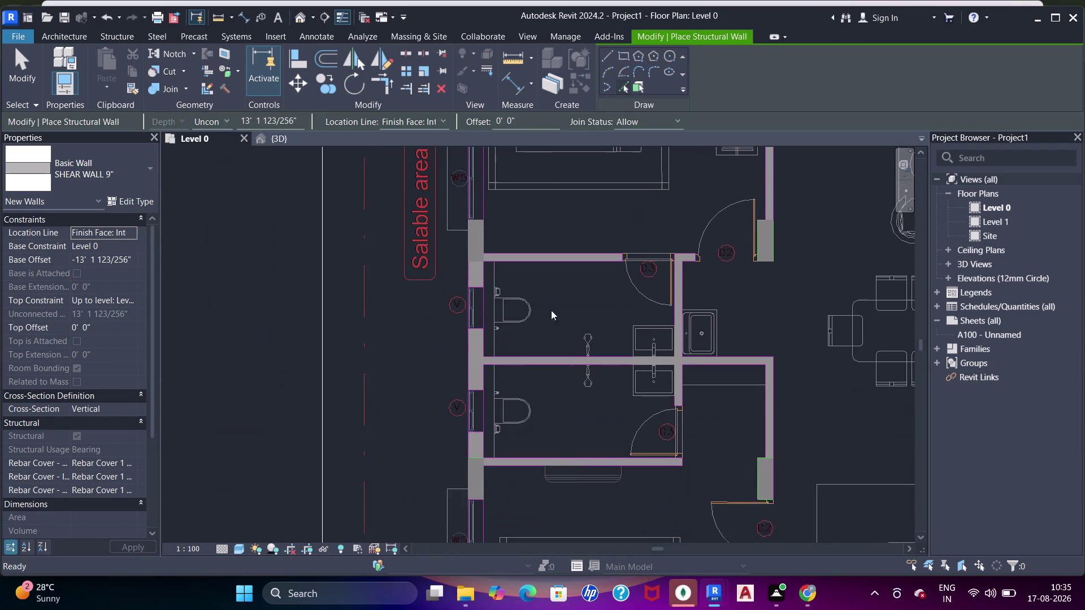
scroll(down, 3)
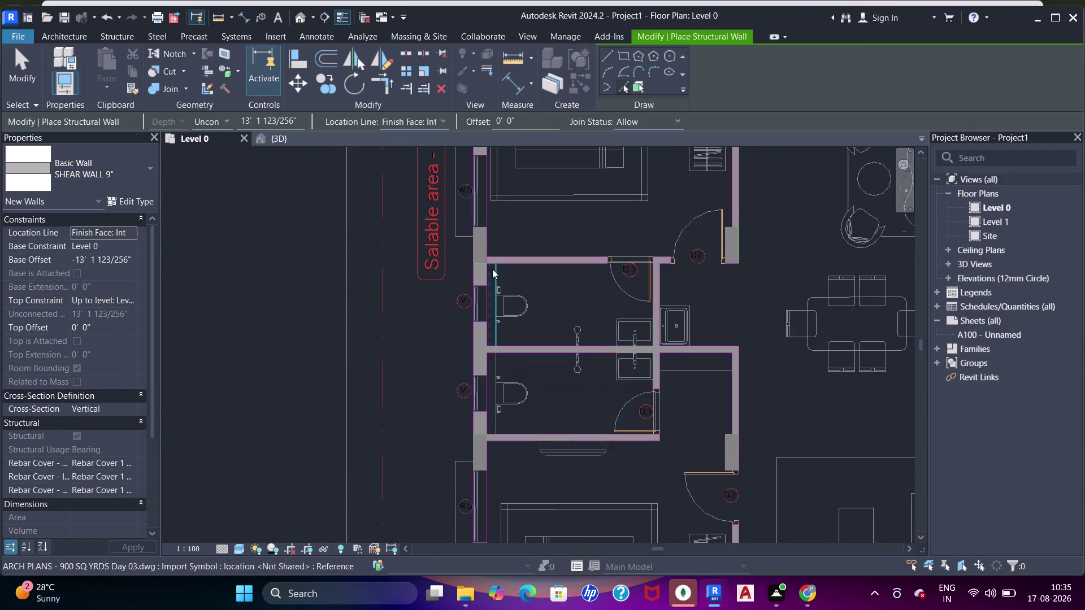
scroll(up, 3)
Start a shear wall at the toilet wall and pan along to its end.
click(609, 55)
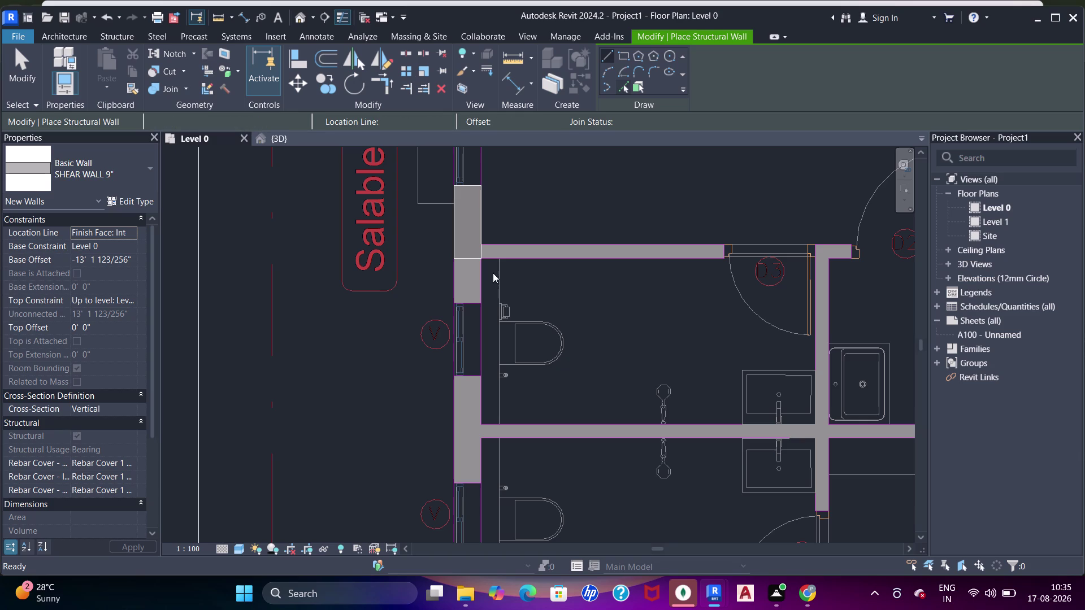
click(480, 259)
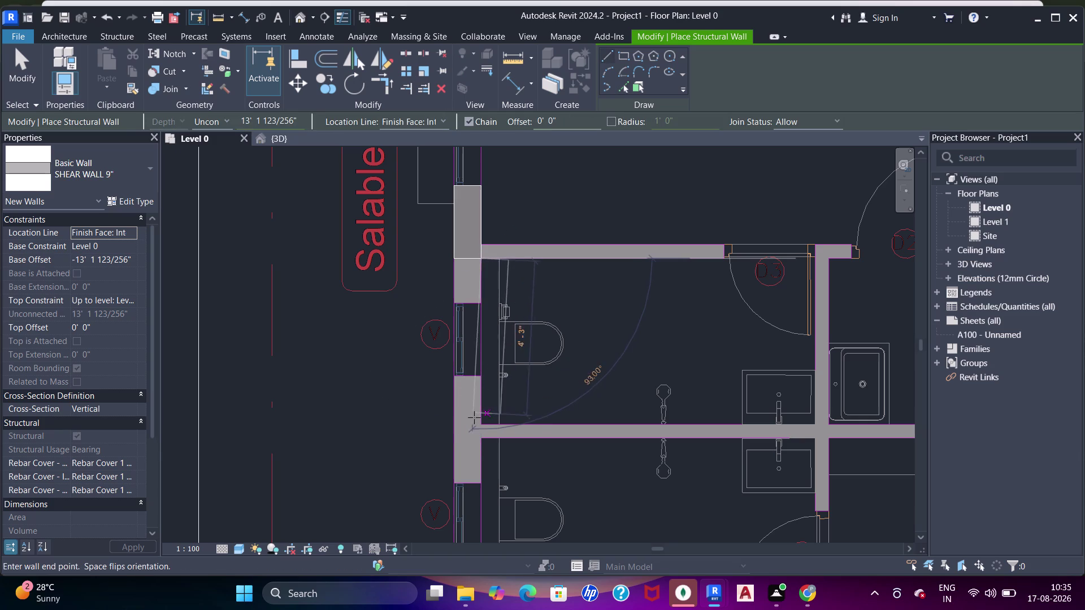
middle_drag(484, 445, 464, 353)
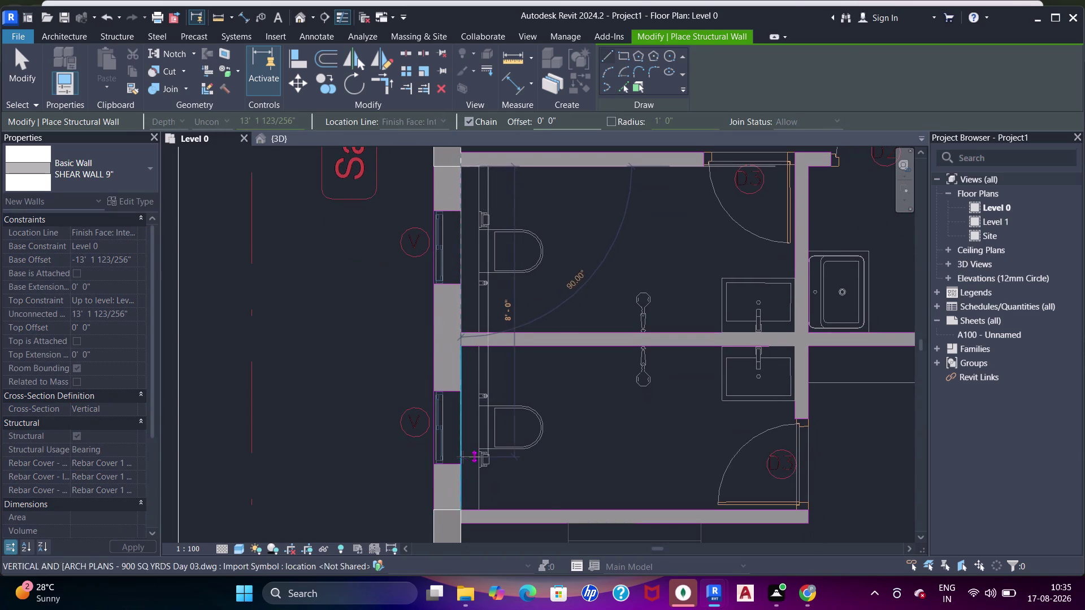
middle_drag(462, 457, 464, 323)
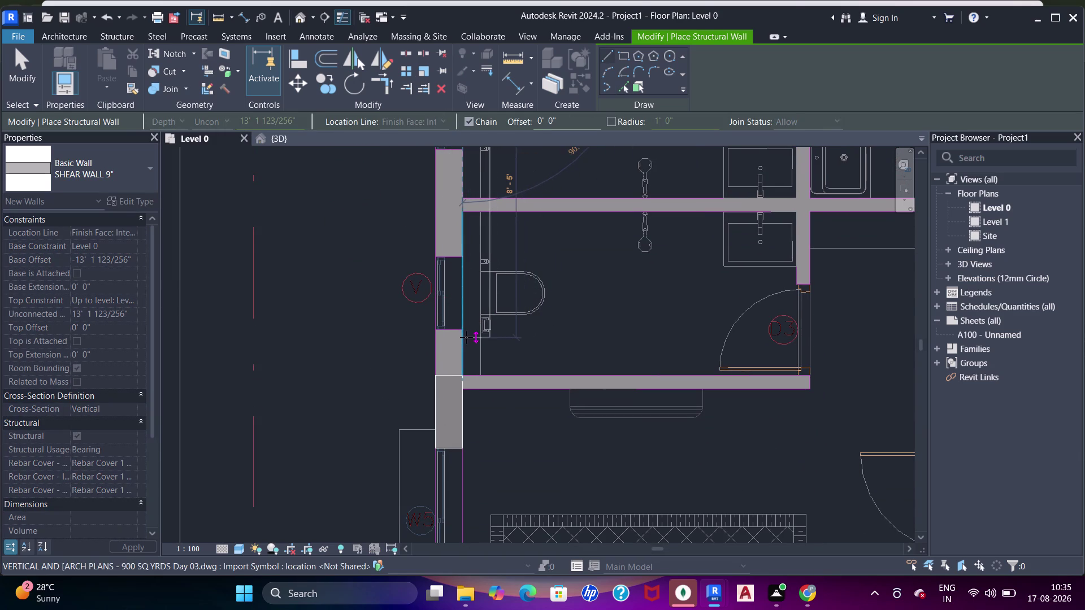
End the shear wall beside the toilets and exit wall placement.
click(466, 337)
key(Escape)
key(Escape)
key(Escape)
key(Escape)
key(Escape)
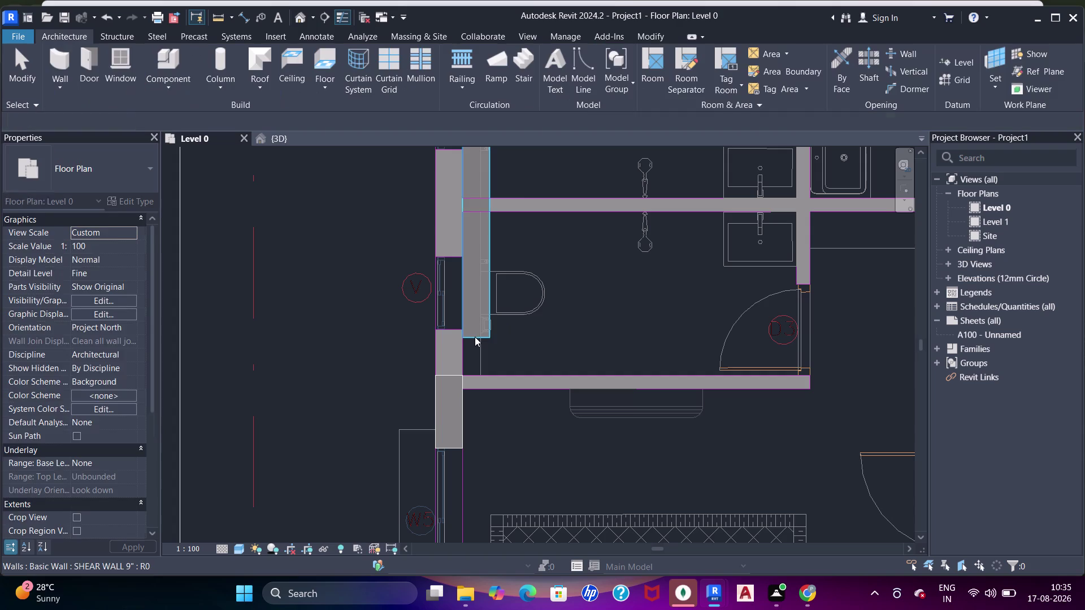
click(475, 337)
key(space)
key(Escape)
Trim/Extend to Corner (TR) the cross wall and toilet shear wall, then inspect the junction.
scroll(up, 3)
key(t)
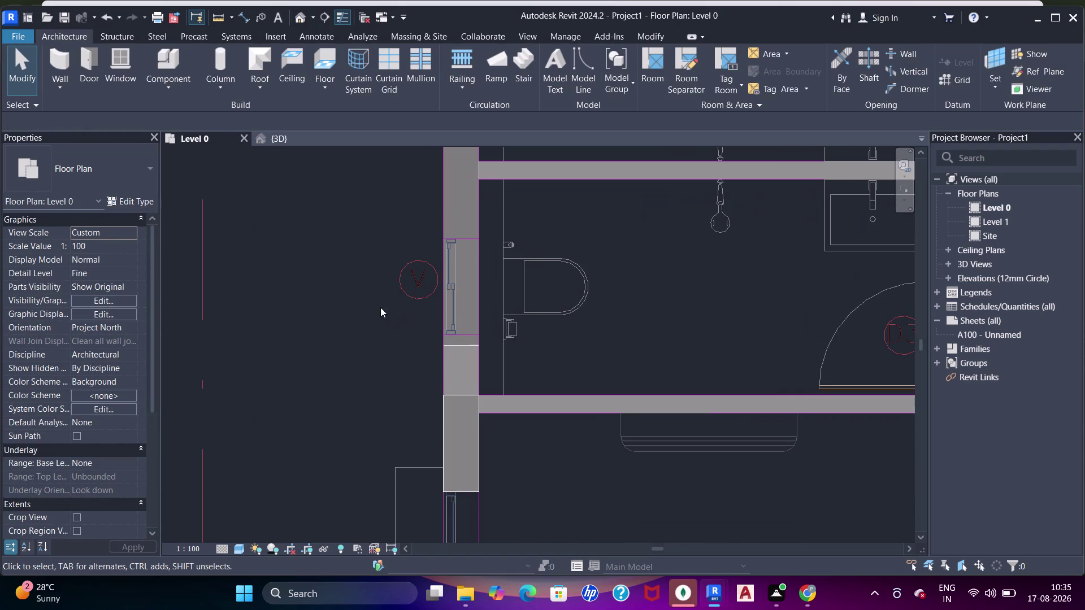
key(t)
key(t)
key(t)
click(464, 394)
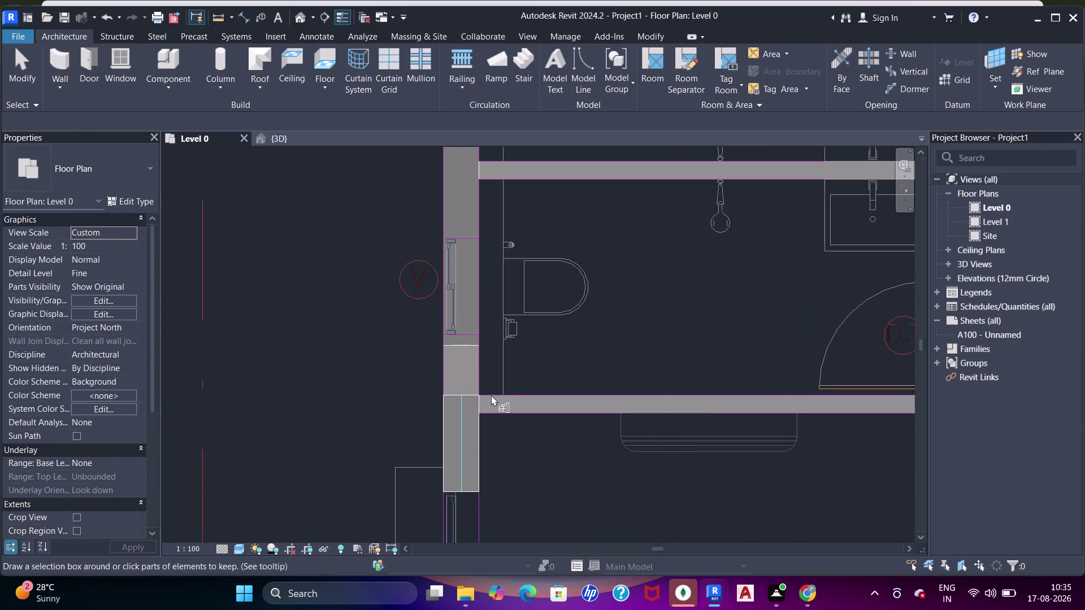
drag(559, 370, 553, 374)
click(514, 396)
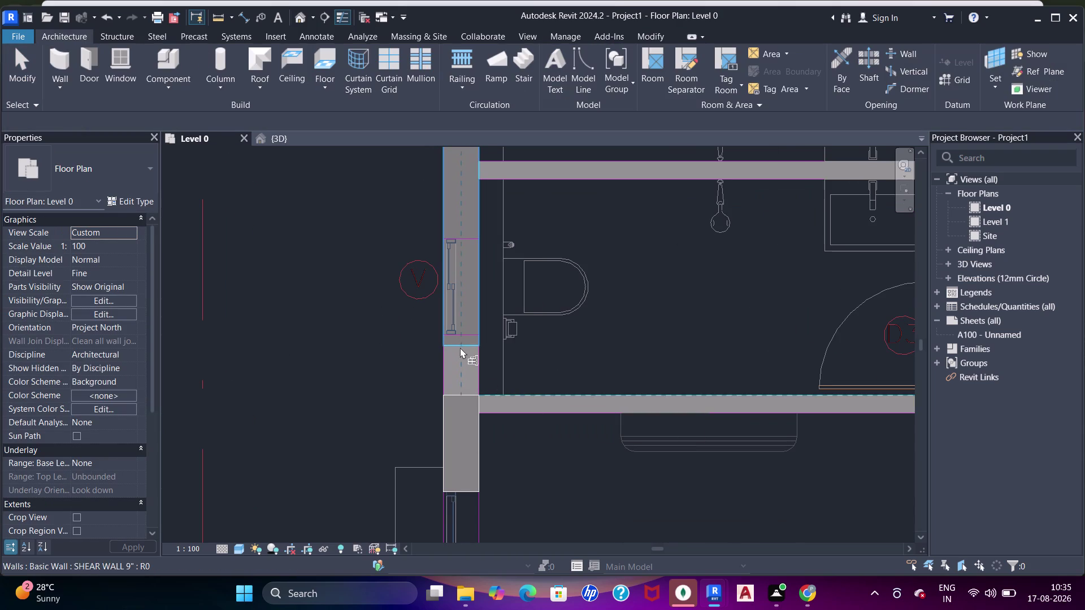
click(460, 348)
scroll(down, 3)
middle_drag(500, 265, 492, 402)
scroll(up, 3)
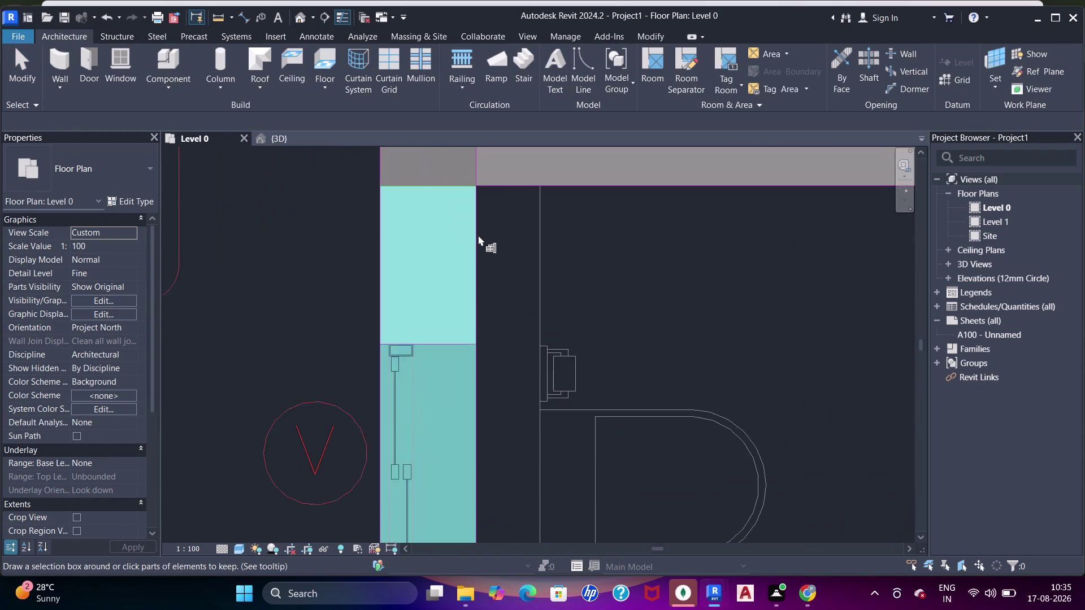
key(Escape)
key(Escape)
Pan back toward the bedroom and reselect the toilet-side shear wall.
scroll(down, 3)
middle_drag(514, 359, 507, 248)
middle_drag(487, 384, 487, 276)
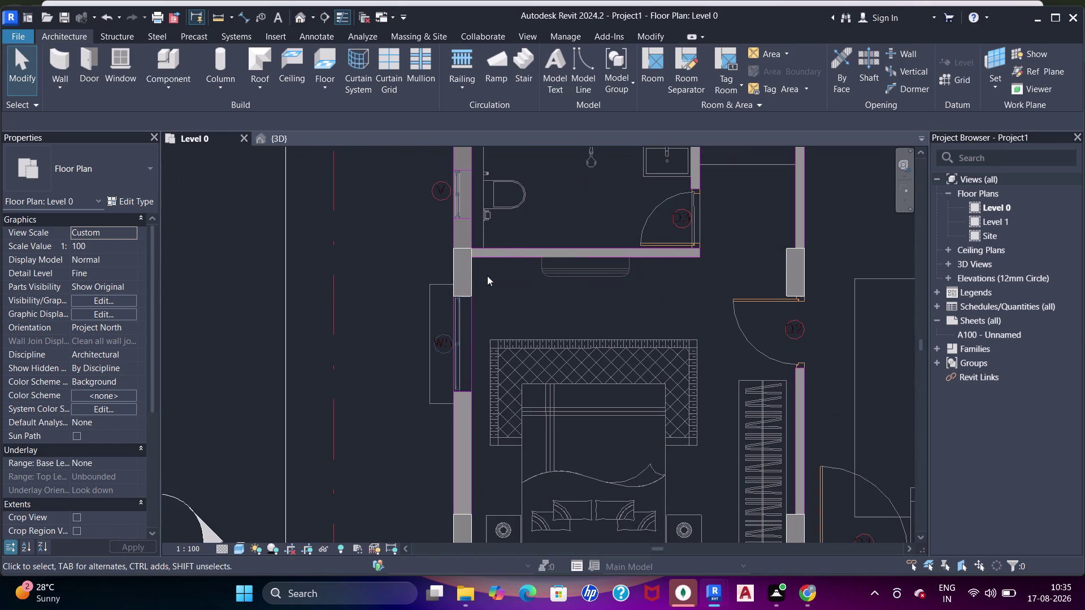
middle_drag(485, 363, 493, 305)
middle_drag(490, 260, 490, 275)
key(Escape)
key(w)
key(a)
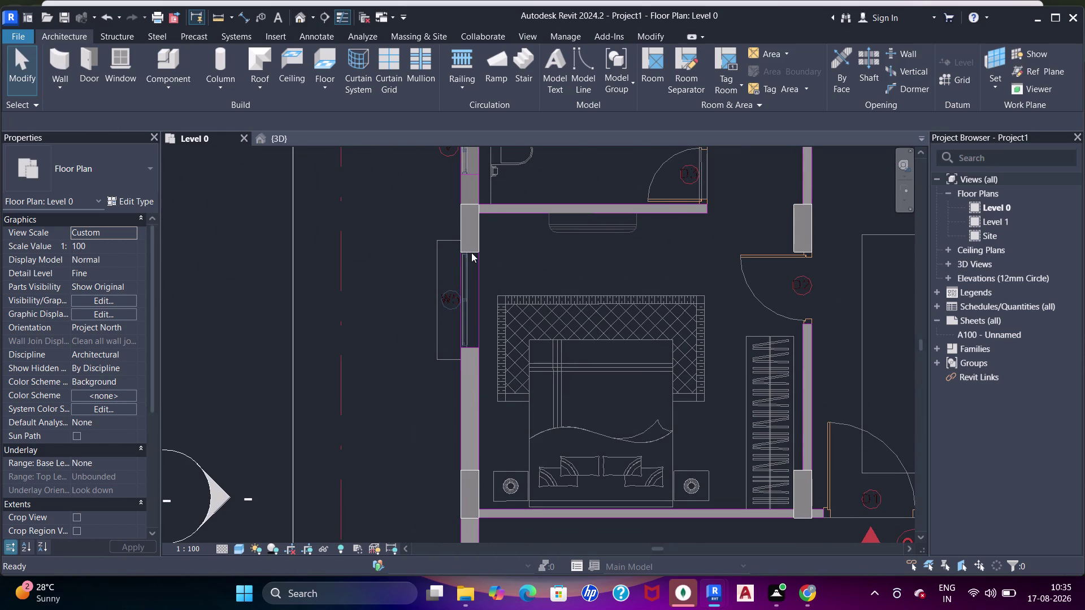
key(Escape)
key(Escape)
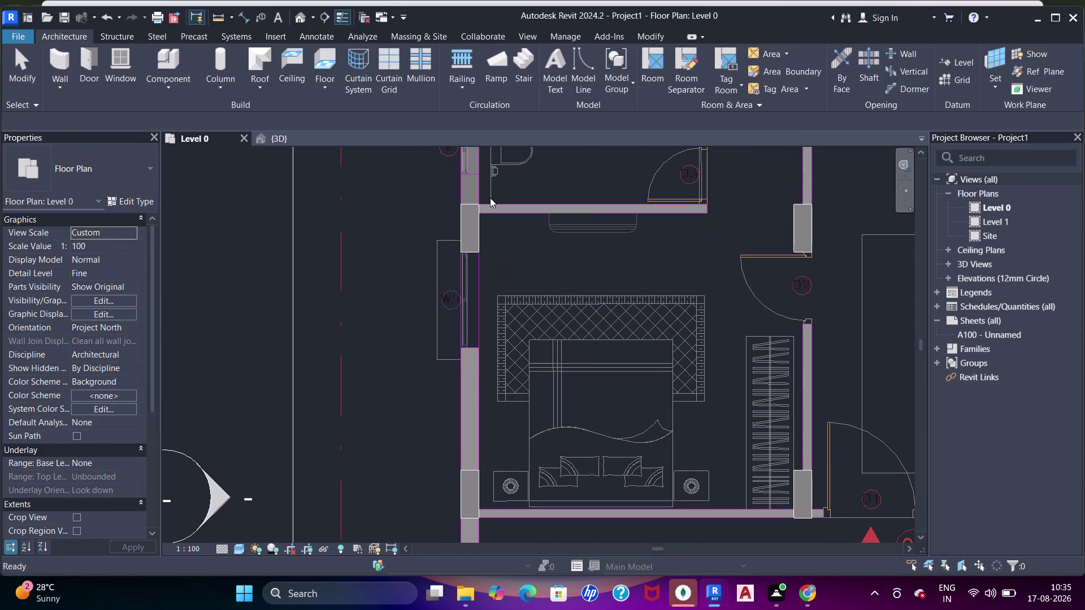
click(476, 187)
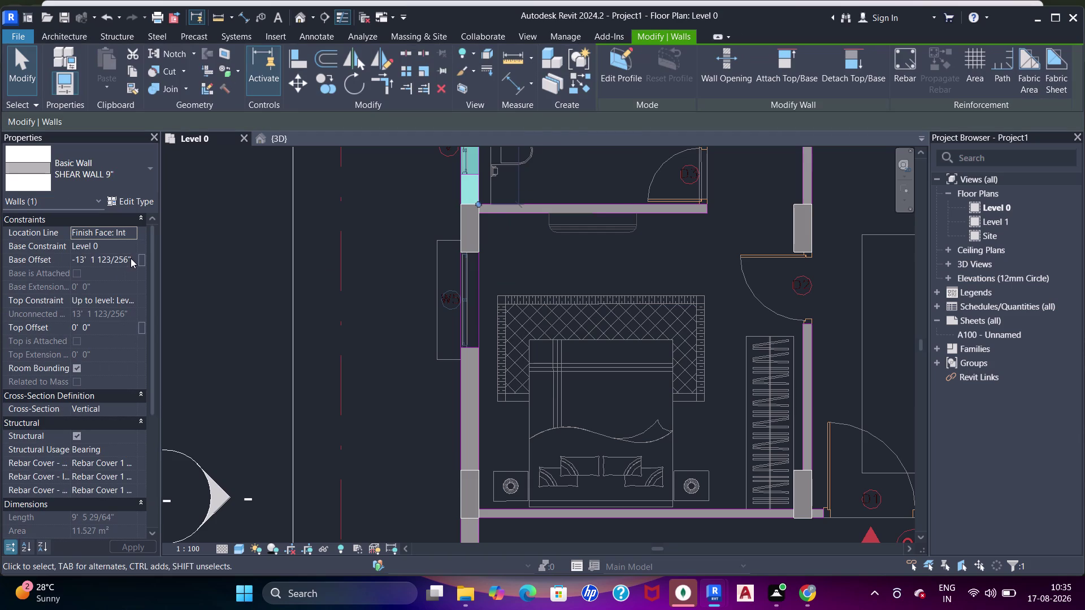
Set the toilet-side shear wall's top constraint and 0'0" base offset, then resume shear wall placement.
click(135, 303)
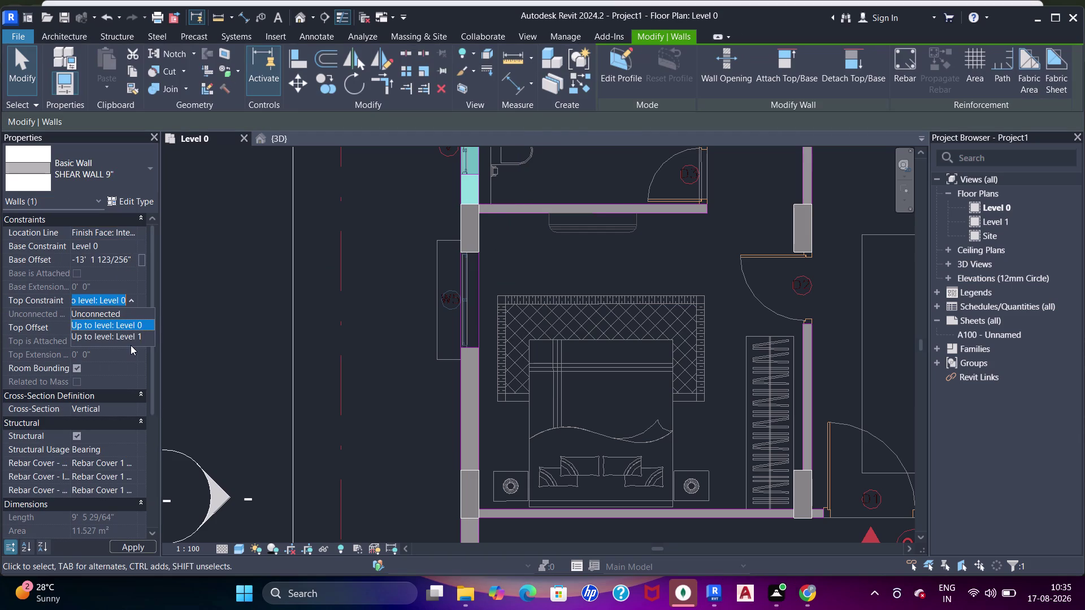
click(131, 338)
click(132, 262)
drag(129, 261, 43, 248)
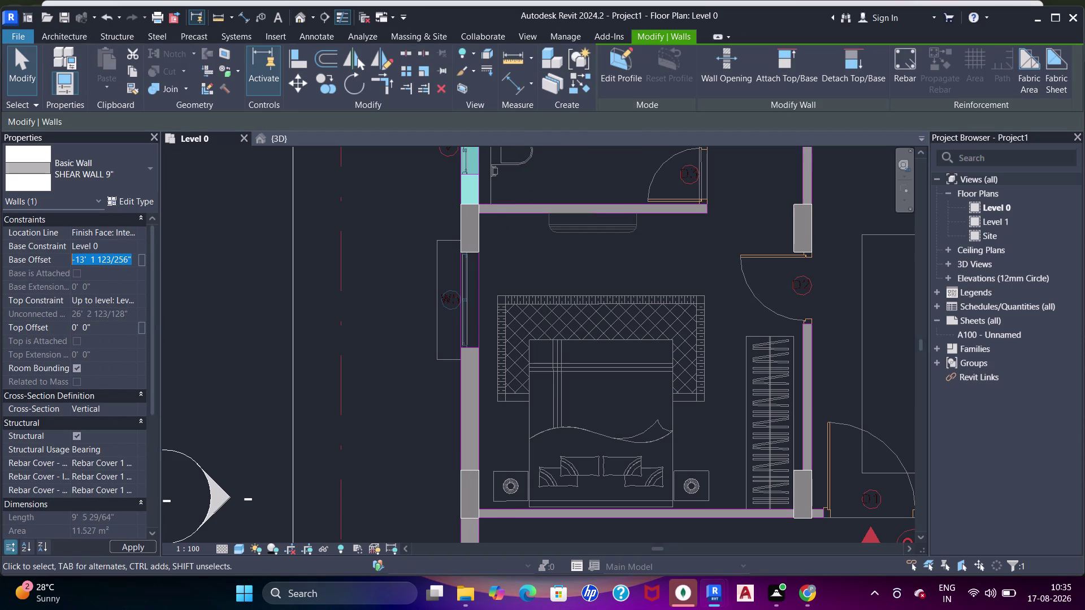
drag(43, 248, 42, 248)
key(0)
key(Return)
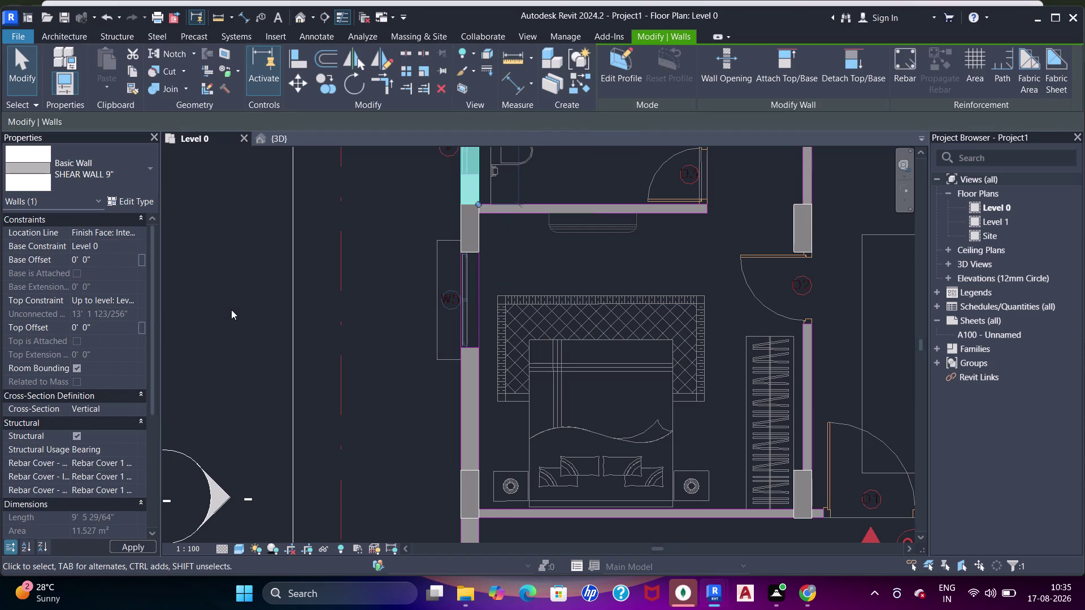
middle_drag(464, 262, 430, 374)
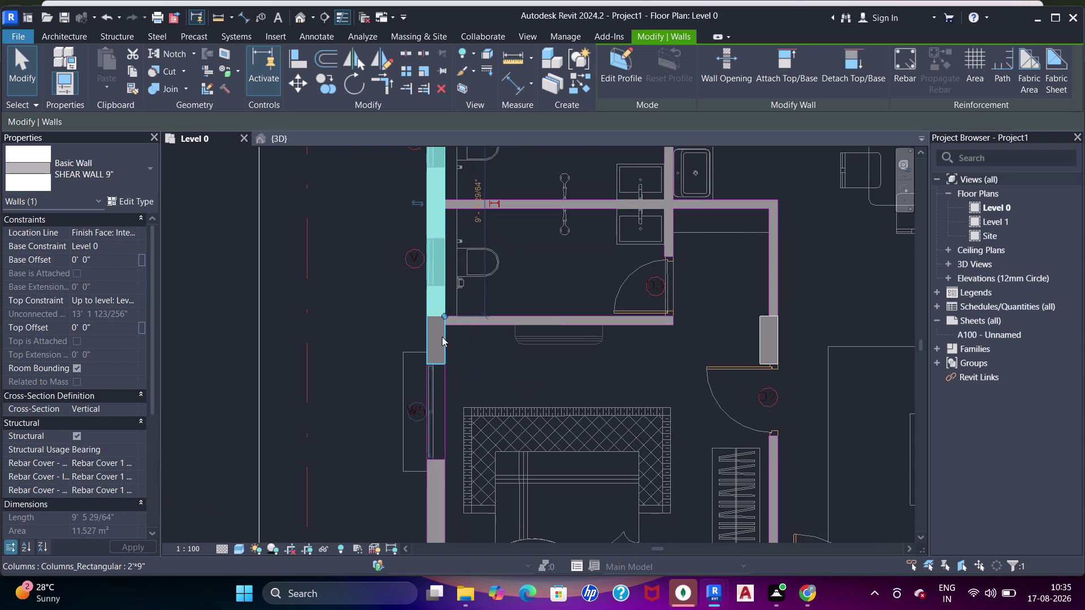
click(574, 95)
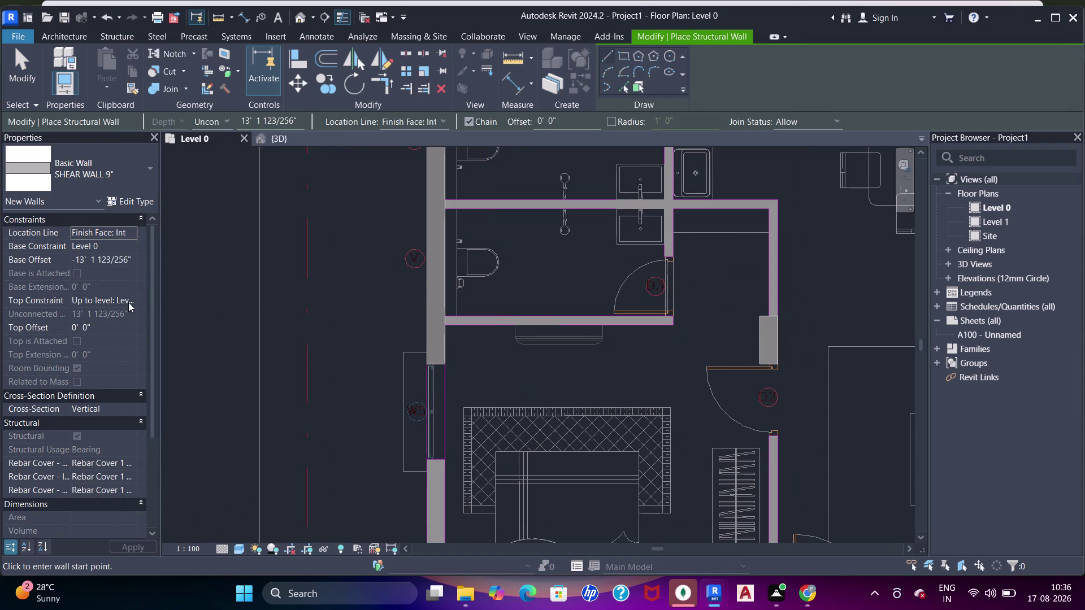
Restart the Wall tool (WA) with the base offset set to 0.
key(Escape)
key(Escape)
text(WA)
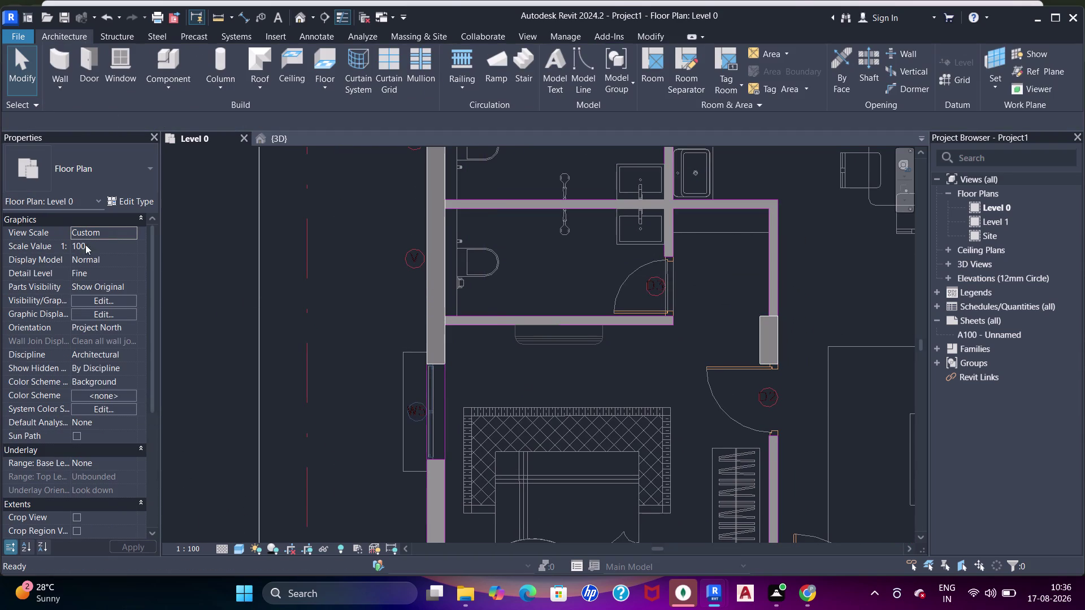
click(133, 261)
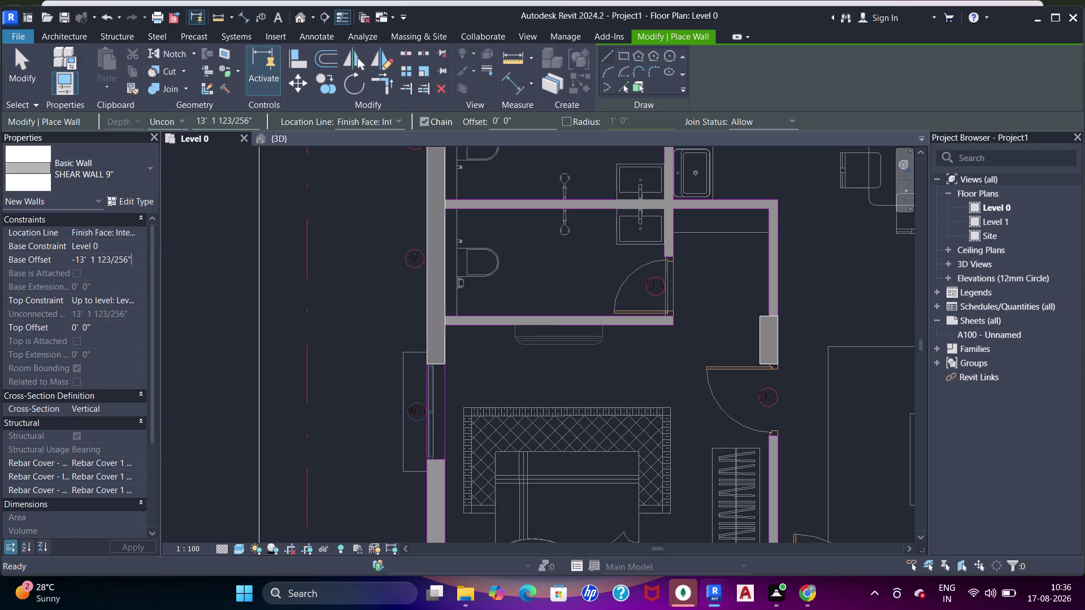
drag(133, 262, 16, 264)
key(0)
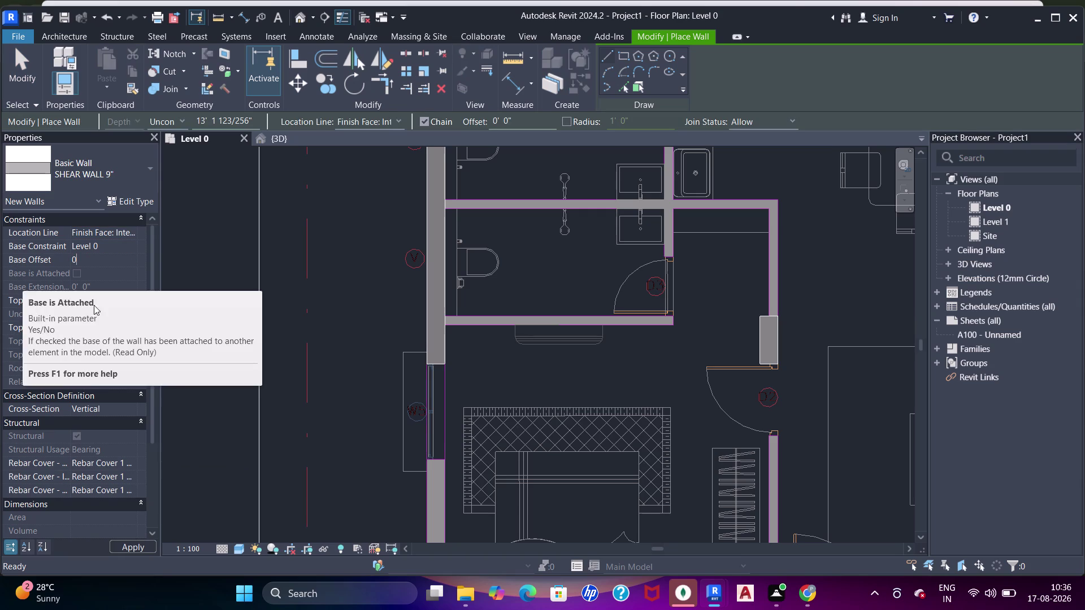
Apply a new top constraint, cancel the invalid-constraint error, and open the North elevation.
click(129, 302)
click(116, 336)
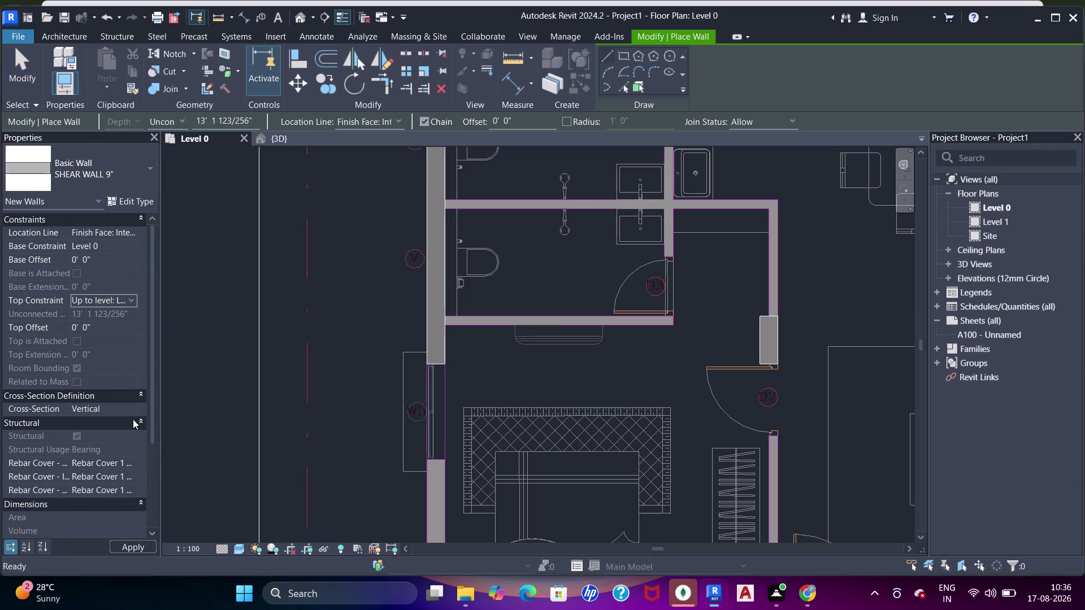
click(140, 546)
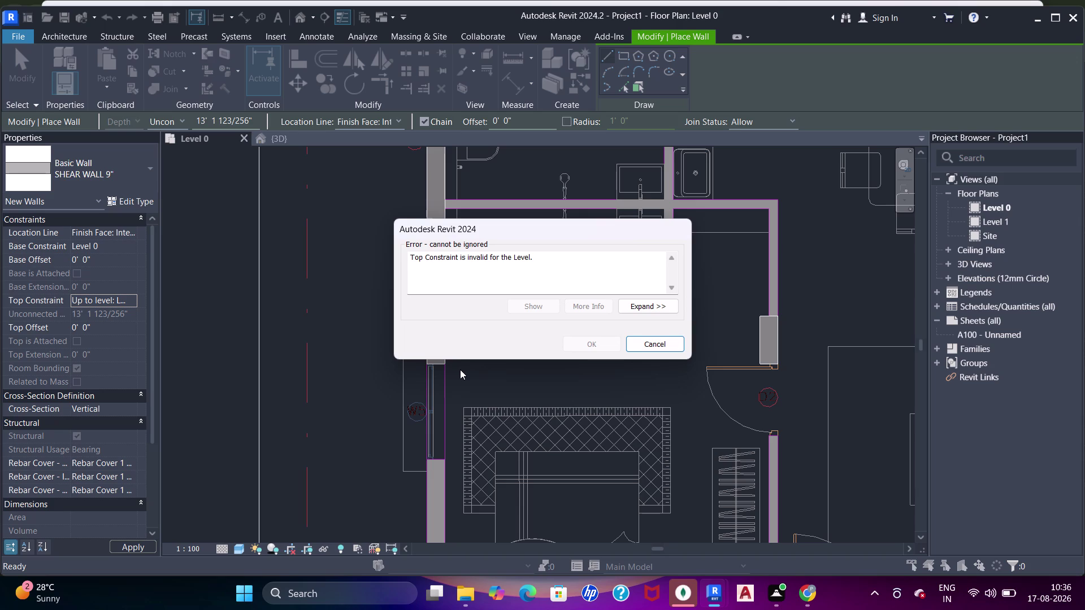
click(645, 347)
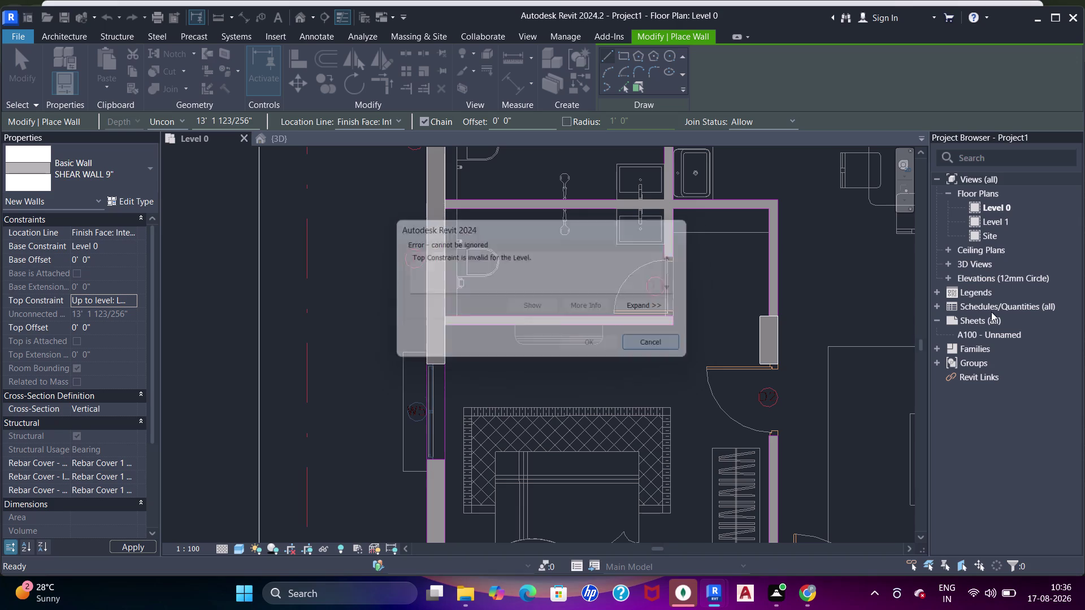
click(946, 275)
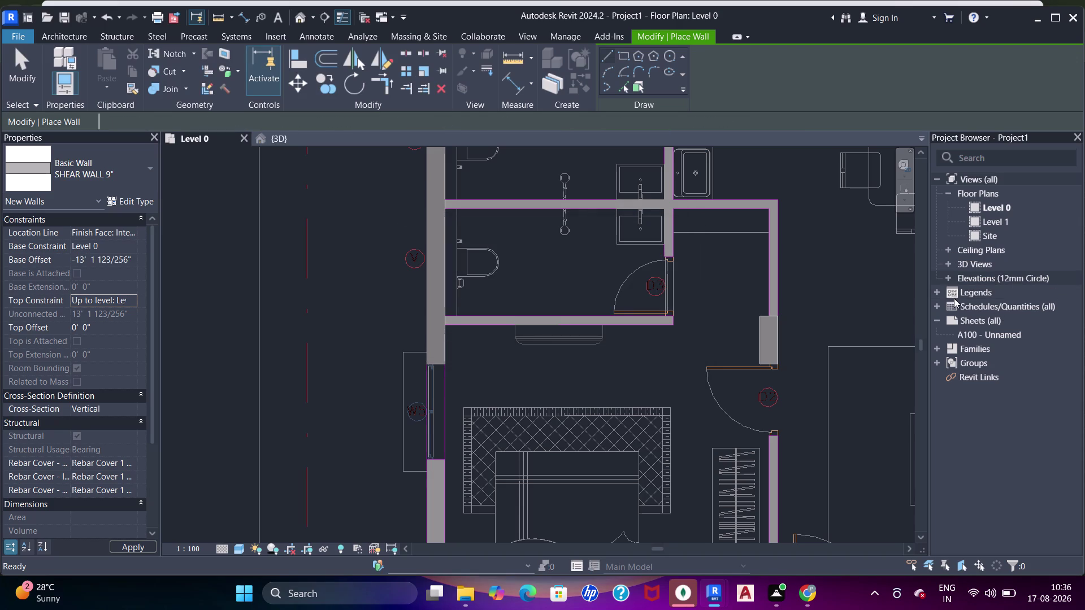
double_click(979, 304)
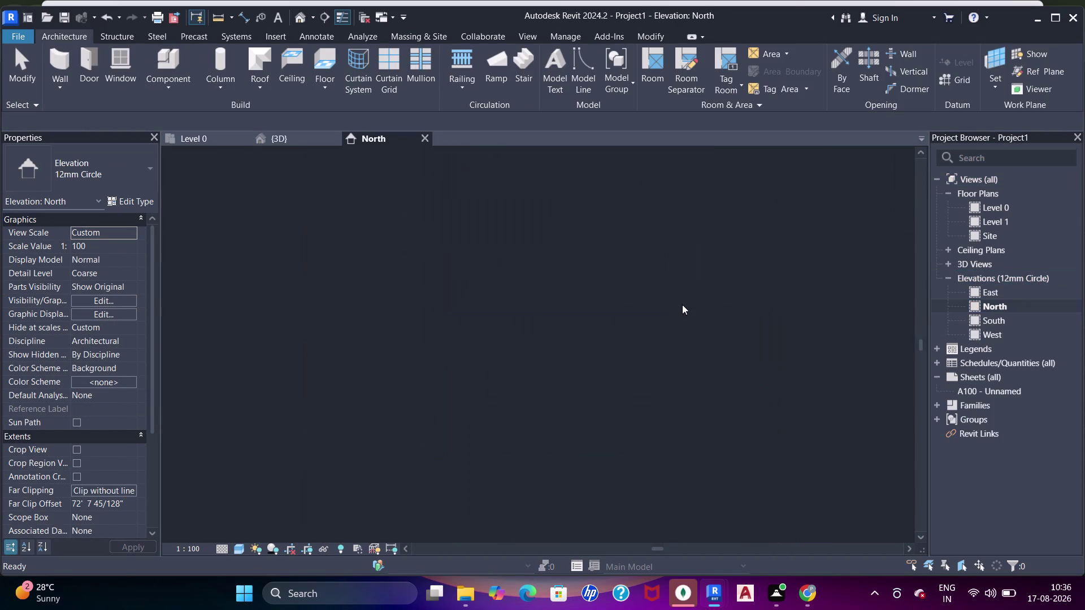
Raise Level 1 to 10'-6" in the North elevation.
scroll(up, 3)
click(432, 295)
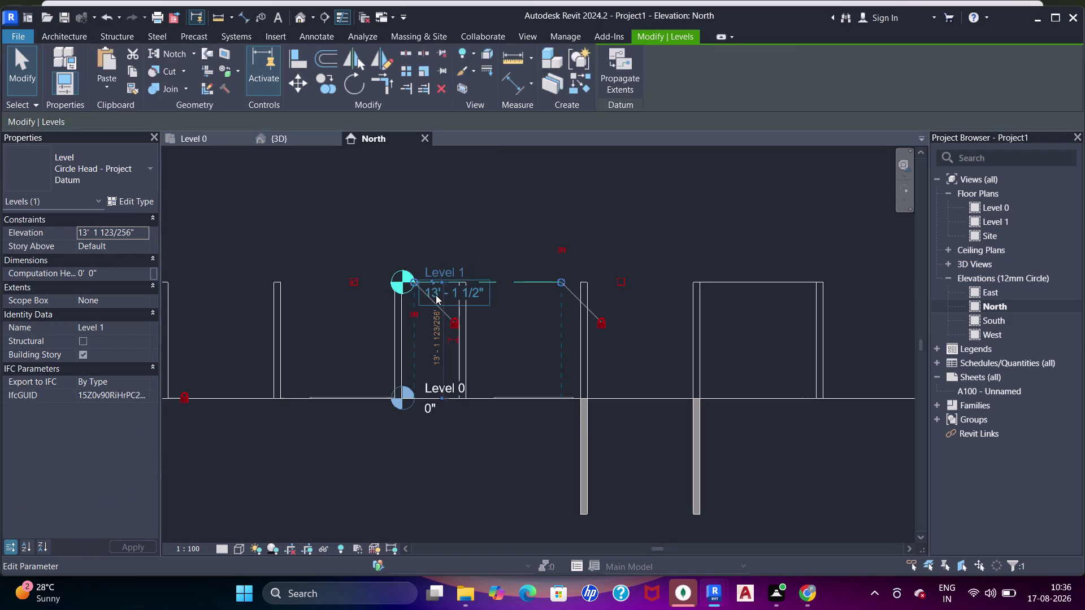
click(434, 293)
text(10)
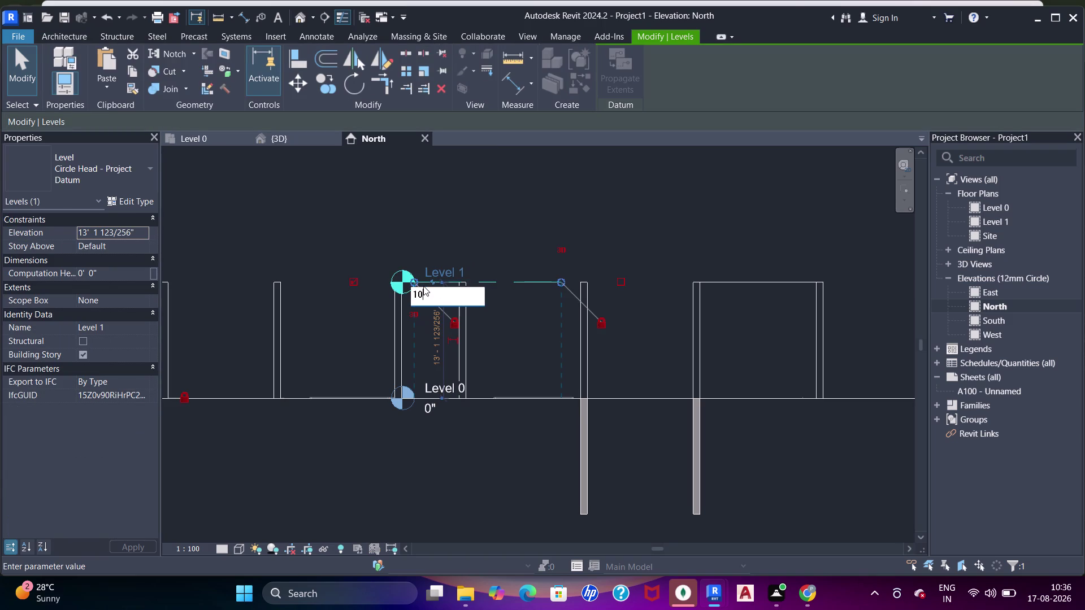
text('6")
key(Return)
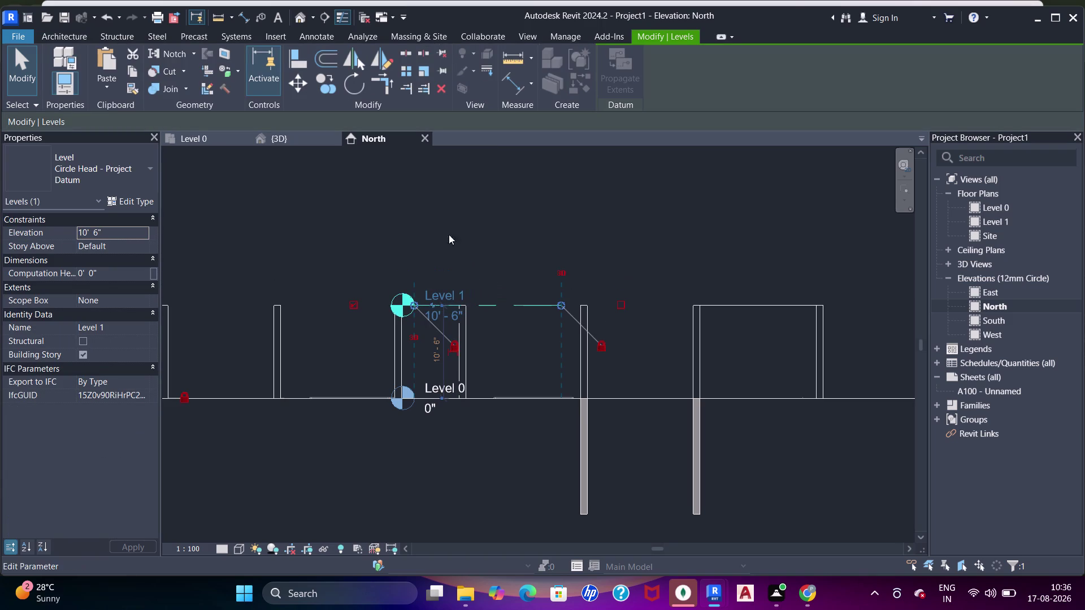
key(Escape)
Give both shear walls a 0 base offset and a top constraint up to Level 1.
drag(776, 469, 522, 459)
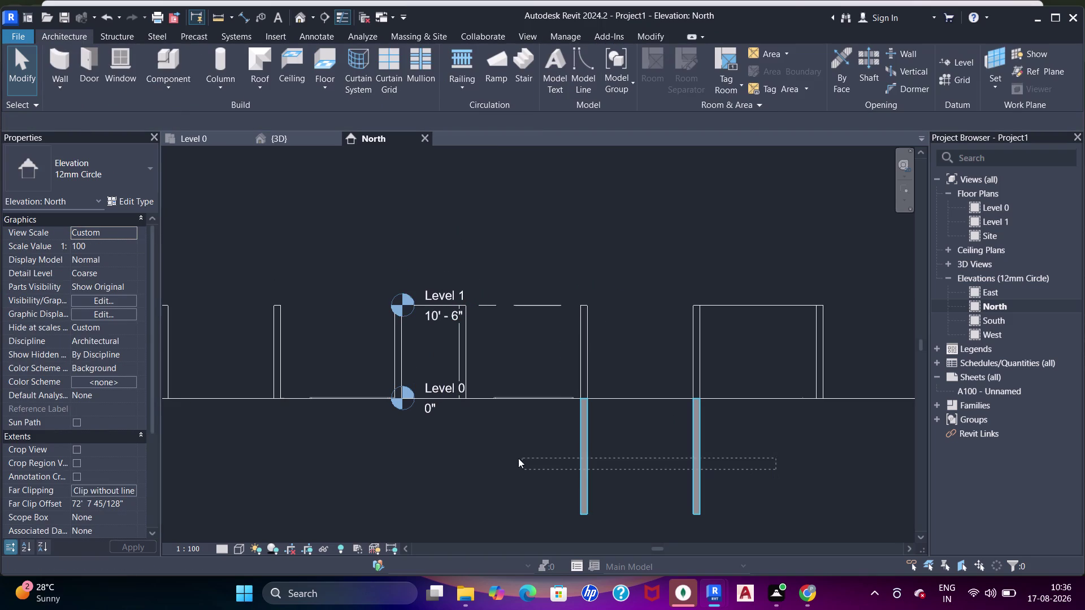
drag(522, 459, 494, 458)
click(133, 260)
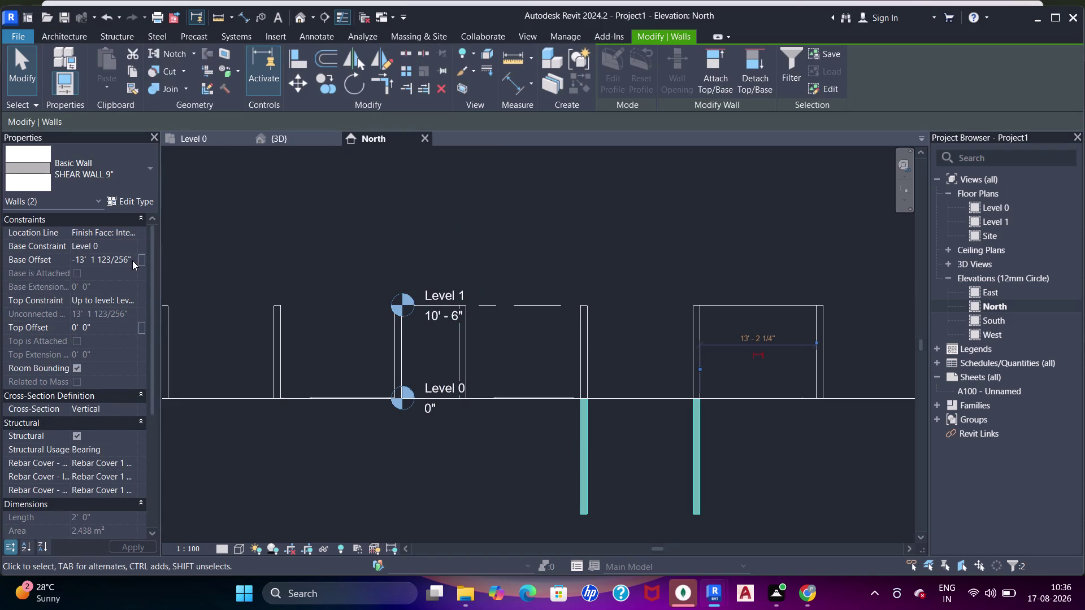
drag(134, 260, 50, 261)
key(0)
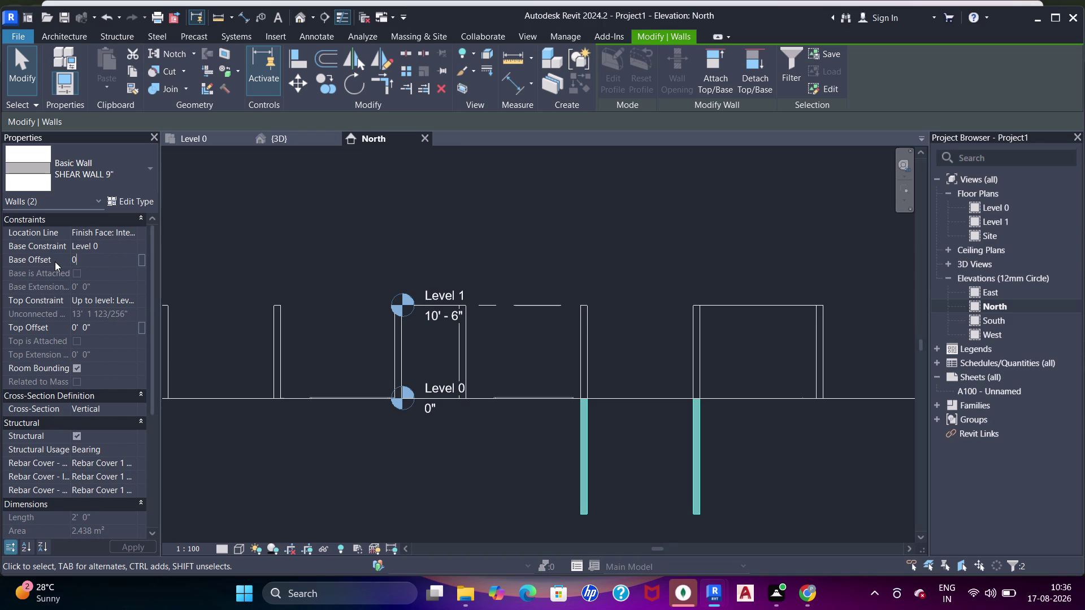
click(132, 301)
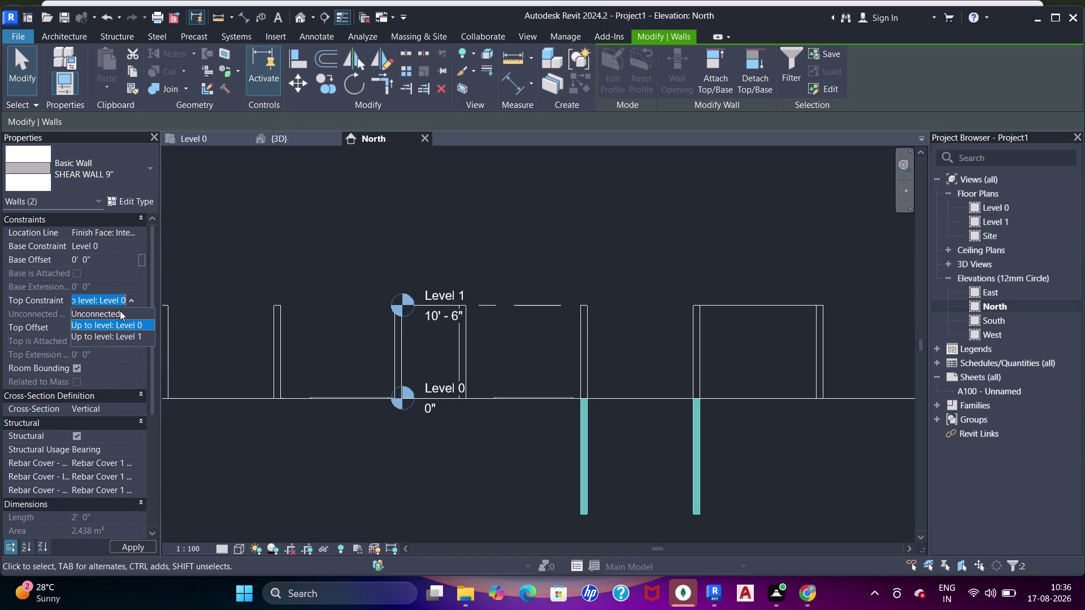
click(115, 337)
key(Escape)
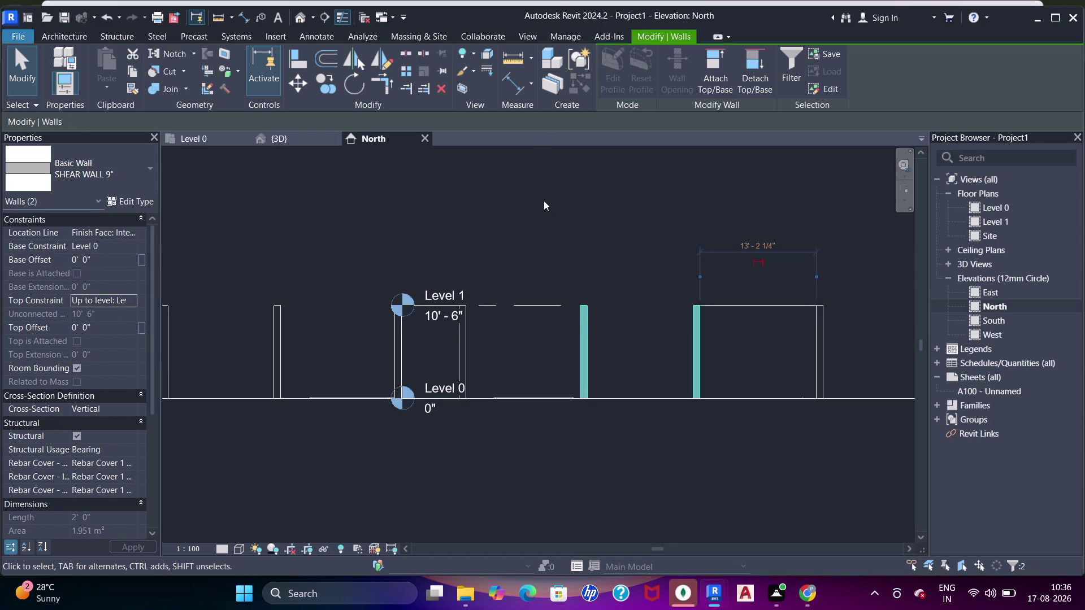
Switch to the Level 0 floor plan and pan around it.
scroll(up, 3)
middle_drag(402, 283, 474, 280)
scroll(down, 3)
middle_drag(459, 265, 447, 273)
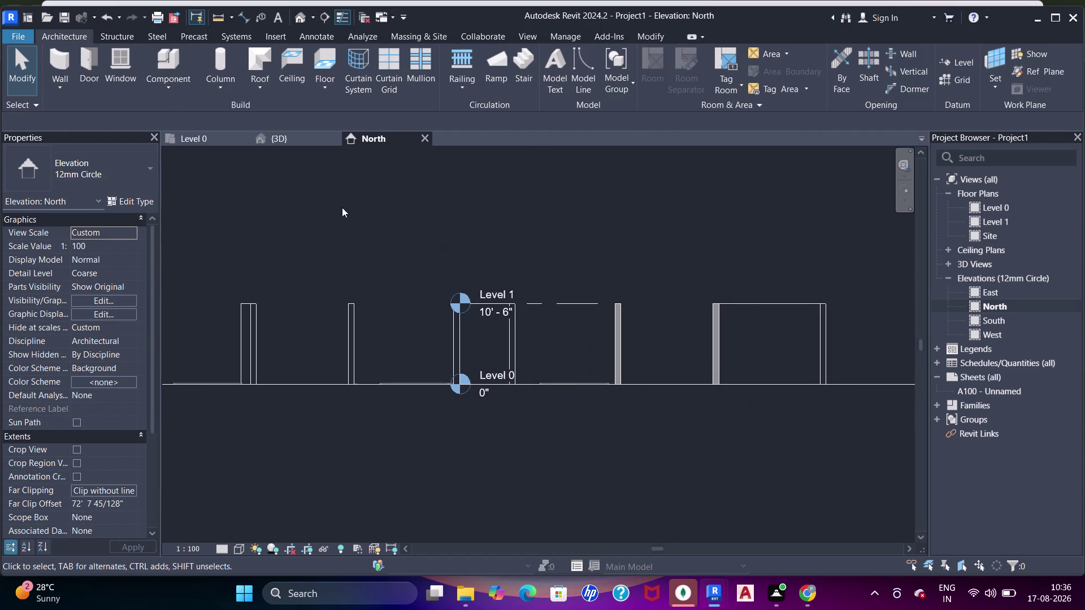
click(202, 140)
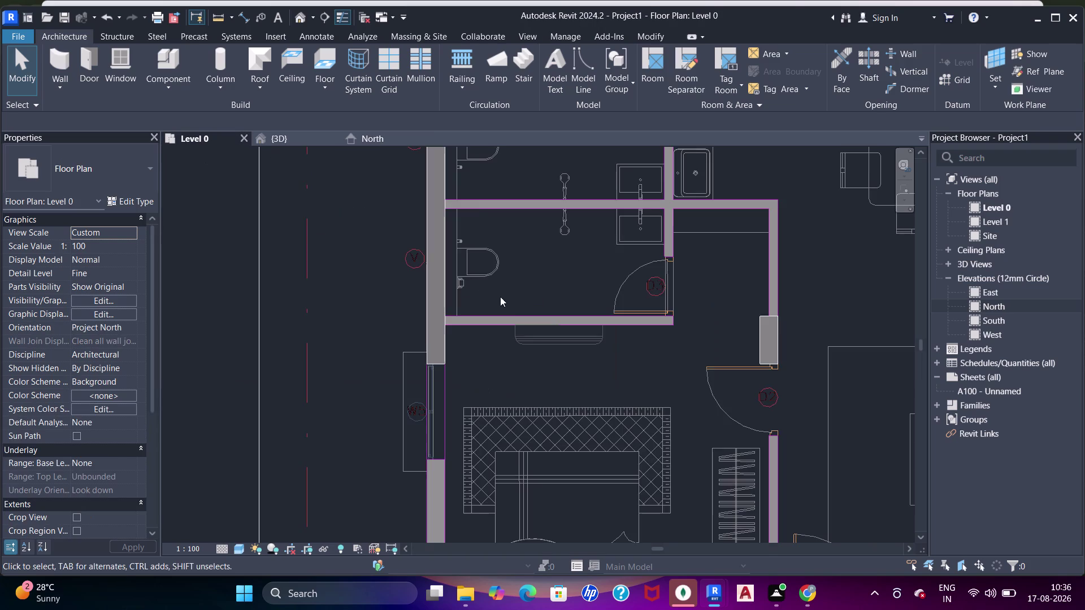
scroll(down, 3)
middle_drag(462, 392, 453, 277)
scroll(up, 3)
Pan the Level 0 plan toward the bedroom wall, clearing a column selection.
click(436, 204)
scroll(up, 3)
middle_drag(457, 222, 459, 244)
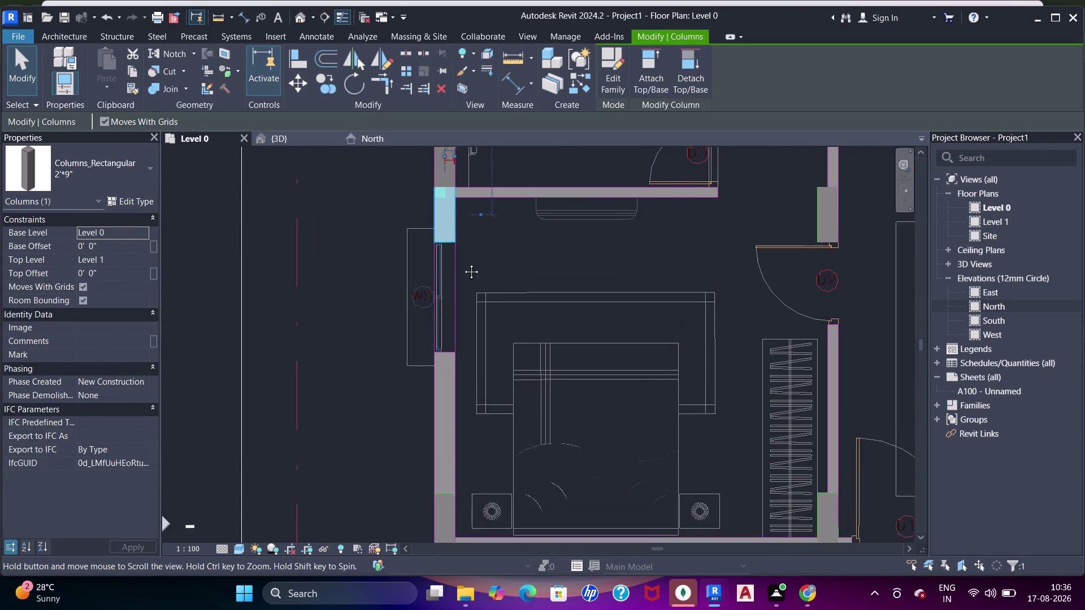
middle_drag(459, 243, 463, 265)
key(Escape)
click(456, 185)
key(Escape)
middle_drag(470, 316, 469, 268)
scroll(down, 3)
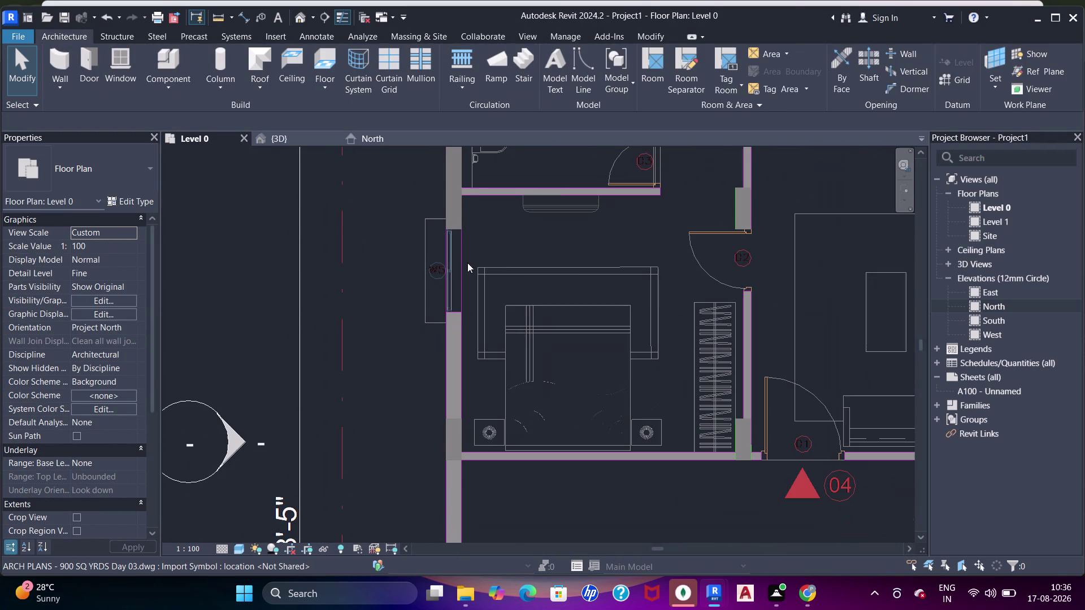
Start a new wall (WA) with a 0 base offset, dismissing the wall height error.
key(w)
key(a)
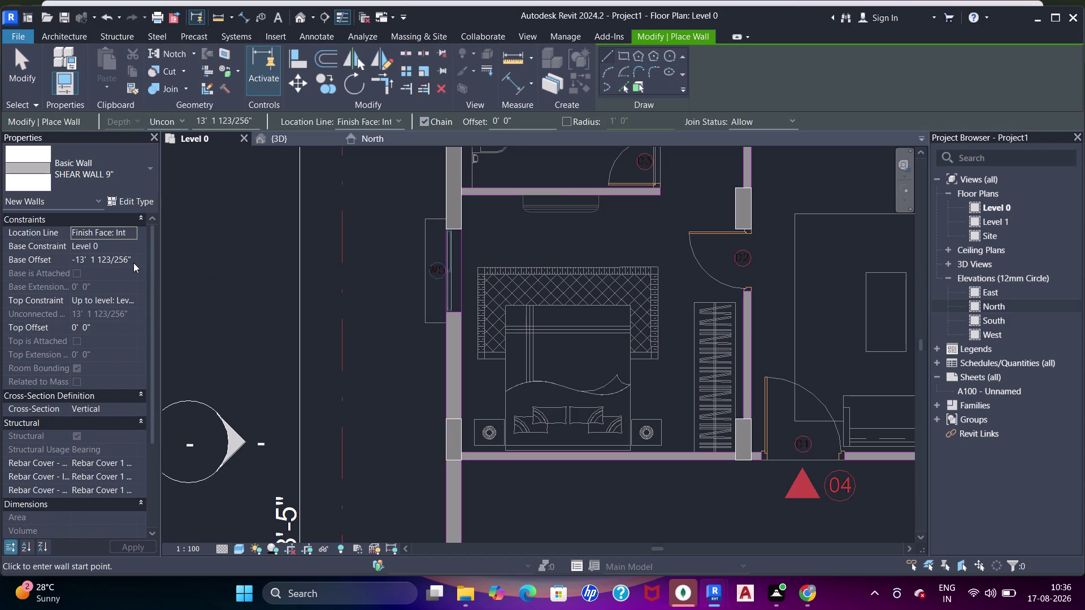
click(134, 262)
drag(134, 259, 42, 259)
key(0)
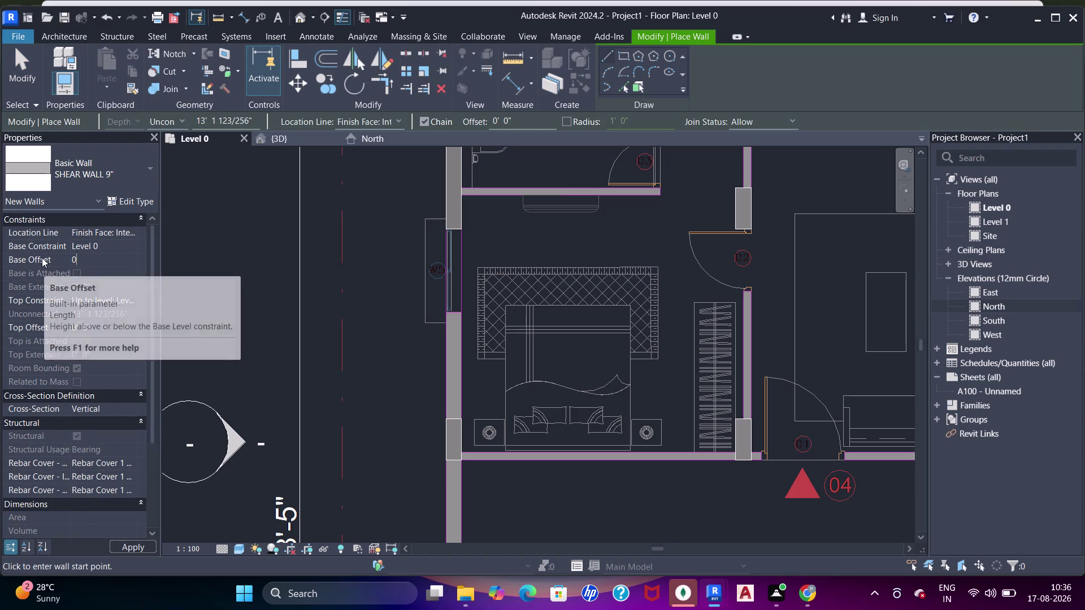
click(135, 300)
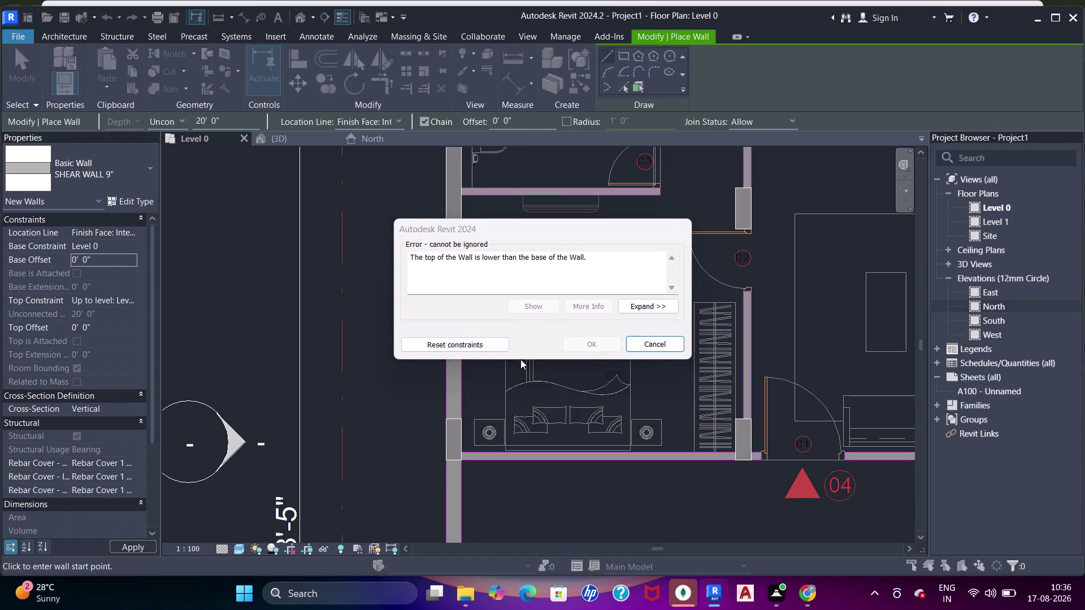
drag(477, 343, 457, 343)
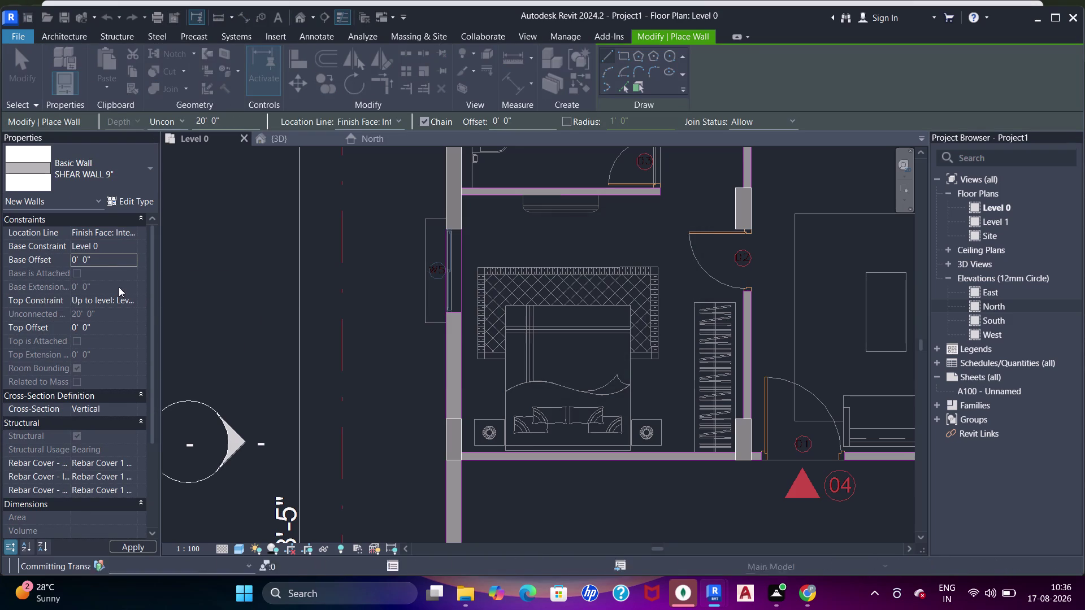
Choose Level 1 as the wall's top constraint and cancel the invalid-constraint error.
click(128, 305)
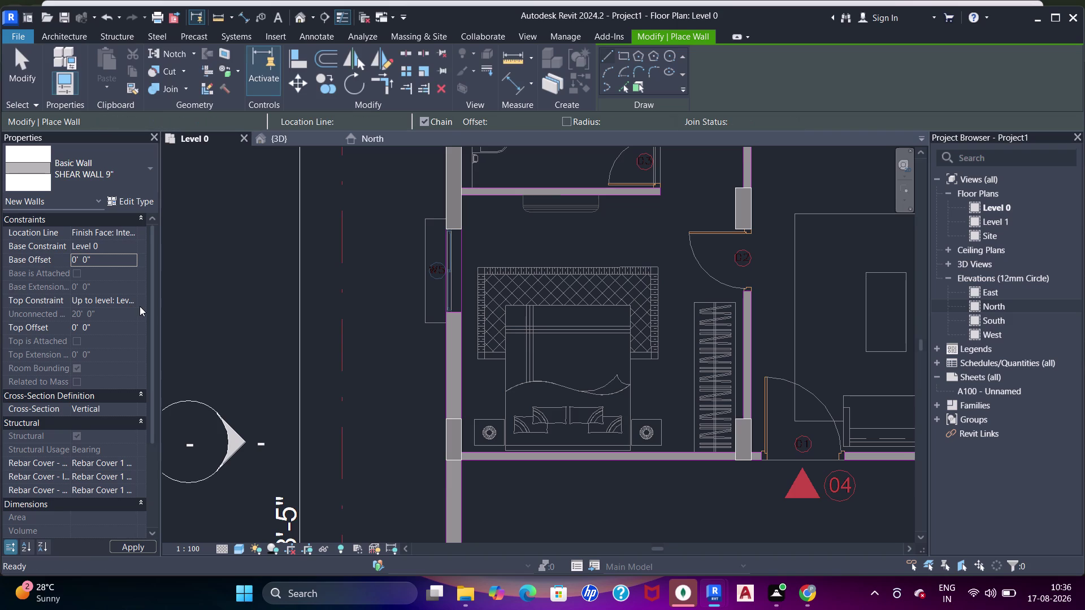
click(132, 302)
key(Escape)
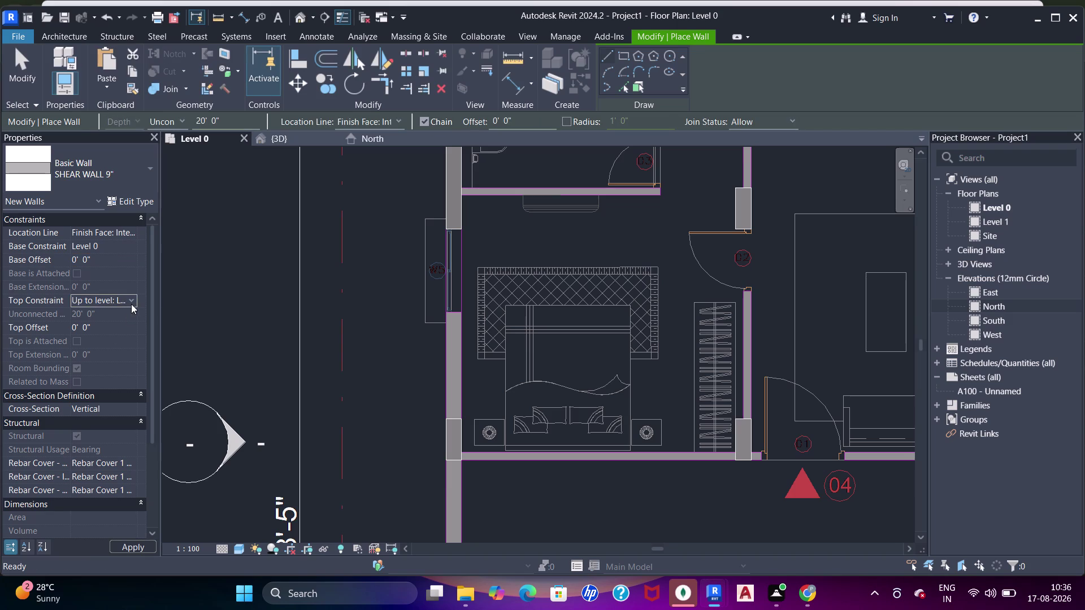
click(131, 302)
click(126, 335)
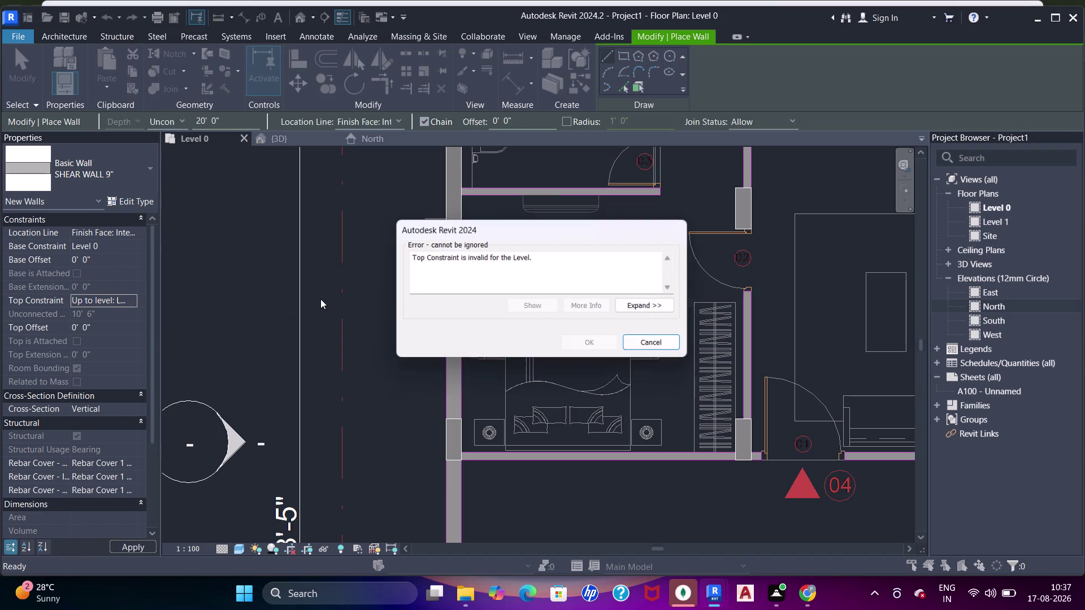
click(638, 341)
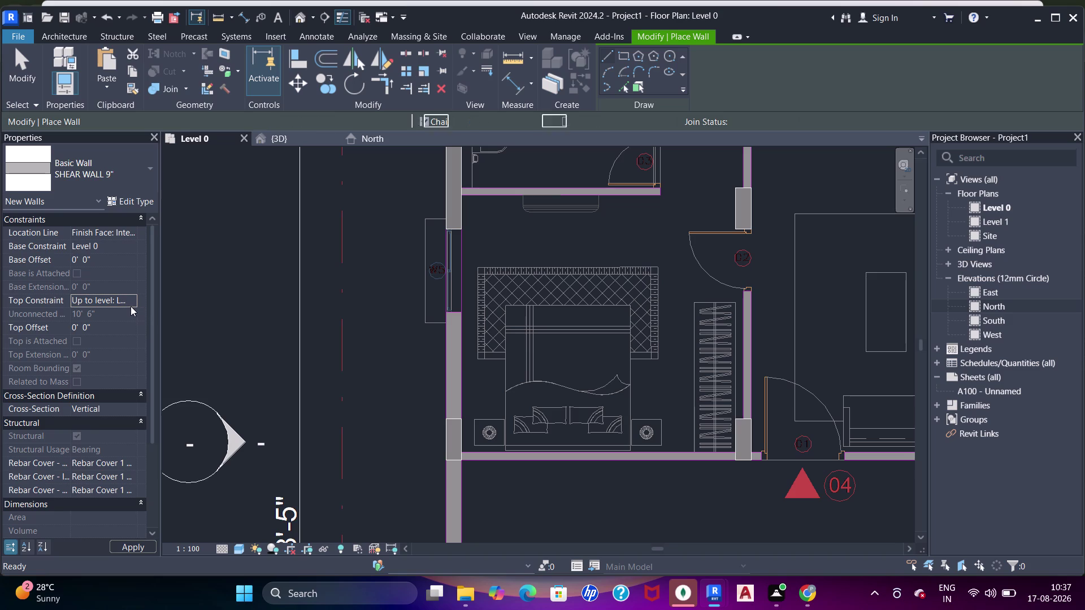
Restart wall placement, reapply Level 1 as top constraint, and dismiss the repeated error.
key(Escape)
key(w)
key(a)
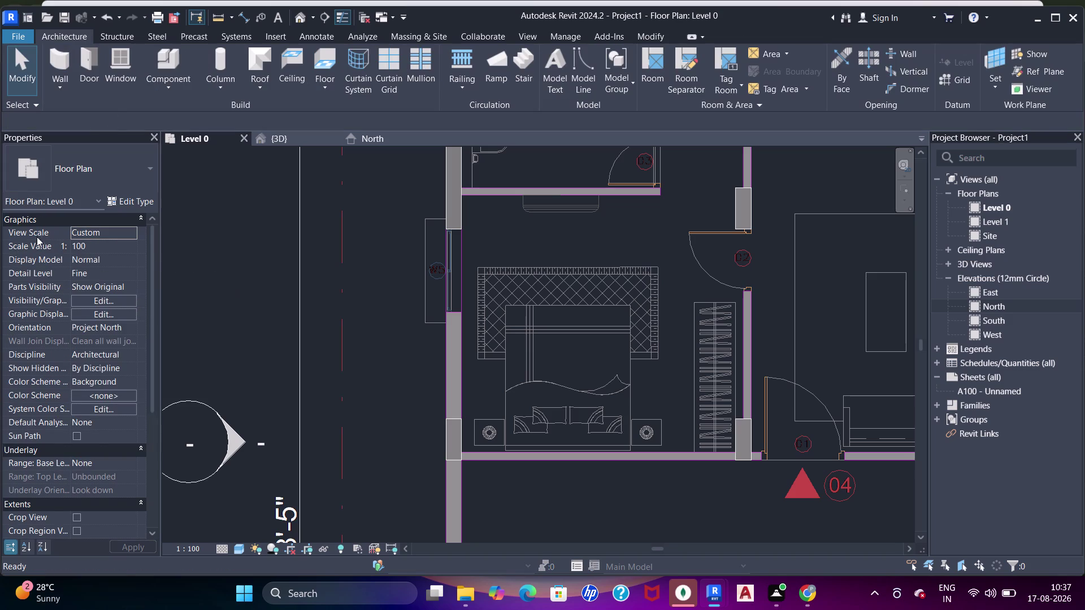
click(129, 301)
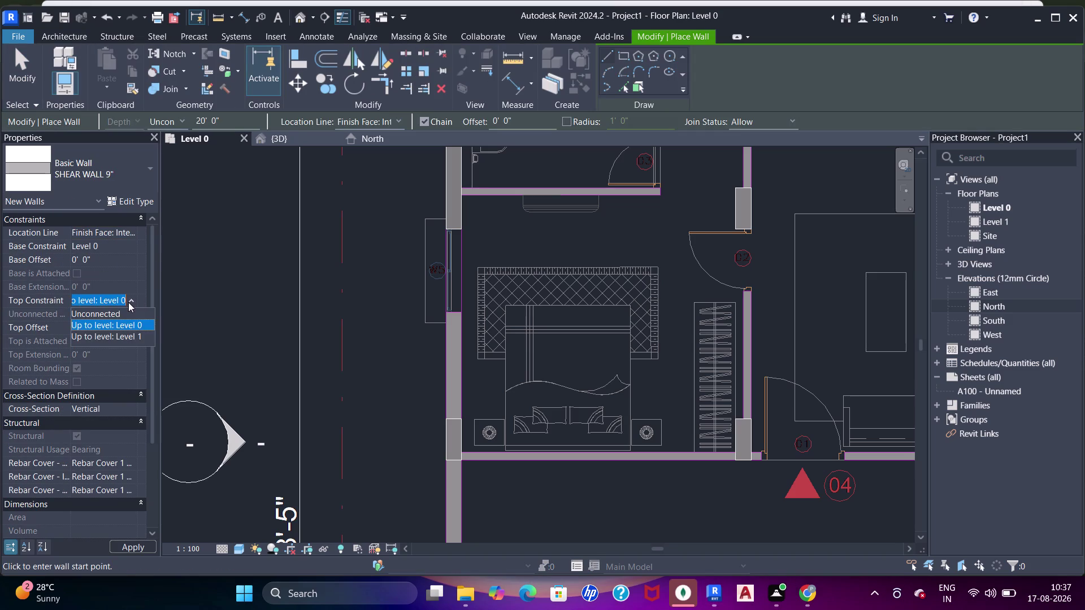
click(130, 341)
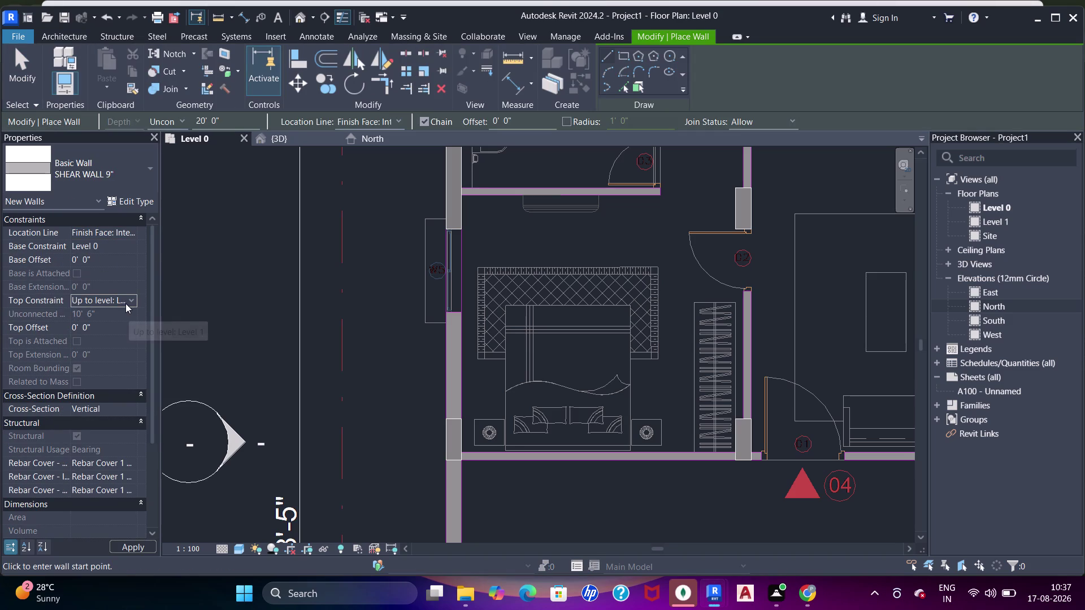
click(137, 538)
click(137, 549)
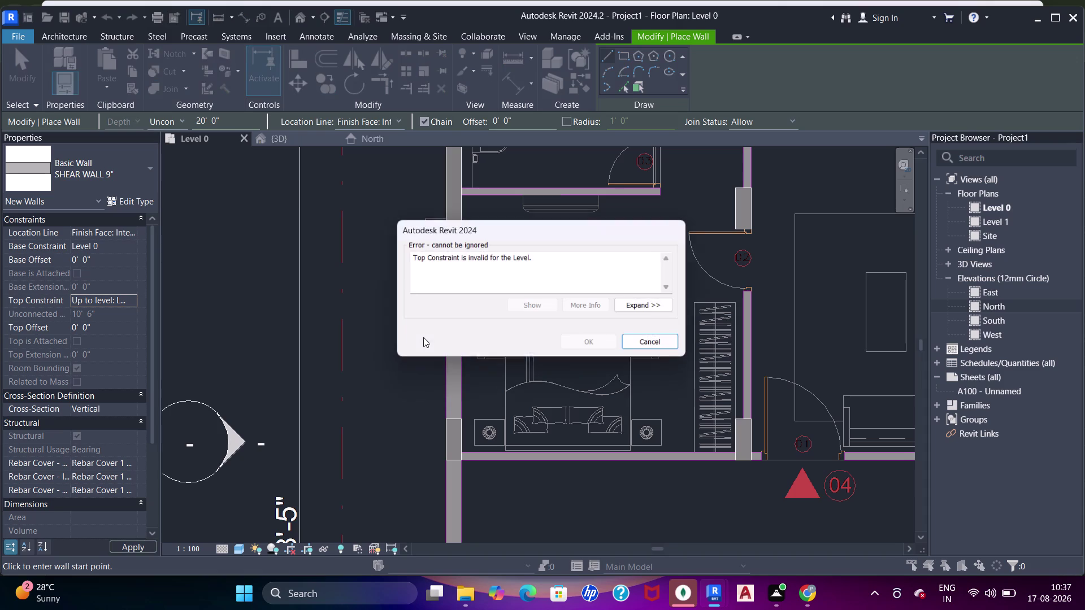
drag(665, 338, 658, 340)
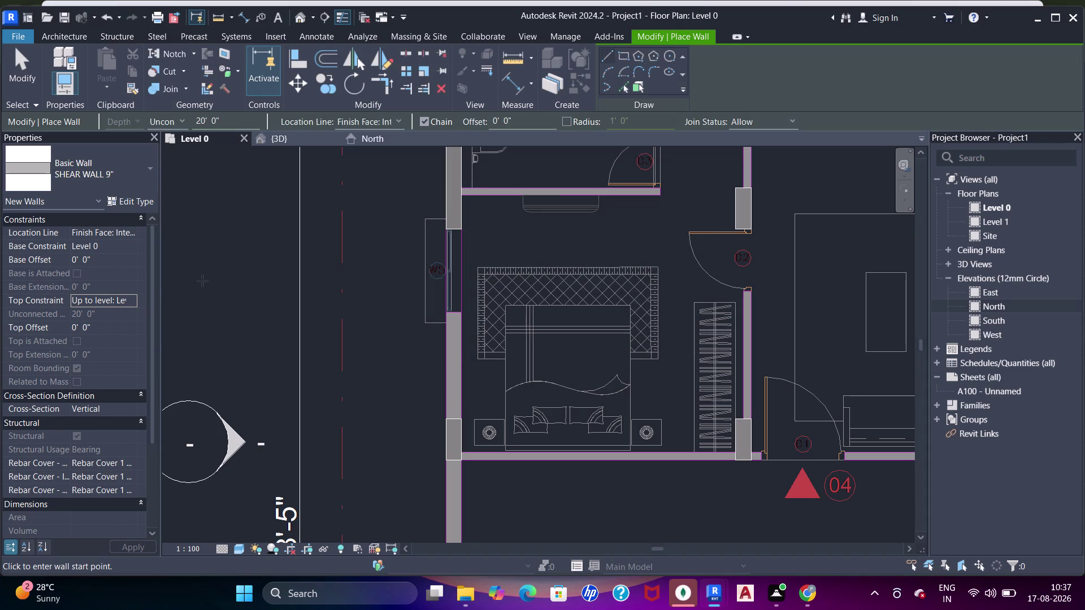
Restart the Wall tool (WA) after selecting and clearing the rectangular column.
key(Escape)
scroll(up, 3)
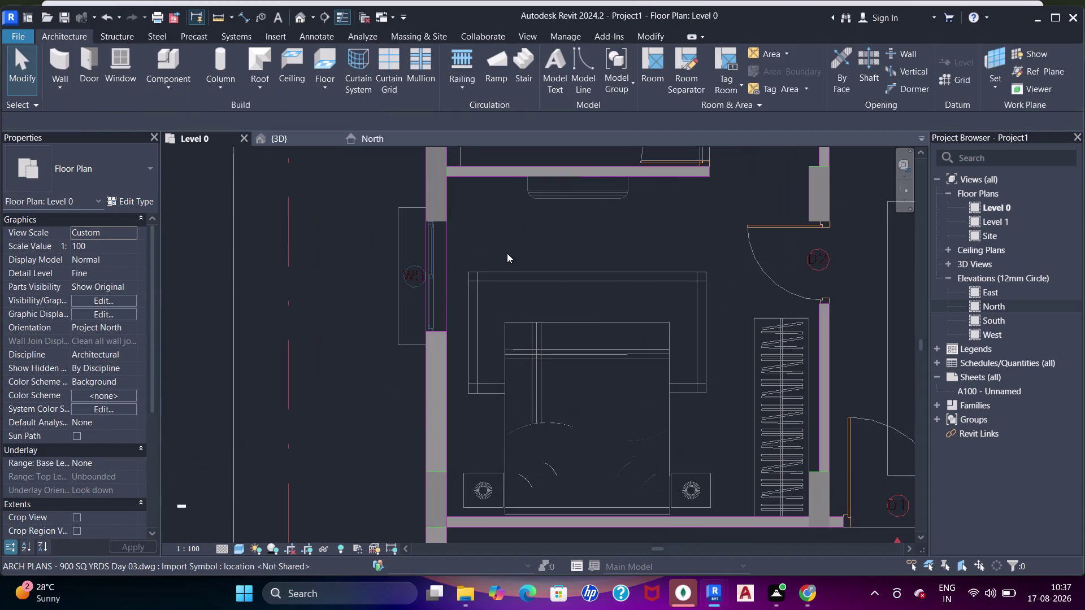
key(w)
key(a)
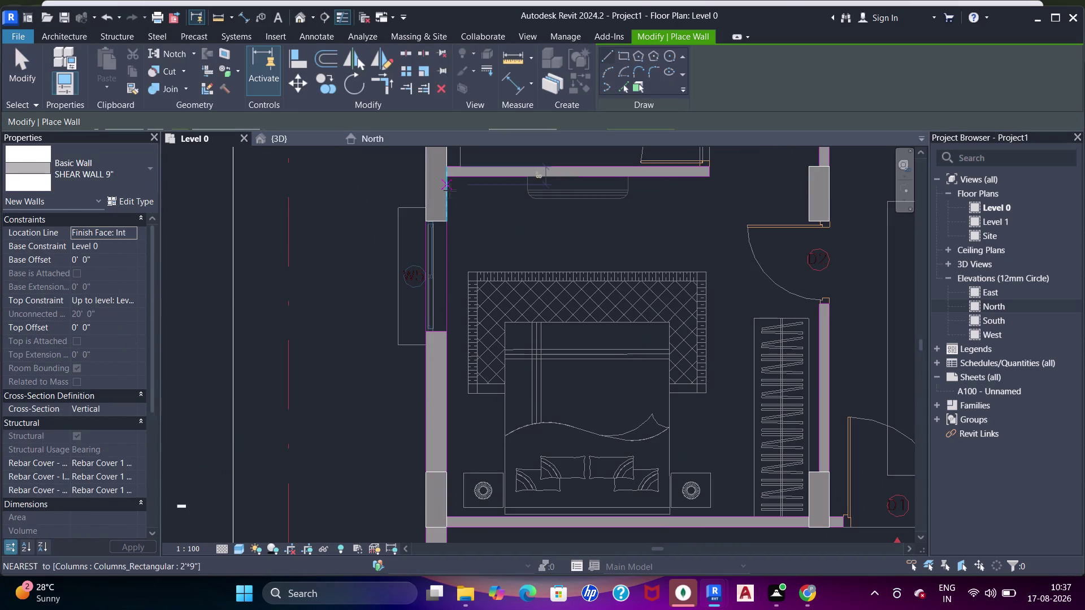
key(Escape)
click(439, 216)
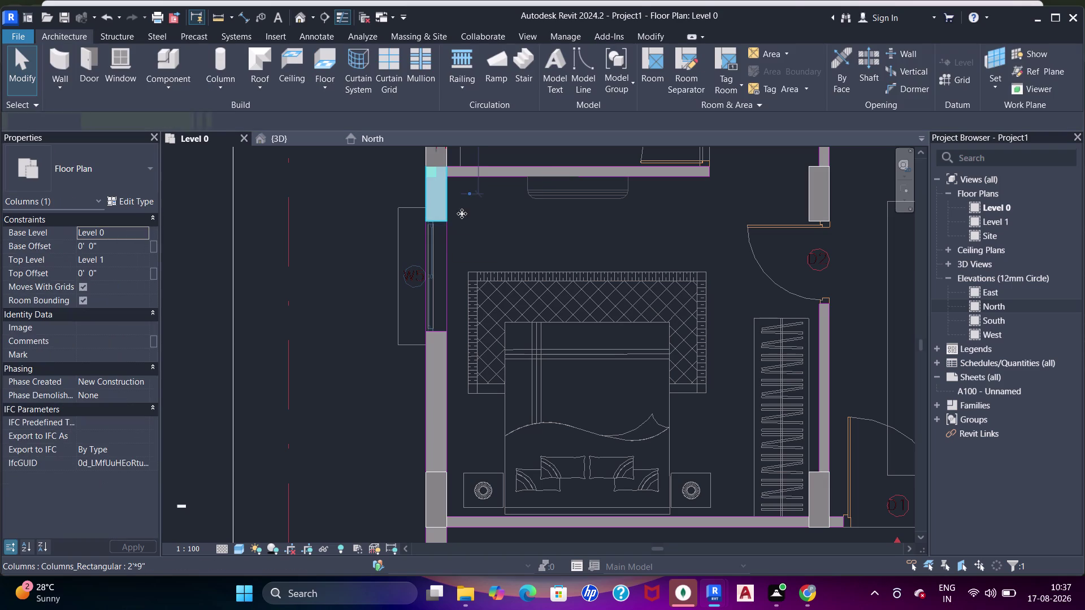
key(Escape)
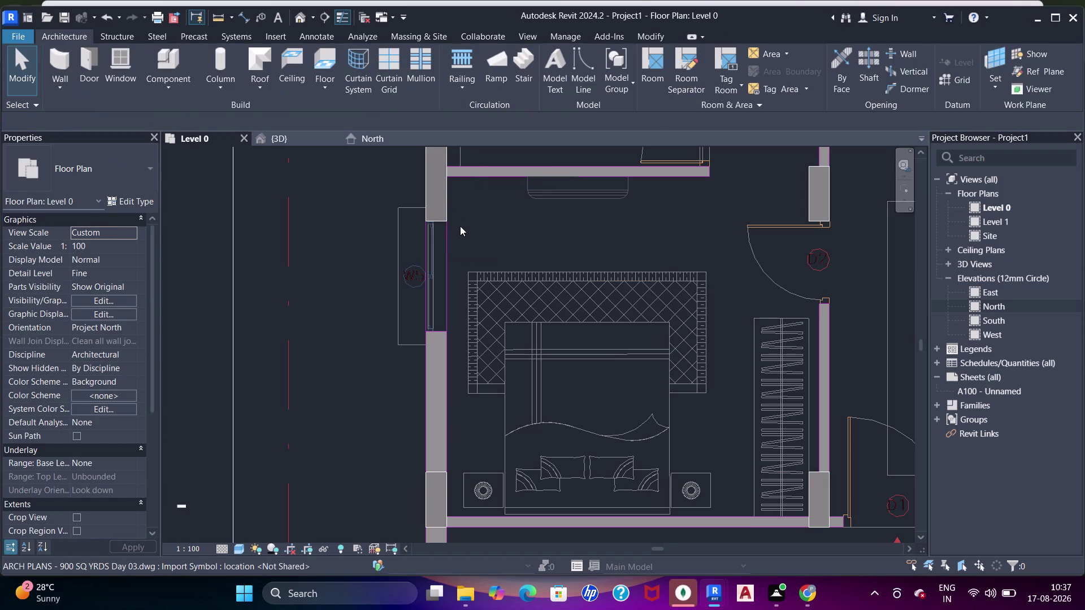
key(w)
key(a)
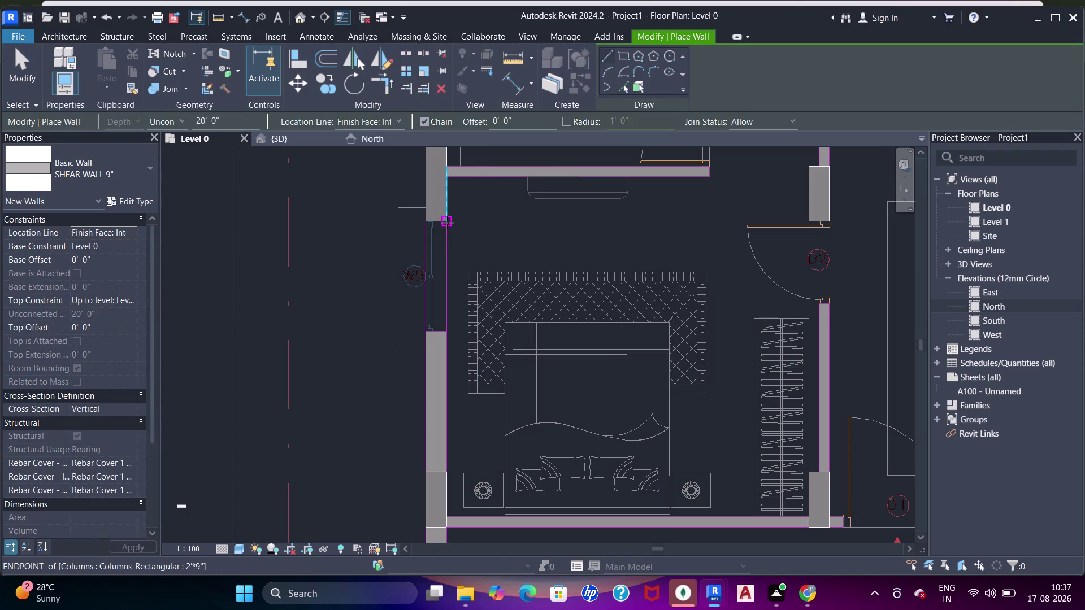
Draw a shear wall from the column corner down along the left DWG wall.
click(447, 223)
middle_drag(451, 430, 451, 353)
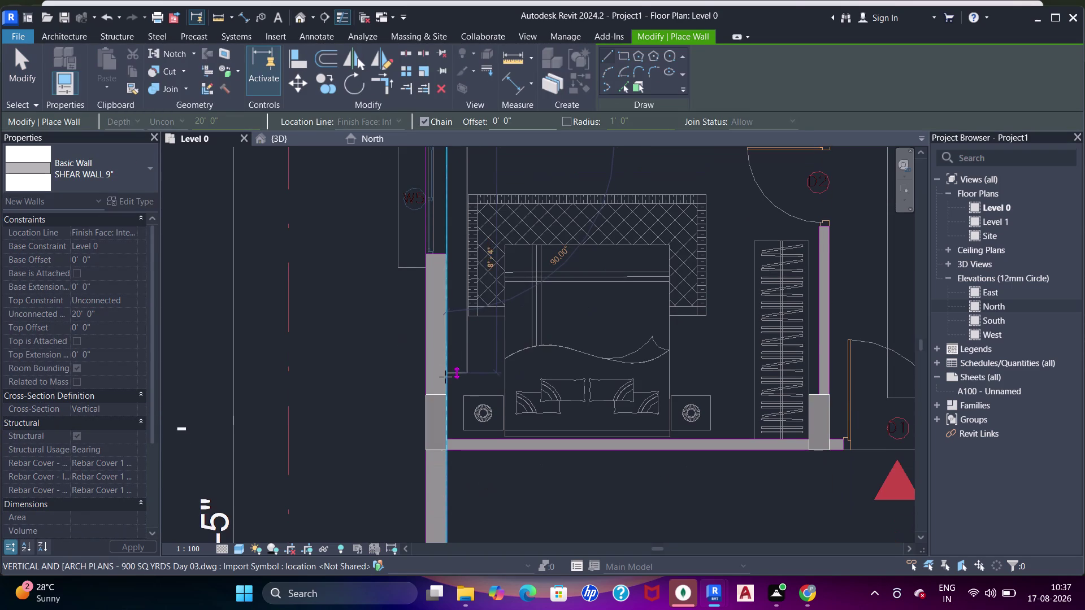
click(445, 380)
key(Escape)
key(Escape)
key(Escape)
key(Escape)
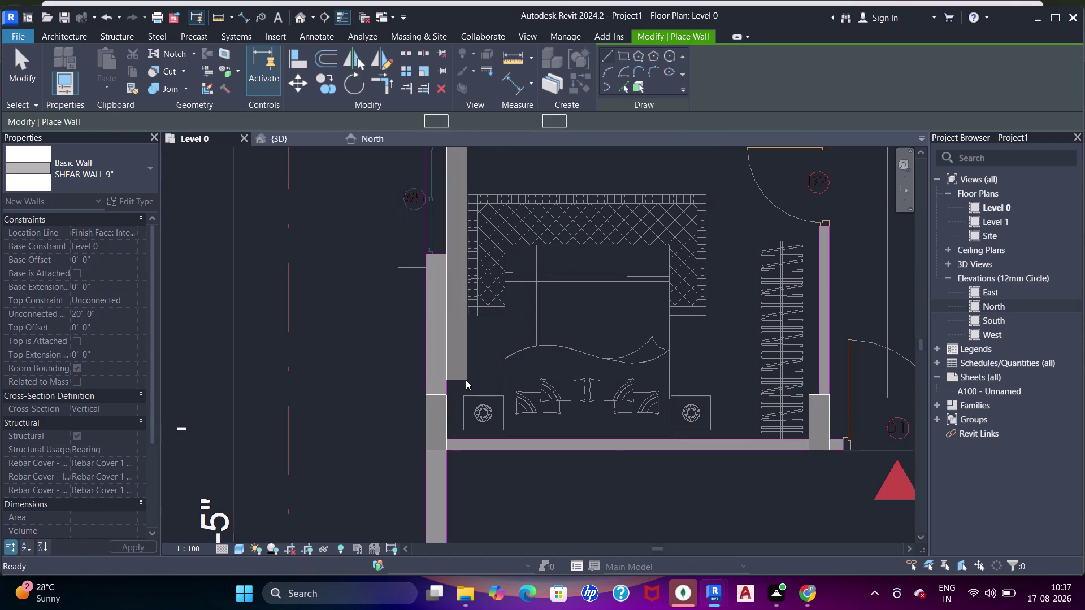
click(466, 380)
key(space)
Pan to the left wall junction and inspect it.
middle_drag(464, 316, 455, 378)
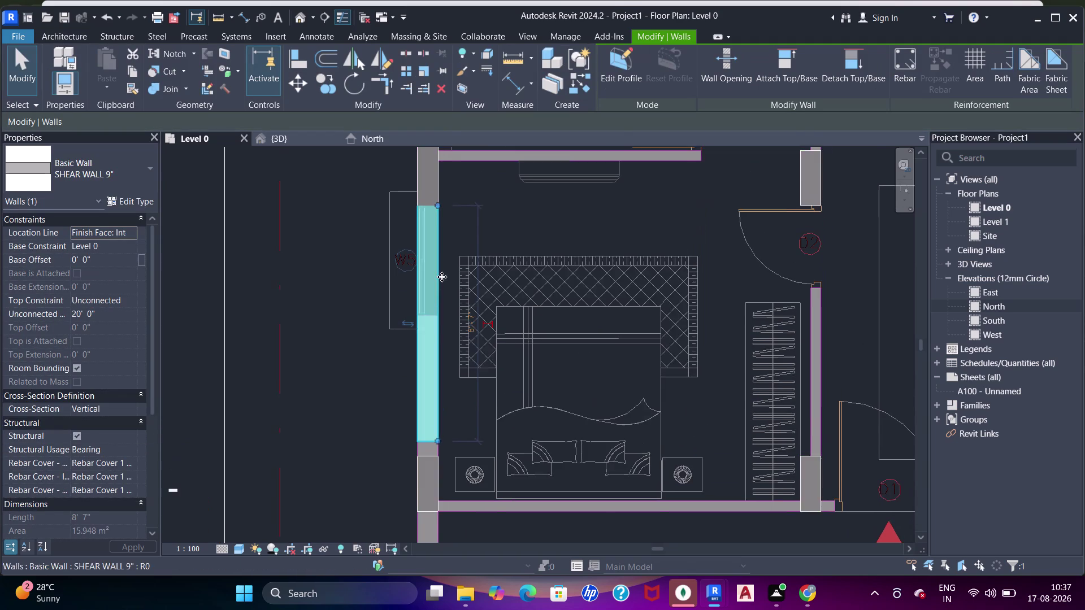
middle_drag(441, 282, 441, 305)
scroll(up, 3)
scroll(down, 3)
middle_drag(451, 349, 480, 241)
scroll(up, 3)
middle_drag(485, 385, 498, 326)
key(Escape)
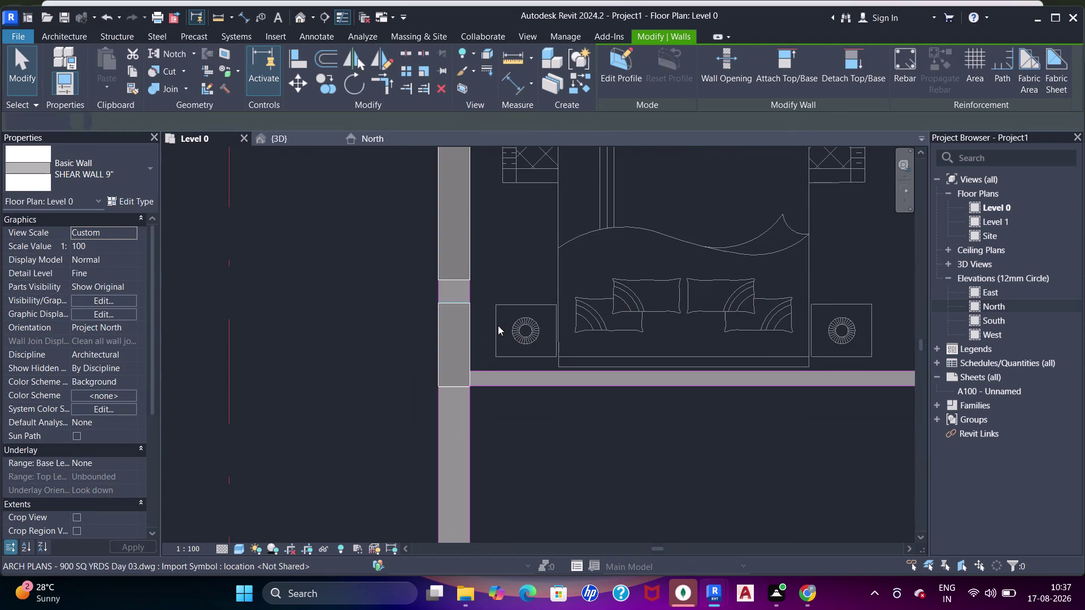
key(Escape)
key(t)
key(t)
key(t)
key(t)
click(467, 300)
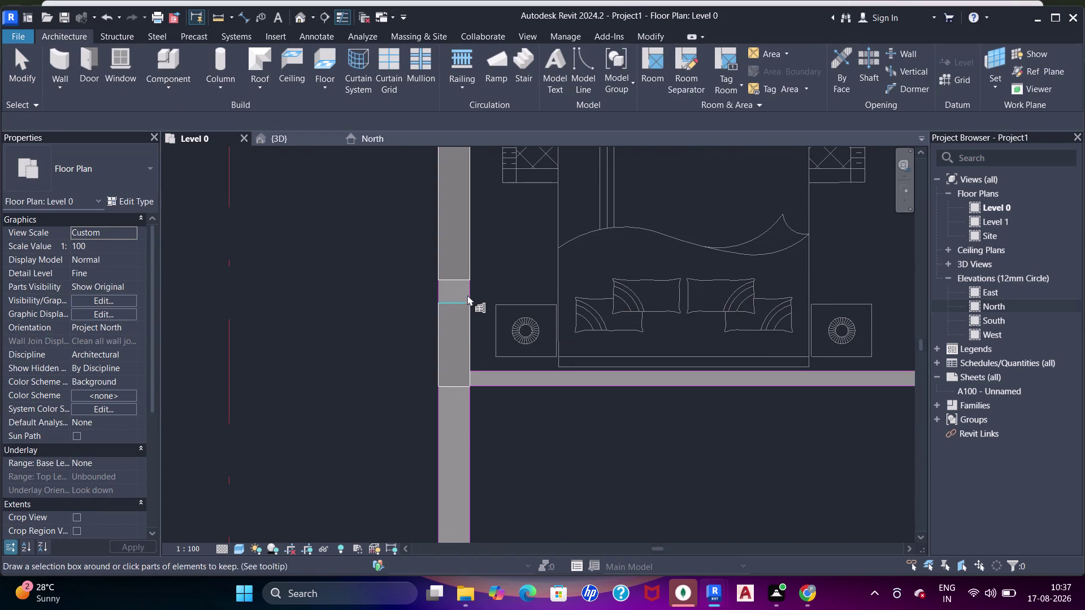
click(460, 282)
scroll(down, 3)
Pan down the left exterior wall to the wall between the bedrooms.
middle_drag(467, 287, 461, 354)
middle_drag(488, 239, 470, 356)
scroll(up, 3)
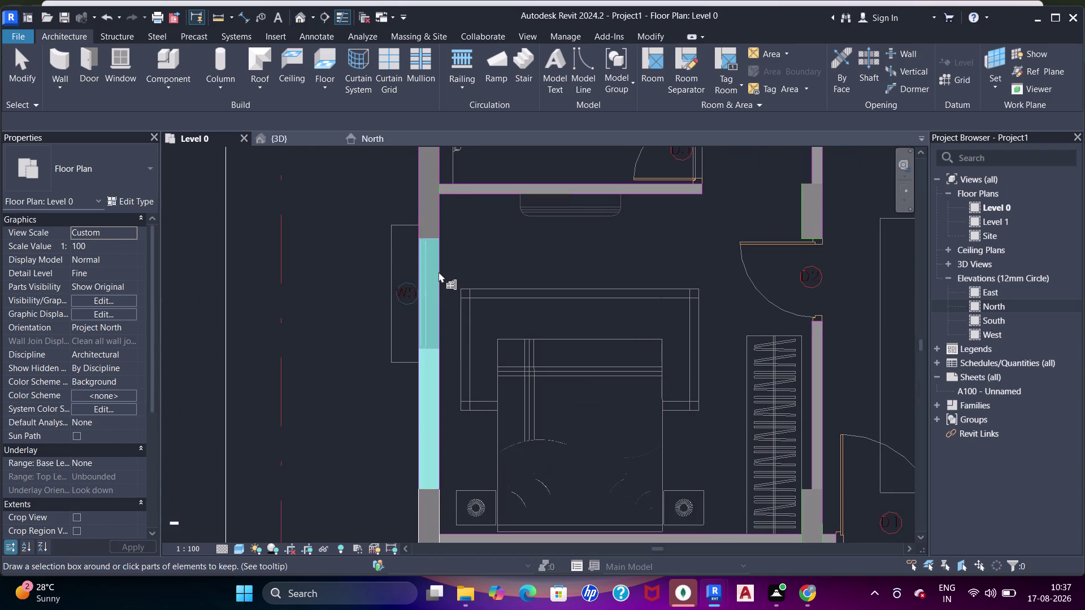
key(Escape)
key(Escape)
middle_drag(456, 335, 496, 194)
scroll(down, 3)
middle_drag(467, 372, 469, 275)
scroll(up, 3)
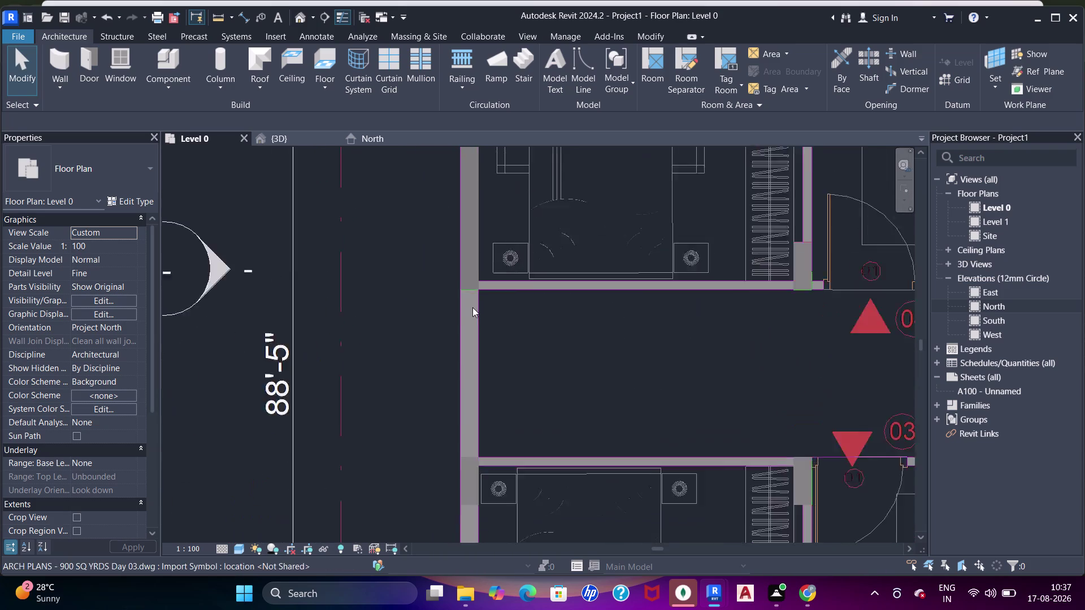
scroll(up, 3)
middle_drag(474, 339, 483, 281)
scroll(down, 3)
middle_drag(487, 297, 486, 282)
key(Escape)
key(Escape)
Trace a short shear wall, about 4'3", along the left wall between bedrooms.
text(W)
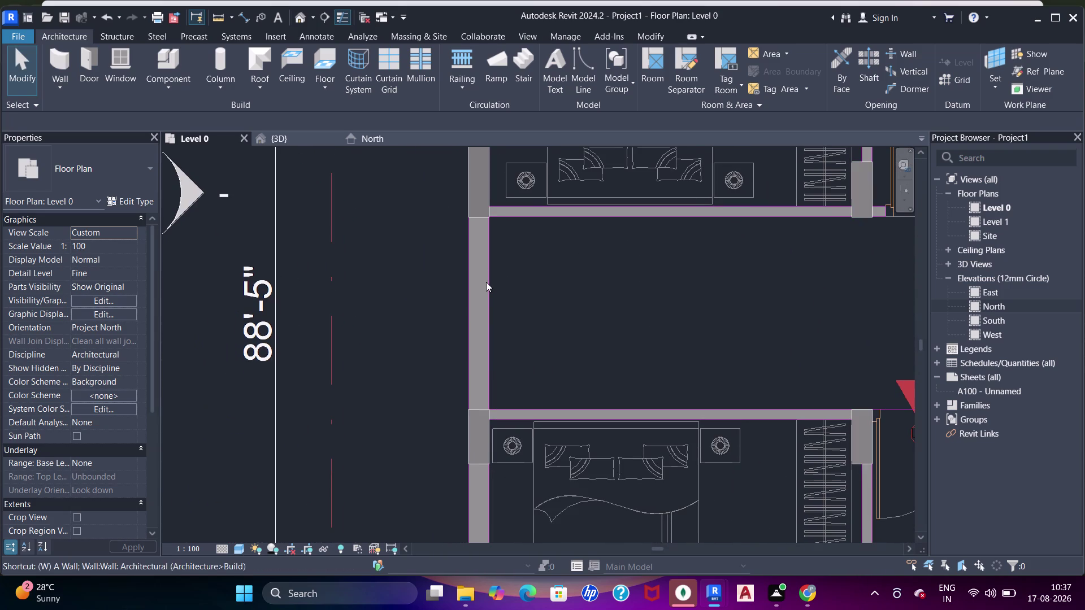
text(A)
click(491, 218)
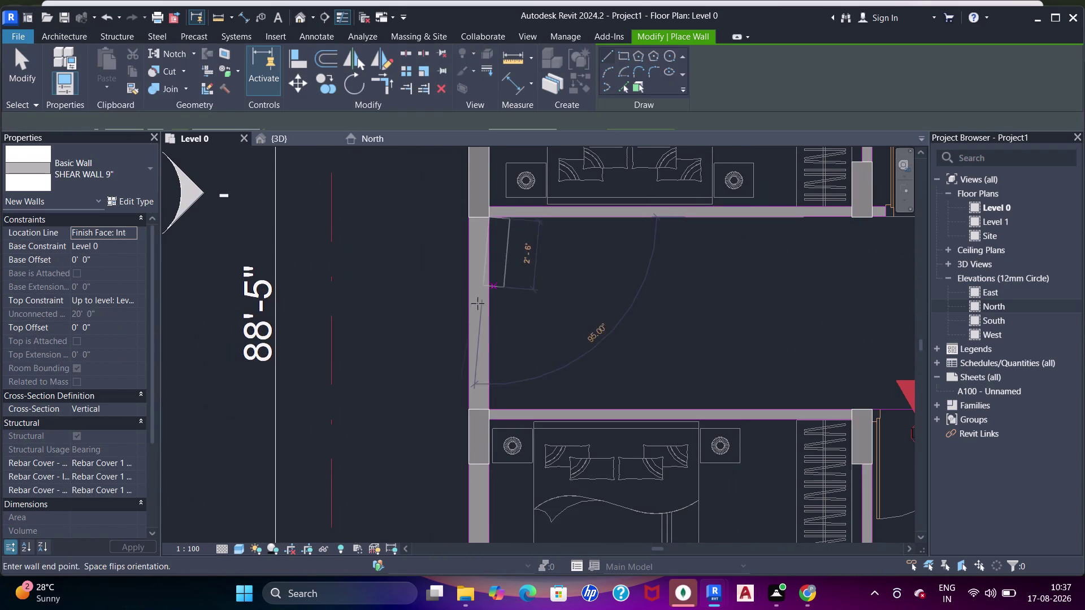
click(487, 332)
key(Escape)
key(Escape)
key(Escape)
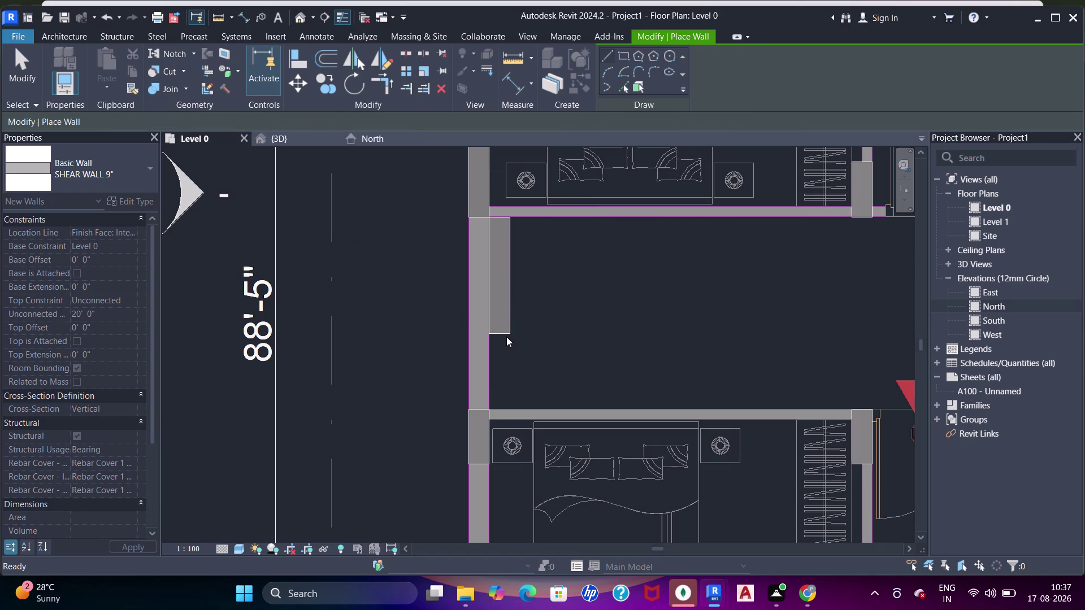
Select the new short shear wall to check it, then clear the selection.
click(501, 332)
key(space)
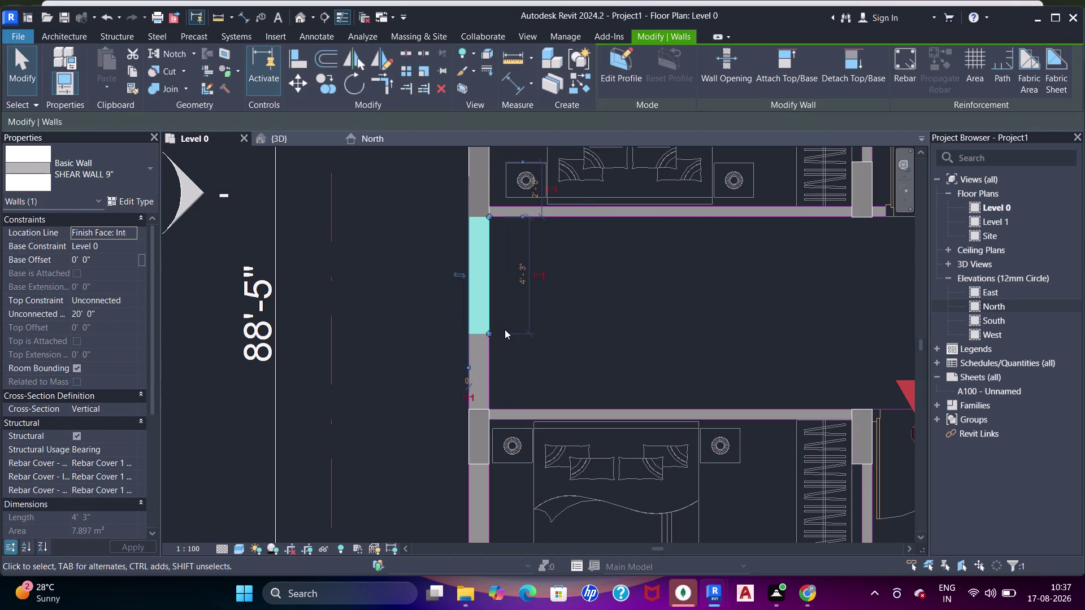
key(Escape)
key(Escape)
Pan the Level 0 plan to the next bedroom's left wall beside the bed.
key(t)
key(t)
key(t)
key(t)
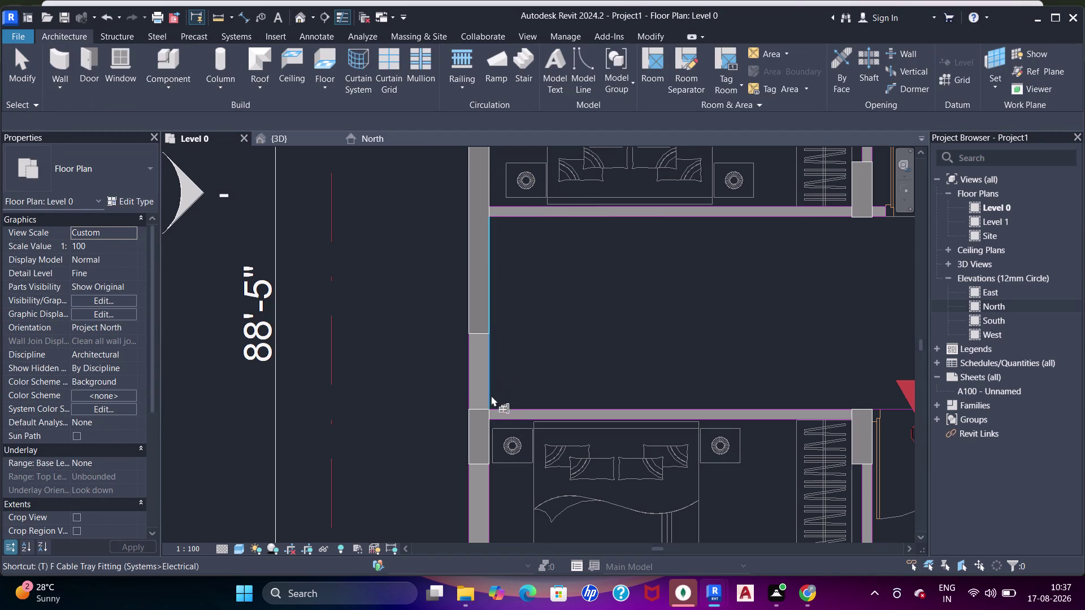
click(483, 405)
click(480, 338)
scroll(down, 3)
middle_drag(498, 390, 505, 246)
key(Escape)
key(Escape)
middle_drag(508, 322, 510, 234)
Draw a 4'2" SHEAR WALL 9" along the imported left wall beside the bed.
key(w)
key(a)
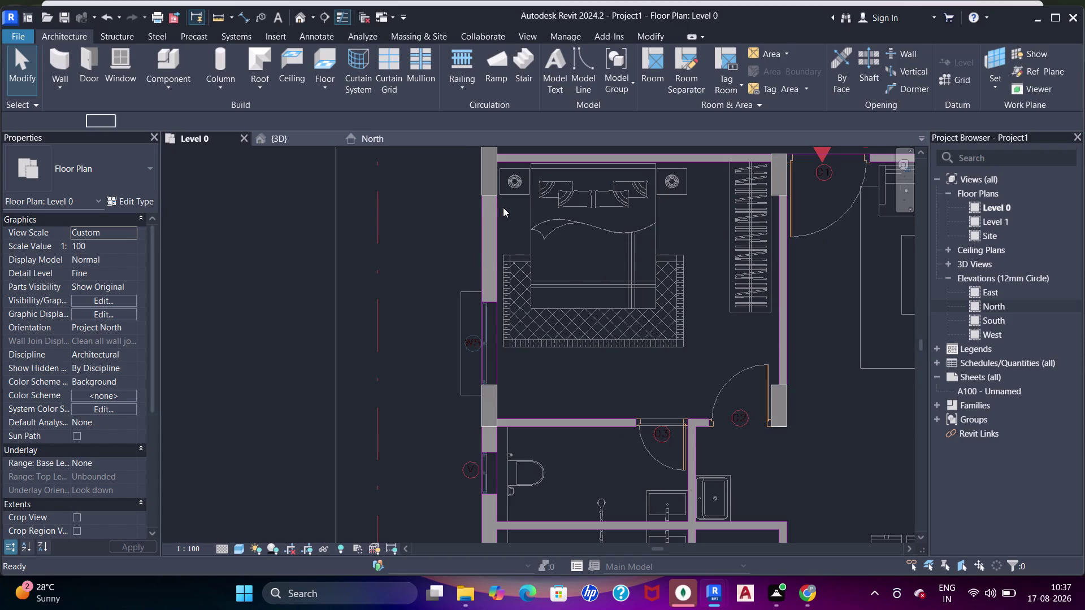
scroll(up, 3)
click(497, 195)
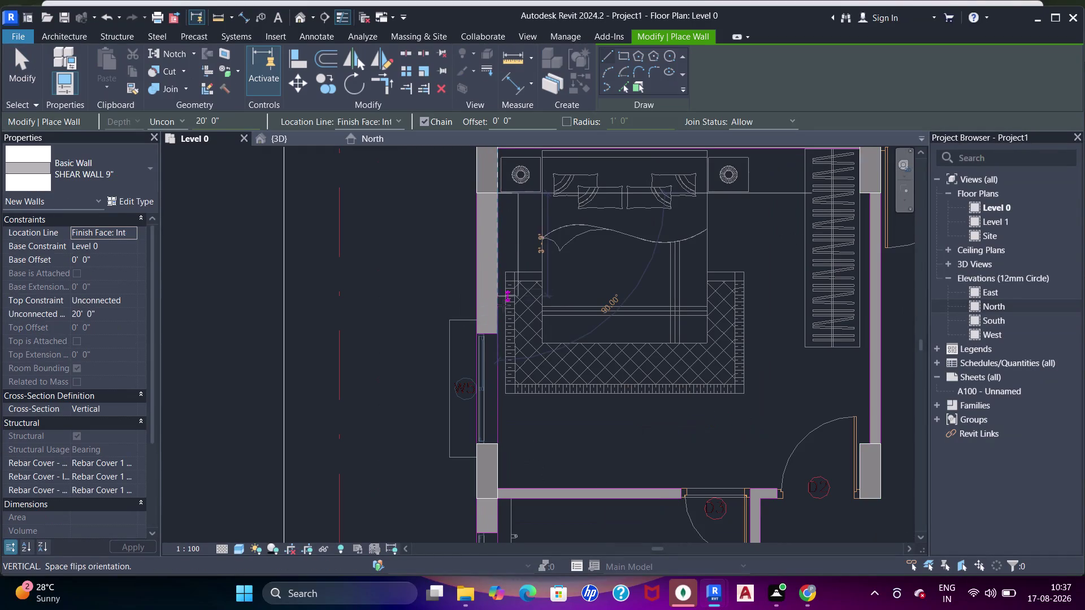
click(503, 306)
key(Escape)
key(Escape)
key(Escape)
key(Escape)
click(513, 308)
key(space)
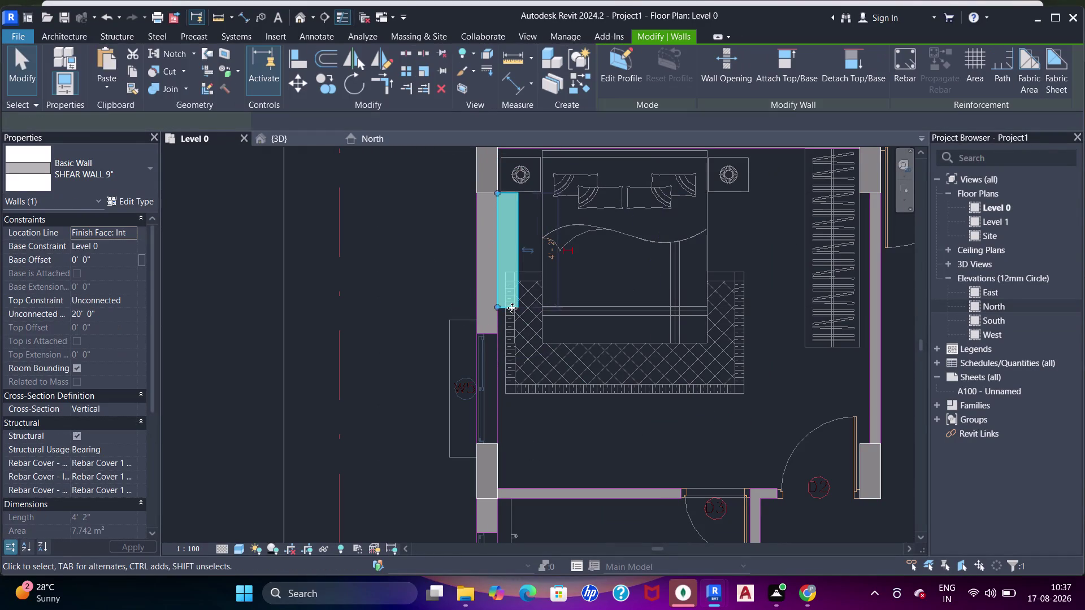
key(Escape)
key(Escape)
Repeat the TT shortcut and click in the plan to review the new wall.
key(t)
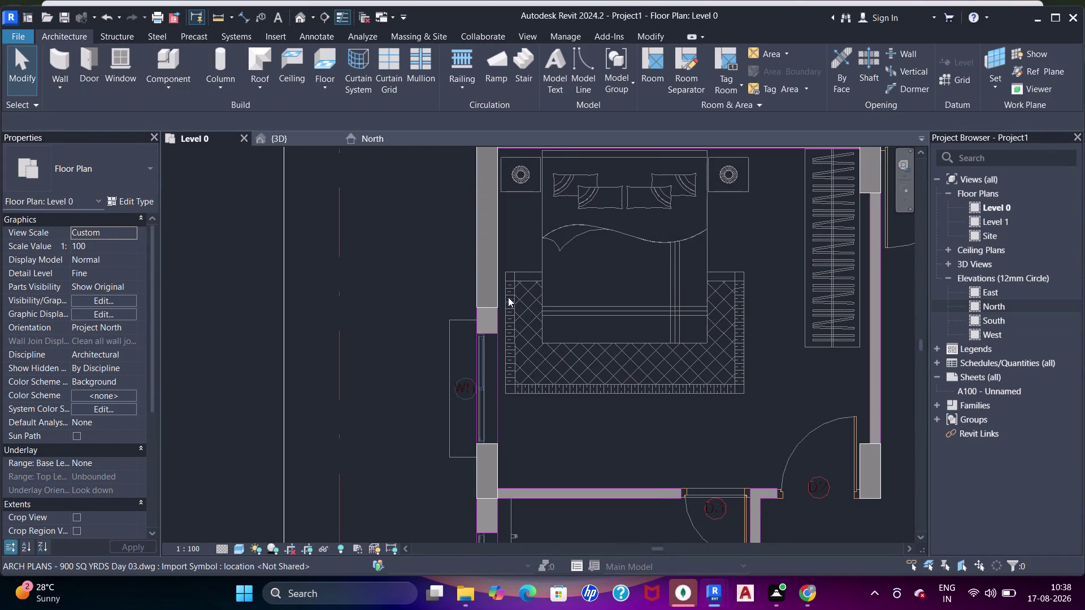
key(t)
key(t)
key(t)
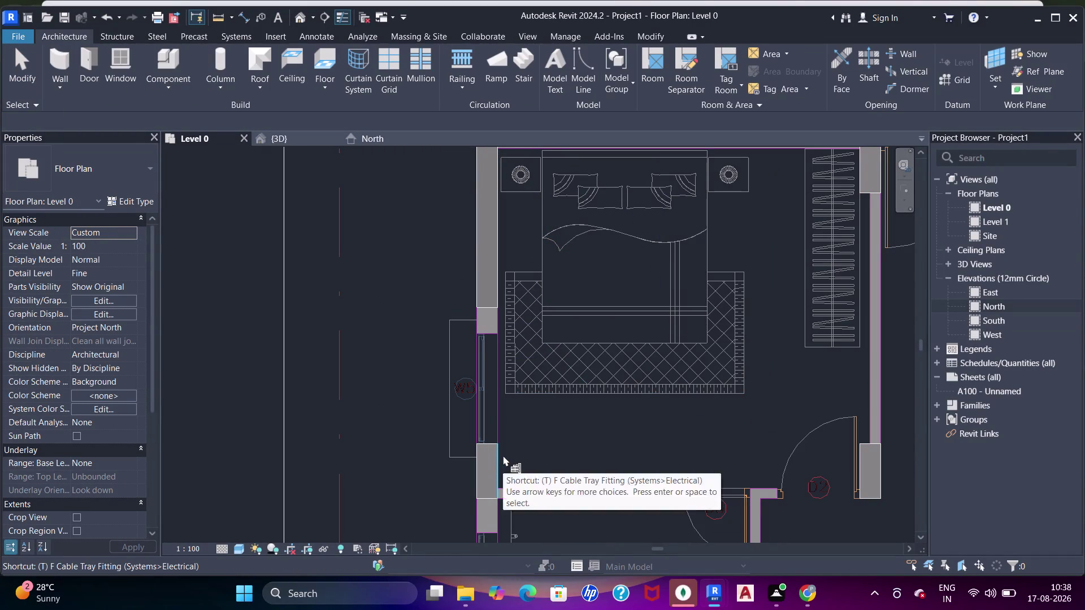
key(Escape)
key(Escape)
key(Escape)
click(498, 468)
key(Escape)
Pan down the plan to the bathroom walls beside the toilets.
key(t)
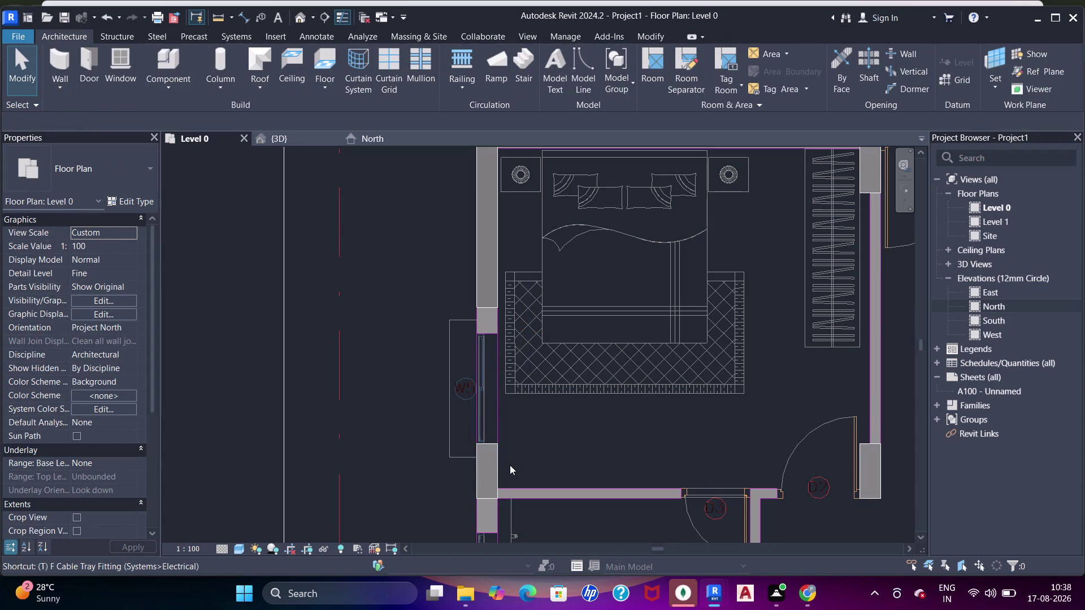
key(t)
key(t)
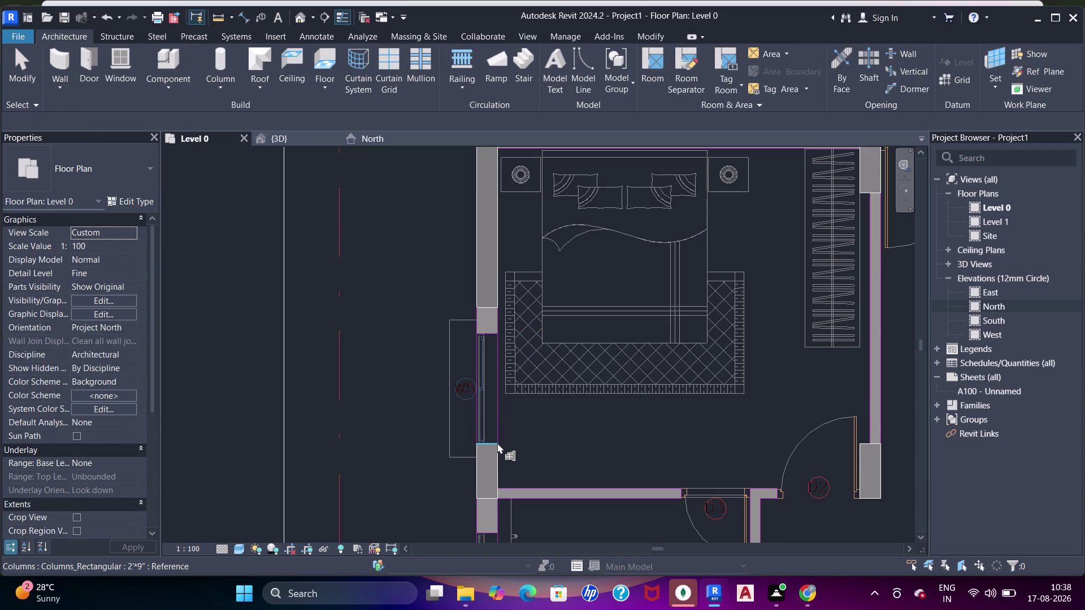
click(495, 443)
click(489, 312)
scroll(down, 3)
middle_drag(500, 356, 496, 262)
middle_drag(499, 342, 504, 269)
key(Escape)
key(Escape)
middle_drag(498, 299, 499, 259)
key(w)
key(a)
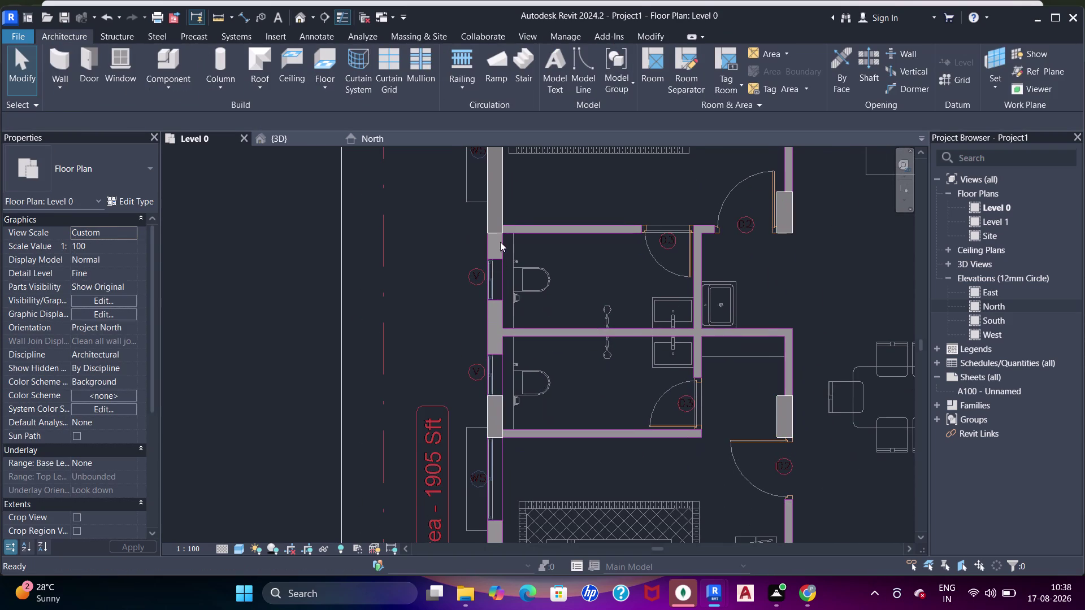
Draw a 7'0" SHEAR WALL 9" from the bathroom corner down beside the toilets.
scroll(up, 3)
click(506, 236)
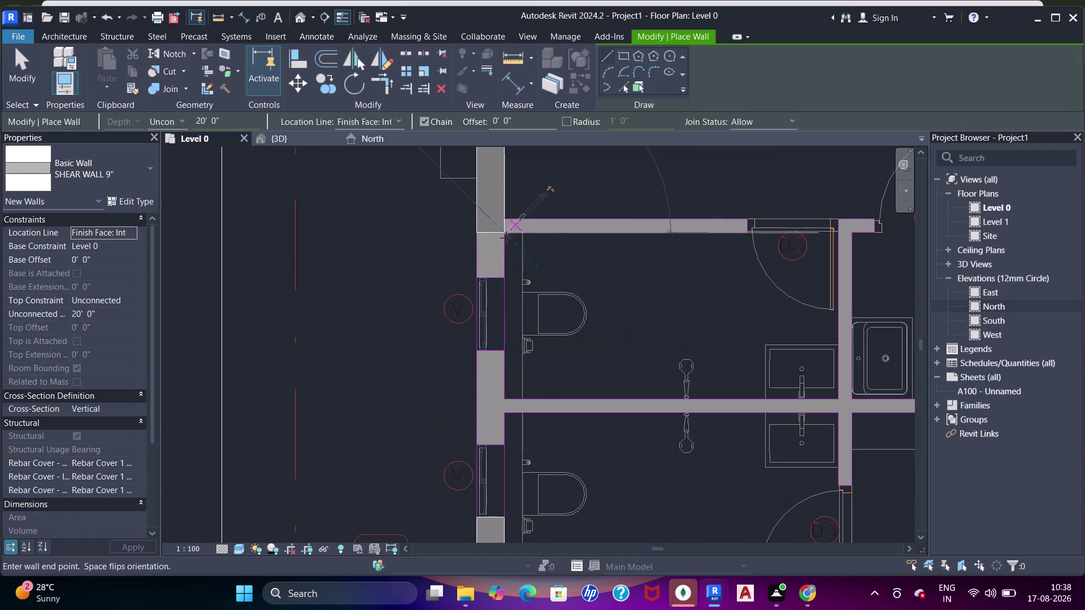
middle_drag(512, 379, 493, 242)
scroll(up, 3)
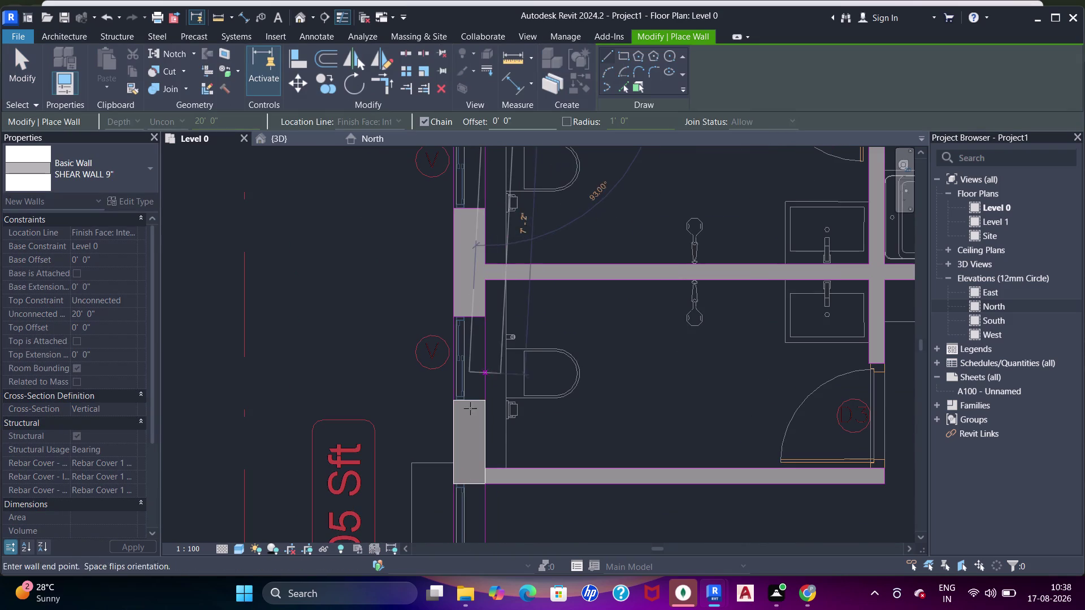
click(486, 366)
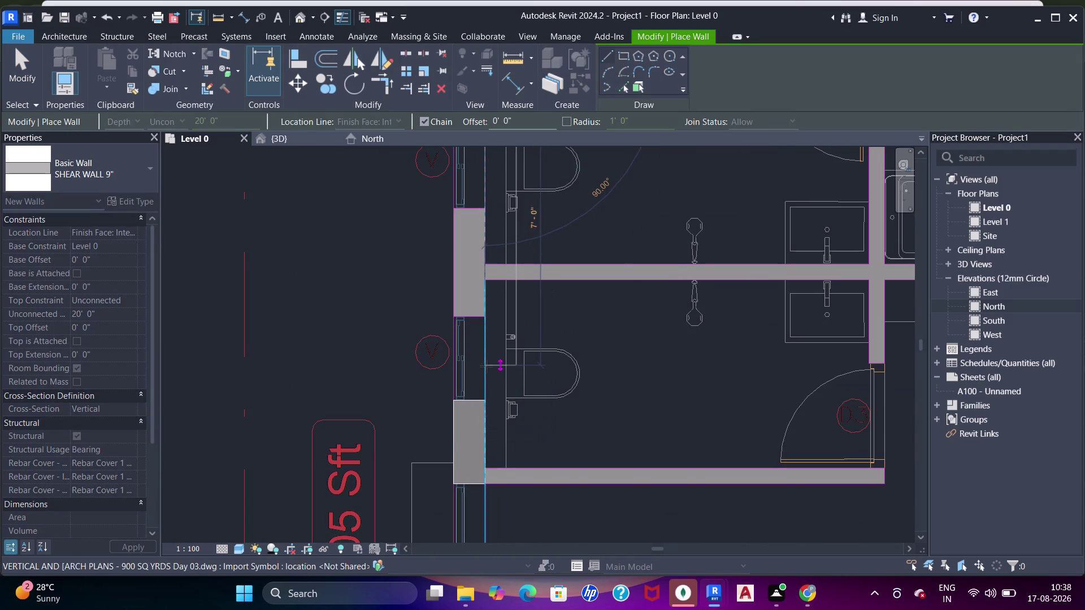
key(Escape)
key(Escape)
key(Escape)
key(Escape)
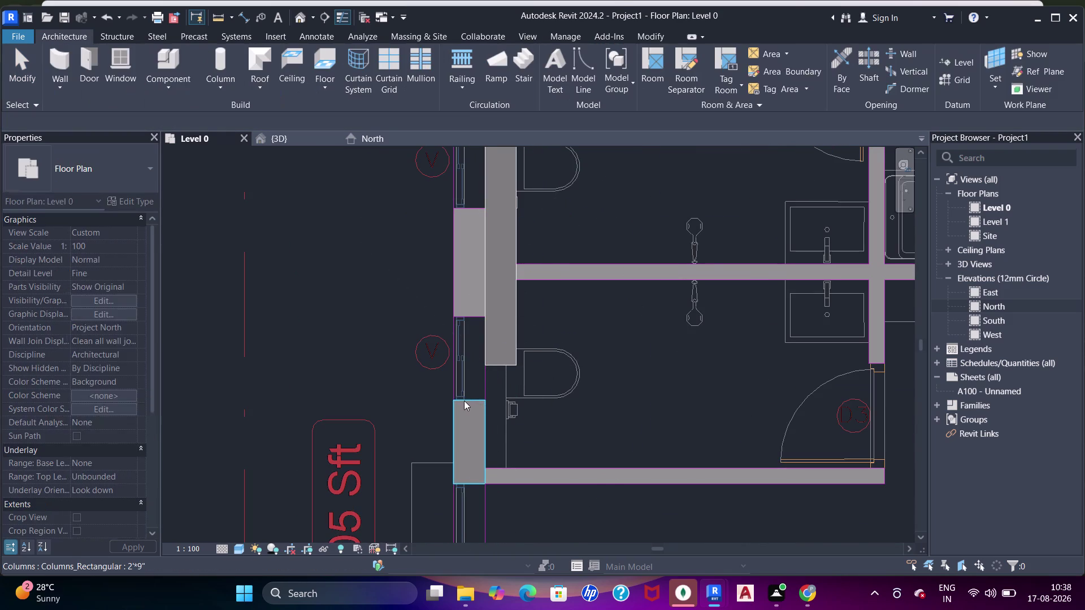
Align the new wall's face onto the imported DWG wall line.
drag(458, 400, 463, 399)
key(Escape)
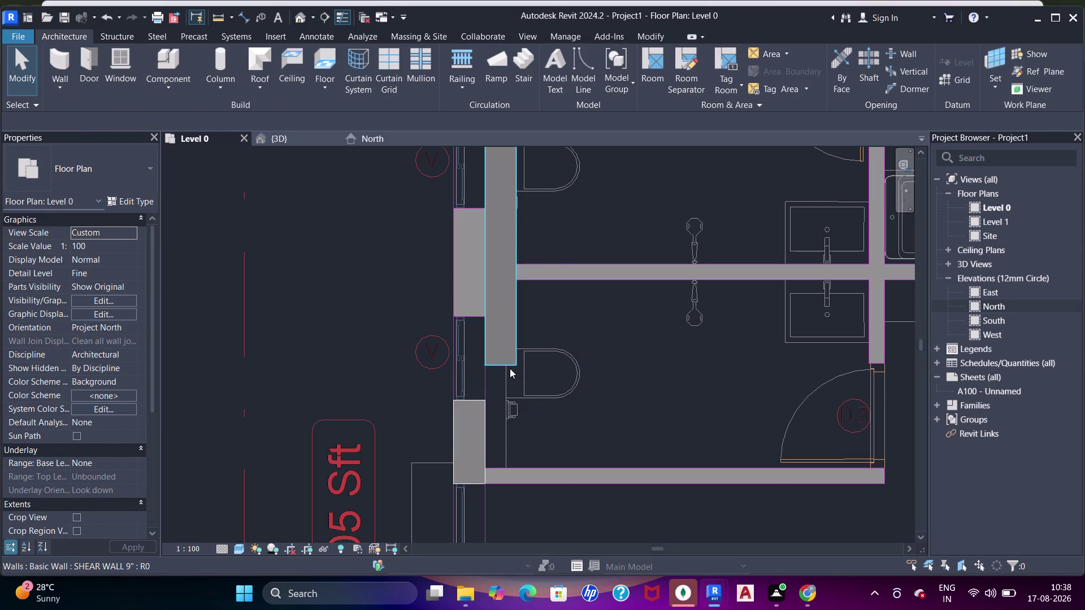
click(510, 368)
key(space)
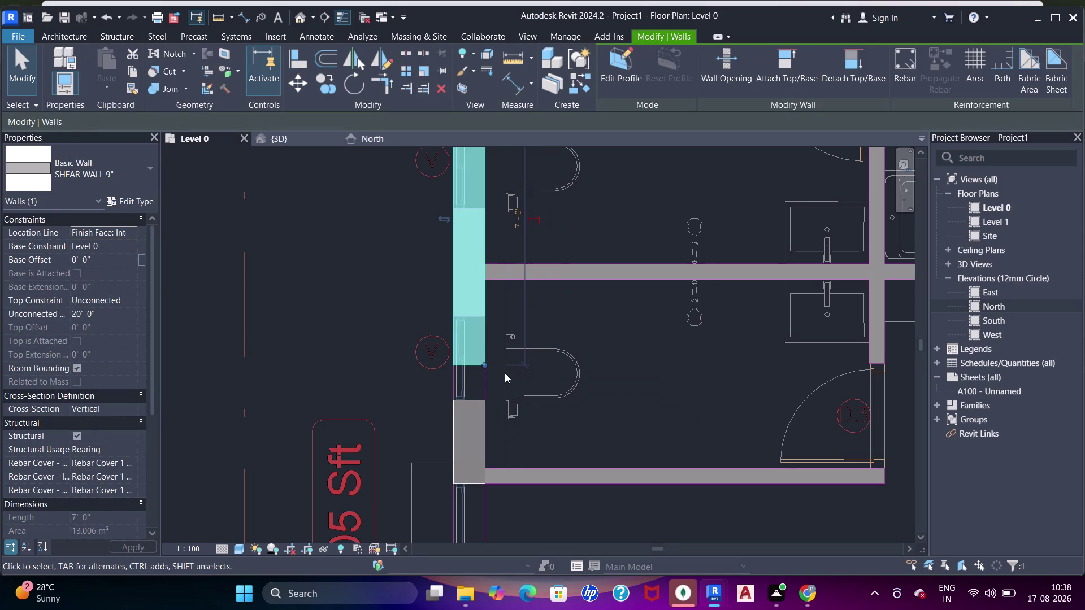
key(Escape)
Repeat the TT shortcut and click around the aligned wall to review it.
key(t)
key(t)
key(t)
key(t)
click(467, 397)
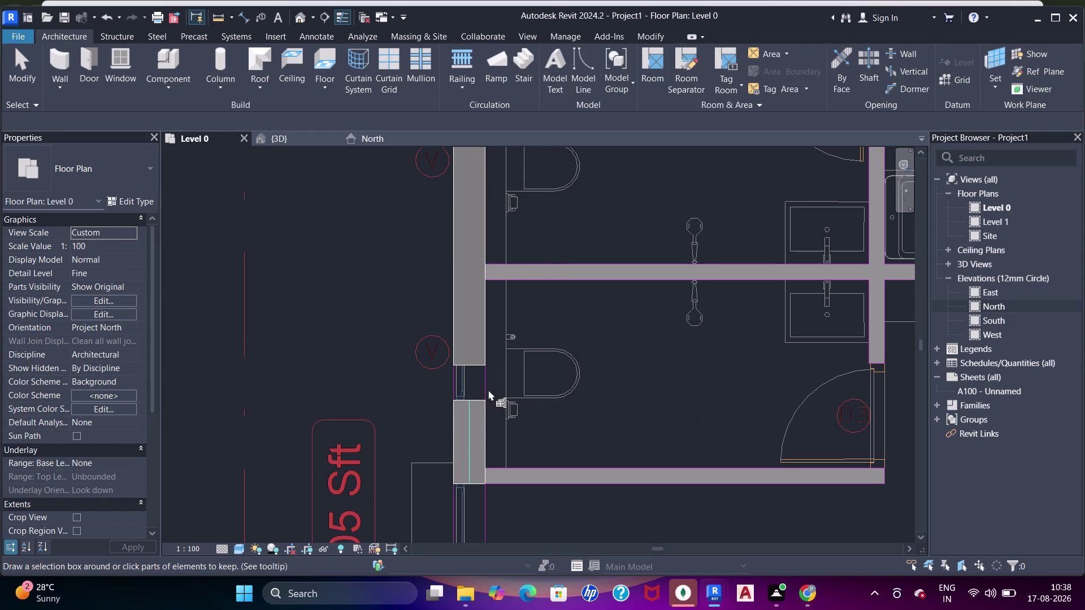
key(Escape)
text(`T)
key(t)
key(t)
click(477, 401)
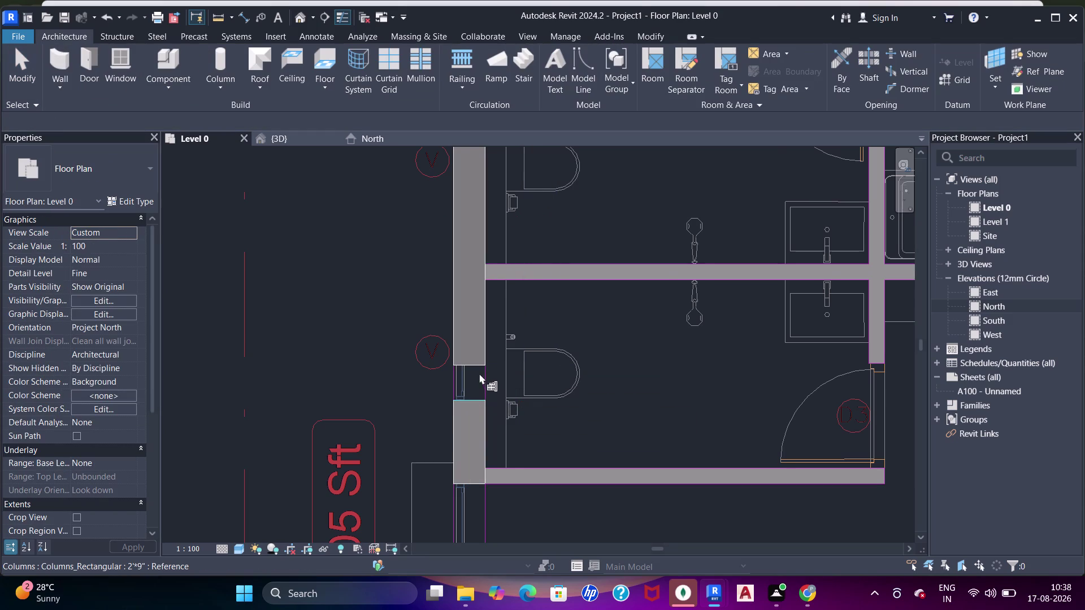
click(473, 365)
Pan out over the bathroom block and up toward the bedroom above.
scroll(down, 3)
middle_drag(482, 340, 443, 436)
scroll(down, 3)
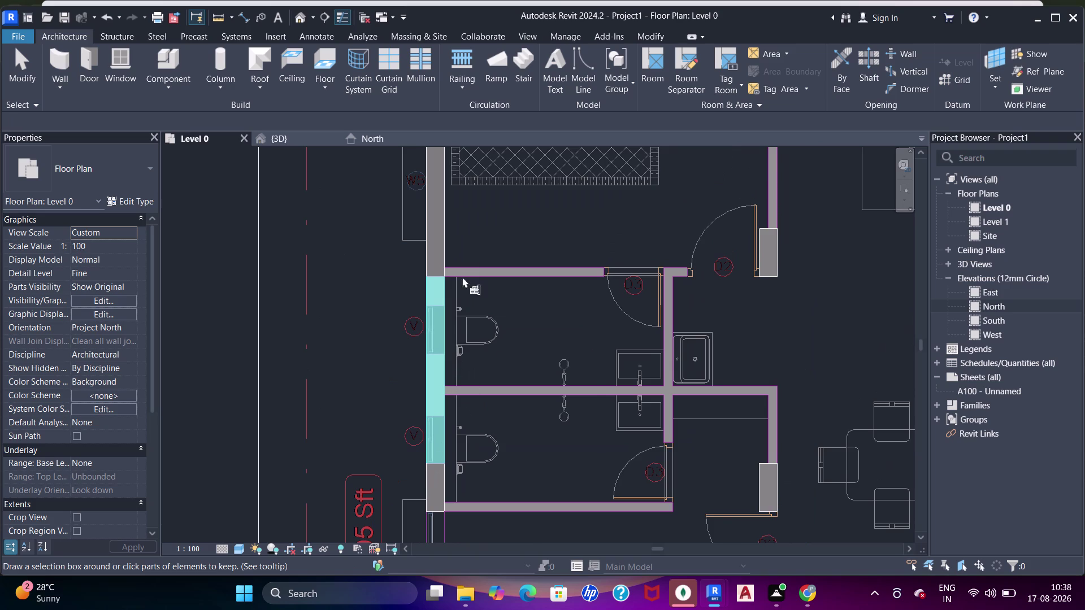
middle_drag(503, 303, 462, 340)
key(Escape)
middle_drag(564, 353, 524, 388)
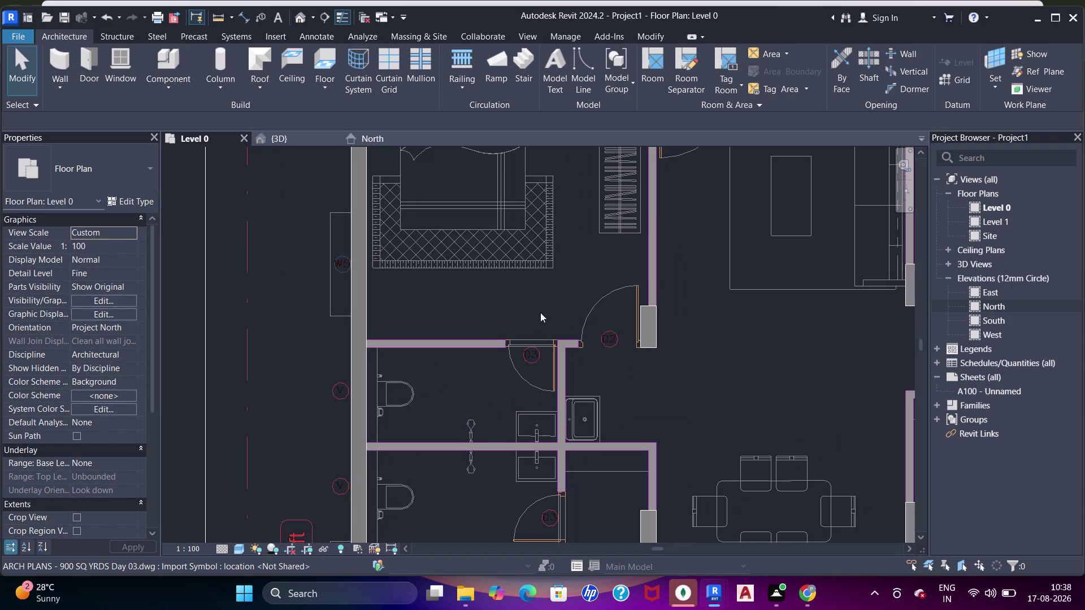
Pan the Level 0 plan across the bedrooms to the next bedroom's left wall.
middle_drag(391, 244, 382, 331)
scroll(up, 3)
scroll(down, 3)
middle_drag(364, 186, 399, 313)
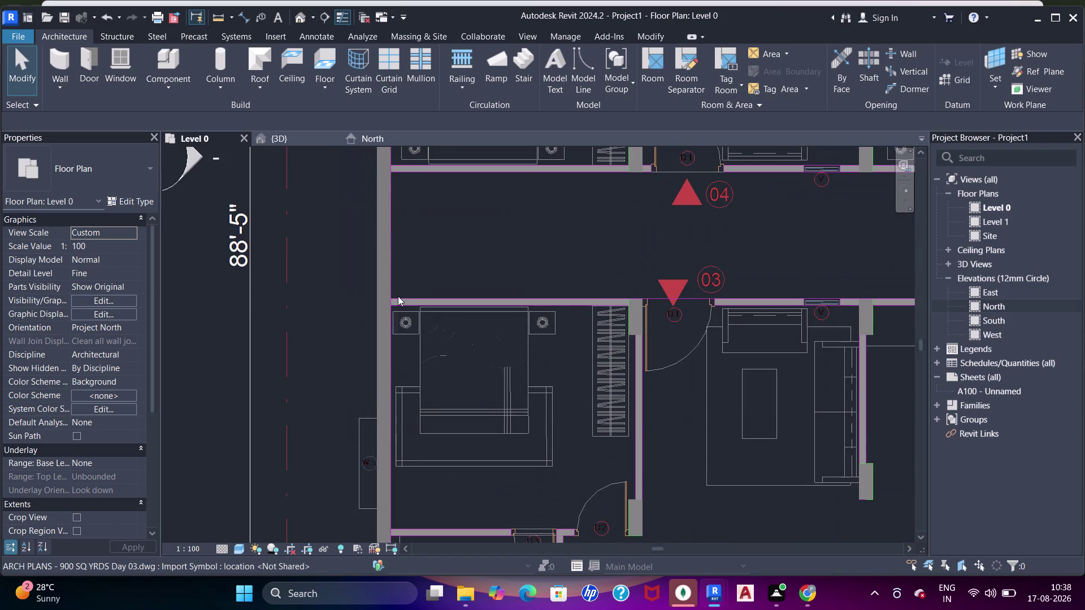
middle_drag(487, 298, 469, 273)
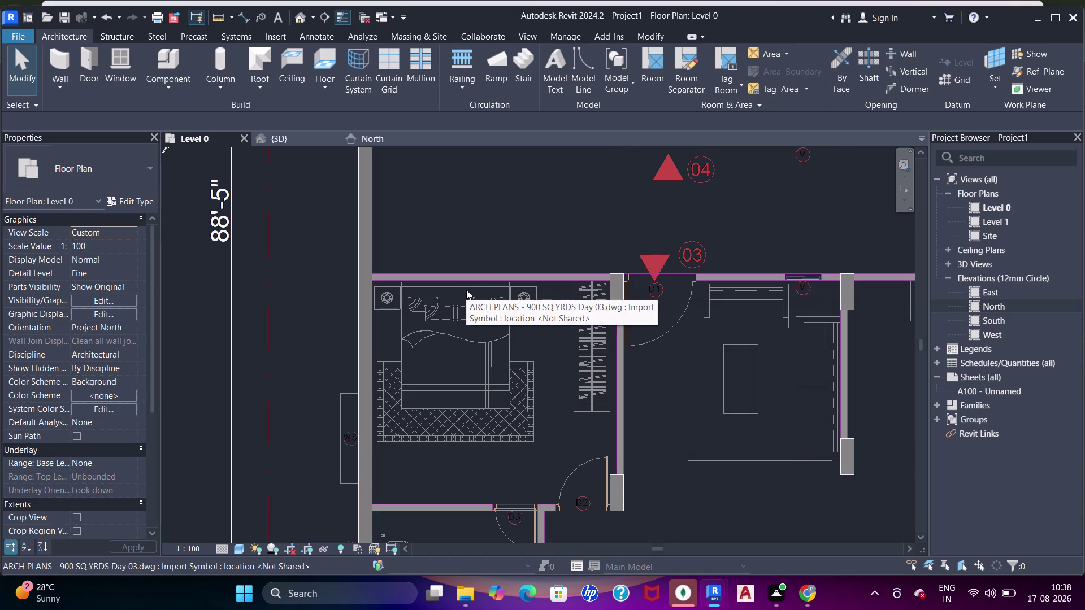
middle_drag(526, 419, 478, 290)
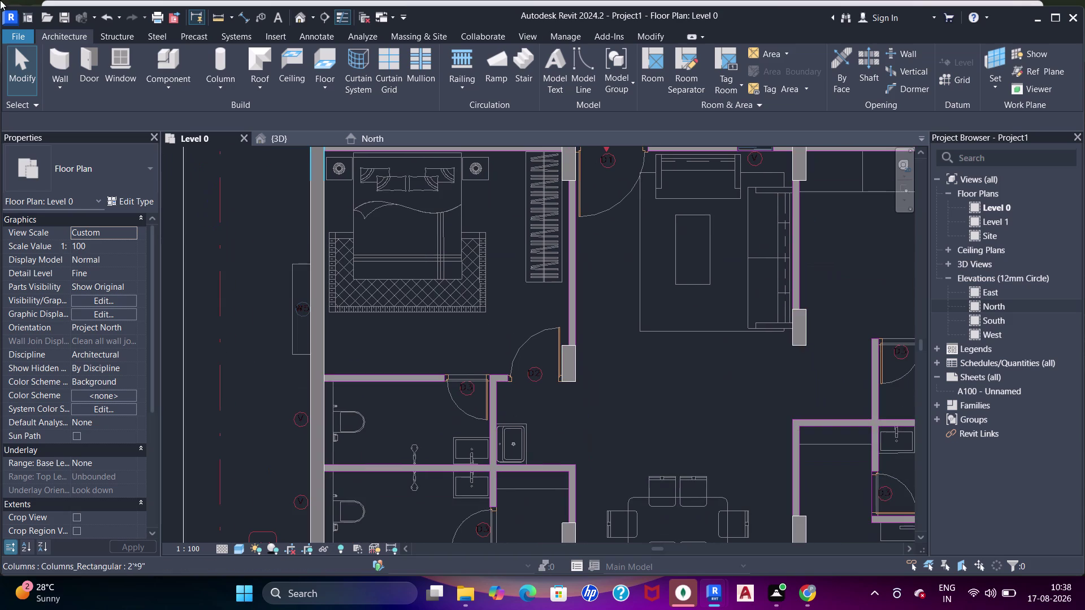
middle_drag(605, 405, 645, 253)
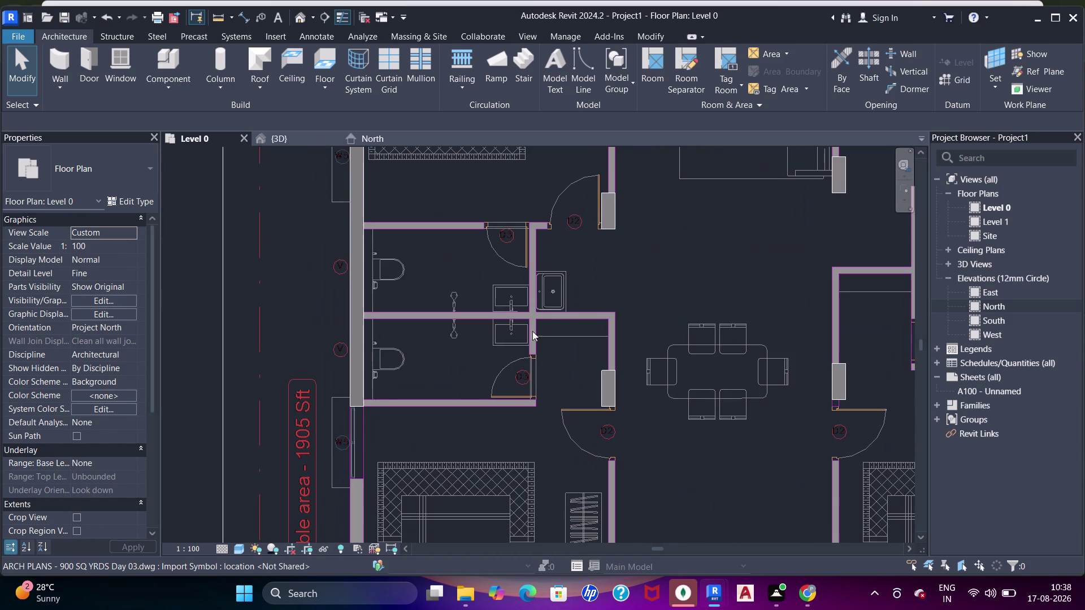
middle_drag(482, 410, 478, 289)
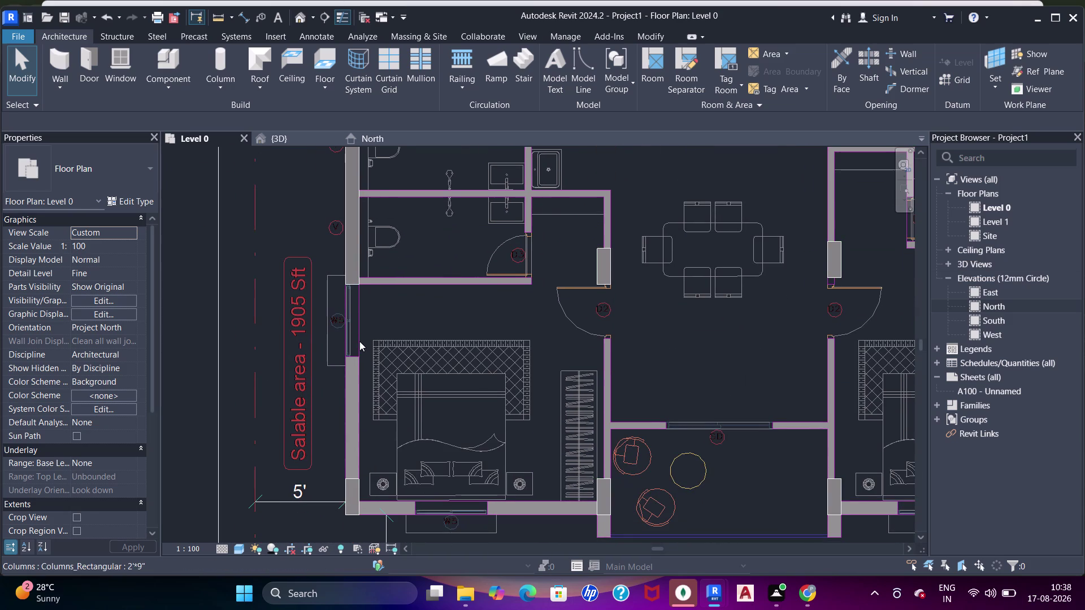
scroll(up, 3)
middle_drag(358, 347, 373, 303)
scroll(down, 3)
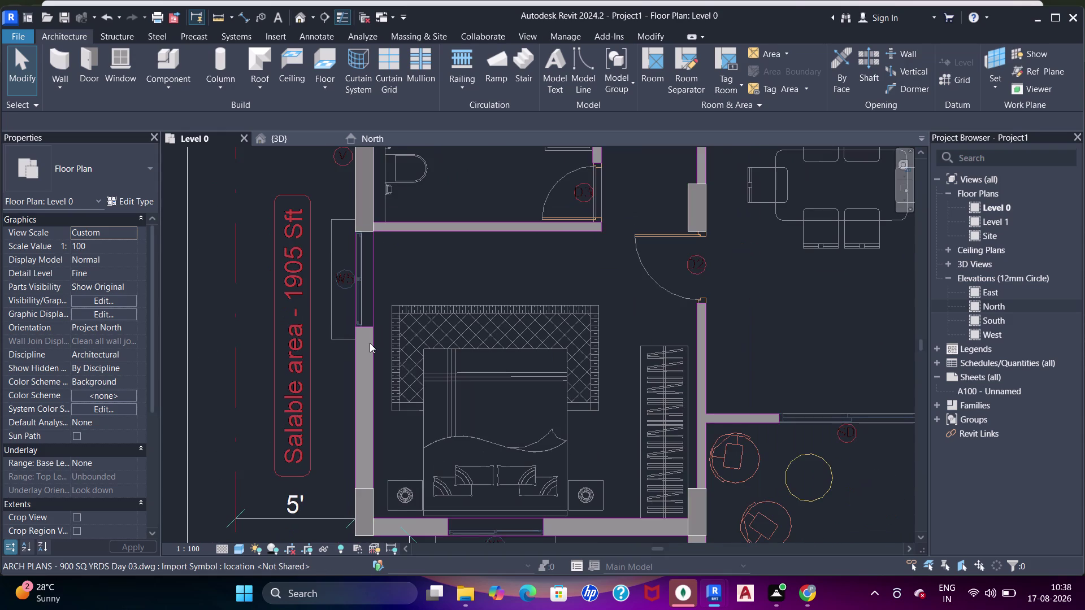
Start the Wall tool (WA) with SHEAR WALL 9" and pick the first point.
key(Escape)
key(w)
key(a)
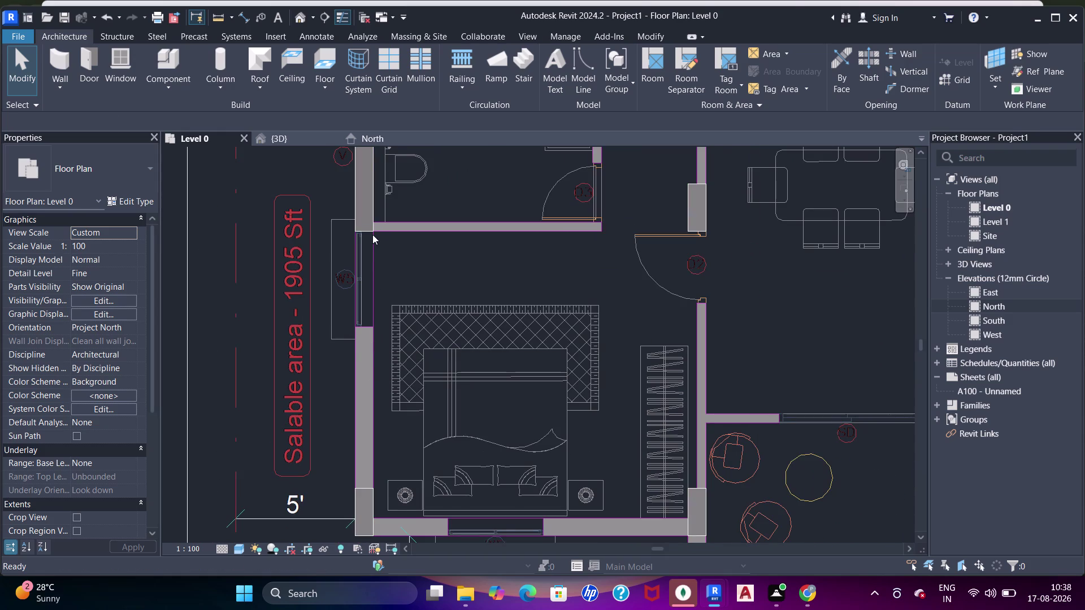
click(376, 236)
Trace a short 9-inch shear wall along the bedroom's left wall above the bed.
click(376, 319)
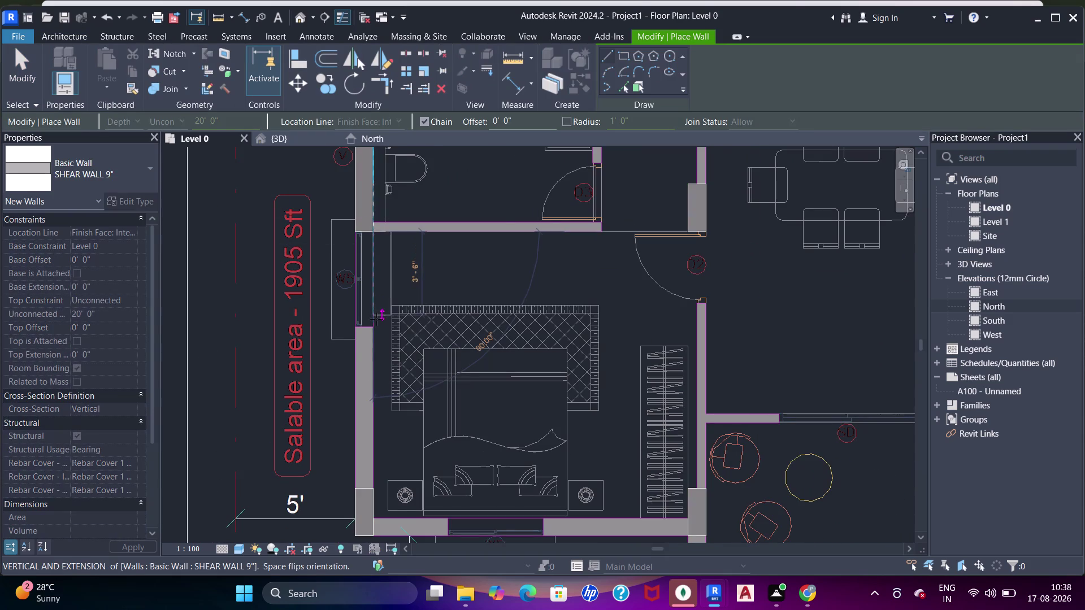
key(Escape)
key(Escape)
key(Escape)
key(Escape)
click(382, 313)
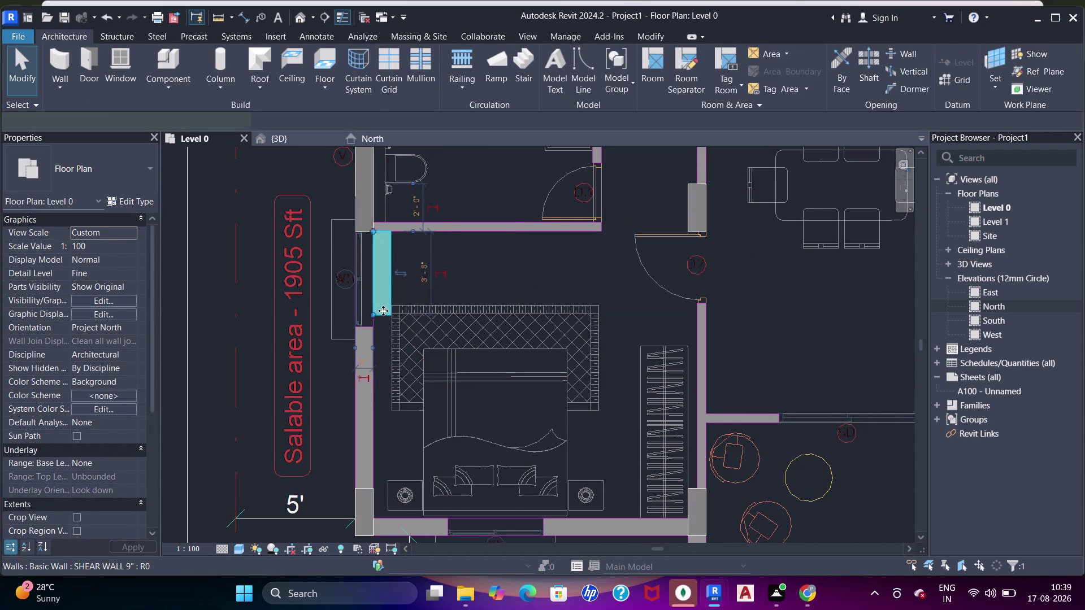
key(space)
text(TT)
key(t)
key(t)
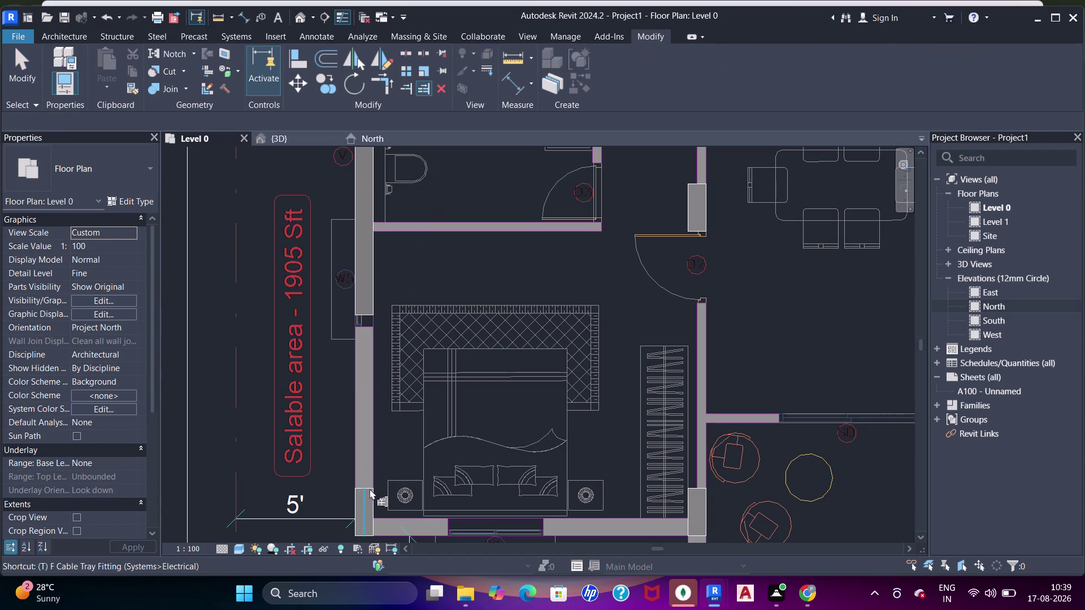
click(371, 488)
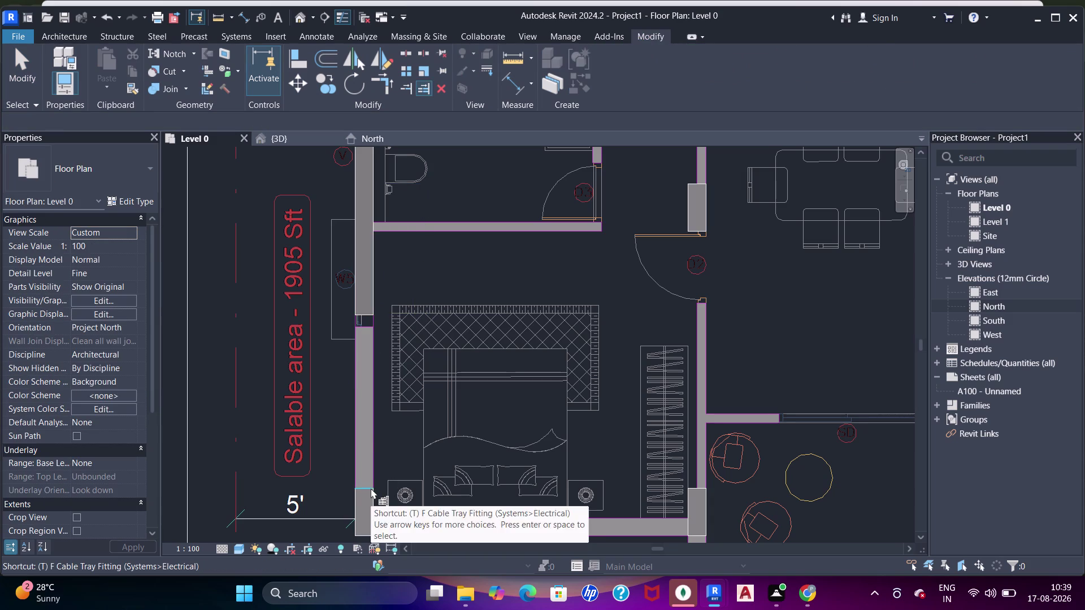
click(364, 317)
Bring the bedroom's bottom wall into view and start a shear wall at its bottom-left corner.
scroll(down, 3)
middle_drag(432, 317, 417, 331)
key(Escape)
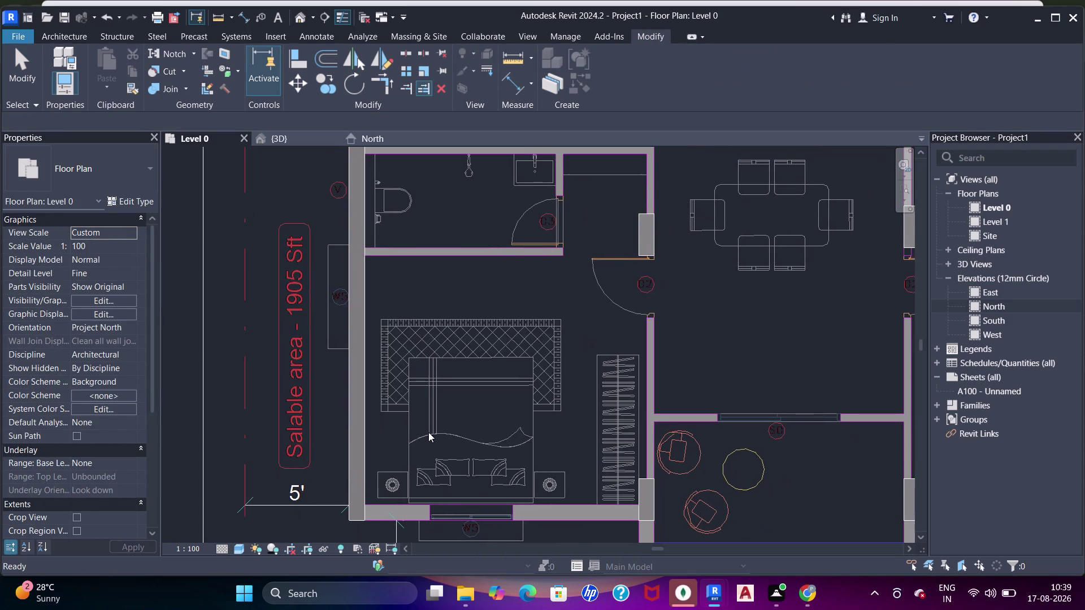
key(Escape)
middle_drag(423, 434, 422, 323)
scroll(up, 3)
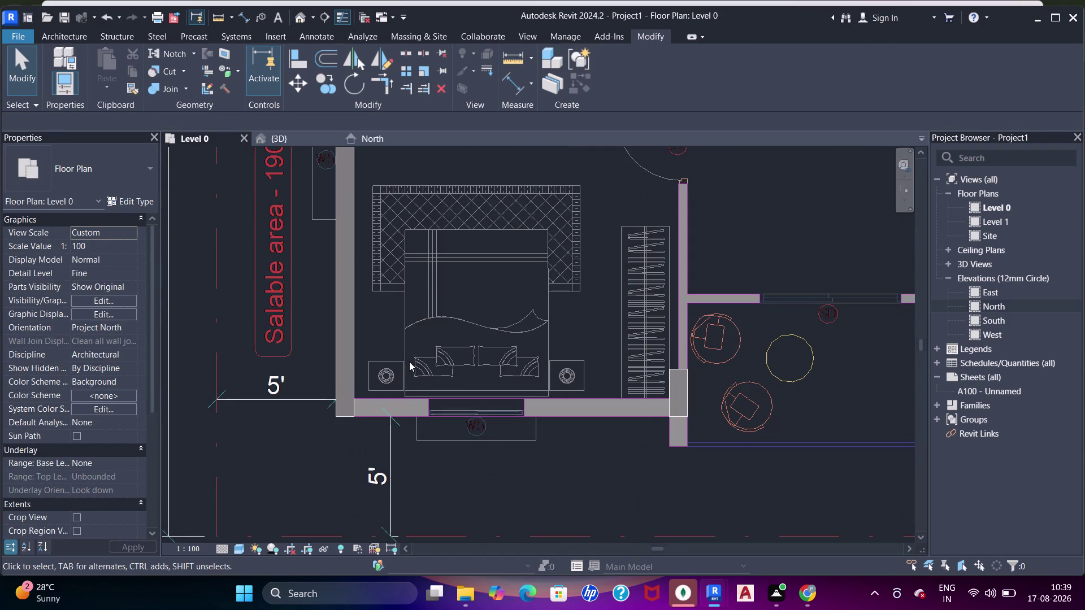
key(w)
key(a)
click(356, 415)
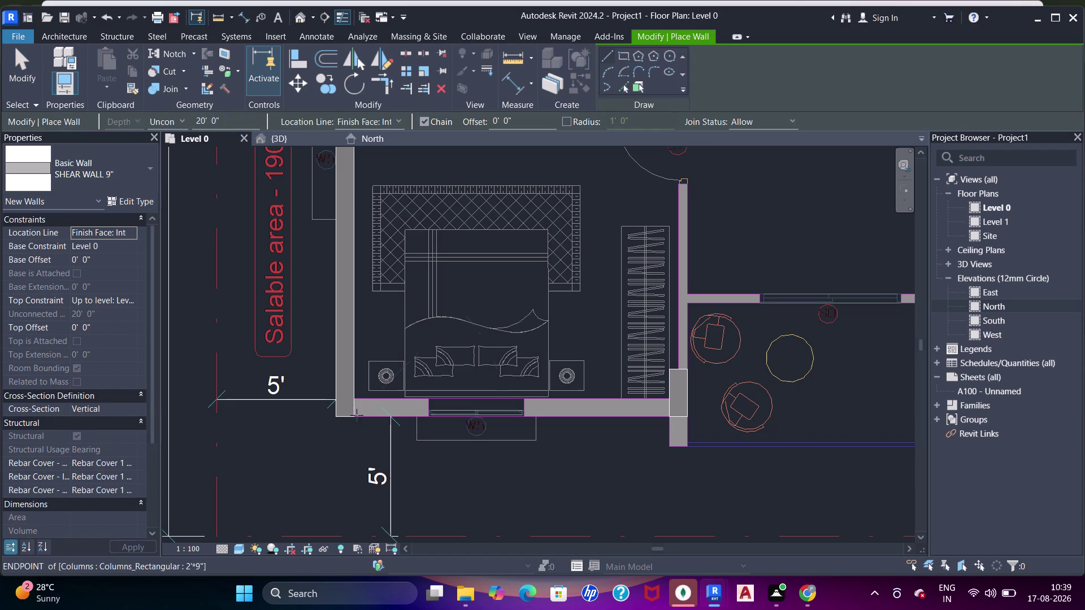
click(420, 416)
key(Escape)
key(Escape)
key(Escape)
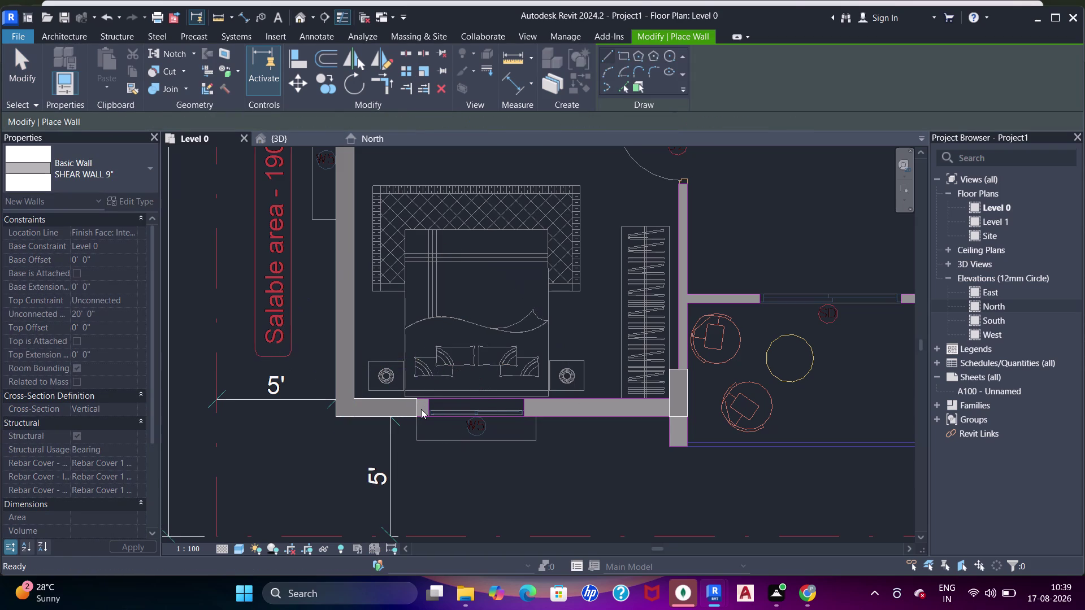
key(Escape)
End the bottom shear wall at the right column and select it.
scroll(up, 3)
key(t)
key(t)
key(t)
key(t)
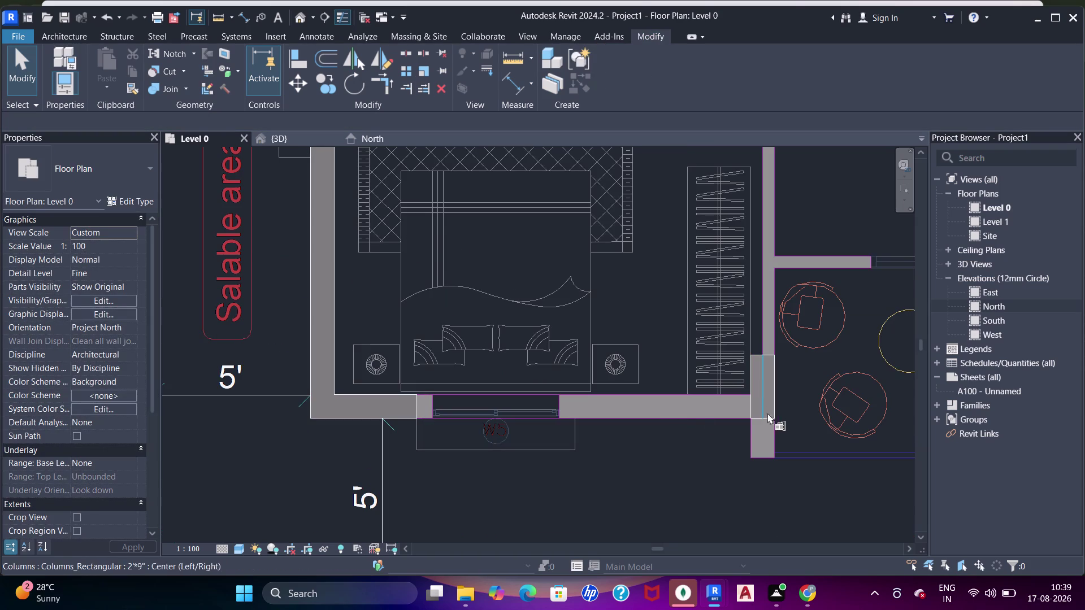
click(752, 409)
click(414, 407)
scroll(down, 3)
middle_drag(502, 359, 496, 371)
key(Escape)
key(Escape)
click(513, 405)
Pan to the right-hand column at the bottom wall's end and clear the selection.
scroll(down, 3)
middle_drag(647, 333, 597, 359)
middle_drag(602, 398, 560, 324)
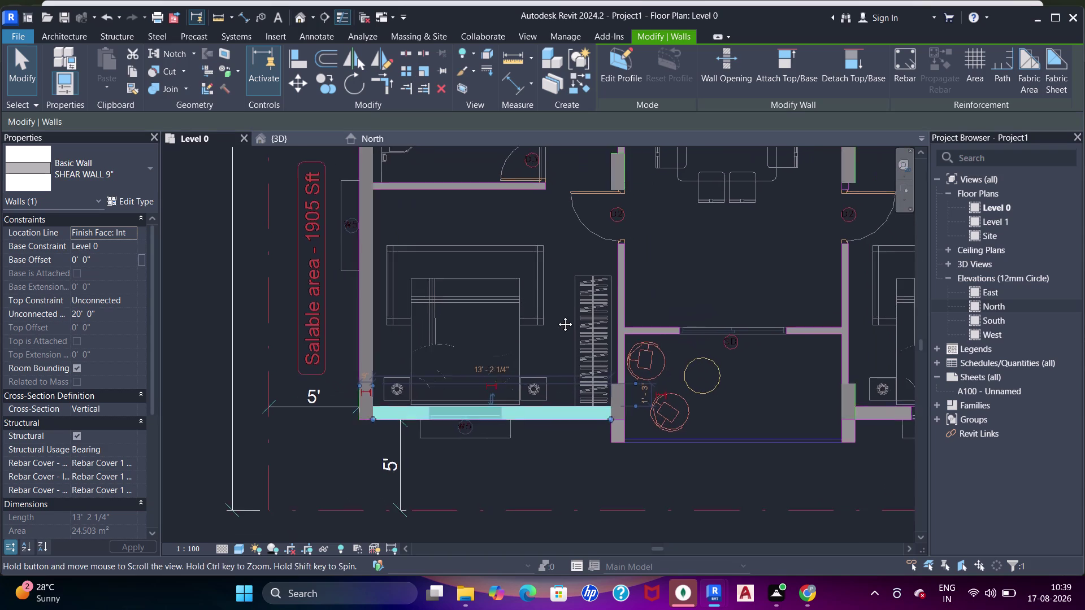
middle_drag(560, 325, 556, 311)
scroll(up, 3)
middle_drag(543, 358, 571, 374)
key(Escape)
scroll(up, 3)
key(Escape)
Place a short shear wall beside the column and remove the misplaced one.
key(w)
key(a)
scroll(up, 3)
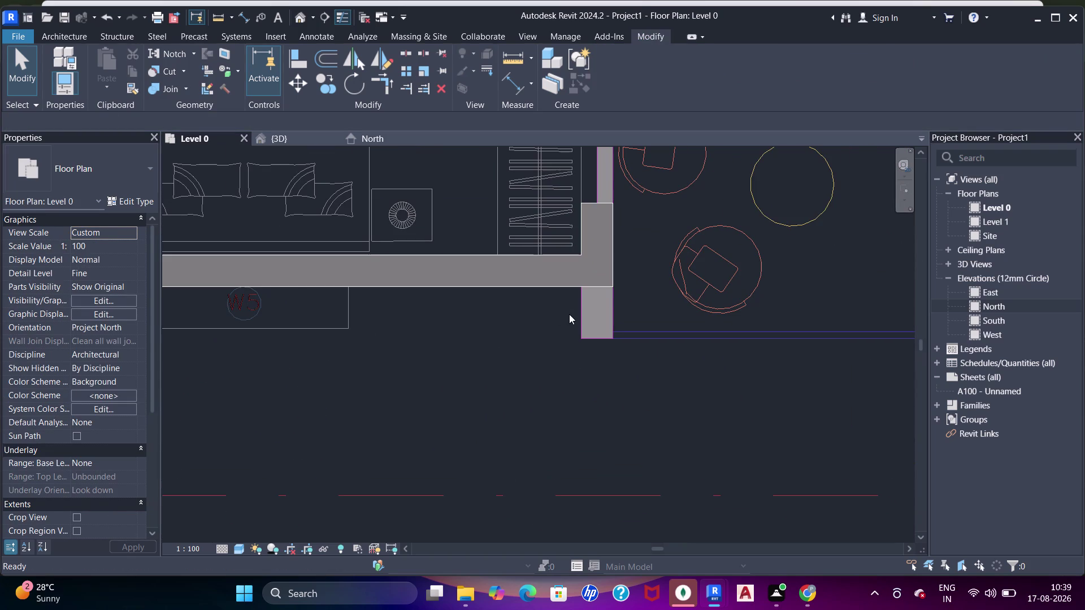
click(655, 267)
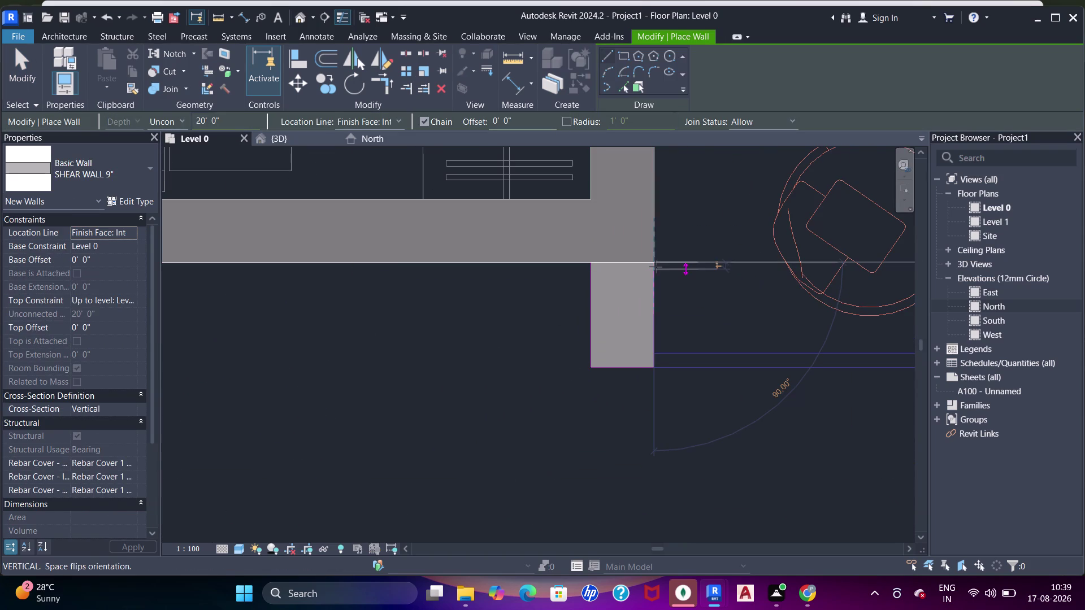
click(654, 337)
key(Escape)
key(Escape)
key(Escape)
key(Escape)
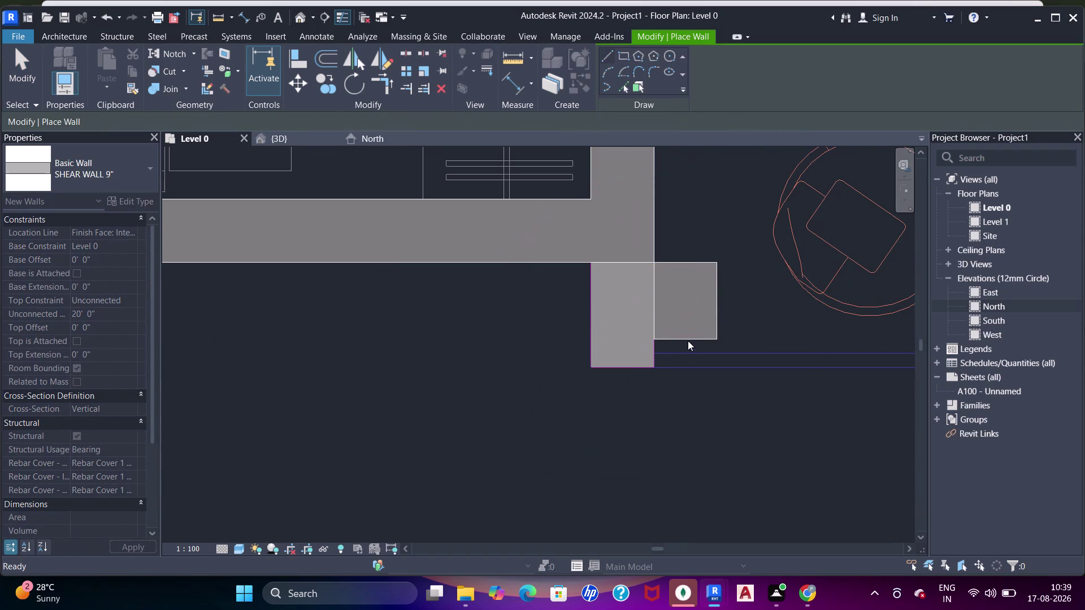
click(683, 336)
key(space)
key(Escape)
key(Escape)
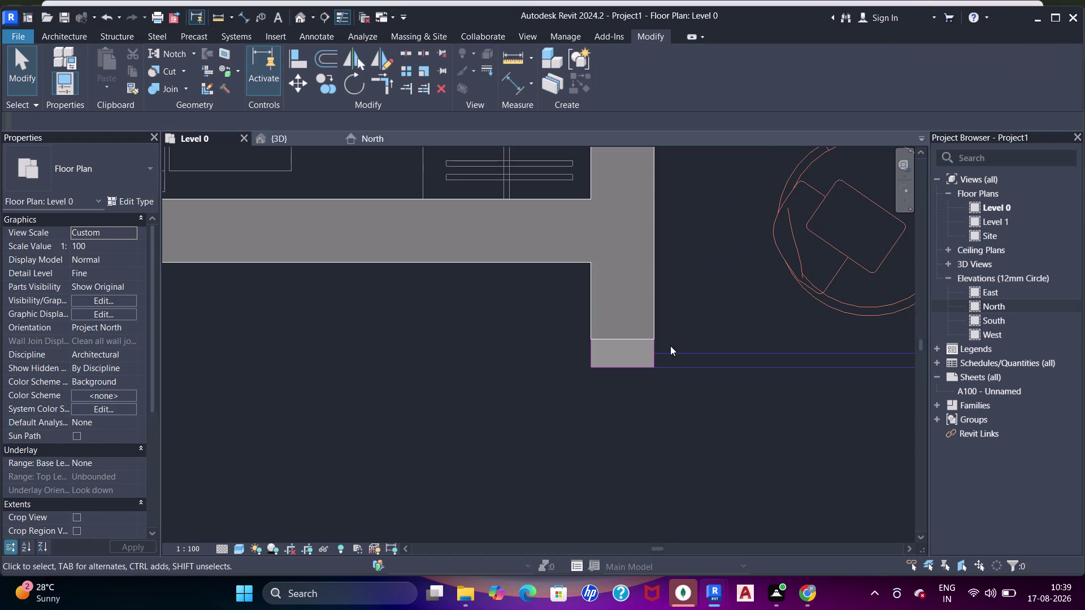
Select the shear wall running along the right-hand column.
key(t)
key(t)
key(t)
key(t)
click(638, 365)
click(638, 338)
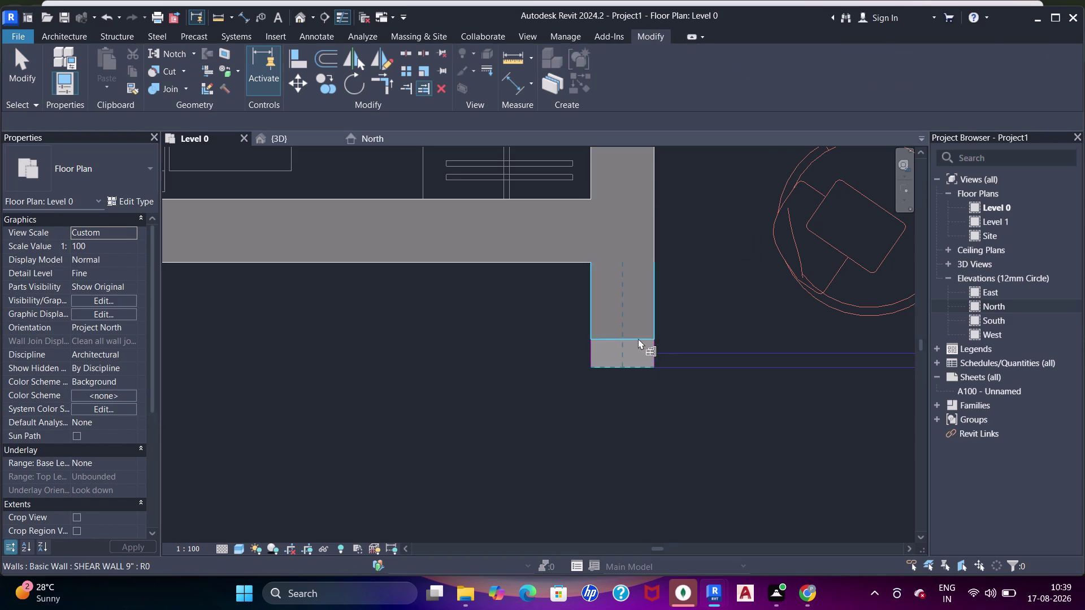
Move to the neighbouring bedroom and set the wall's Top Constraint to Level 1.
scroll(down, 3)
middle_drag(654, 299, 633, 325)
key(Escape)
scroll(down, 3)
middle_drag(704, 307, 522, 406)
scroll(up, 3)
scroll(down, 3)
middle_drag(560, 348, 418, 364)
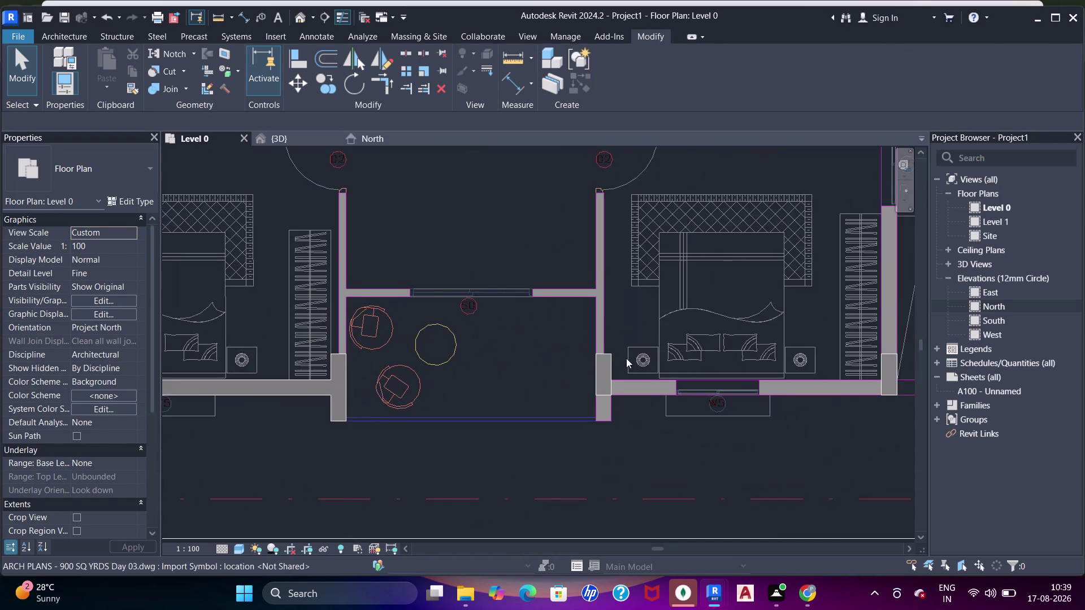
middle_drag(622, 360, 599, 346)
scroll(up, 3)
middle_drag(606, 386, 568, 379)
key(w)
key(a)
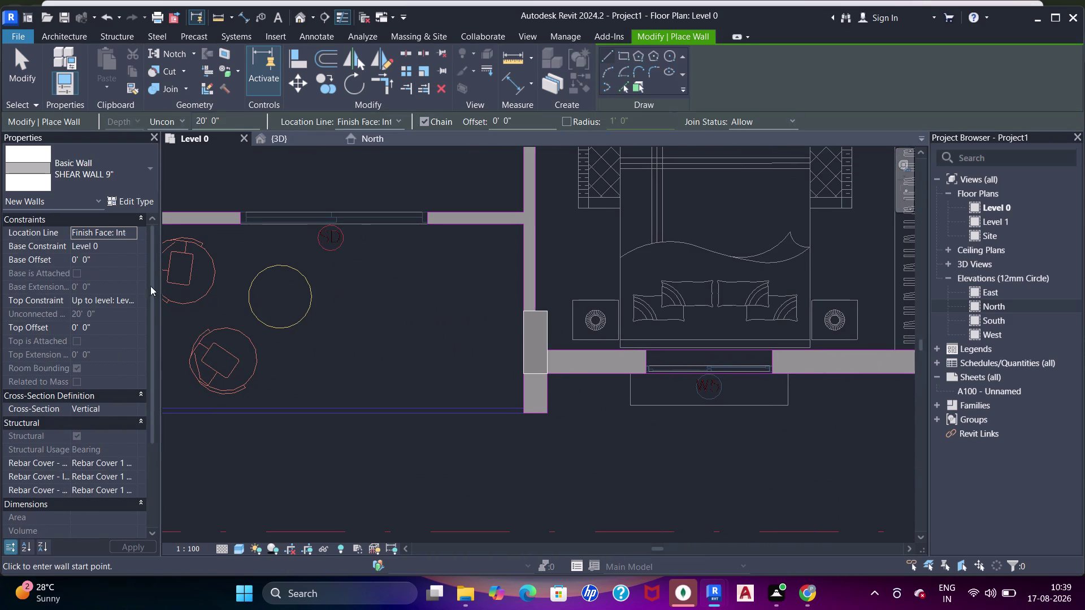
click(133, 300)
click(121, 338)
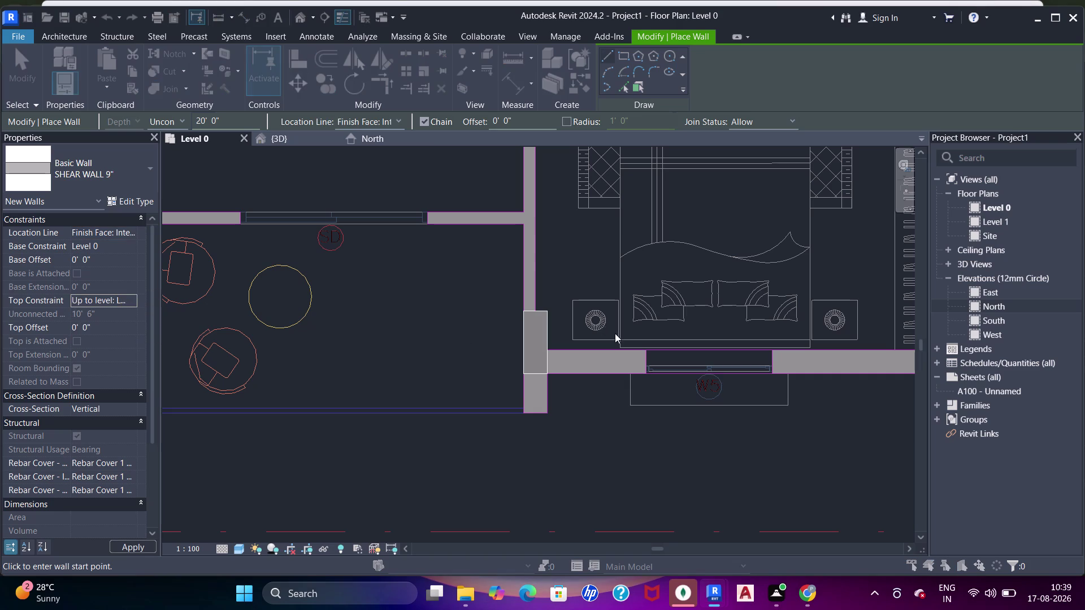
click(649, 341)
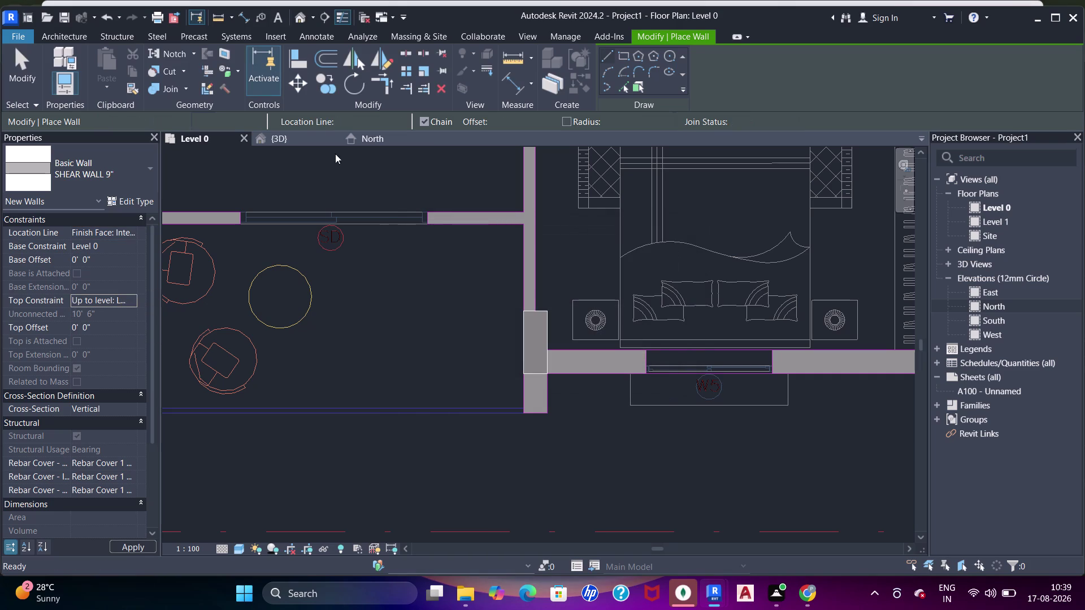
View the whole model in {3D}, then open the North elevation.
click(295, 137)
click(275, 139)
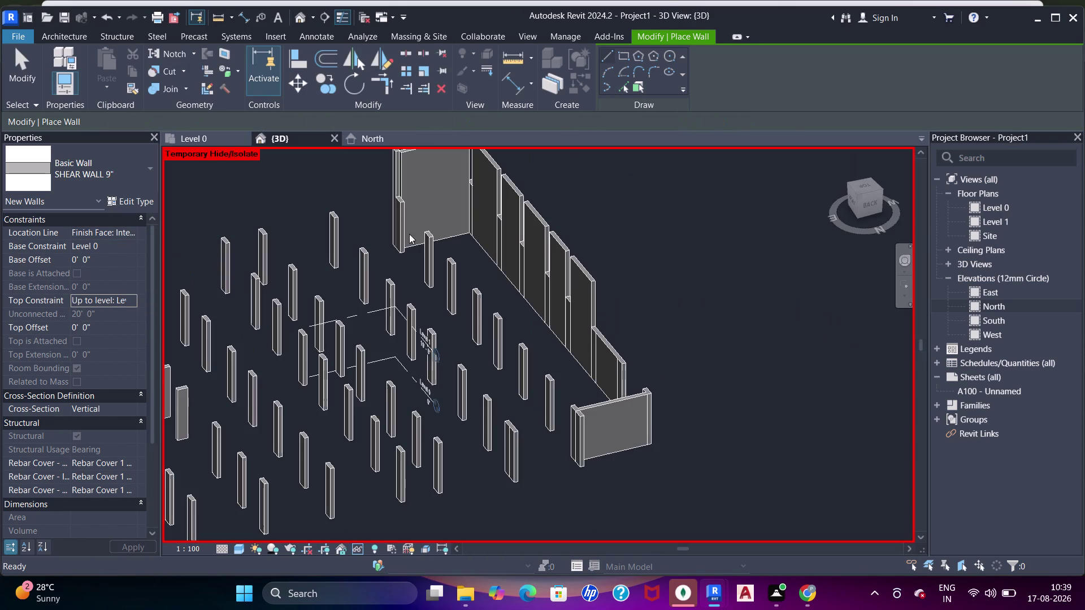
scroll(down, 3)
key(Escape)
key(Escape)
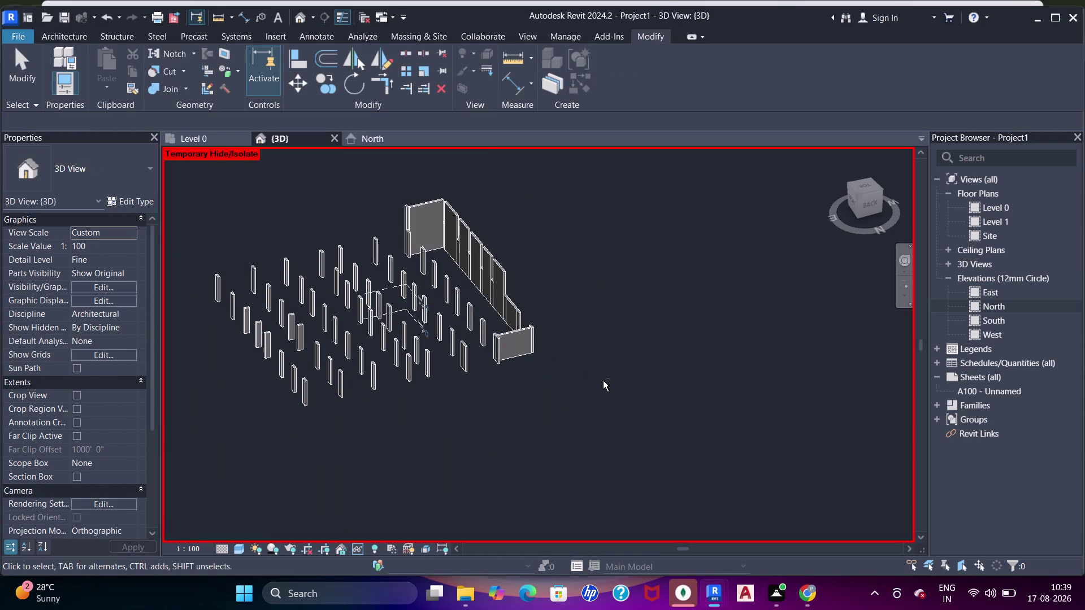
middle_drag(601, 383, 447, 282)
scroll(up, 3)
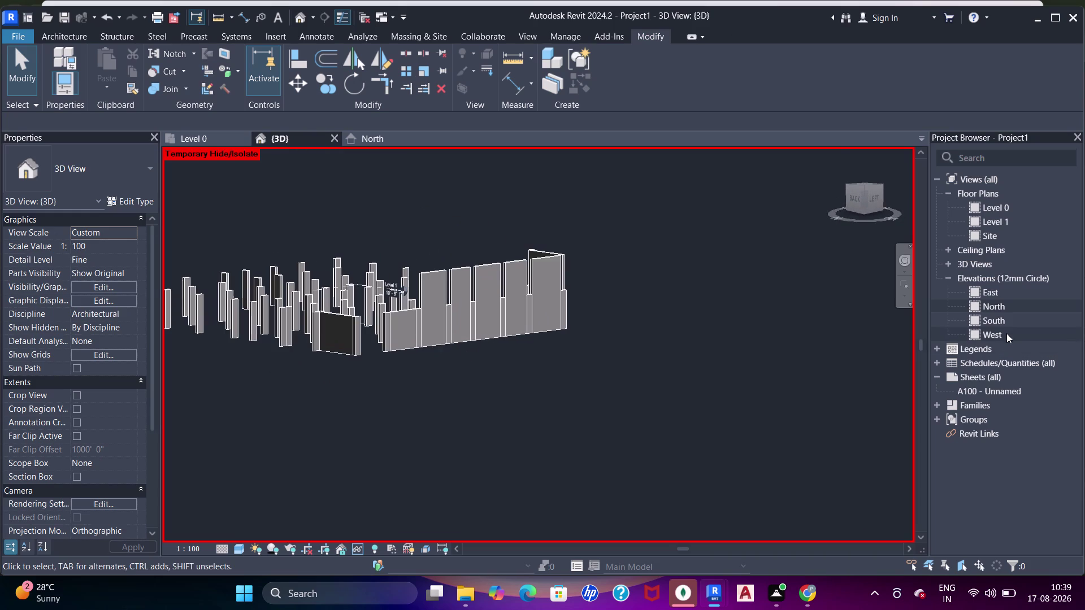
click(381, 136)
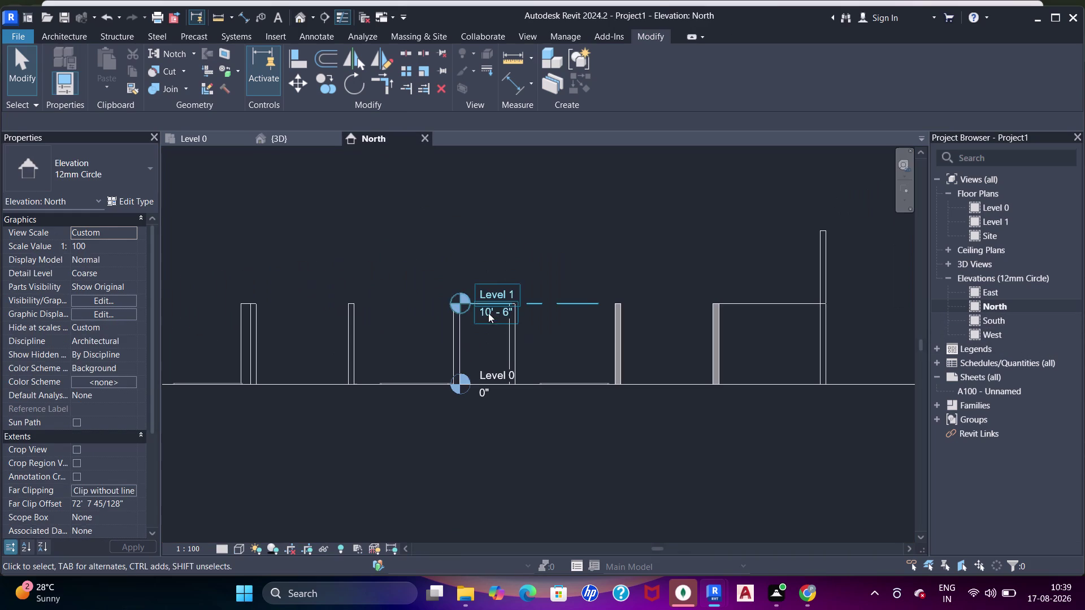
Window-select the five SHEAR WALL 9" walls in North elevation and constrain their tops to Level 1.
scroll(down, 3)
key(Escape)
drag(729, 284, 661, 267)
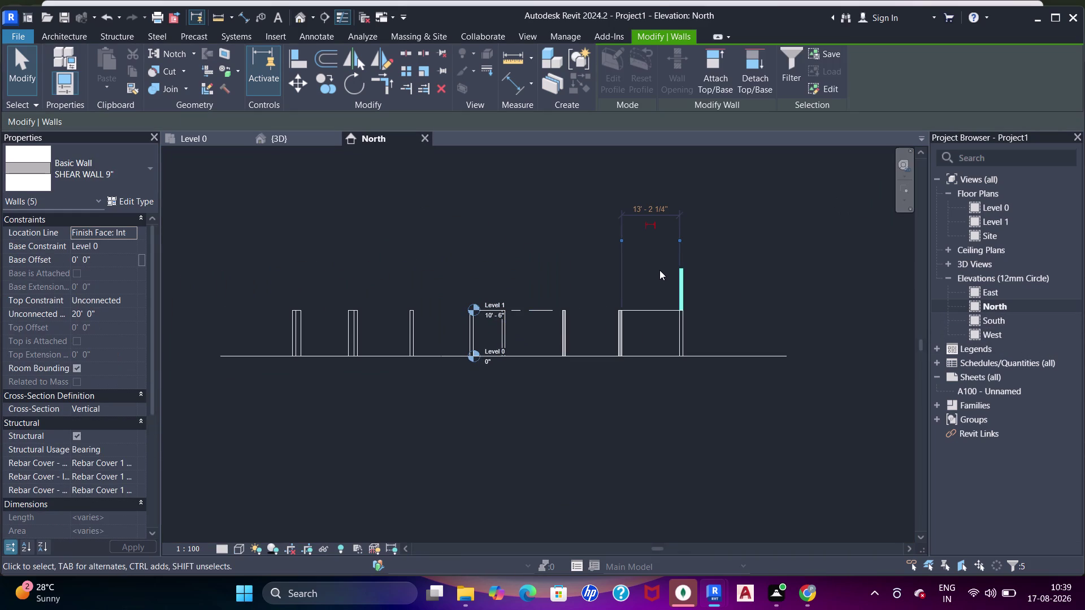
click(129, 302)
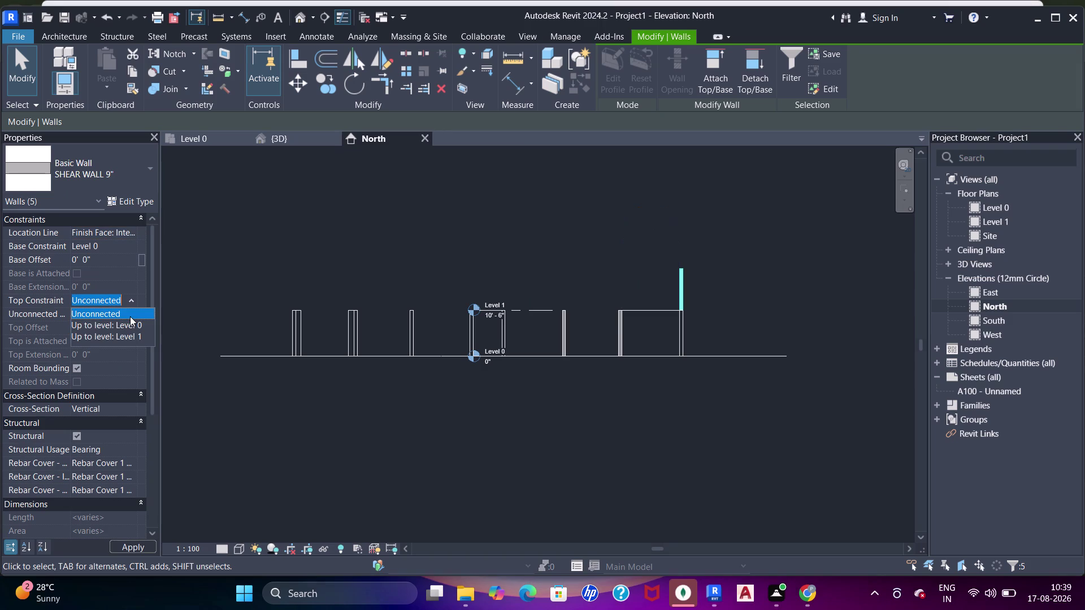
click(136, 337)
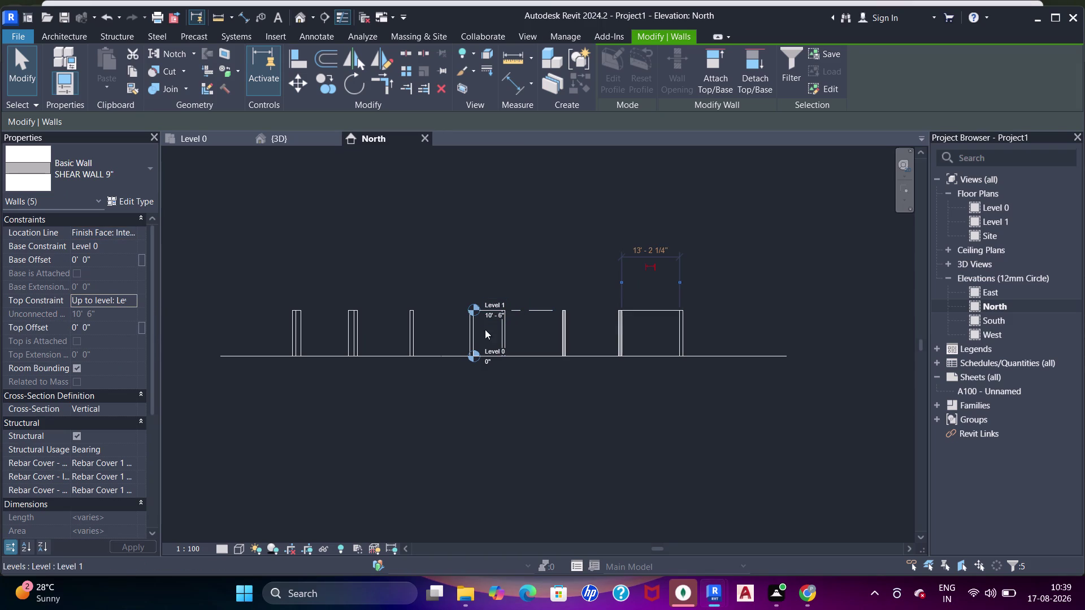
click(266, 138)
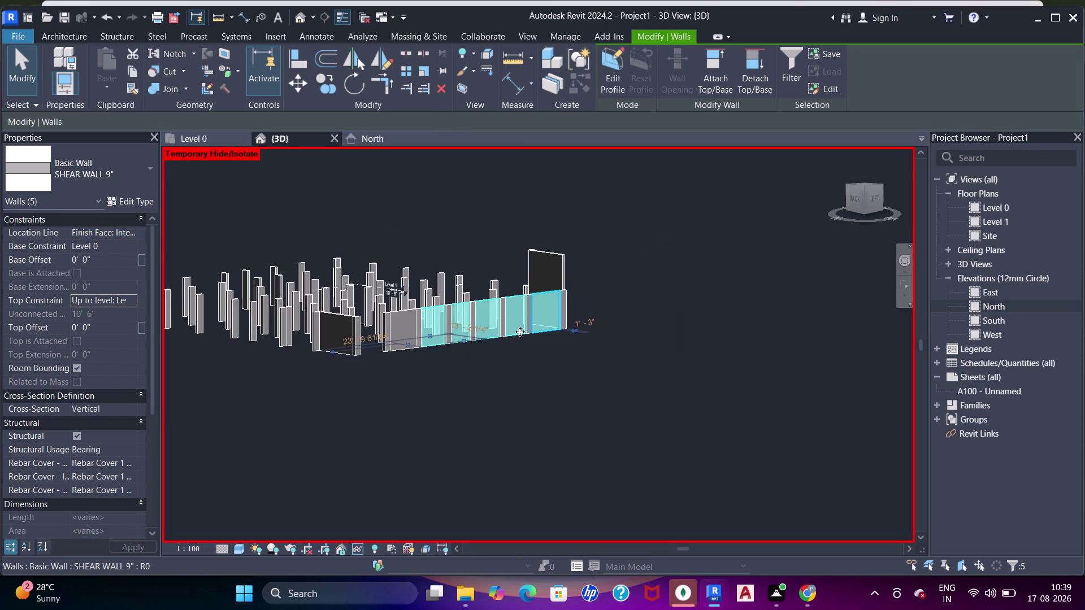
Select the tall shear wall at the far end and check its top constraint.
middle_drag(483, 353, 512, 367)
key(Escape)
drag(536, 248, 550, 244)
click(127, 299)
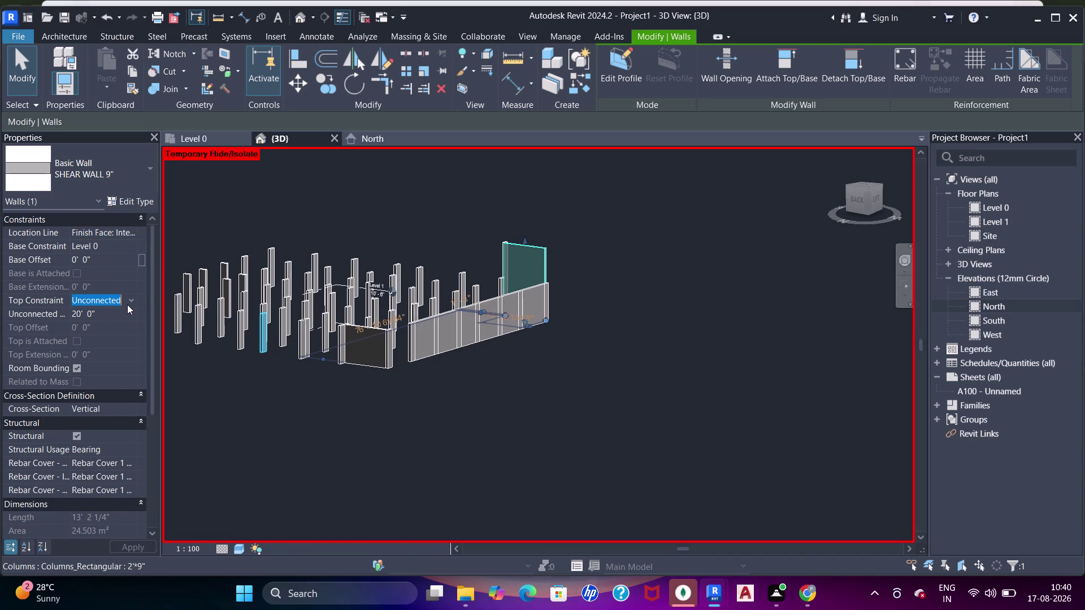
click(125, 335)
Orbit around the model and set the short corner shear wall's top limit.
middle_drag(524, 333, 575, 340)
key(Escape)
key(Escape)
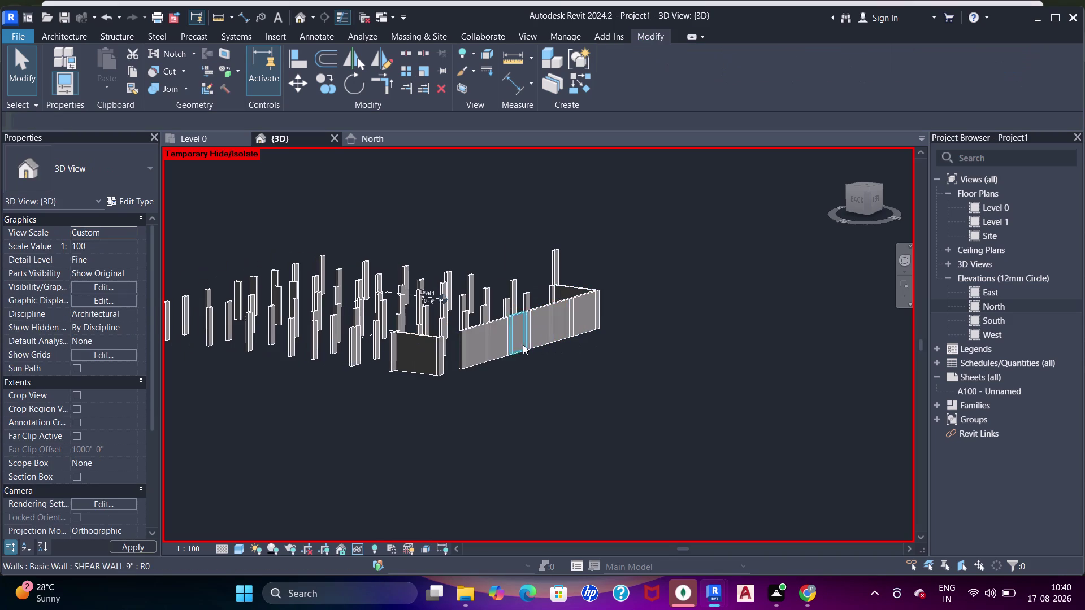
scroll(up, 3)
middle_drag(580, 320, 412, 344)
middle_drag(806, 325, 799, 336)
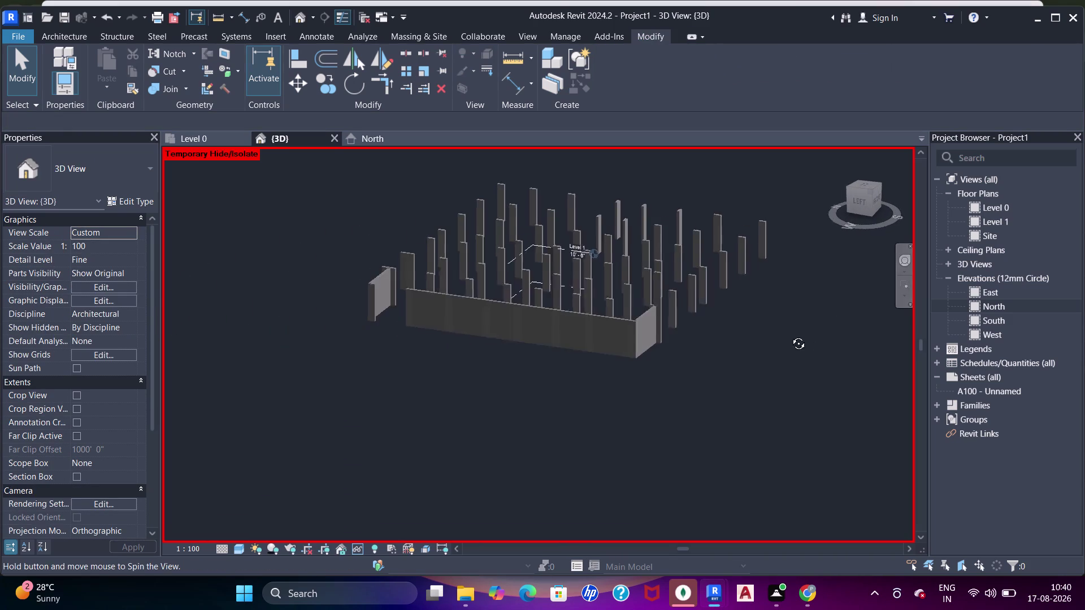
middle_drag(799, 335, 796, 335)
click(661, 287)
click(132, 301)
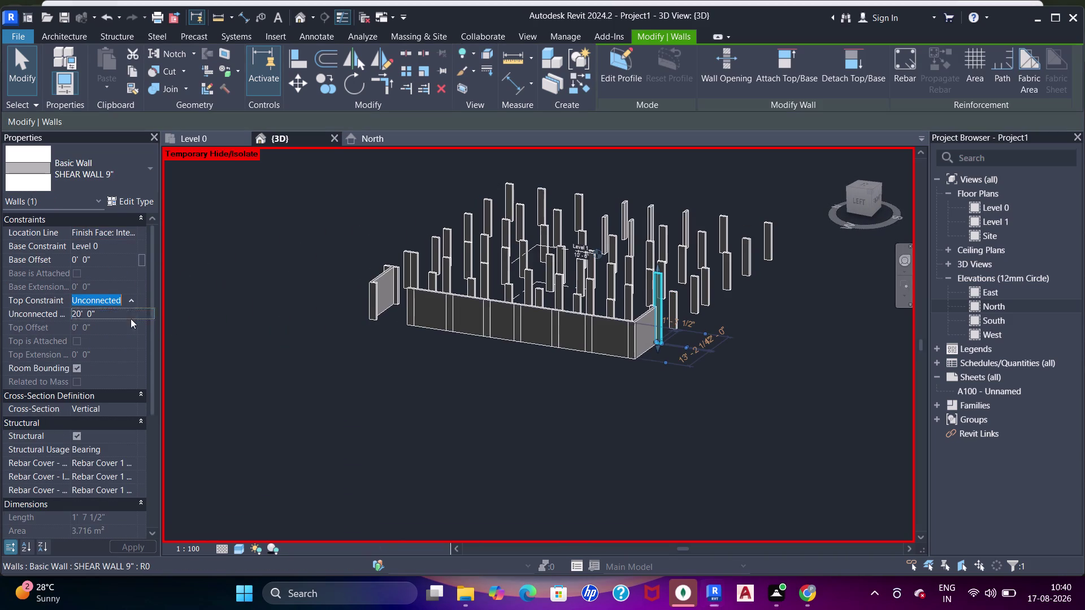
click(119, 335)
Check the top limit of a shear wall in the long run and review wall heights.
middle_drag(580, 364, 717, 360)
key(Escape)
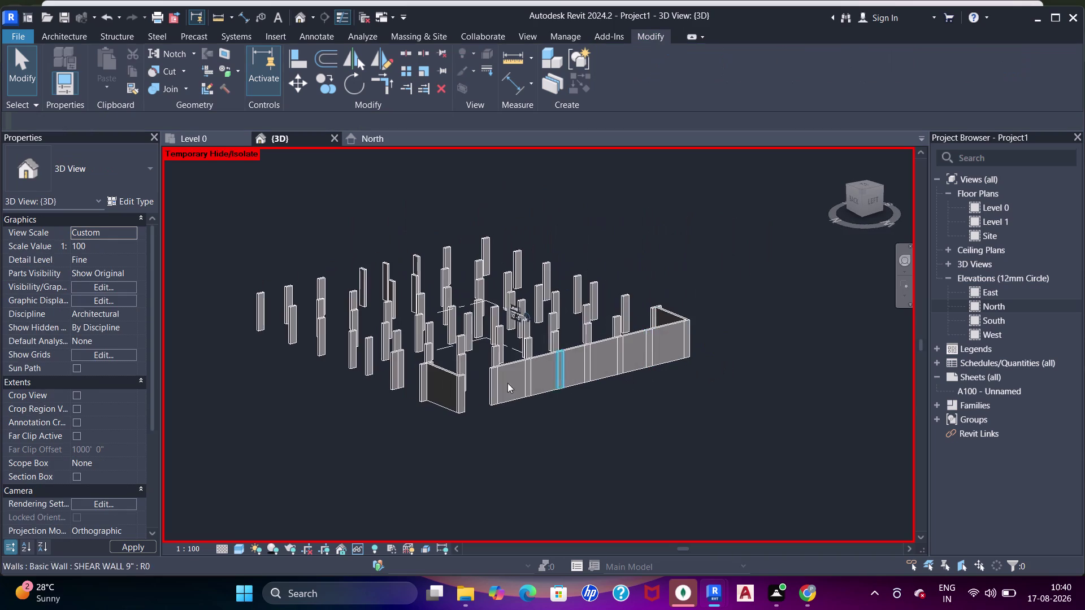
scroll(up, 3)
click(554, 377)
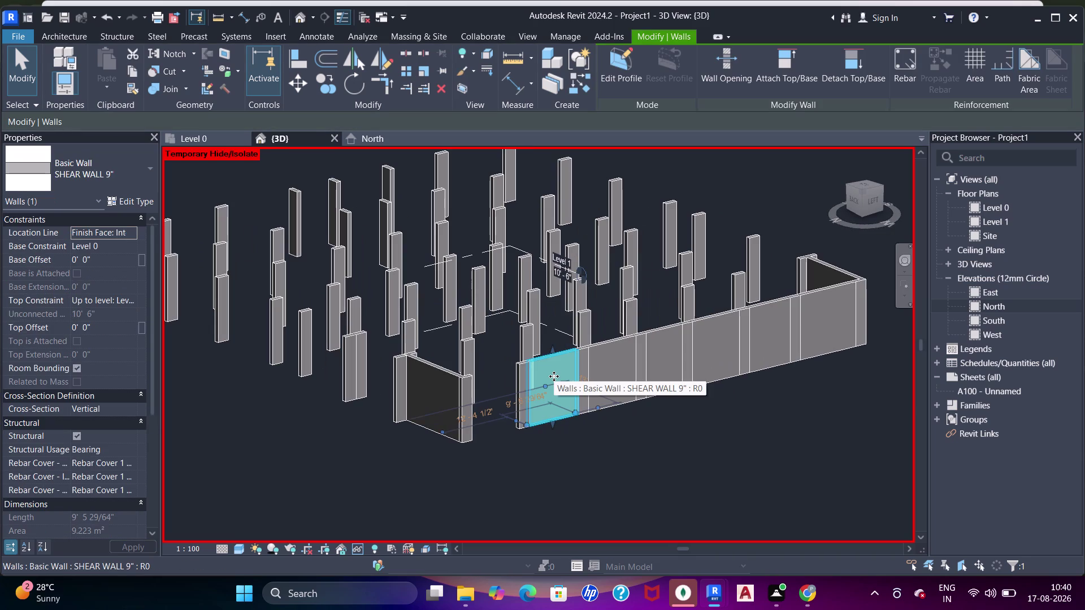
click(126, 302)
key(Escape)
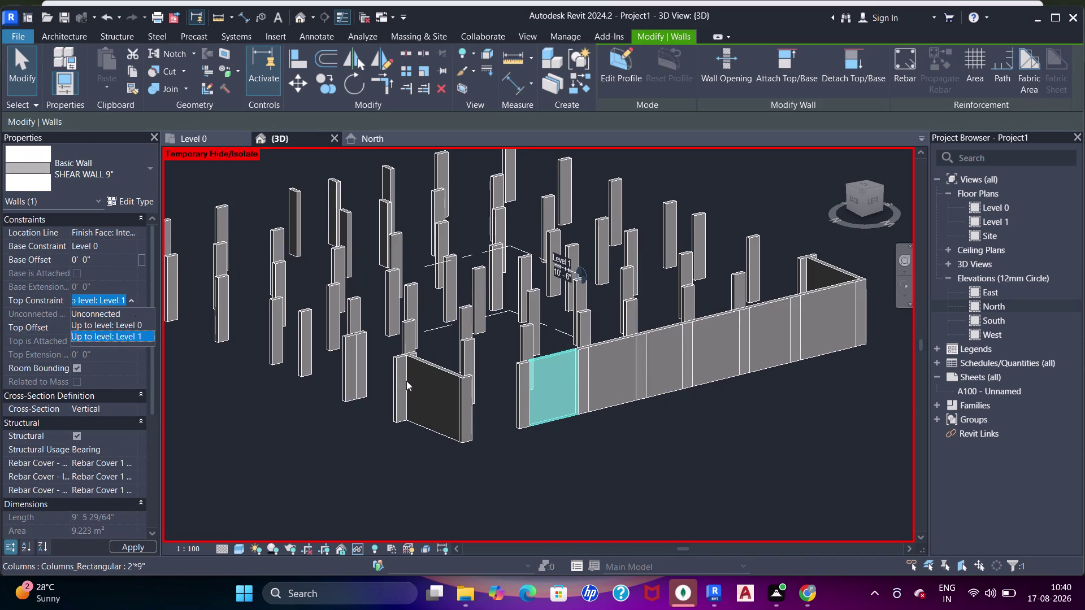
scroll(down, 3)
middle_drag(558, 385, 581, 448)
scroll(up, 3)
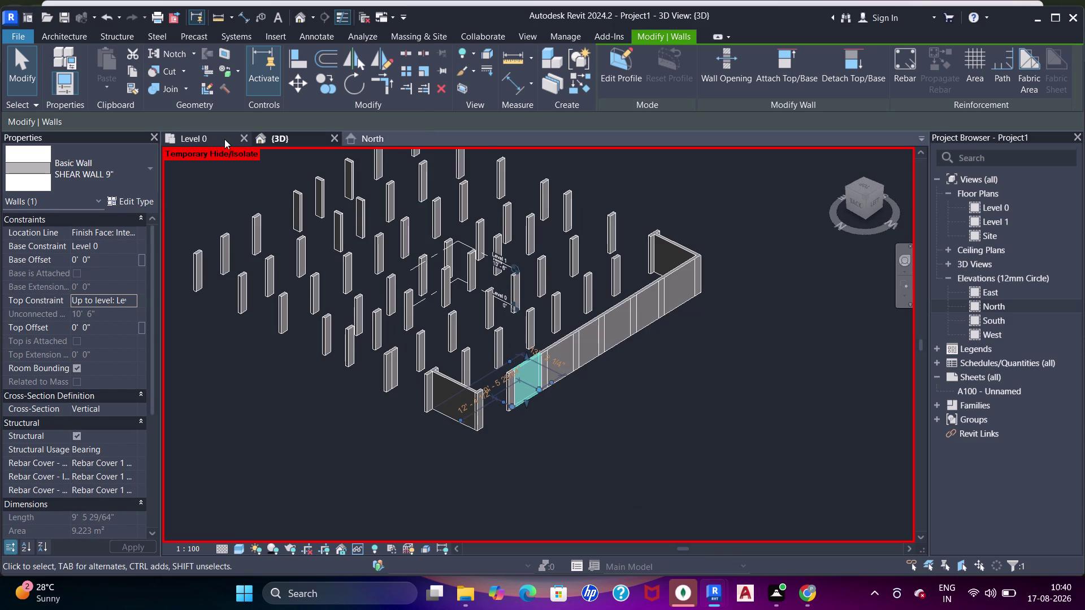
Return to the Level 0 plan, panned to the bedroom's lower wall.
click(224, 139)
scroll(down, 3)
middle_drag(632, 299, 575, 307)
scroll(up, 3)
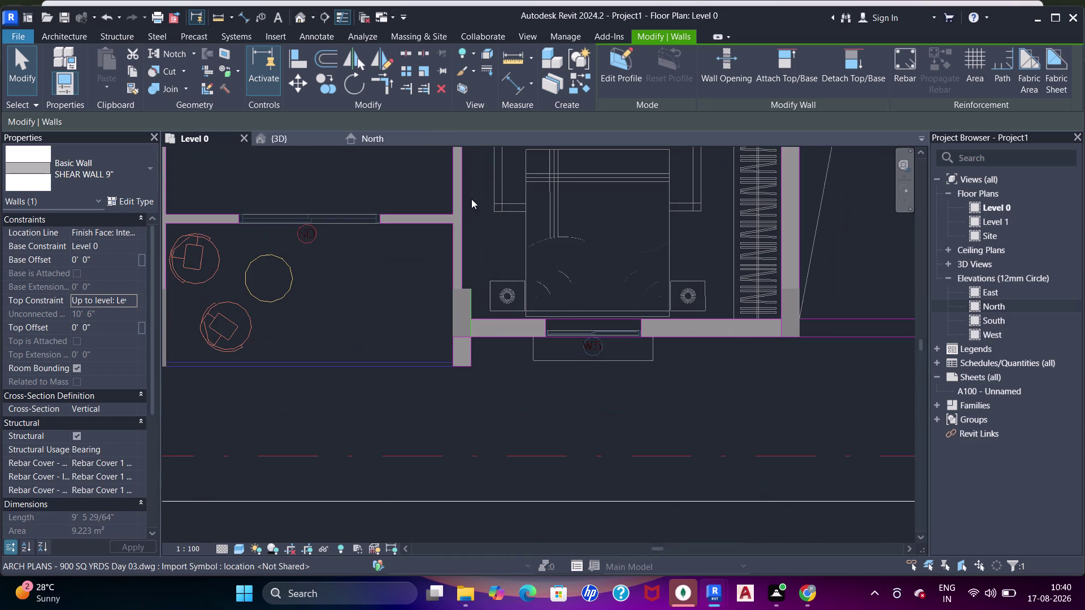
Draw a SHEAR WALL 9" from the left column corner along the bedroom's lower wall.
key(Escape)
key(w)
key(a)
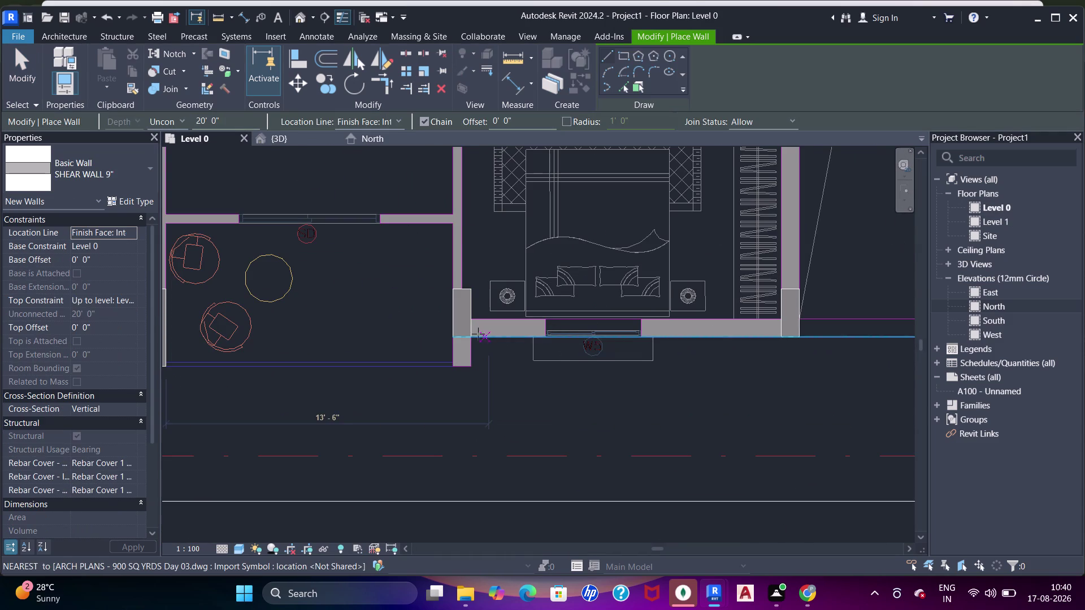
click(469, 338)
click(639, 338)
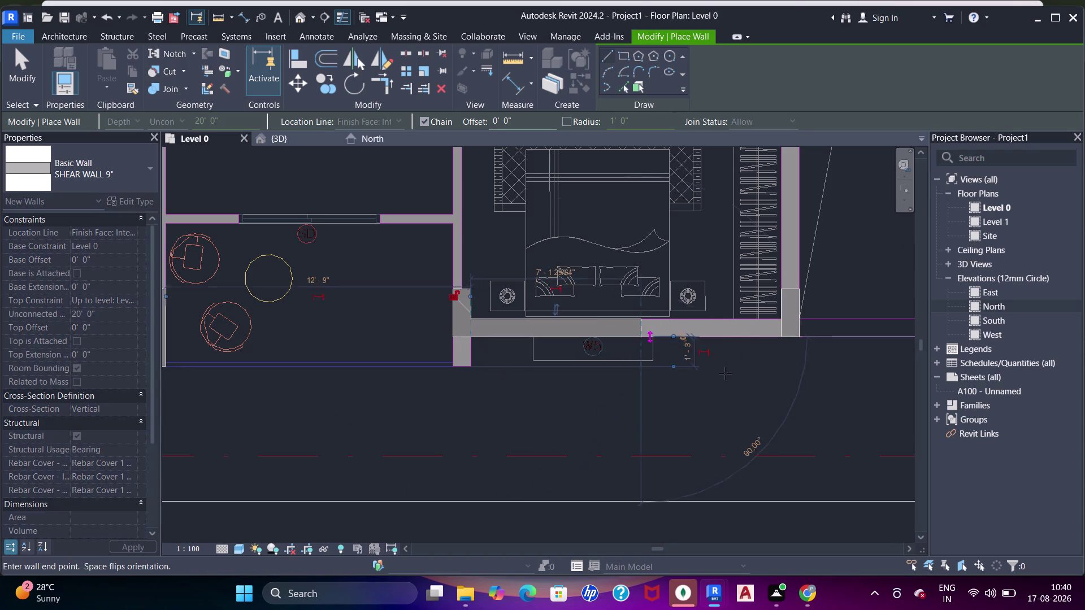
key(Escape)
key(Escape)
key(Escape)
key(Escape)
key(y)
key(t)
key(t)
key(t)
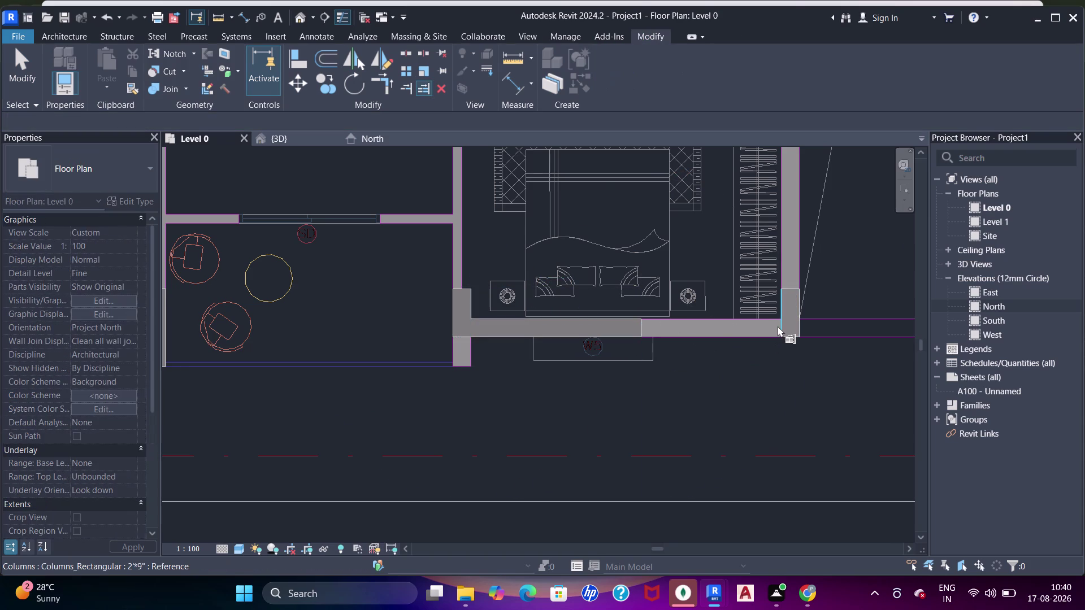
Extend the new 13'0" wall's end to the right column and show the 3D view.
drag(779, 325, 772, 333)
click(638, 327)
key(Escape)
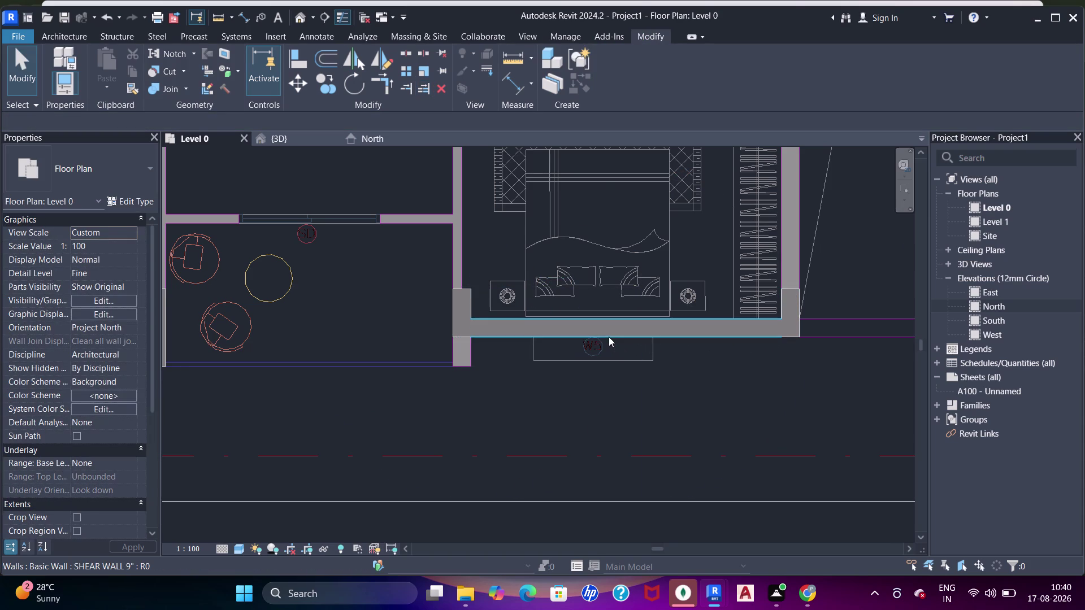
click(608, 336)
Set the new 13' wall's Top Constraint to Up to level: Level 1, then return to Level 0.
click(276, 141)
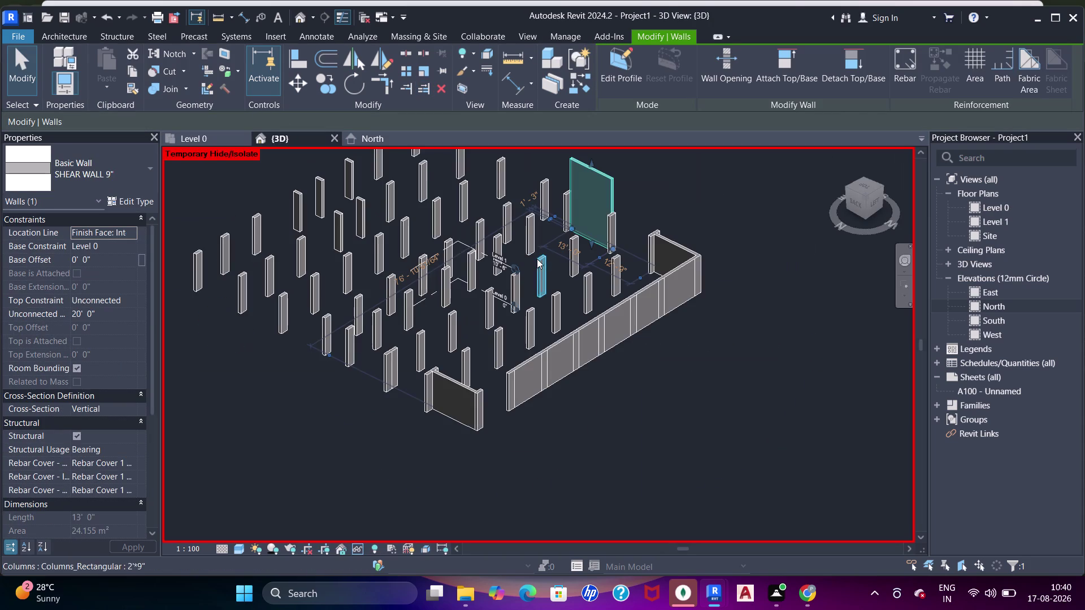
click(128, 302)
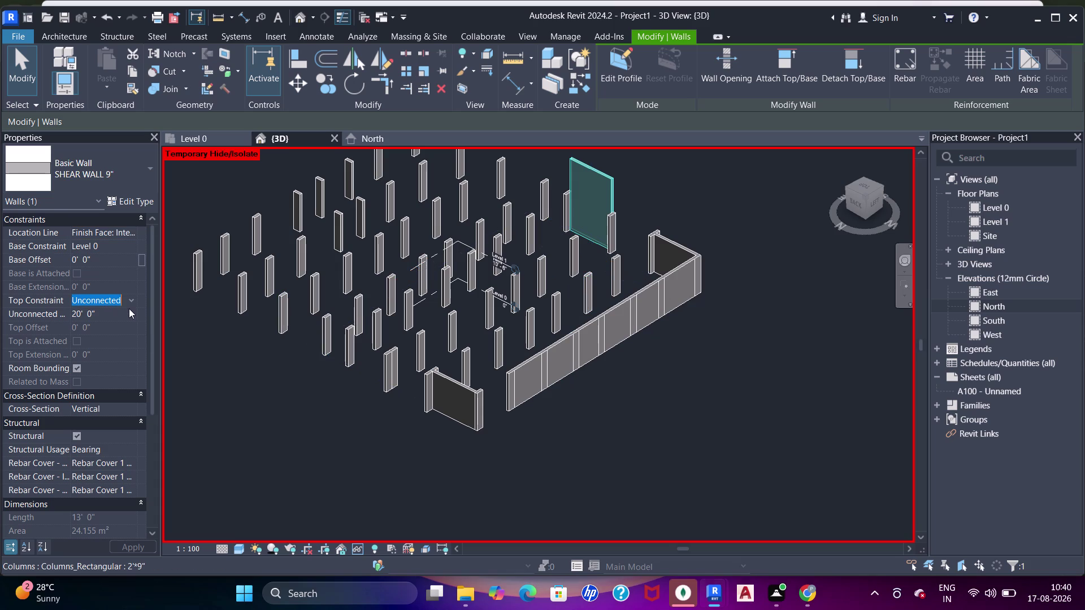
click(123, 338)
middle_drag(561, 342, 406, 281)
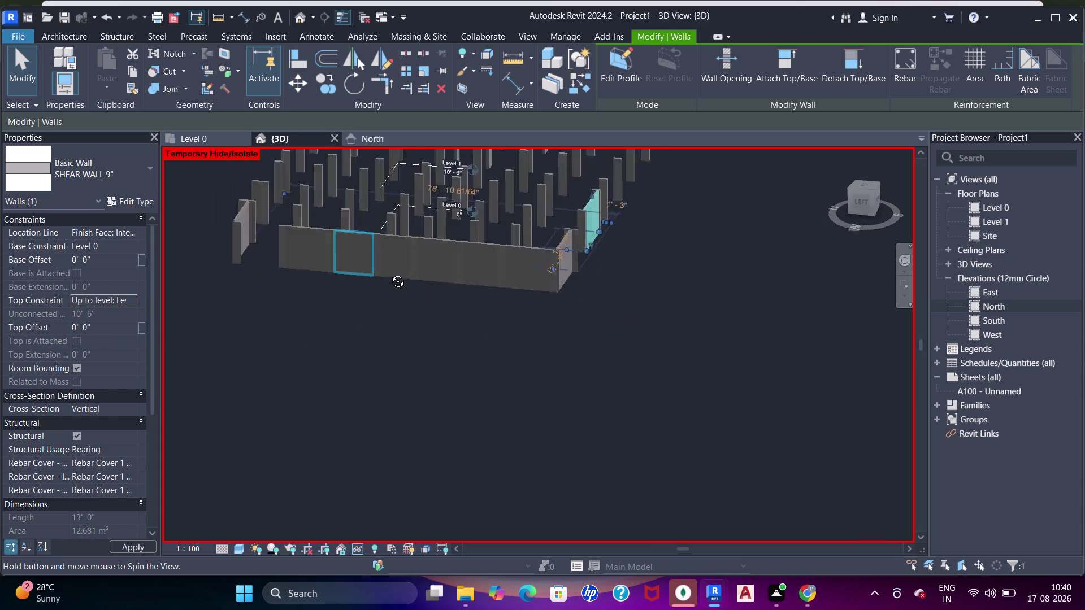
middle_drag(405, 281, 518, 281)
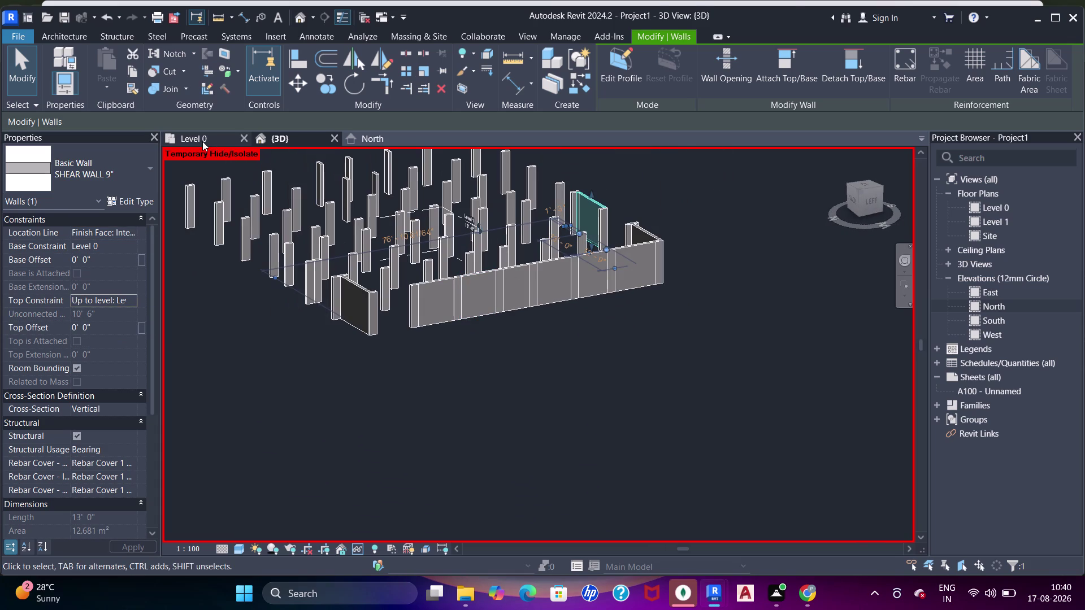
click(201, 142)
key(Escape)
Draw a SHEAR WALL 9" up the bedroom's right side beside the wardrobe.
middle_drag(741, 317, 651, 381)
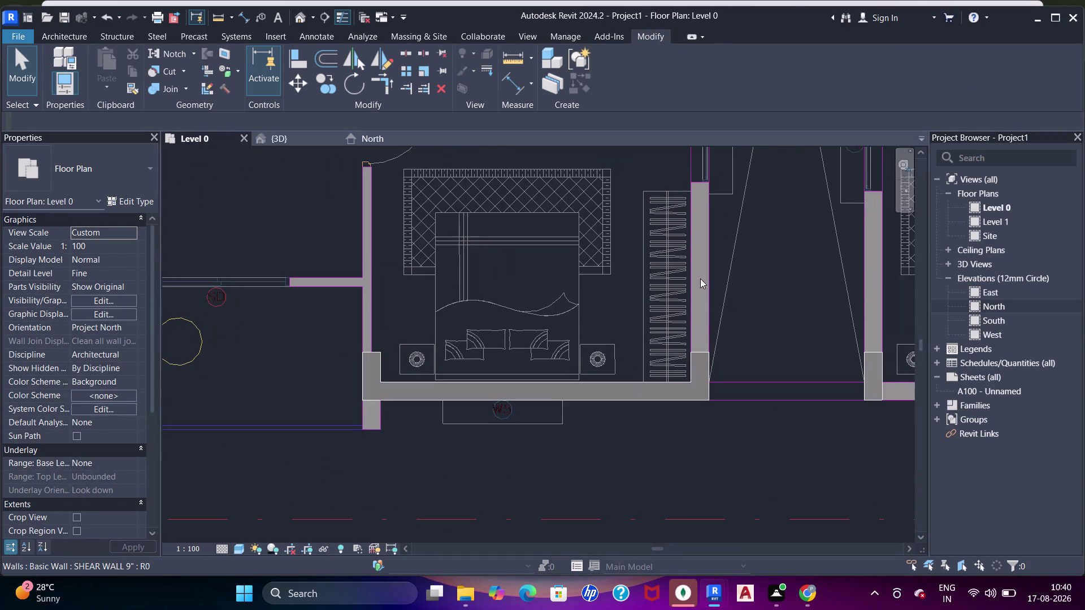
middle_drag(699, 290, 680, 382)
key(w)
key(a)
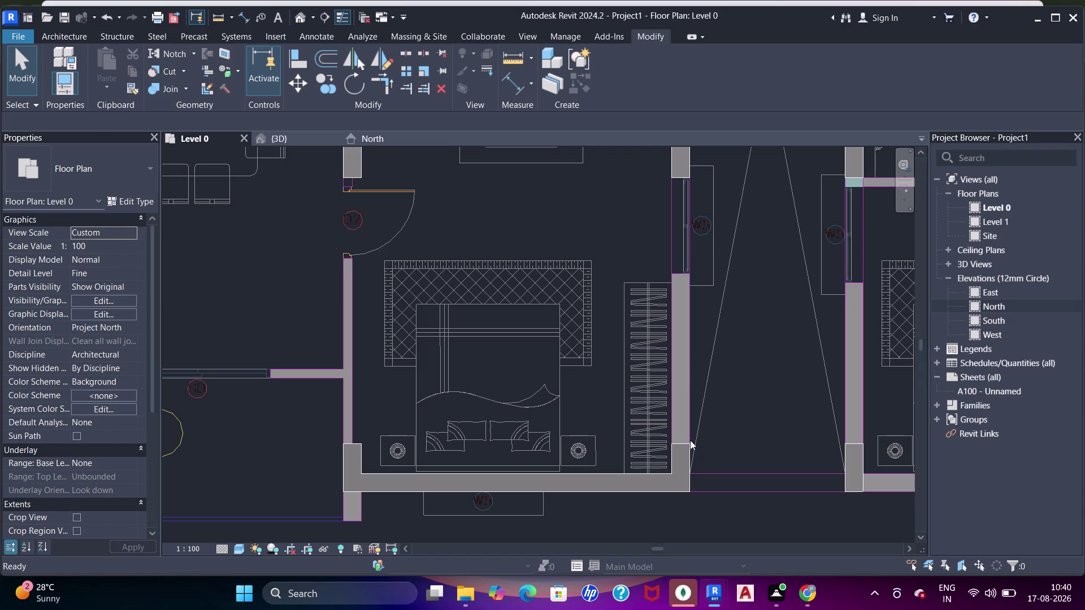
drag(690, 445, 696, 431)
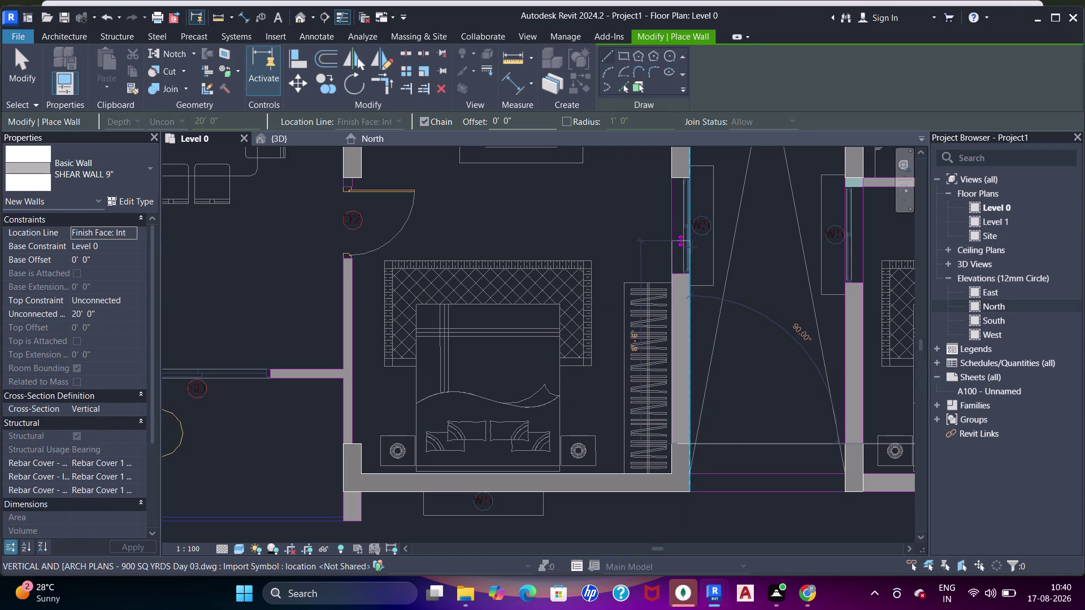
scroll(up, 3)
middle_drag(691, 293, 694, 307)
click(624, 83)
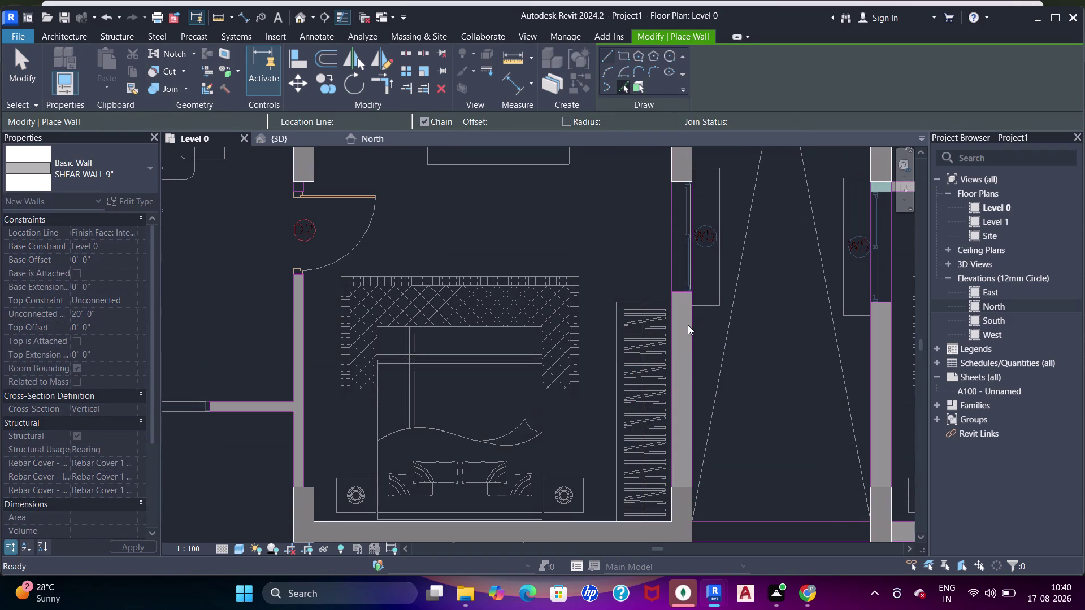
click(690, 325)
Dismiss the overlapping elements warning and select the new 20'1½" wardrobe-side wall.
scroll(down, 3)
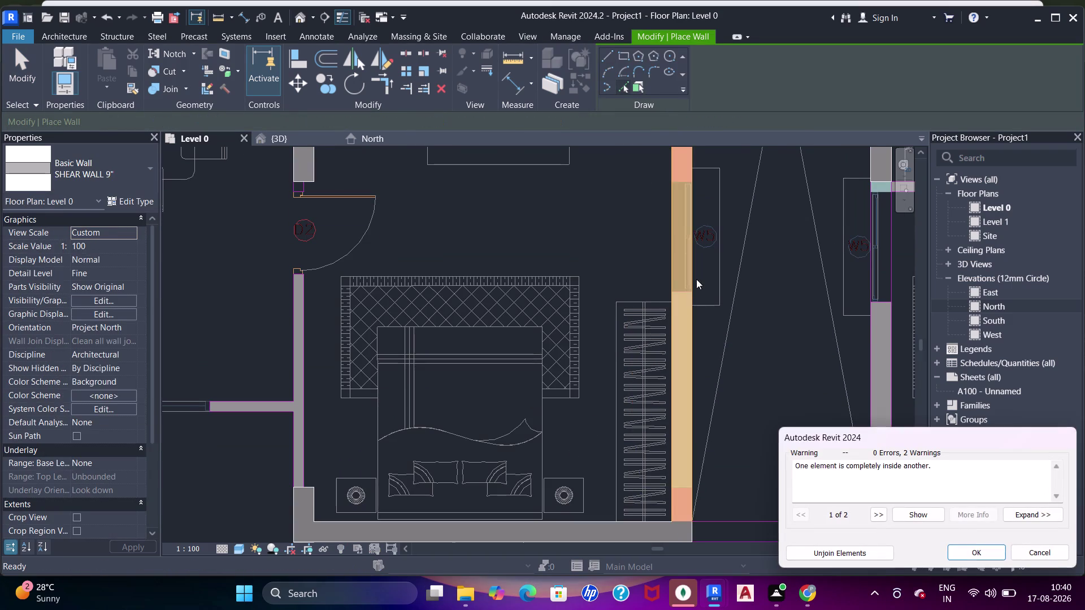
middle_drag(696, 297, 703, 395)
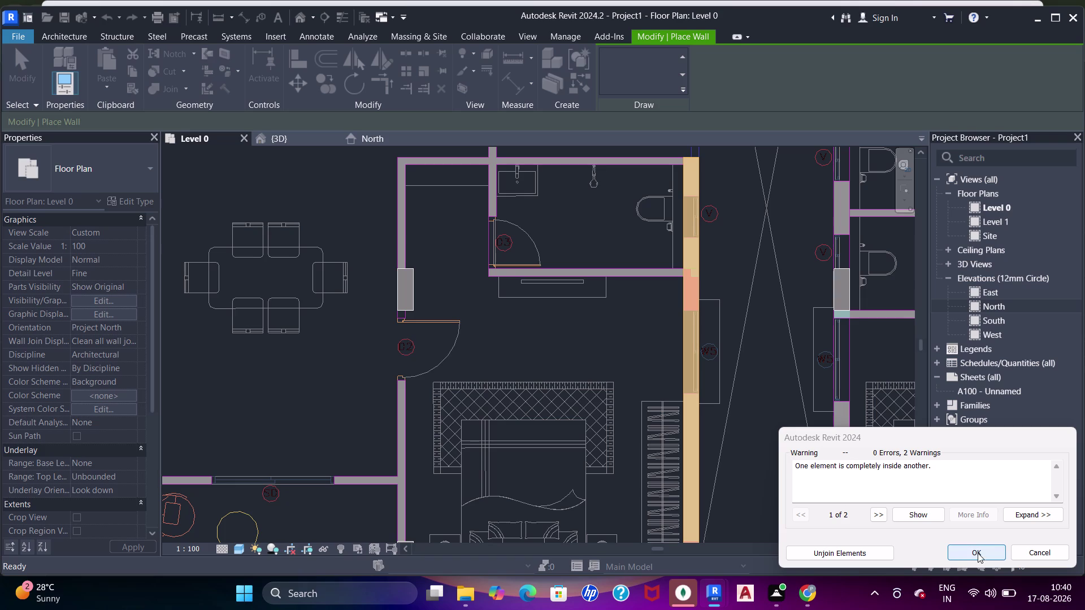
click(978, 553)
key(Escape)
key(Escape)
click(698, 228)
scroll(down, 3)
middle_drag(713, 398, 707, 264)
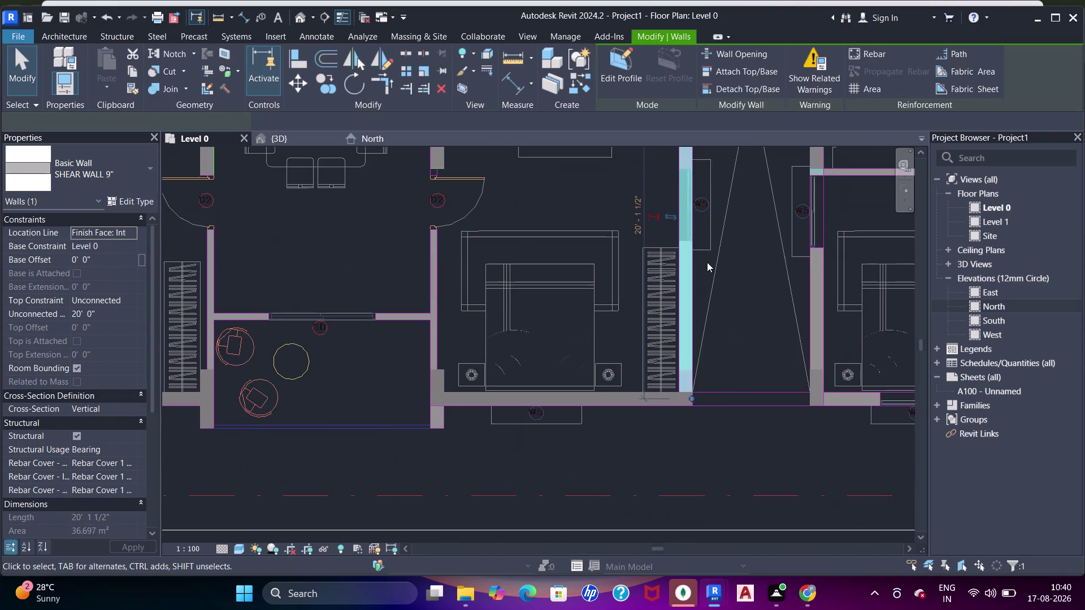
Stretch the wardrobe-side wall's end down beside the wardrobe.
scroll(up, 3)
drag(686, 401, 689, 178)
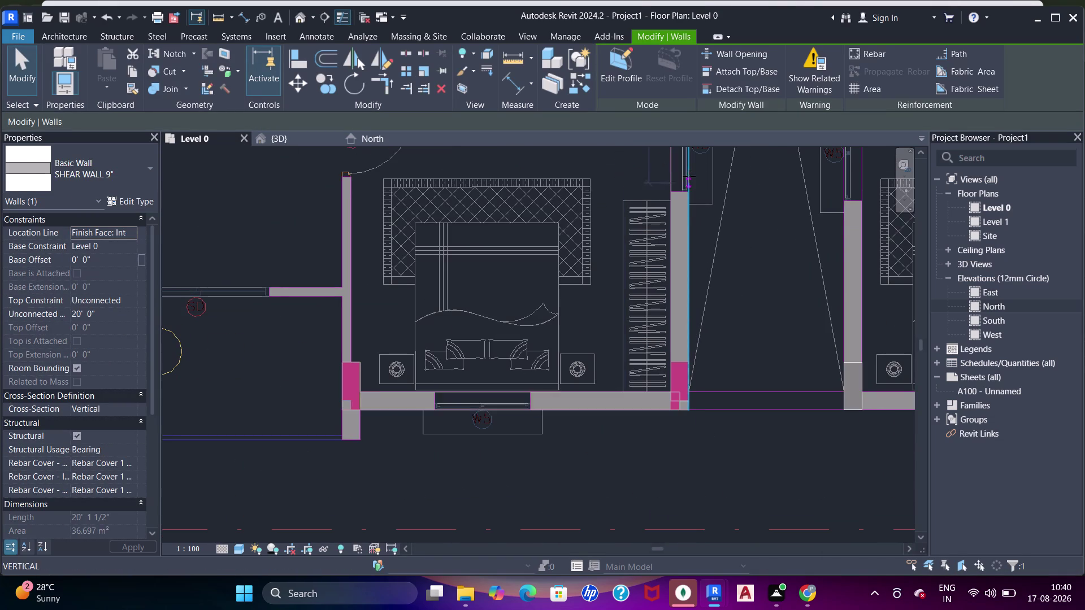
drag(689, 178, 689, 176)
middle_drag(695, 200, 698, 233)
middle_drag(713, 248, 705, 378)
scroll(down, 3)
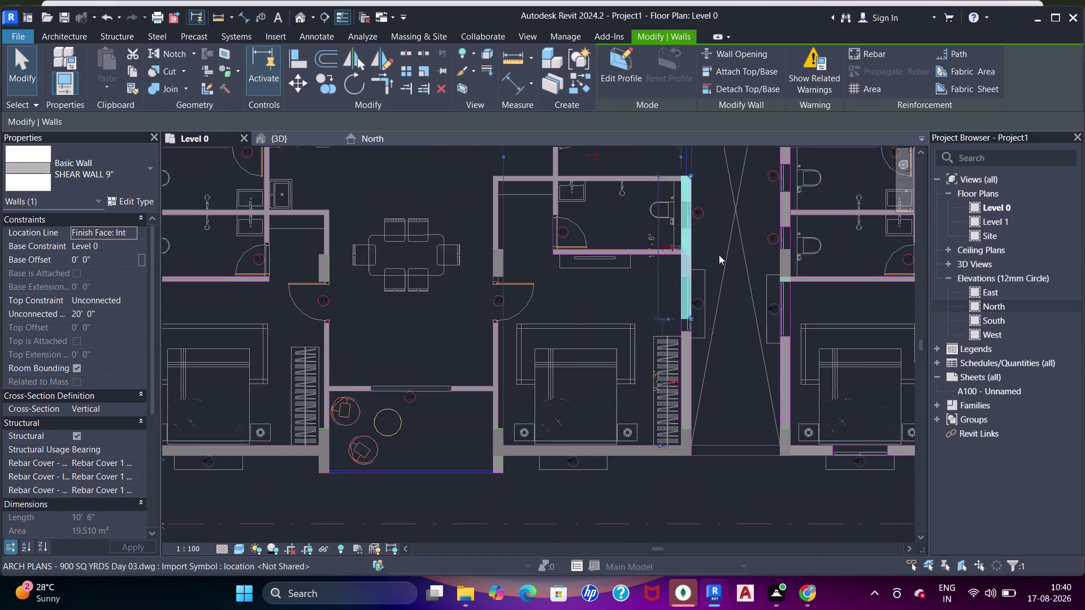
middle_drag(718, 247, 718, 304)
drag(691, 231, 679, 350)
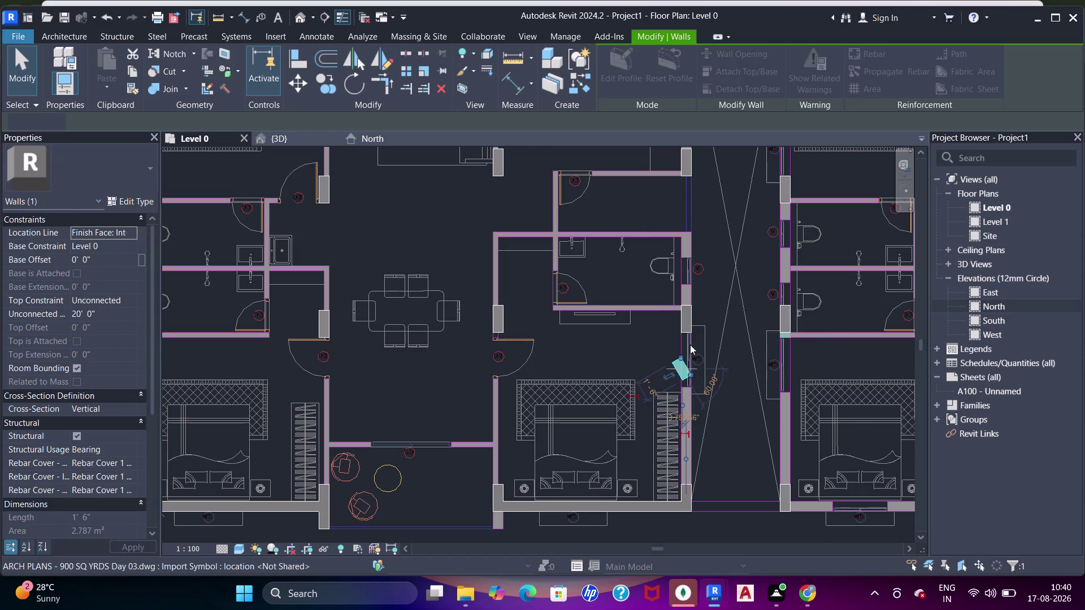
scroll(up, 3)
scroll(up, 3)
middle_drag(688, 403, 715, 255)
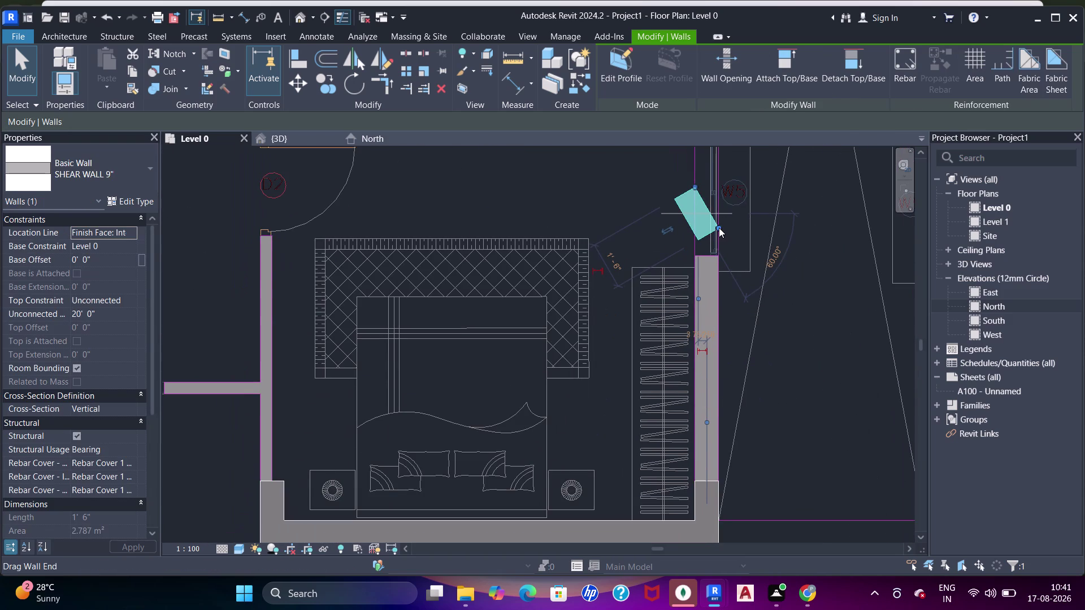
drag(718, 228, 721, 479)
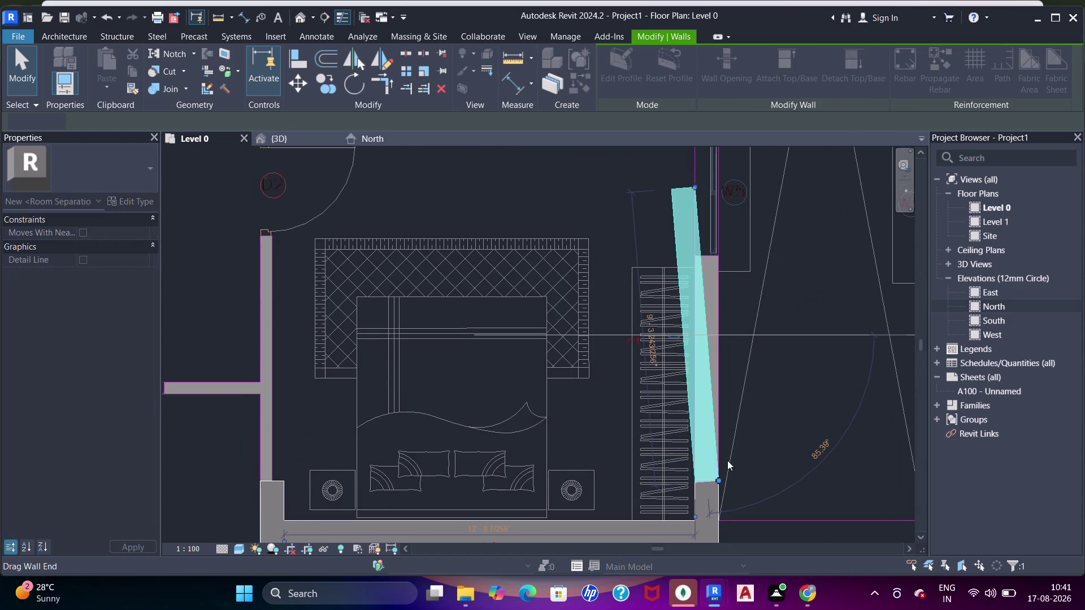
Align the wardrobe-side shear wall onto the imported DWG wall edge.
key(a)
key(a)
key(a)
key(a)
click(721, 278)
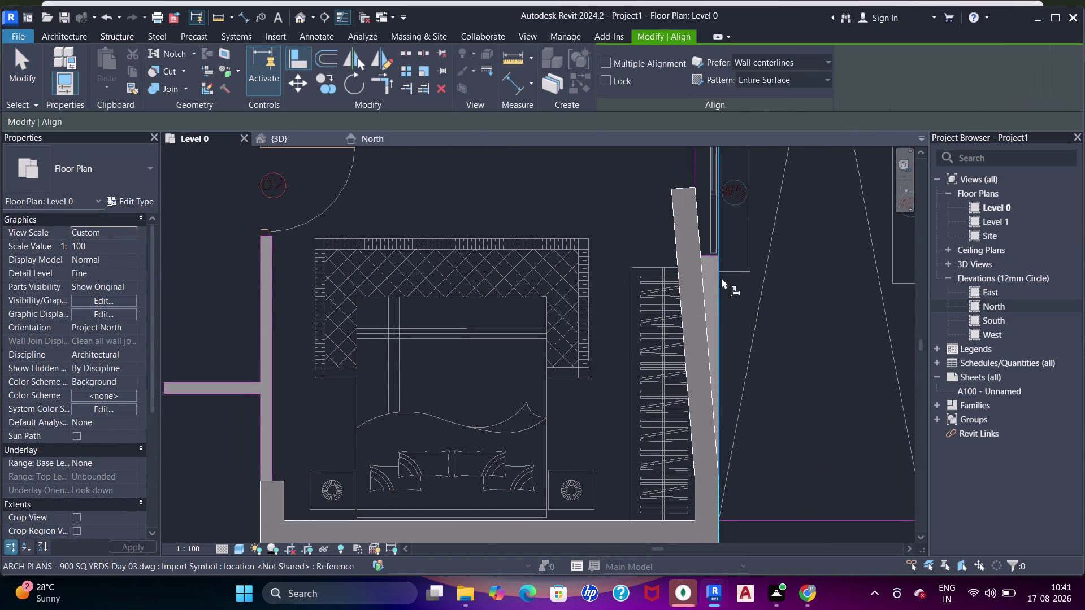
click(703, 278)
scroll(down, 3)
middle_drag(723, 216, 726, 225)
key(Escape)
key(Escape)
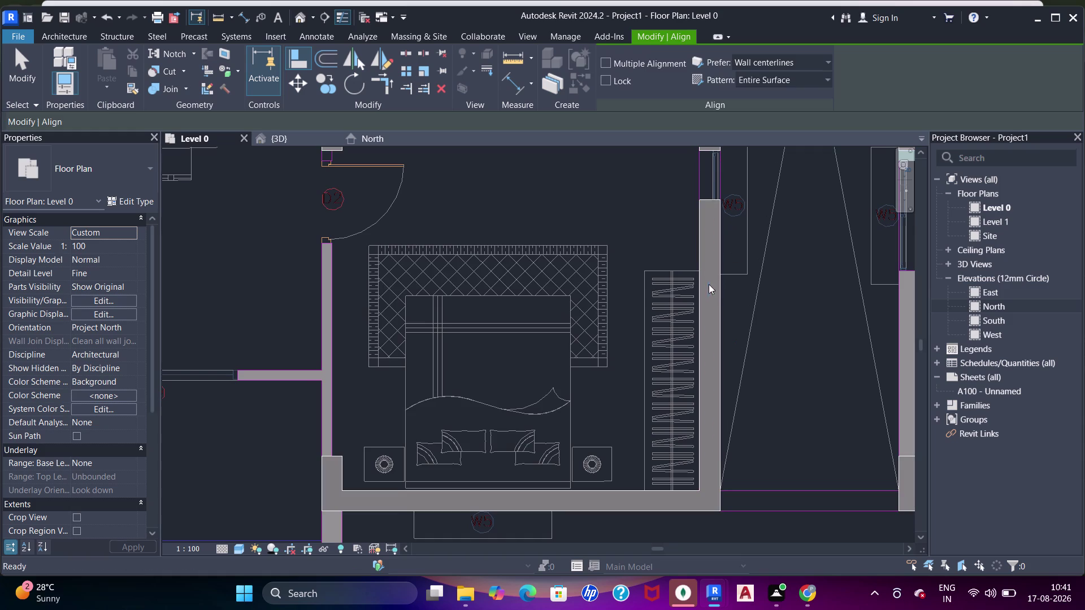
key(Escape)
click(727, 290)
key(Escape)
click(717, 322)
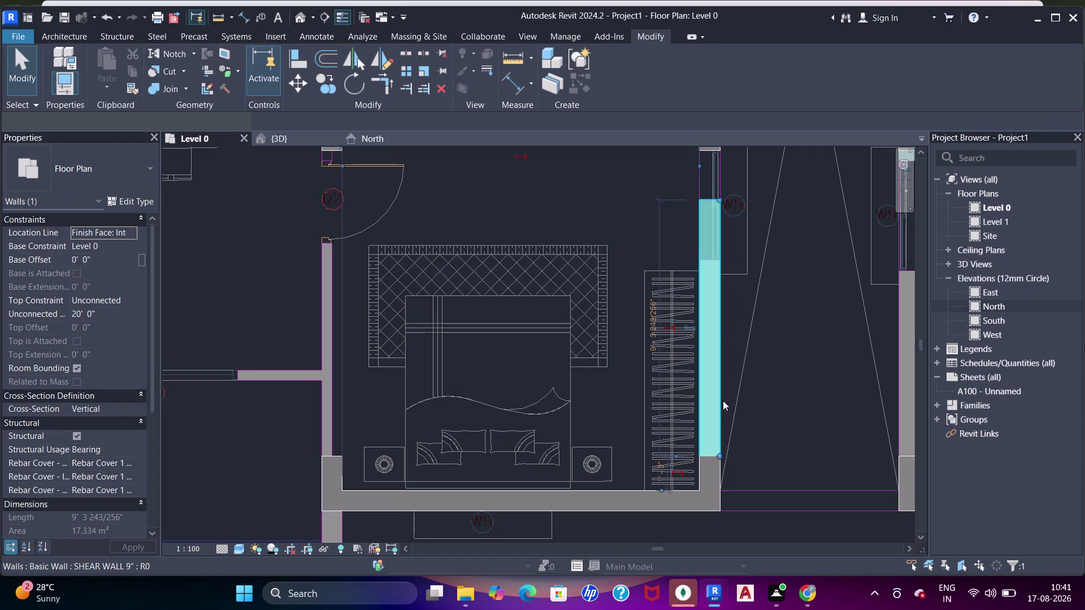
Pull the horizontal shear wall's end onto the DWG wall line.
click(714, 477)
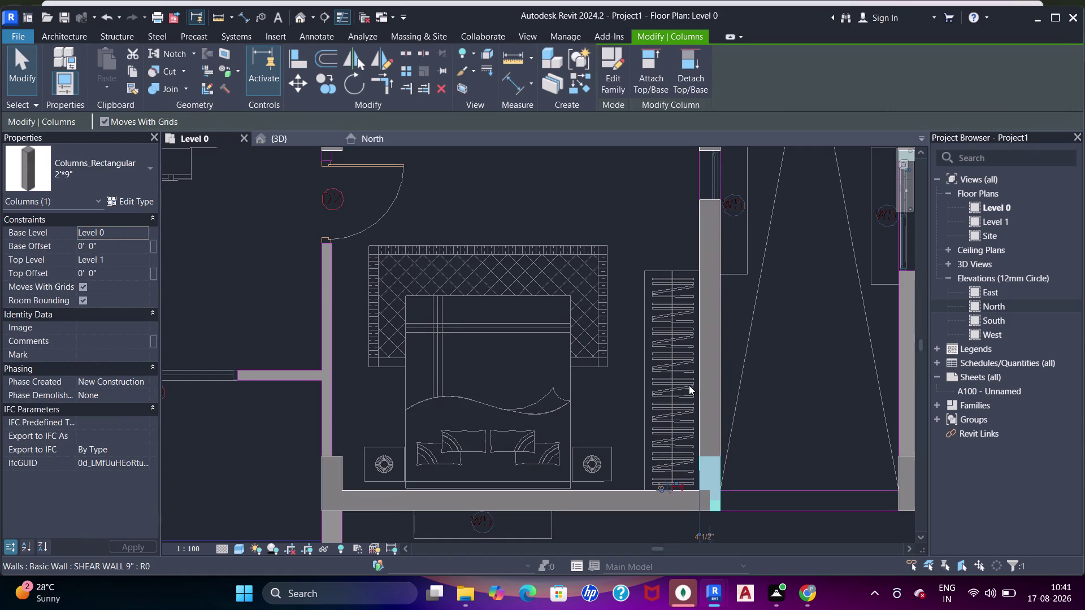
click(676, 503)
scroll(up, 3)
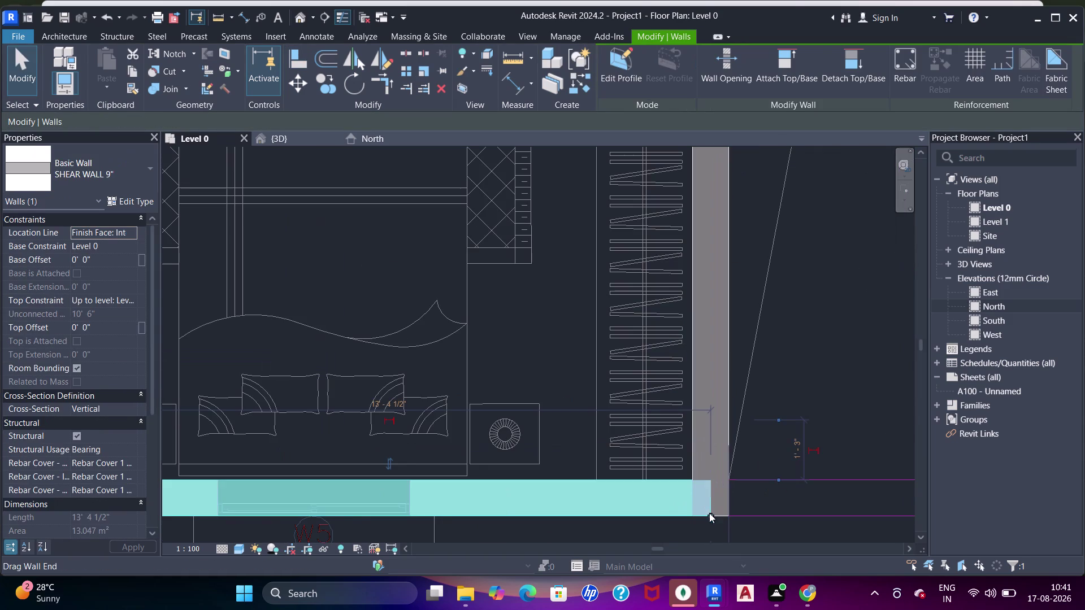
drag(709, 513, 685, 514)
scroll(up, 3)
key(Escape)
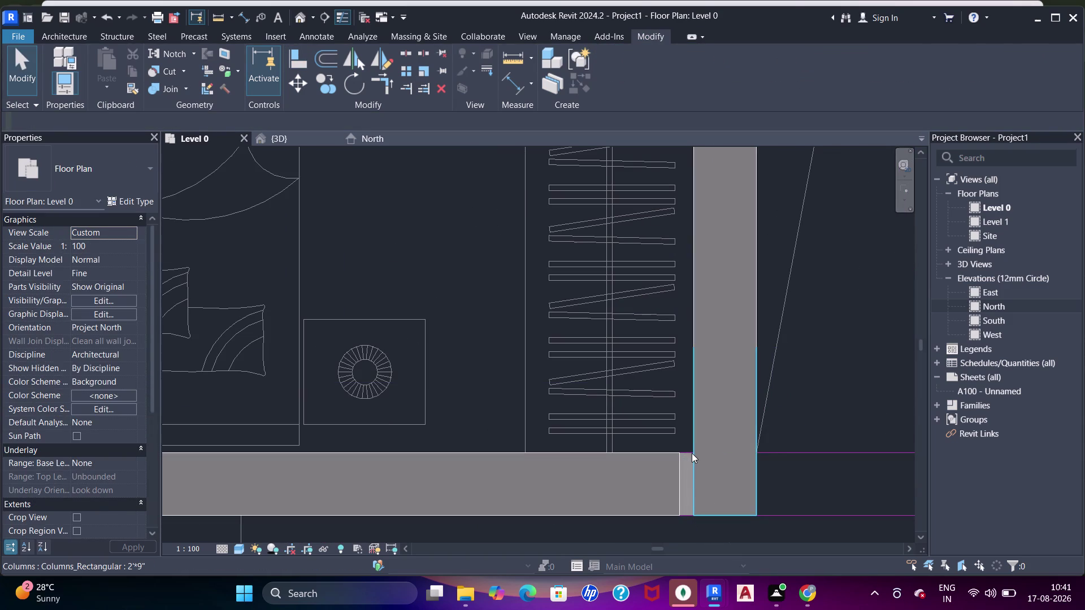
Align the horizontal shear wall's face onto the DWG line with AL.
key(a)
key(a)
key(a)
click(694, 463)
click(676, 470)
scroll(down, 3)
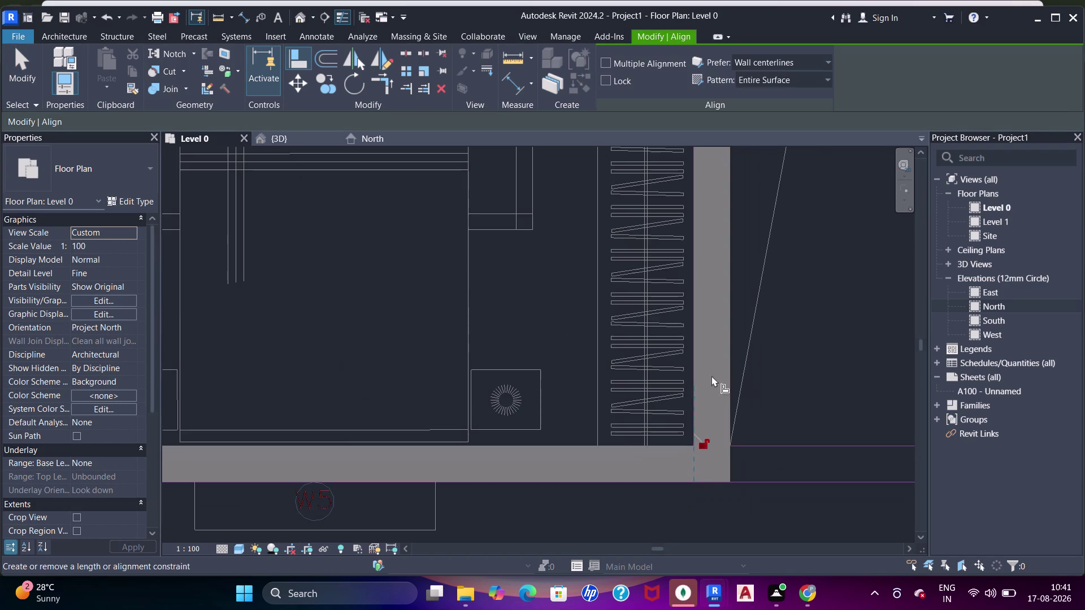
key(Escape)
key(Escape)
scroll(down, 3)
middle_drag(497, 377, 765, 293)
key(Escape)
Check the shear wall below the bed and select the vertical wall by the shaft.
click(510, 357)
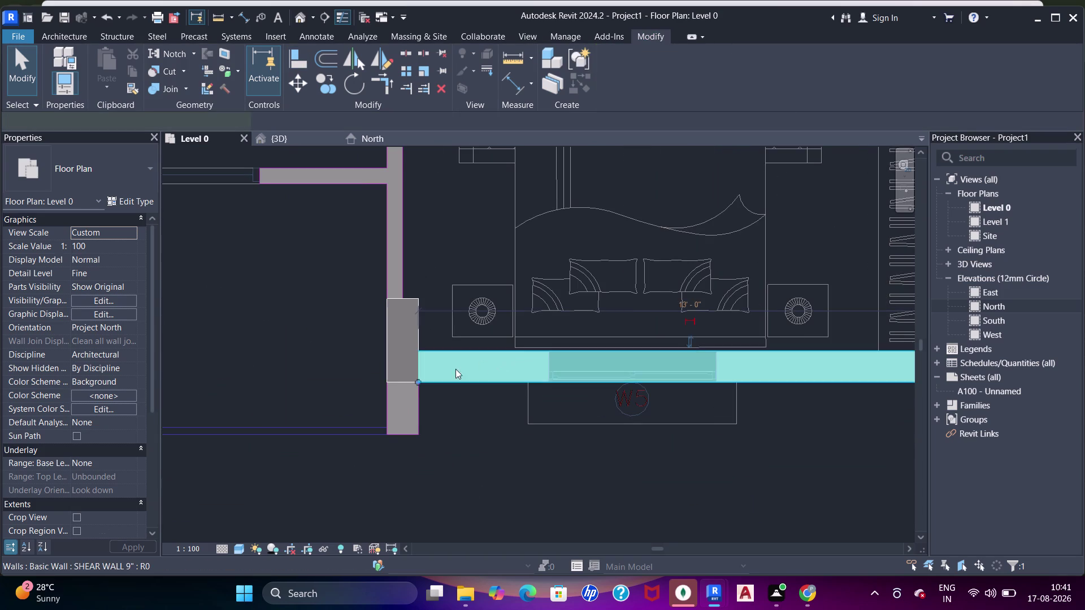
key(Escape)
scroll(down, 3)
middle_drag(699, 314, 425, 365)
scroll(up, 3)
click(614, 279)
scroll(down, 3)
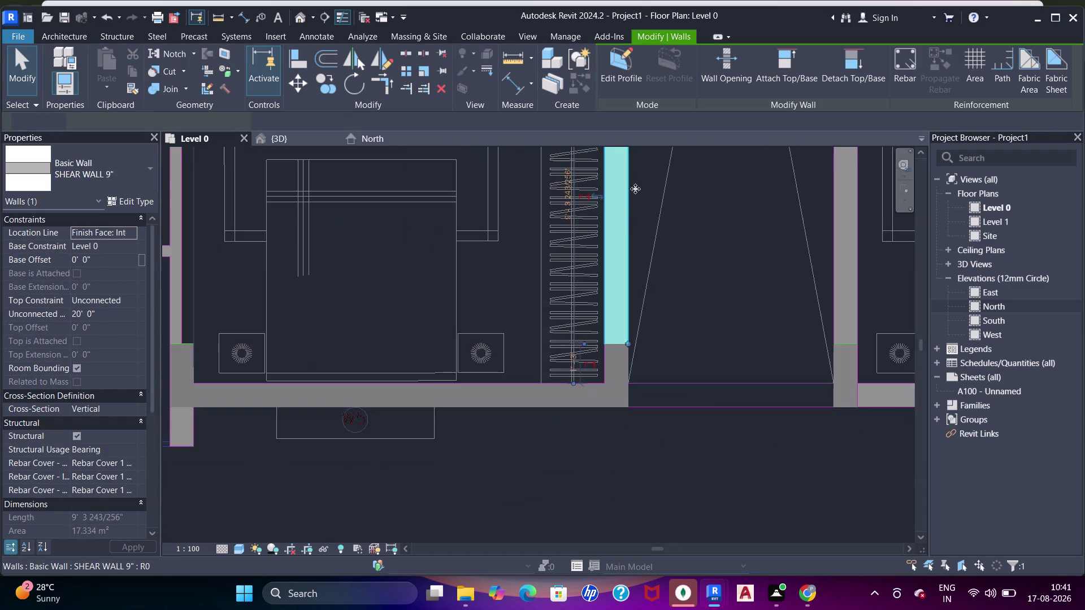
Try dragging the shaft wall along the DWG line, undo it, and reselect the wall.
middle_drag(638, 209, 618, 399)
middle_drag(604, 244, 630, 344)
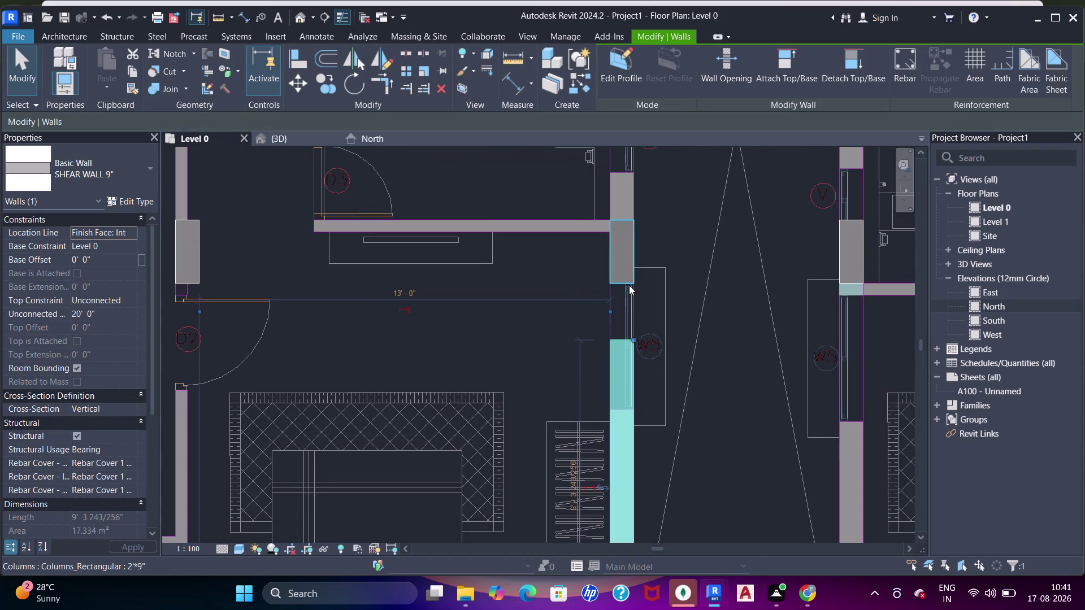
scroll(up, 3)
middle_drag(650, 322, 676, 306)
key(Escape)
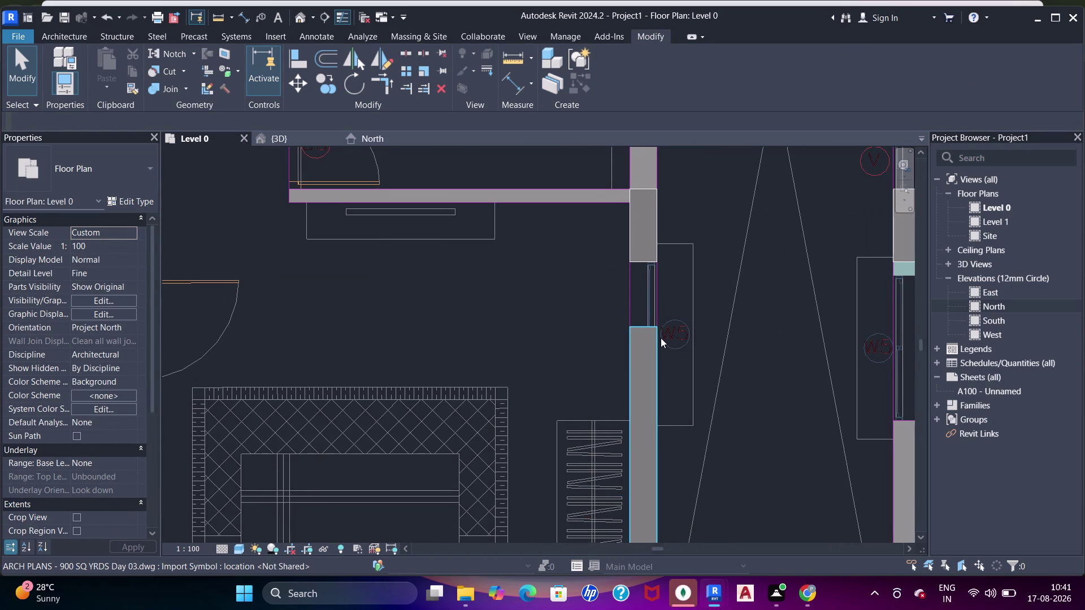
drag(658, 340, 705, 333)
key(ctrl+z)
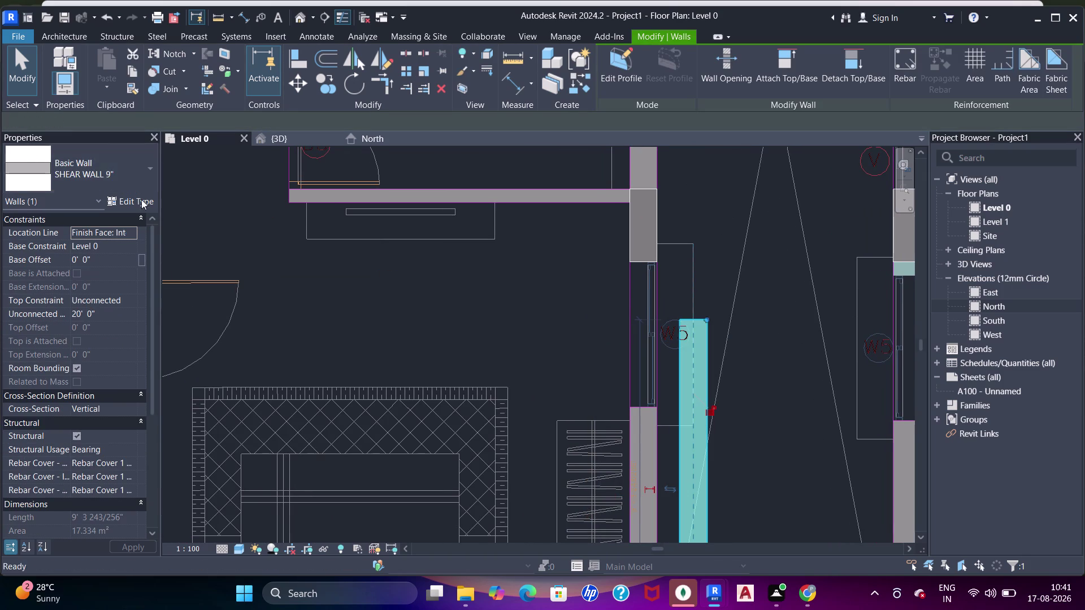
click(647, 349)
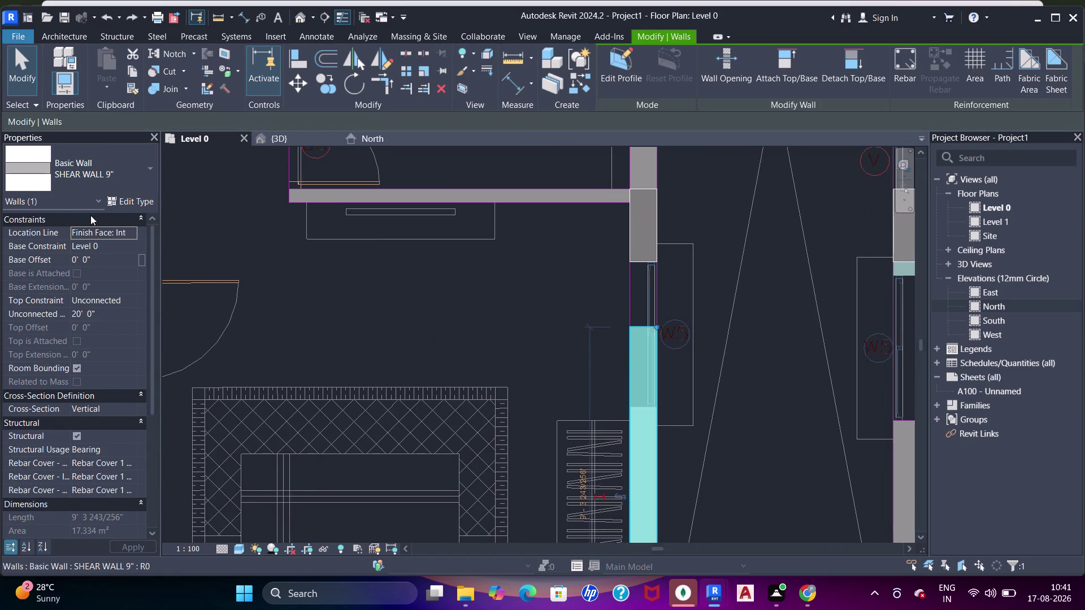
Set the SHEAR WALL 9" Concrete material's shading colour to teal RGB 64 128 128.
click(126, 201)
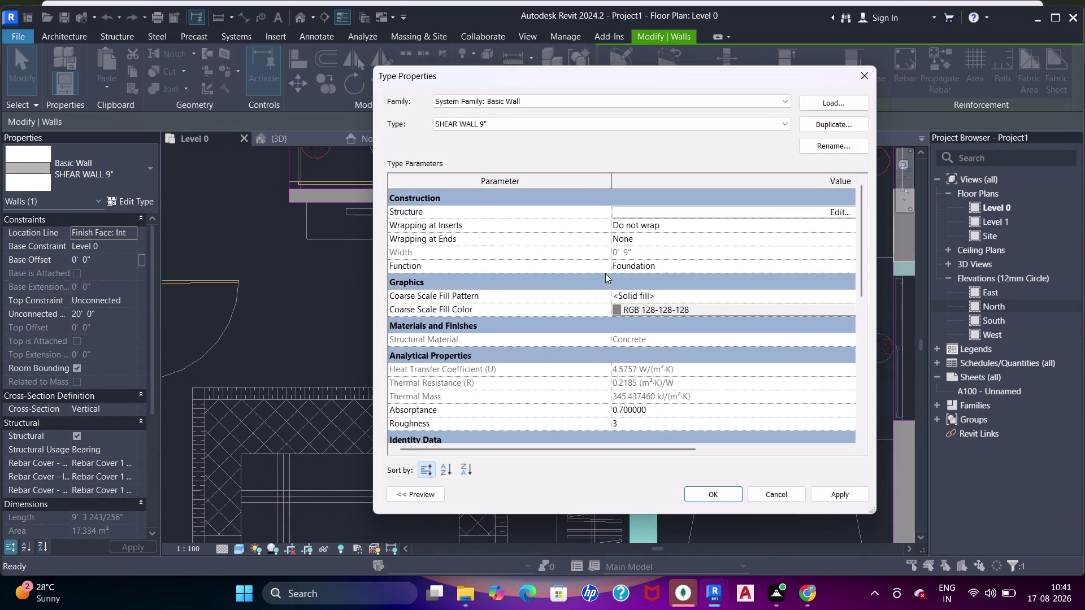
click(817, 214)
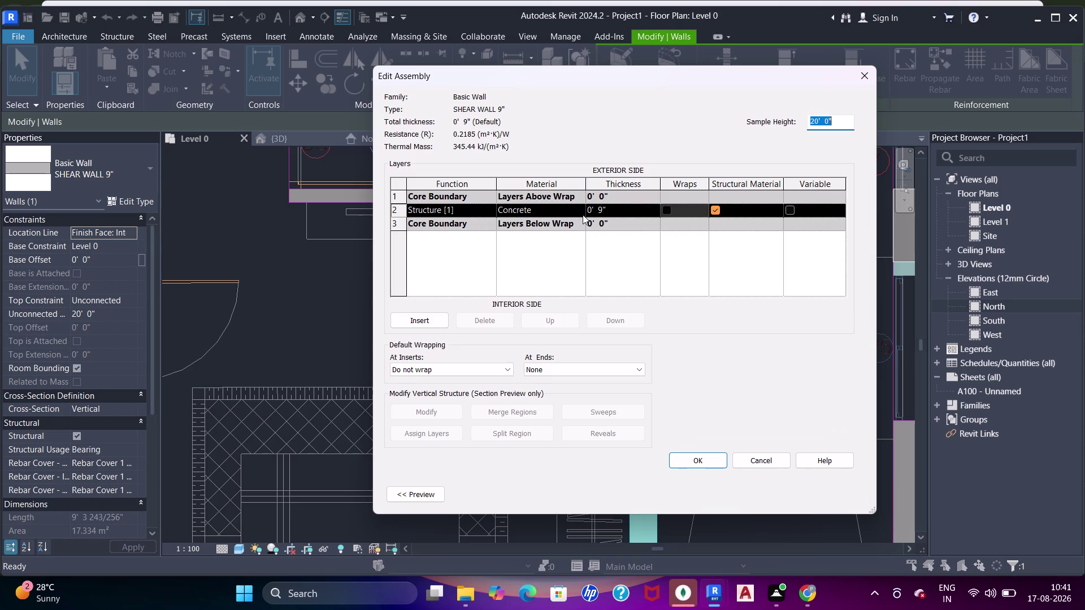
click(583, 210)
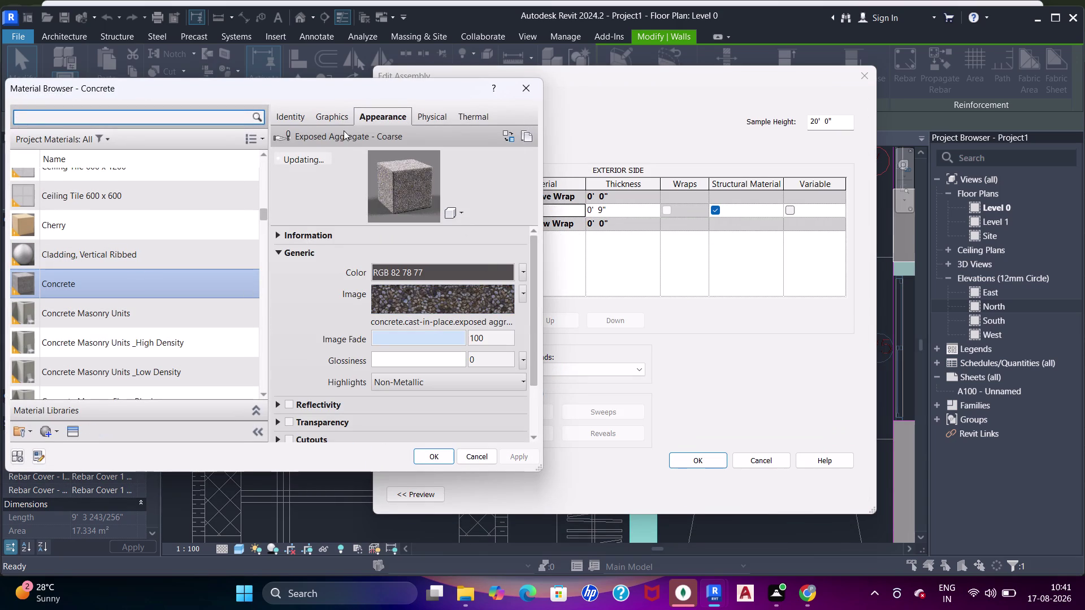
click(341, 108)
click(401, 174)
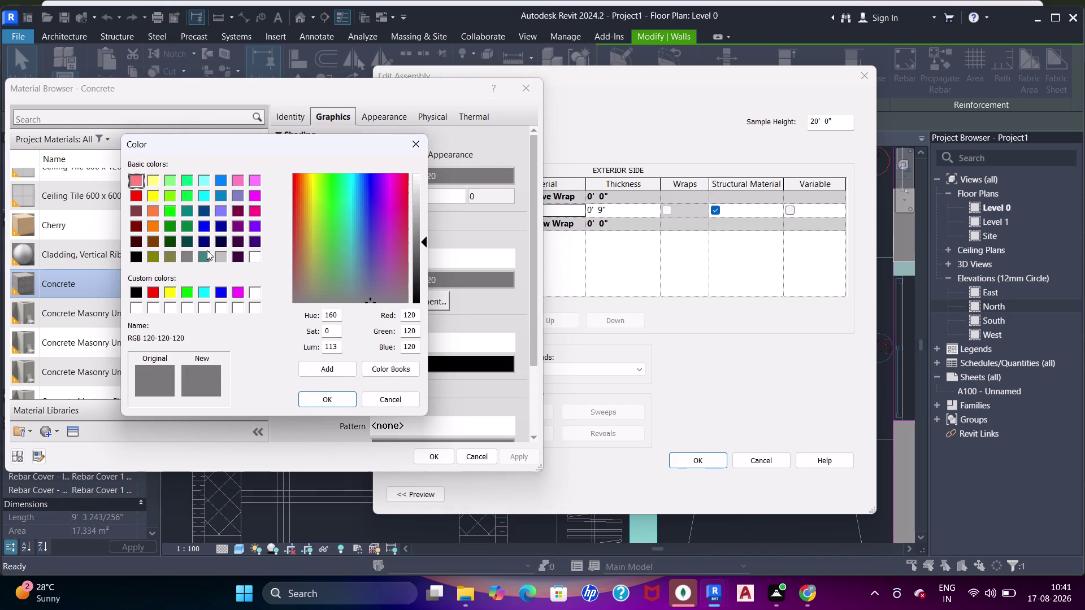
click(205, 257)
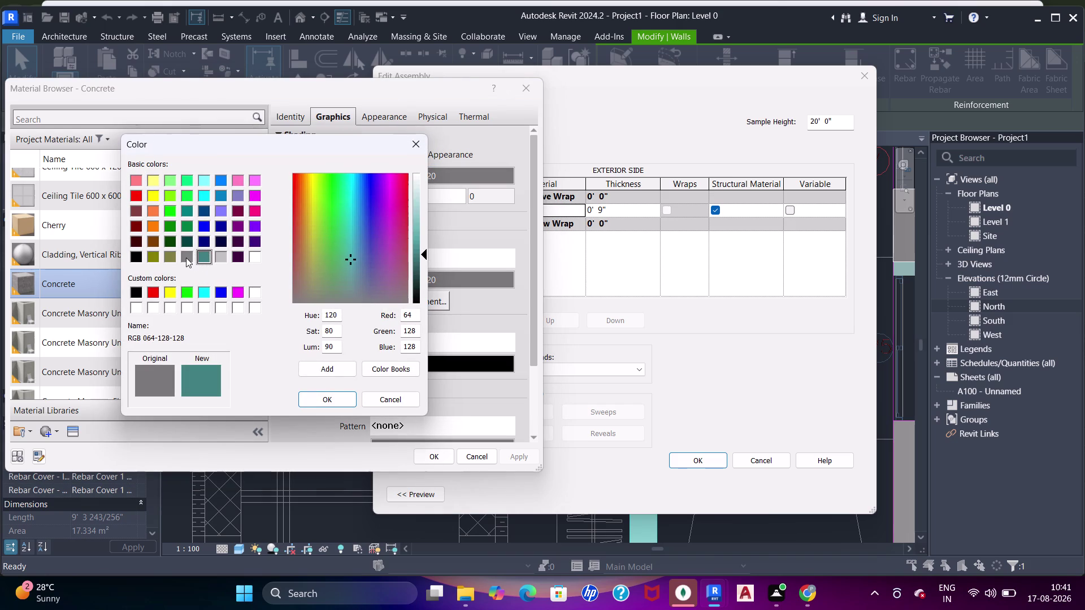
click(187, 255)
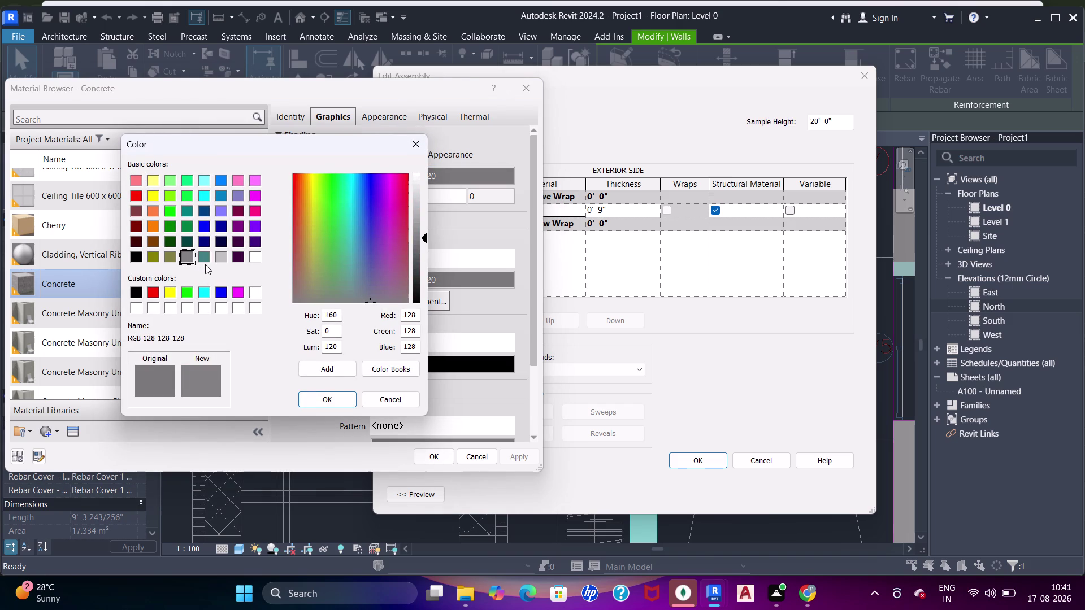
click(203, 254)
click(340, 407)
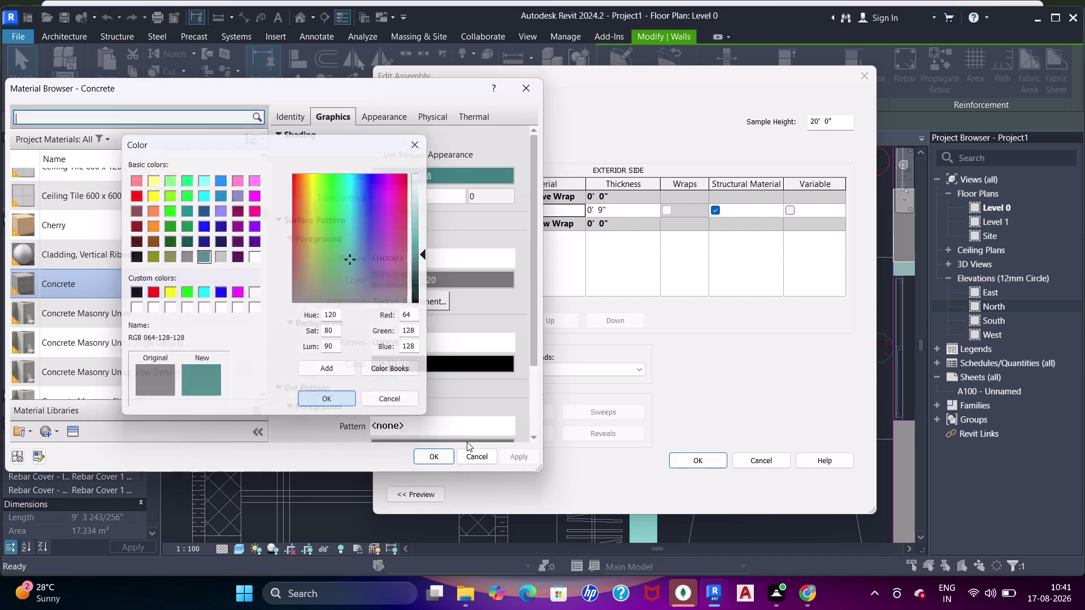
Confirm the material, layer assembly and wall type changes, then clear the selection.
drag(517, 458, 511, 457)
drag(430, 453, 484, 448)
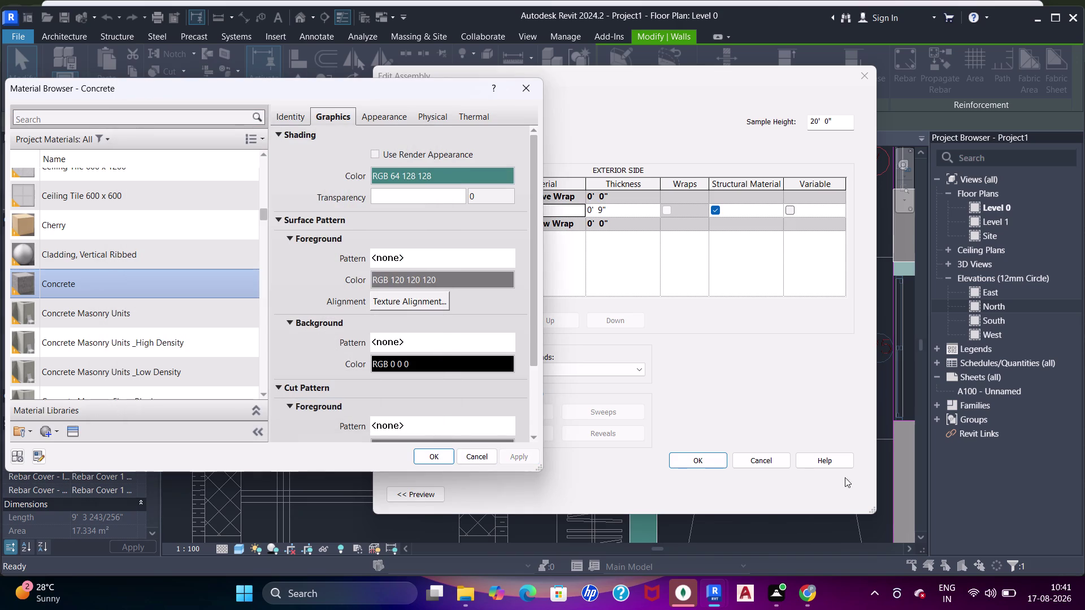
click(703, 460)
click(429, 455)
drag(693, 457, 703, 457)
drag(818, 490, 809, 495)
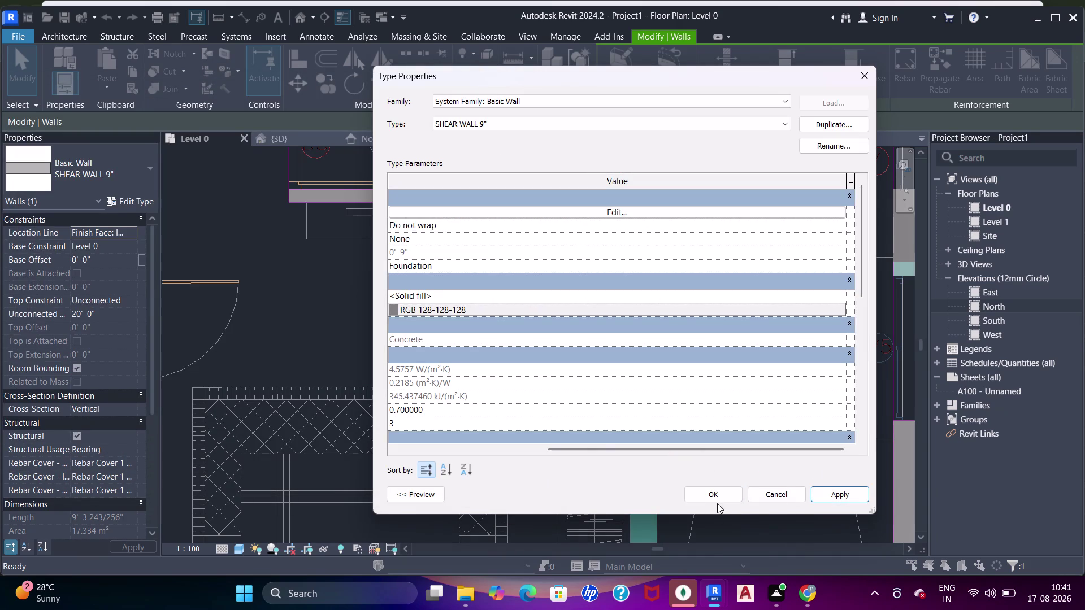
click(841, 500)
click(723, 496)
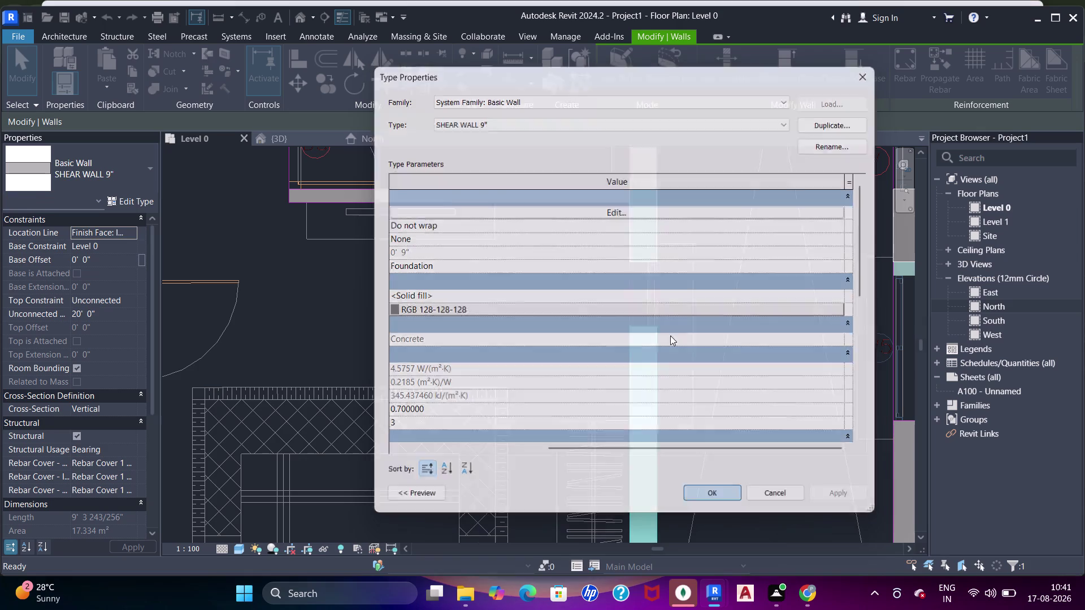
key(Escape)
key(Escape)
scroll(down, 3)
Orbit the {3D} view to inspect the teal shear walls among the grey columns.
middle_drag(661, 300, 638, 217)
middle_drag(631, 249, 647, 300)
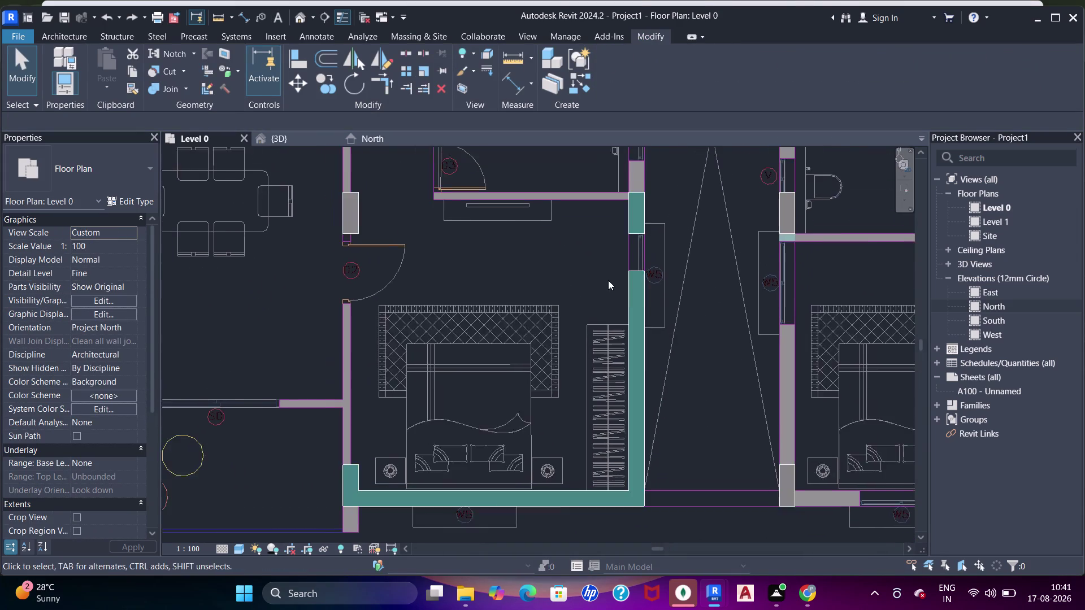
scroll(down, 3)
middle_click(350, 242)
scroll(up, 3)
click(280, 130)
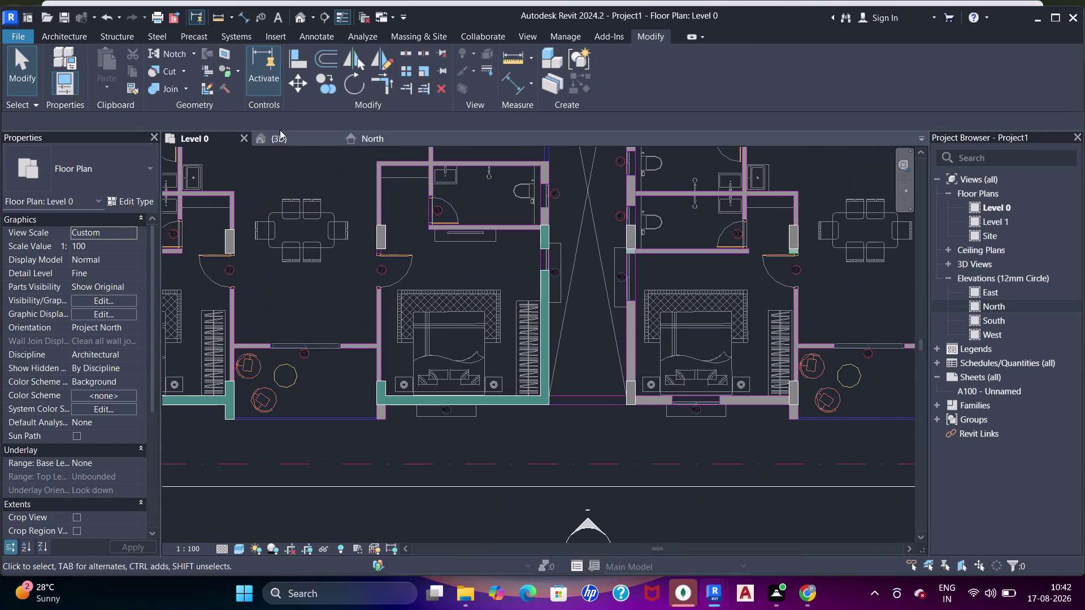
click(292, 138)
middle_drag(628, 358, 600, 385)
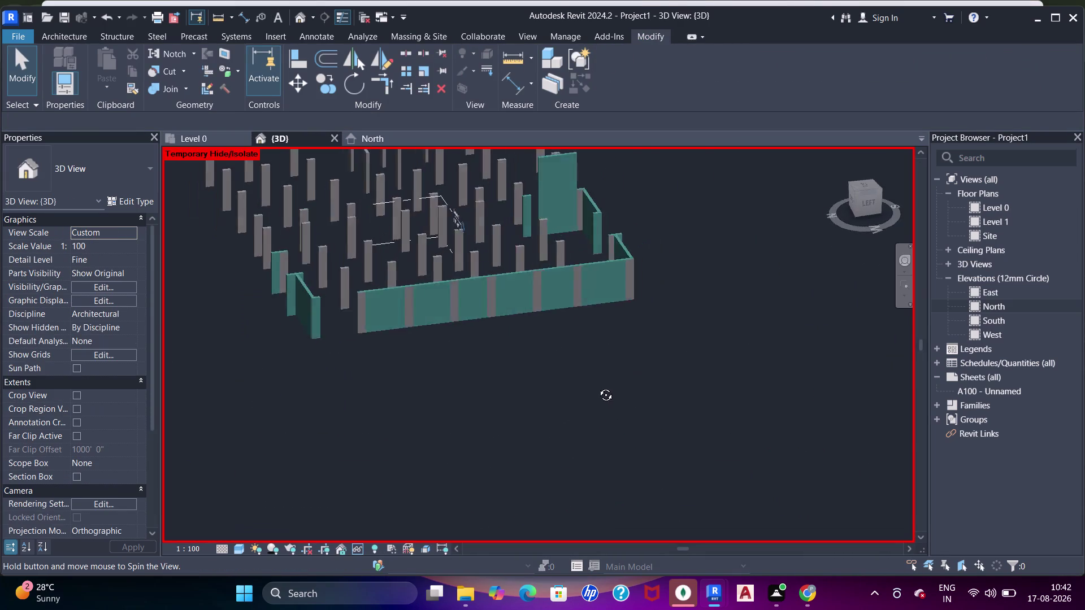
middle_drag(600, 385, 626, 380)
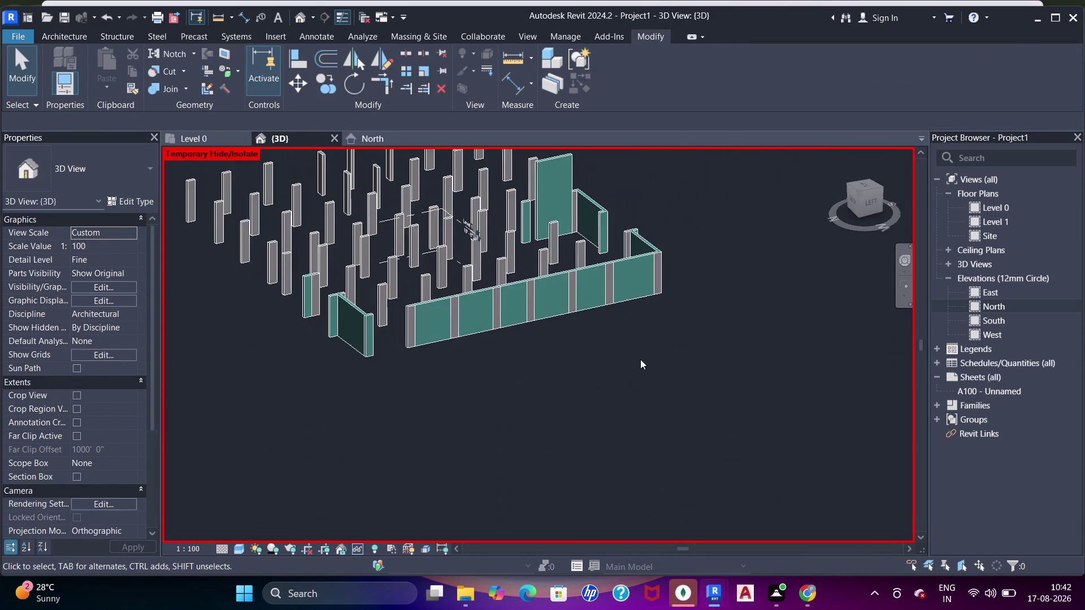
scroll(up, 3)
scroll(down, 3)
middle_drag(557, 298, 611, 334)
click(627, 289)
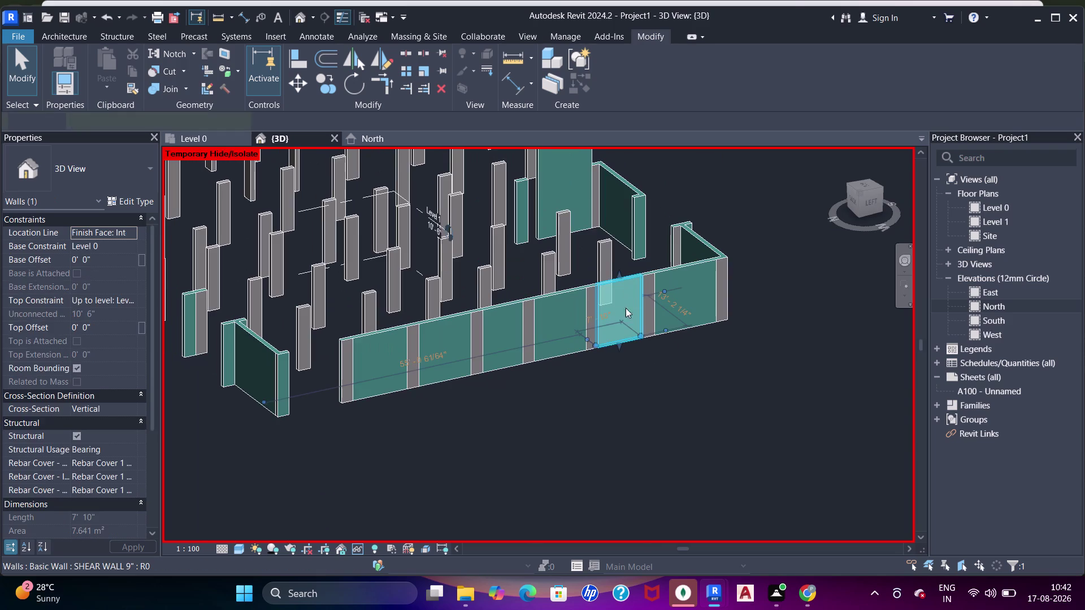
key(Escape)
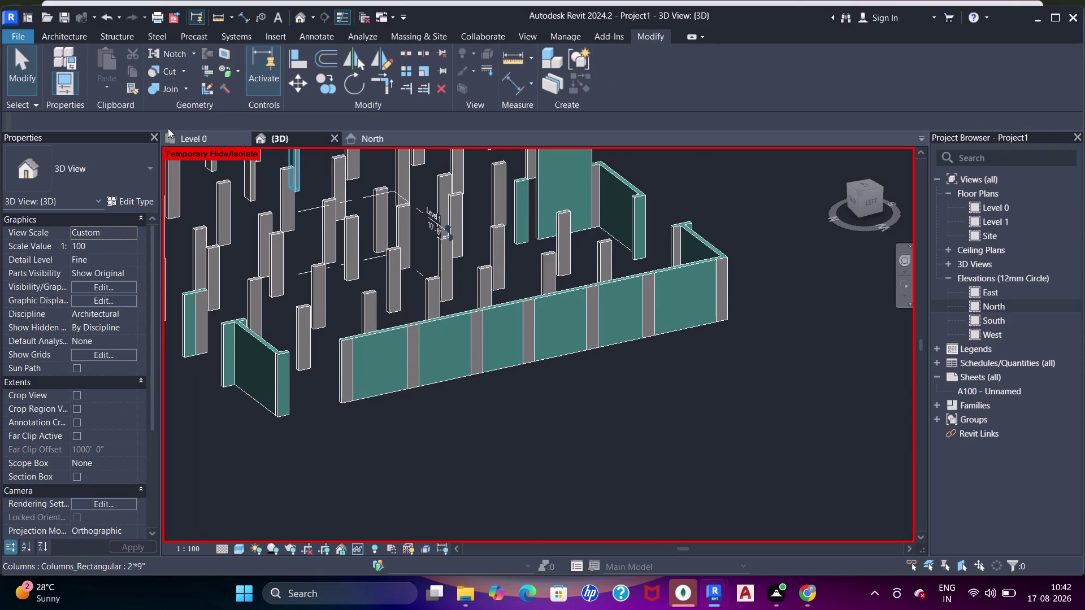
Return to the Level 0 plan view.
click(207, 137)
scroll(down, 3)
scroll(up, 3)
click(517, 275)
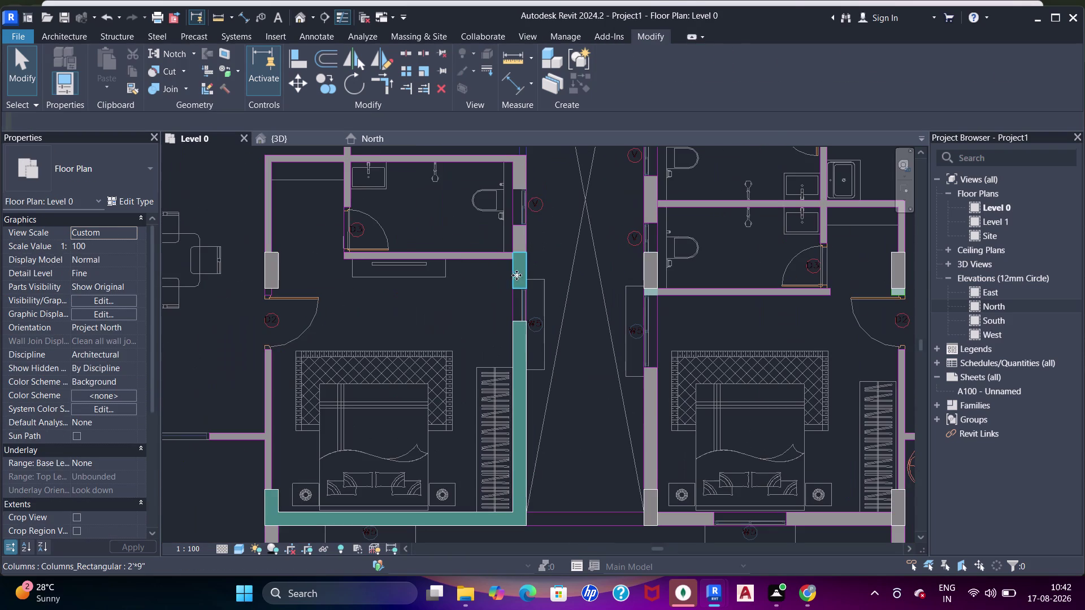
key(Escape)
click(523, 397)
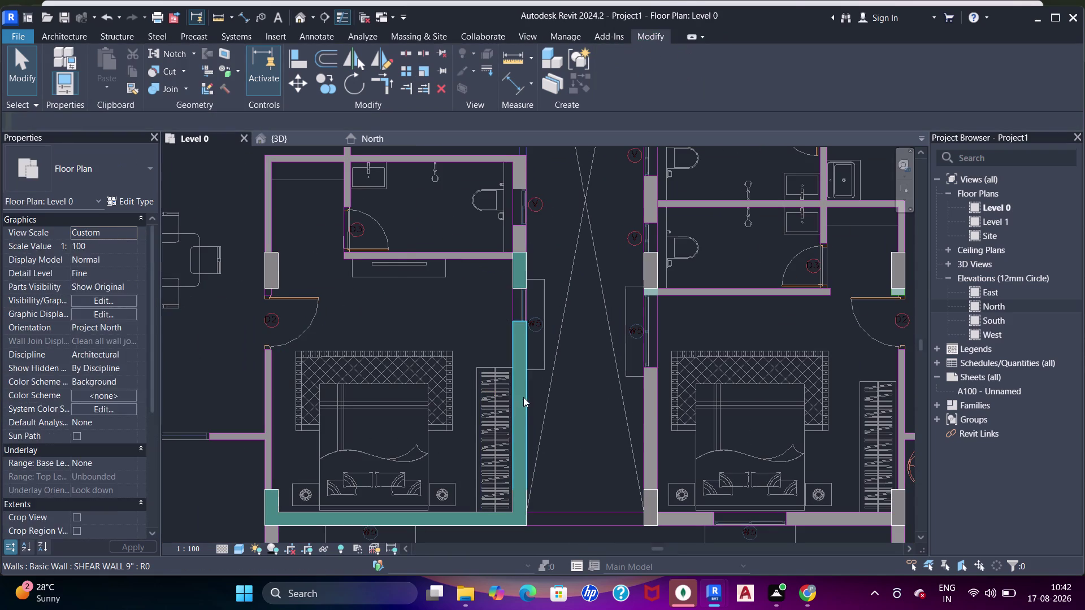
Set the shaft-side shear wall's Top Constraint to Up to level: Level 1.
click(126, 302)
click(112, 336)
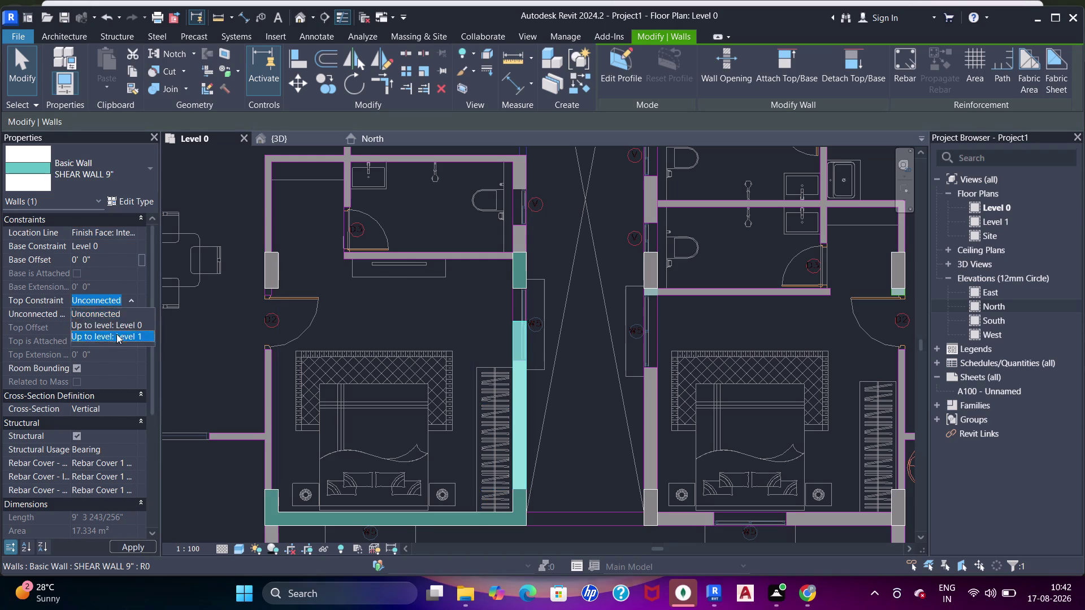
middle_drag(447, 312, 452, 326)
key(Escape)
Zoom in on the shaft, check the adjacent column, and clear the selection.
middle_drag(530, 331, 532, 367)
scroll(up, 3)
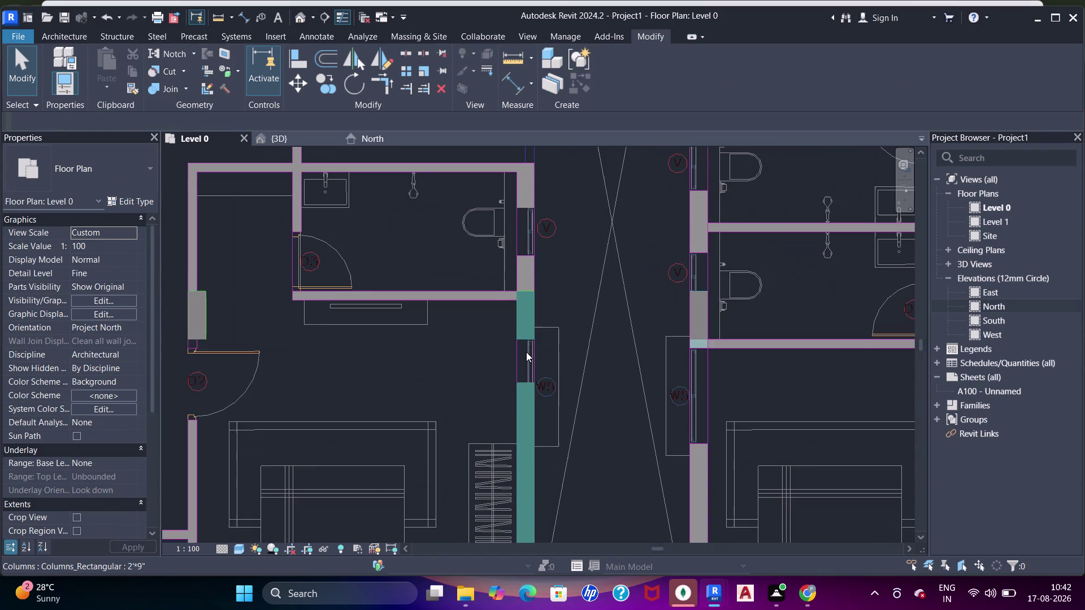
scroll(up, 3)
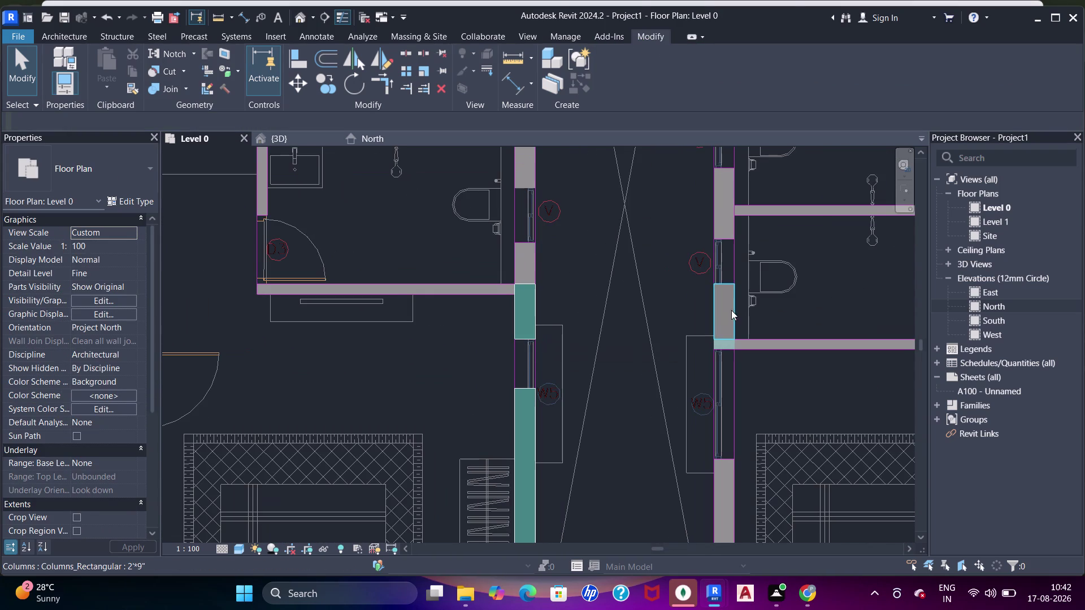
click(731, 310)
key(Escape)
click(533, 316)
key(Escape)
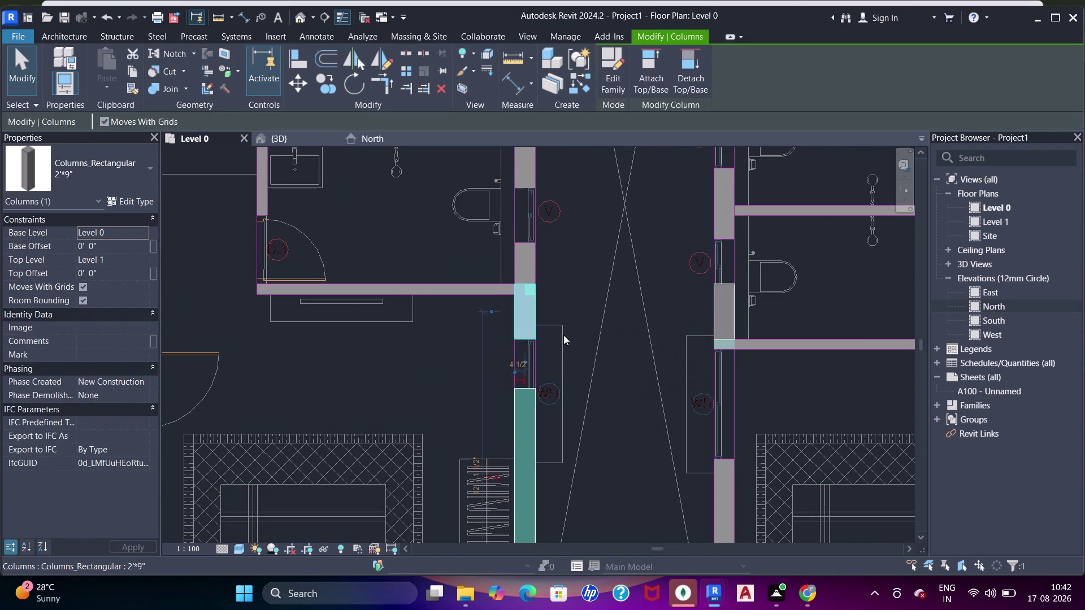
click(519, 328)
key(Escape)
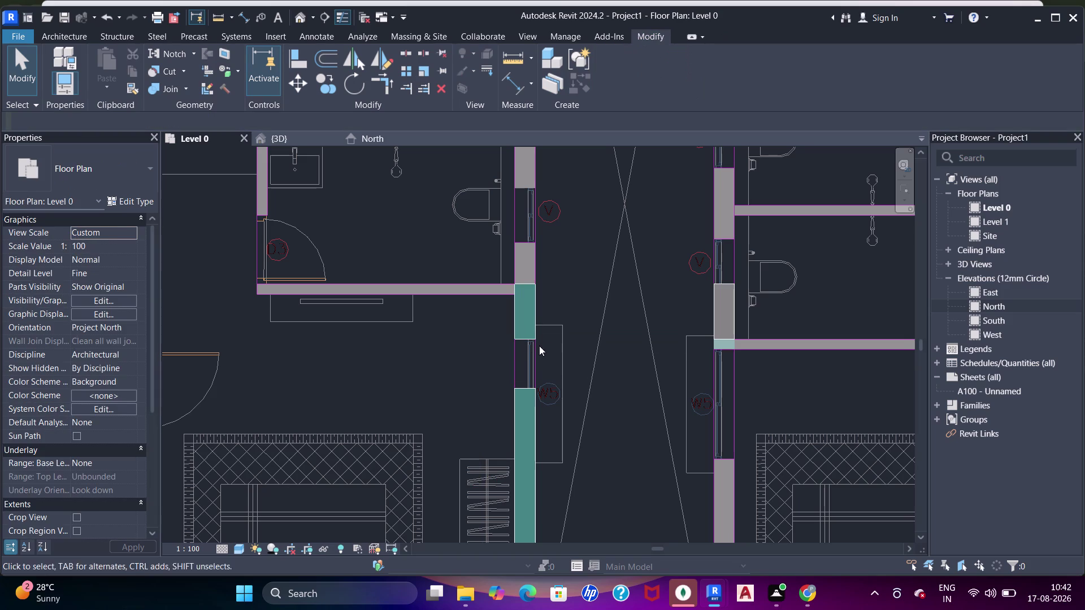
Start the Align tool (AL) against the column beside the shaft wall.
key(a)
key(a)
key(a)
click(525, 340)
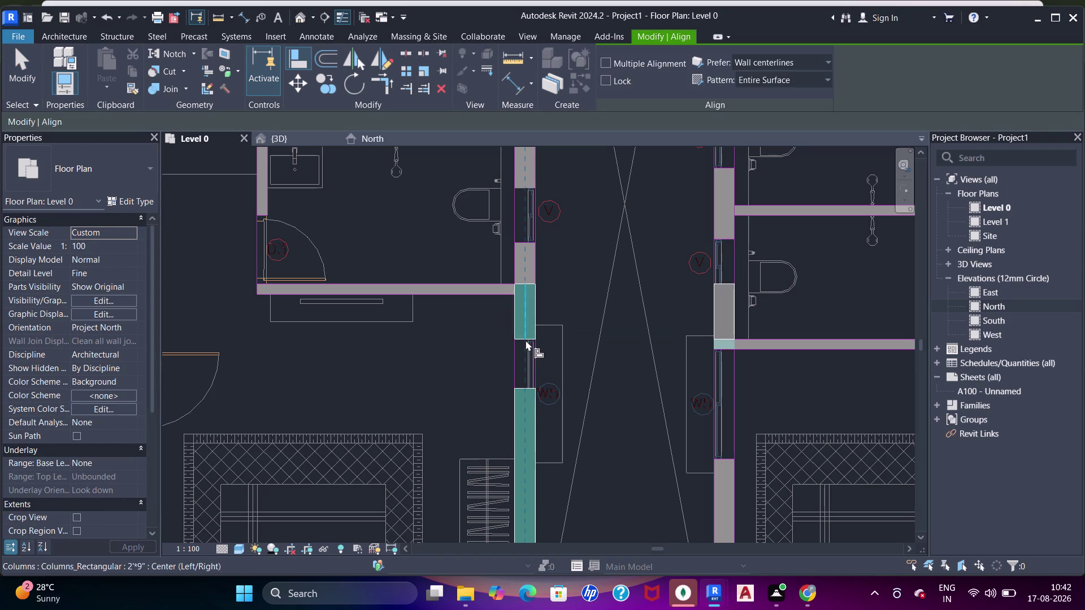
key(Escape)
key(a)
key(a)
key(a)
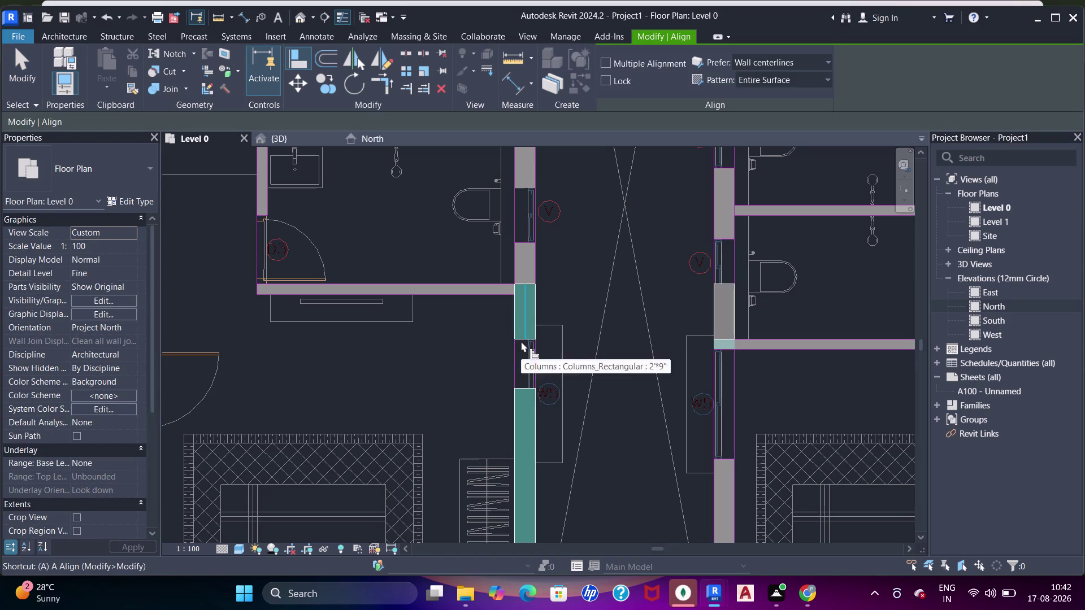
scroll(up, 3)
key(Tab)
Snap the shear wall end flush with the column edge.
click(522, 339)
click(529, 447)
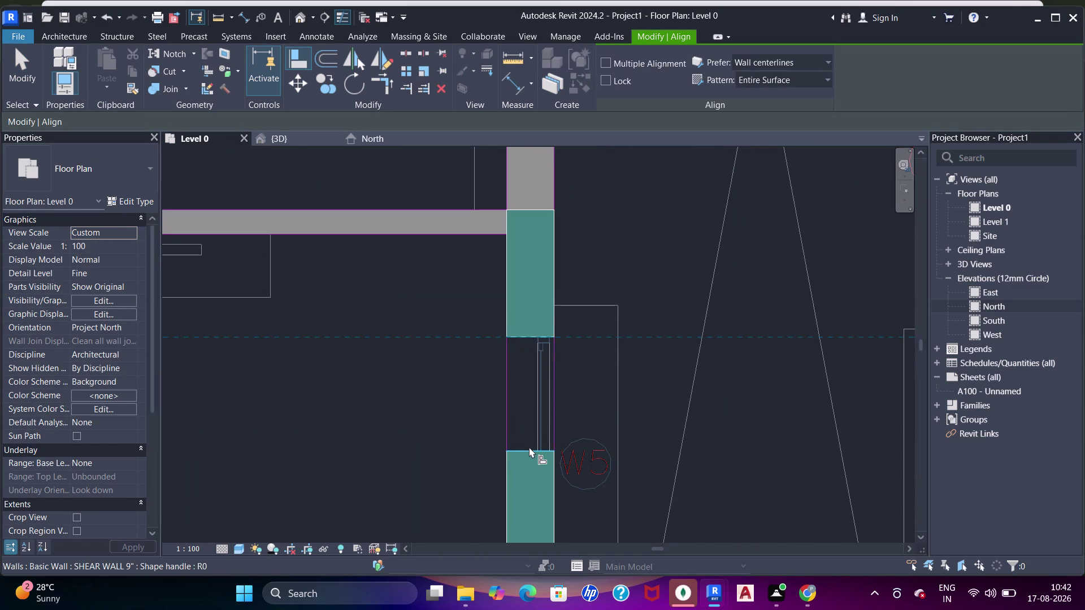
scroll(down, 3)
key(Escape)
key(Escape)
click(540, 395)
scroll(down, 3)
middle_drag(548, 320, 548, 331)
key(Escape)
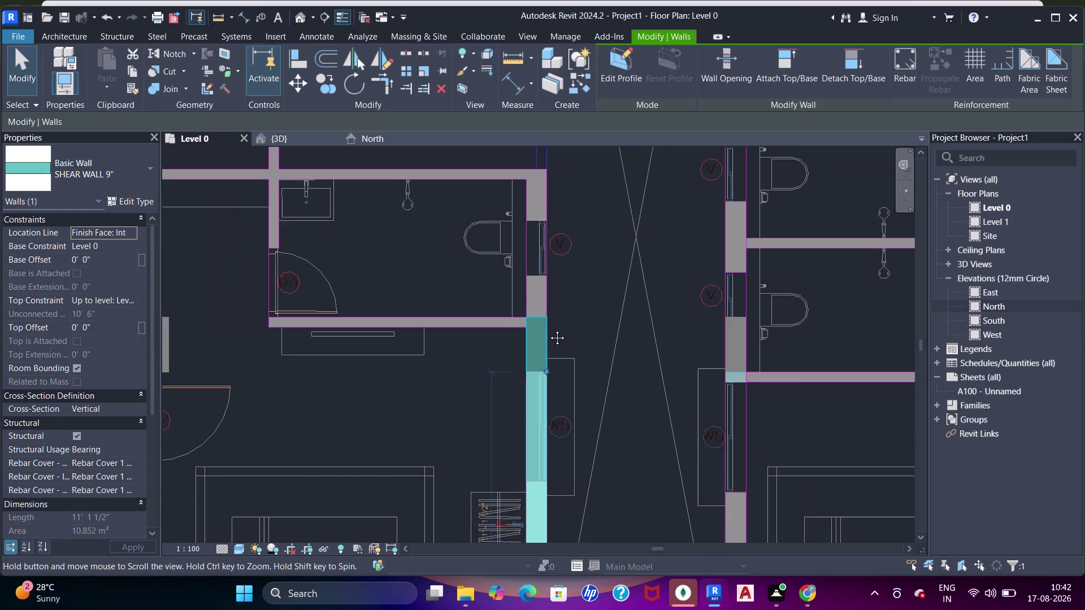
key(Escape)
Pan to the bedroom wall junction and start a new shear wall at its corner.
scroll(down, 3)
middle_drag(510, 275, 548, 211)
middle_drag(610, 340, 505, 331)
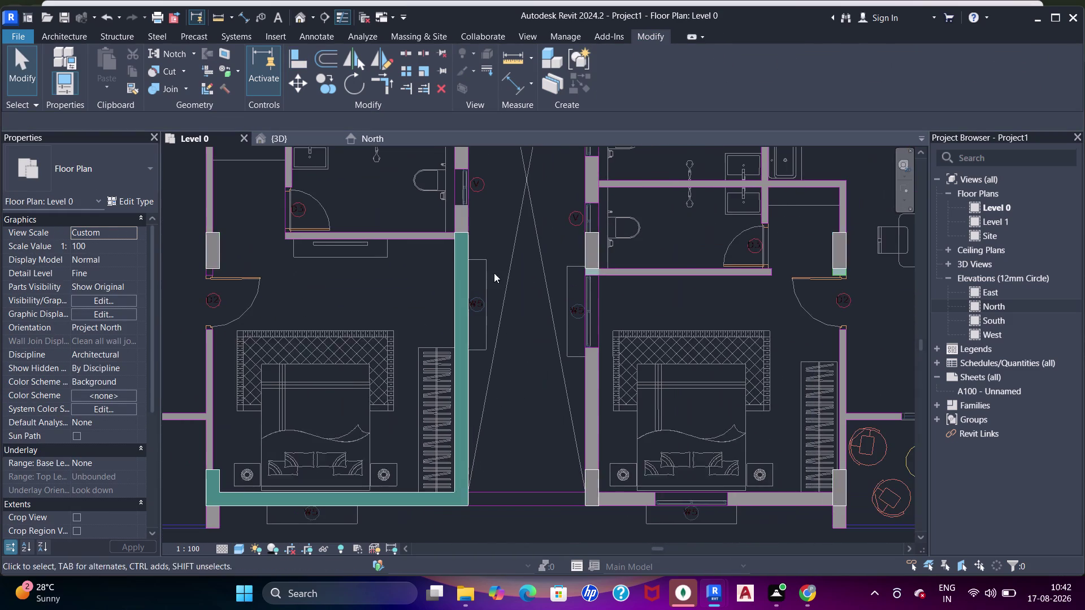
scroll(down, 3)
middle_drag(508, 258, 703, 372)
scroll(down, 3)
middle_drag(658, 324, 649, 265)
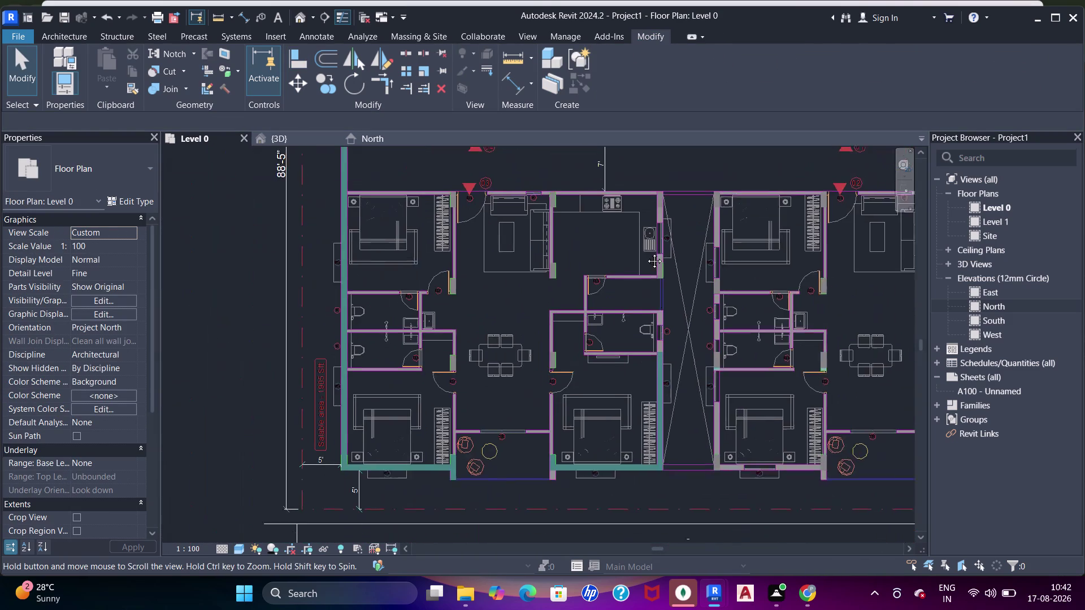
middle_drag(649, 265, 643, 241)
scroll(up, 3)
middle_drag(703, 394, 708, 351)
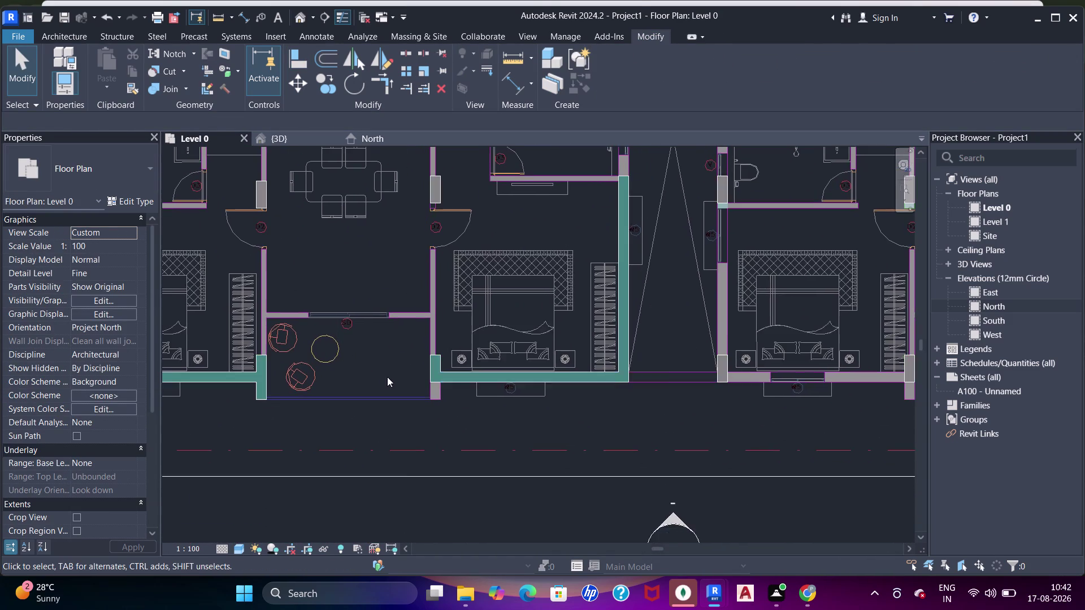
scroll(up, 3)
middle_drag(427, 401, 480, 349)
scroll(up, 3)
key(w)
key(a)
scroll(up, 3)
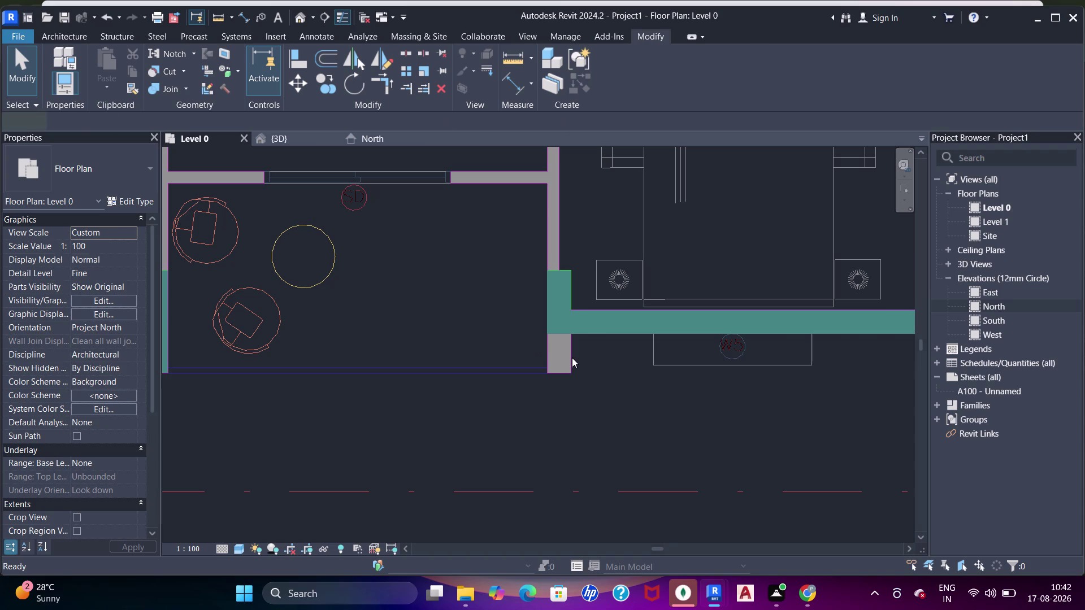
click(628, 83)
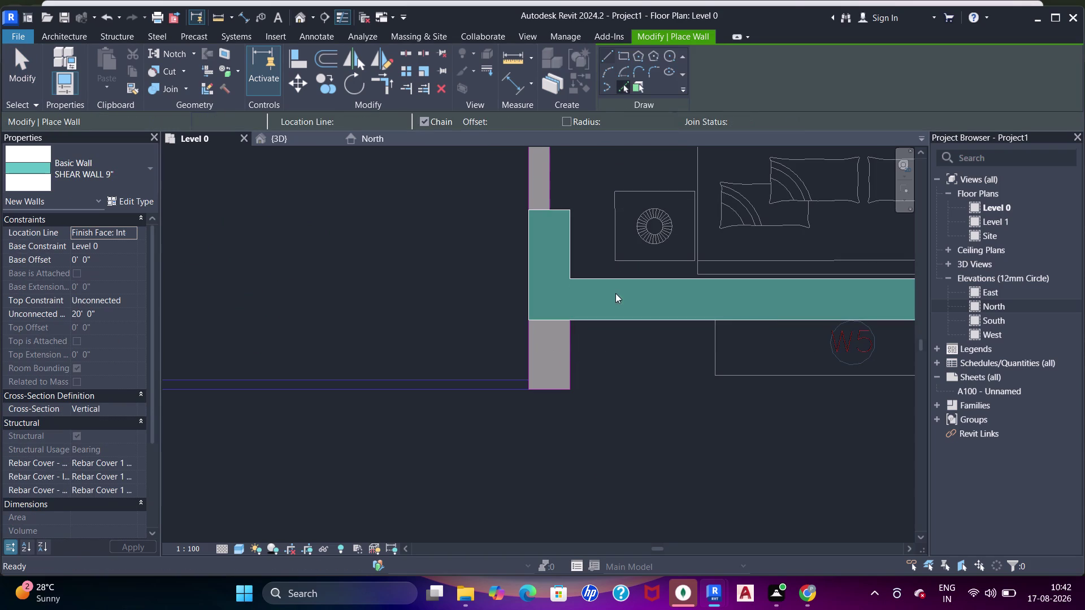
End the short shear wall over the column and exit wall placement.
click(569, 354)
key(Escape)
key(Escape)
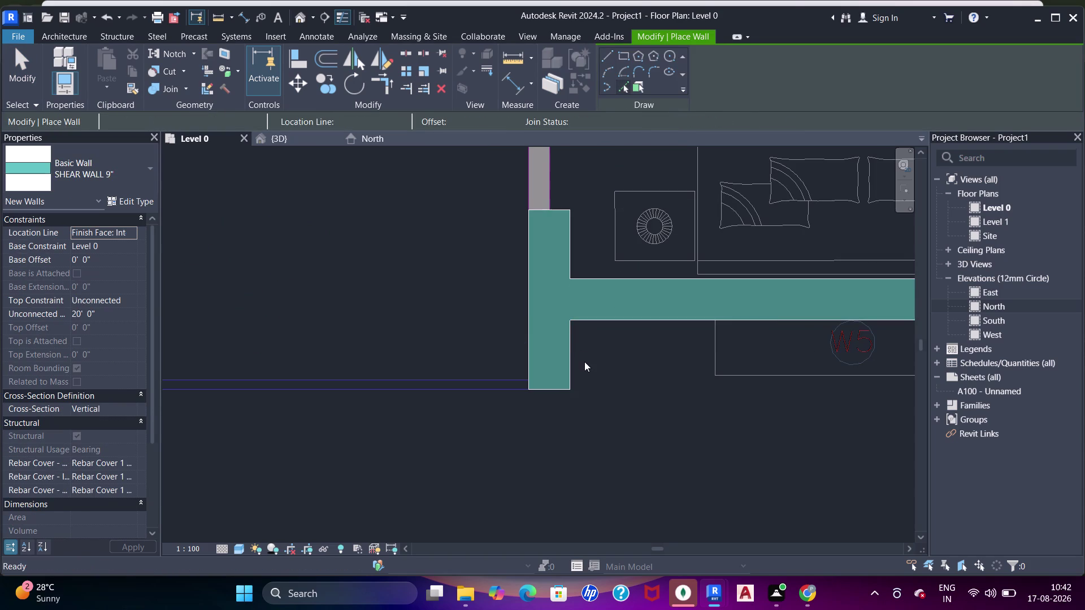
key(Escape)
scroll(down, 3)
middle_drag(584, 363, 557, 386)
key(Escape)
Set the short wall's end to Disallow Join and drag it back off the column.
click(547, 376)
scroll(up, 3)
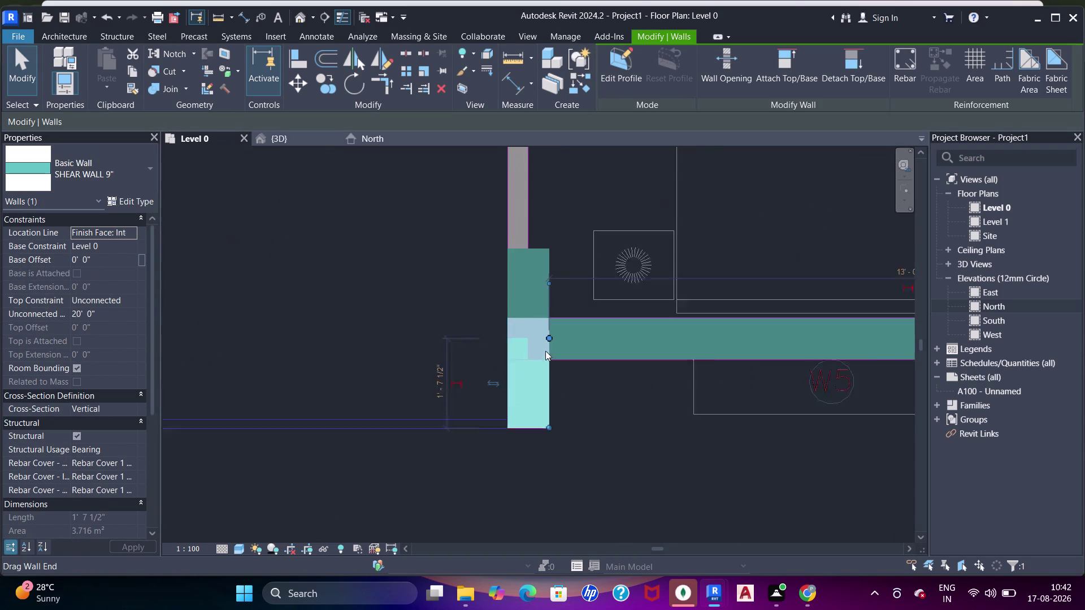
right_click(551, 336)
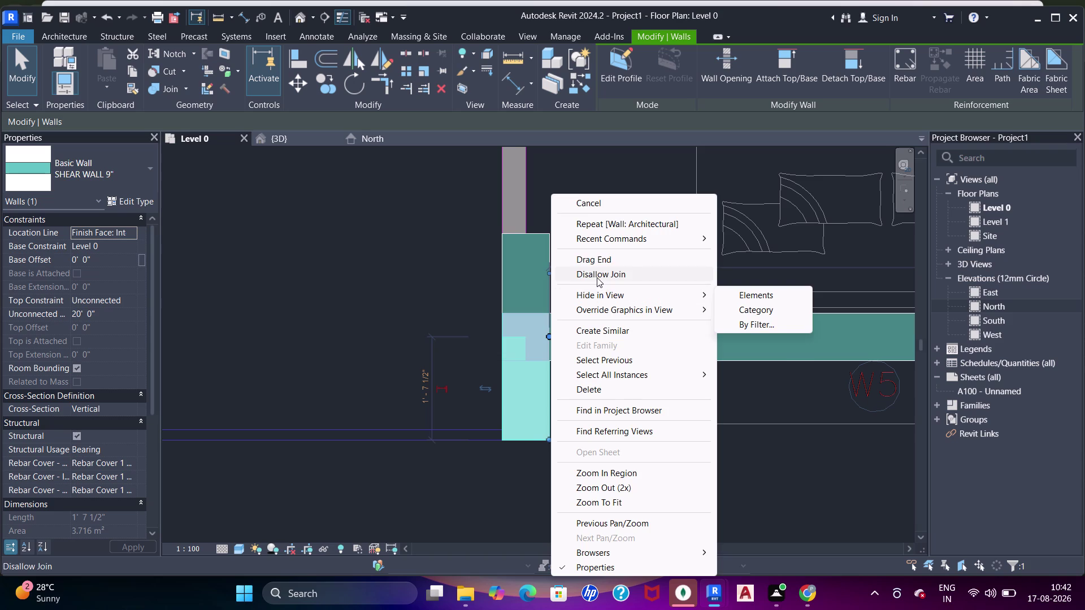
click(597, 277)
drag(551, 335, 550, 369)
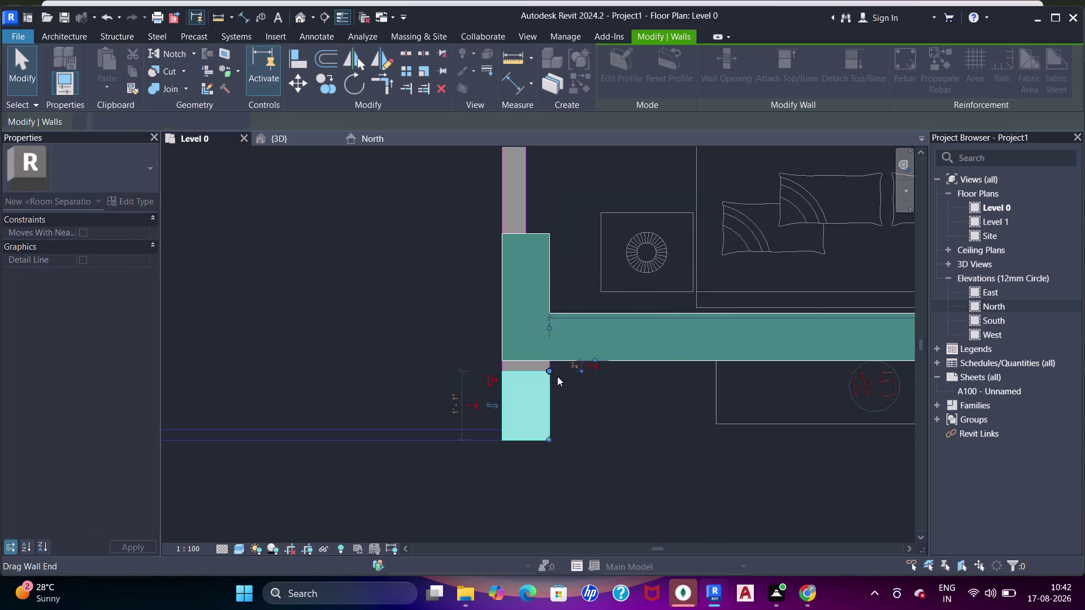
scroll(up, 3)
Align the short wall's end to the column edge.
key(a)
key(a)
key(a)
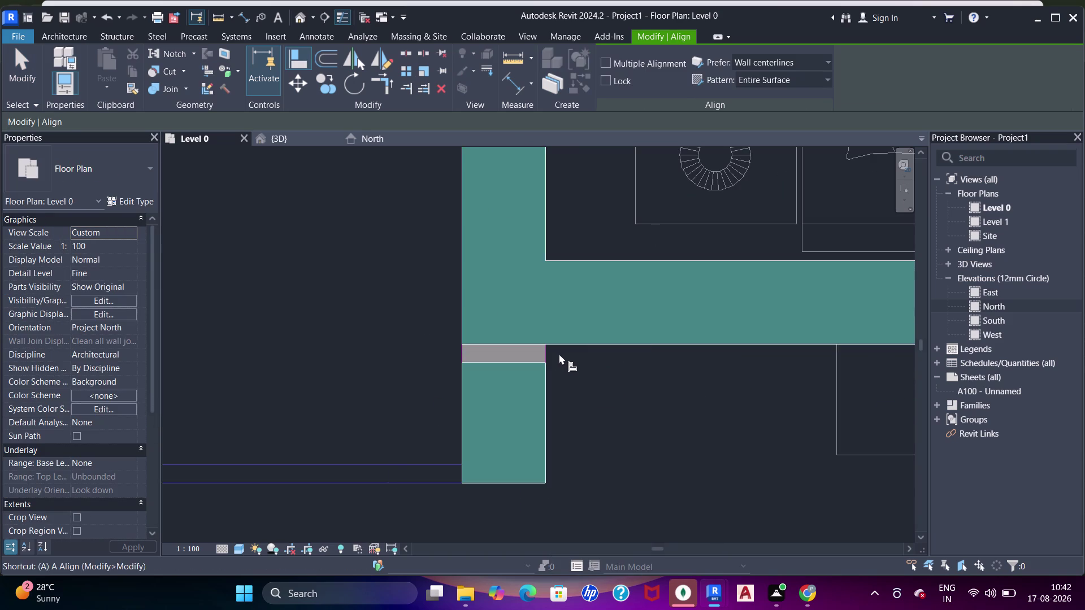
key(a)
click(560, 348)
click(536, 360)
Restart the Wall tool with Join Status Disallow and pan to the right unit's bedroom.
key(Escape)
key(Escape)
key(w)
key(a)
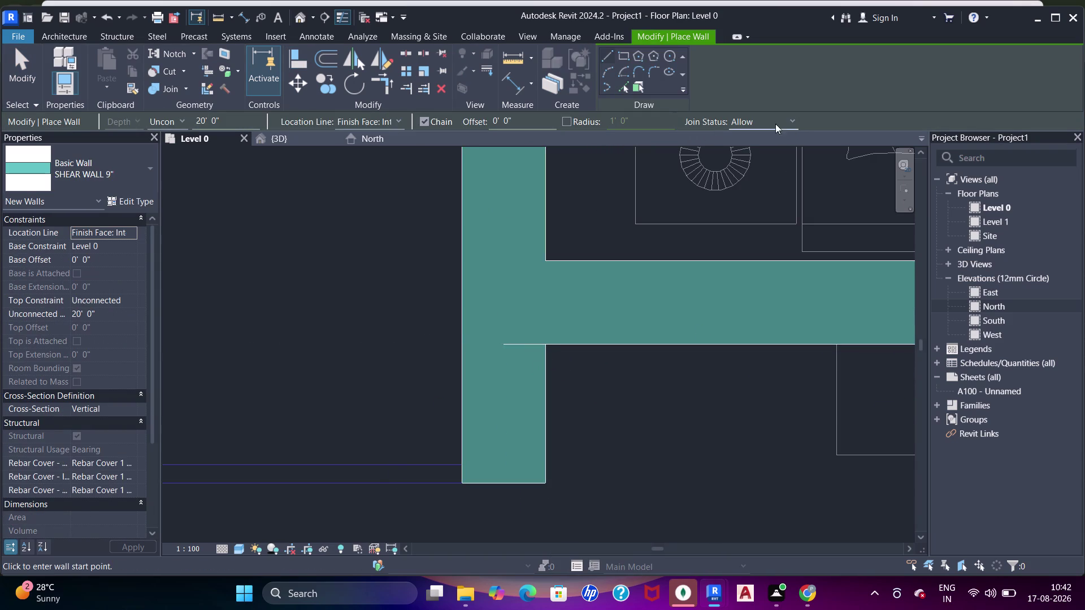
click(776, 123)
click(769, 147)
scroll(down, 3)
middle_drag(703, 269, 379, 365)
scroll(down, 3)
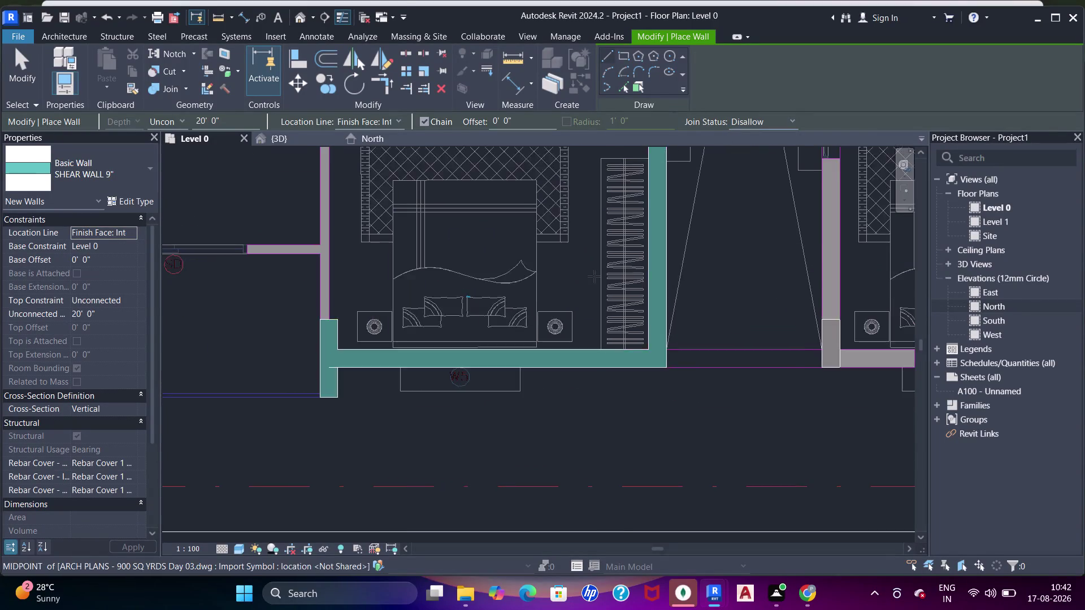
middle_drag(464, 343, 451, 344)
scroll(up, 3)
middle_drag(643, 286, 462, 278)
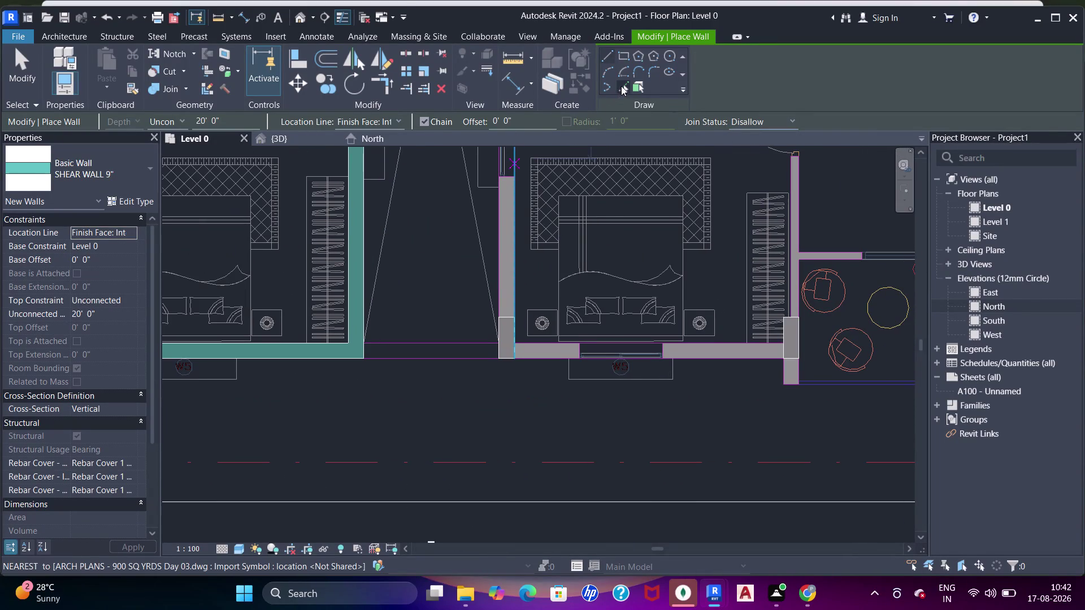
drag(621, 86, 621, 91)
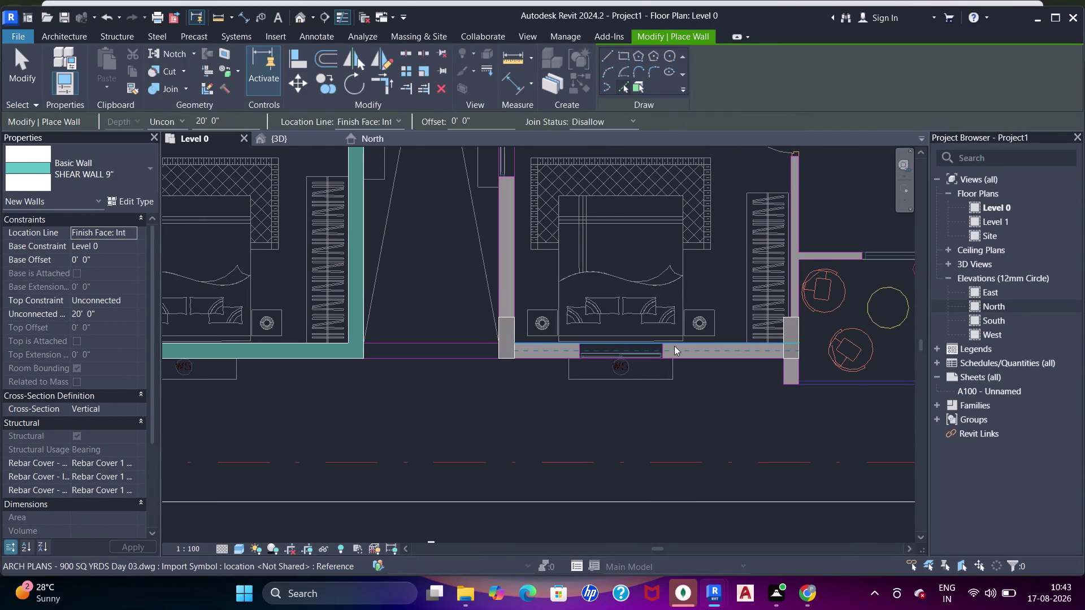
Trace shear walls along the bedroom's lower wall and shaft-side wall.
click(671, 346)
scroll(down, 3)
middle_drag(656, 338, 651, 404)
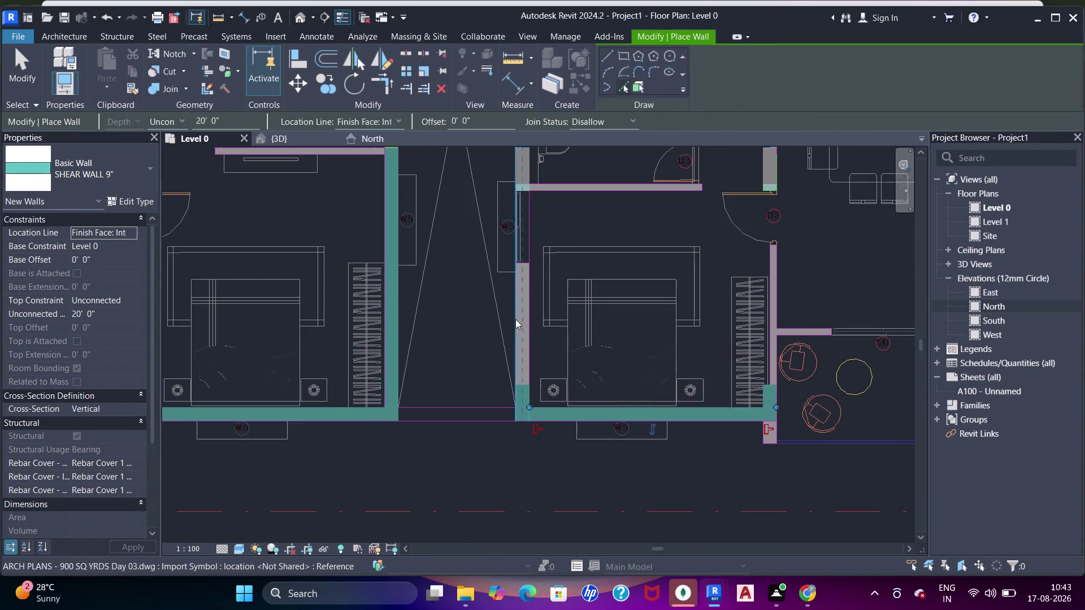
click(518, 310)
scroll(down, 3)
middle_drag(549, 274, 548, 327)
scroll(up, 3)
key(Escape)
key(Escape)
key(Escape)
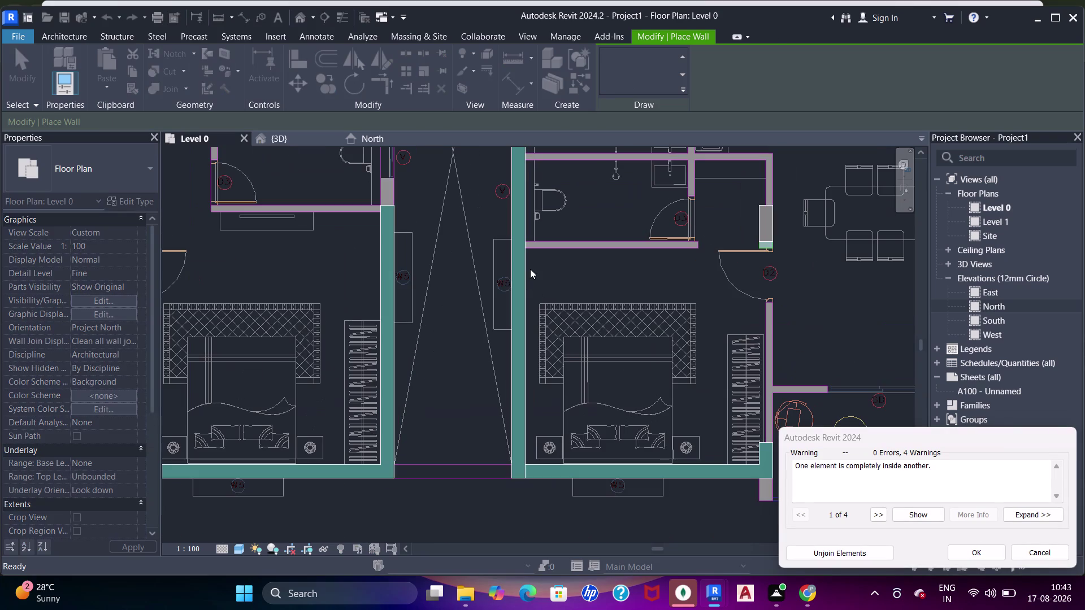
Dismiss the overlapping-element warning and select the long shaft-side shear wall.
click(526, 266)
scroll(down, 3)
middle_drag(522, 244, 521, 285)
click(517, 286)
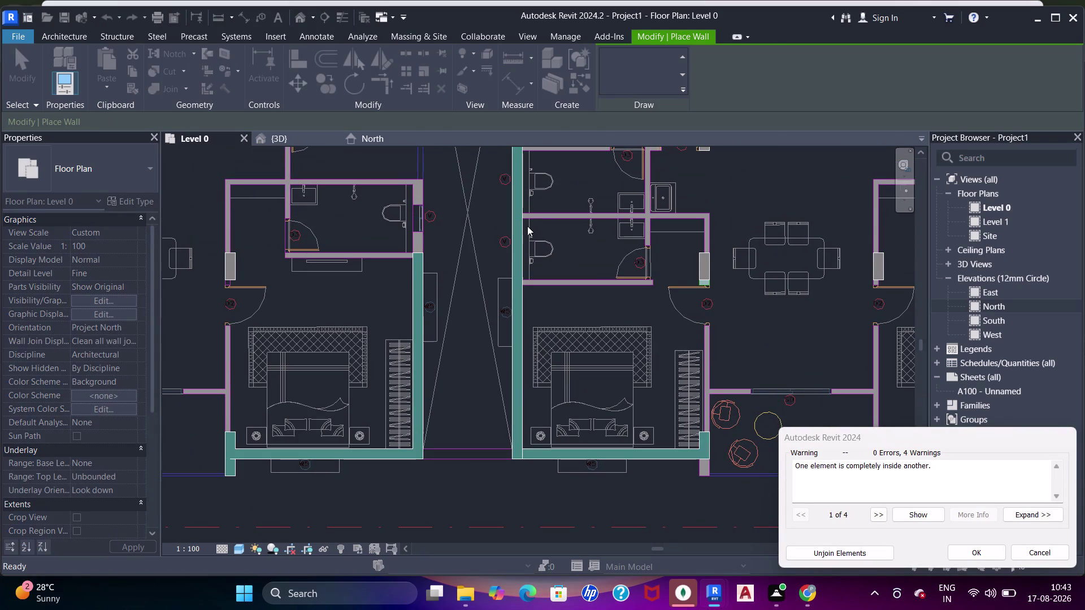
click(523, 220)
click(965, 549)
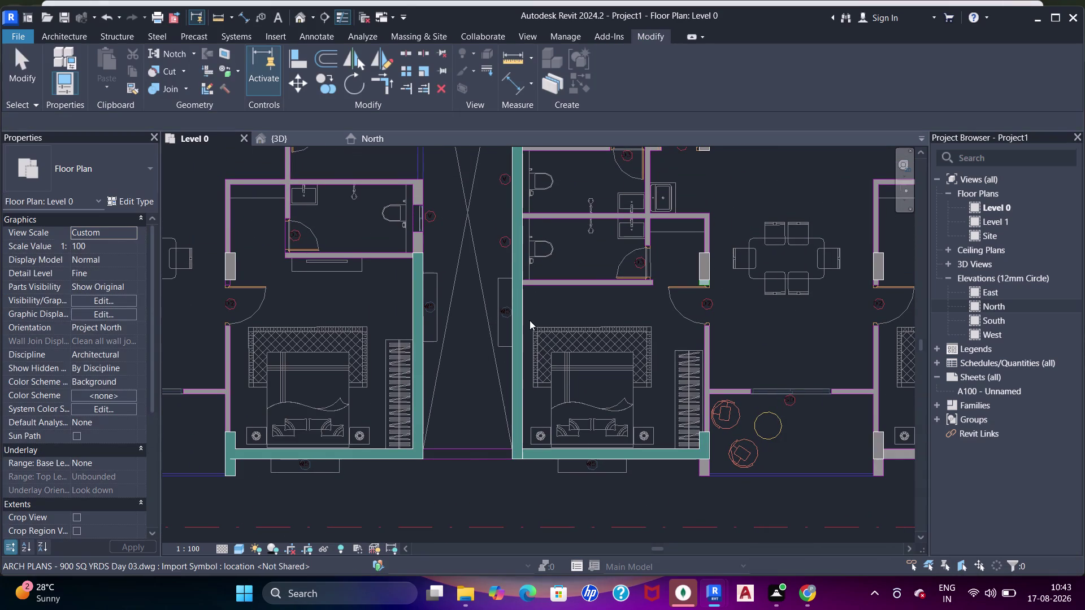
click(525, 317)
scroll(down, 3)
middle_drag(497, 296, 498, 345)
middle_drag(521, 204, 528, 350)
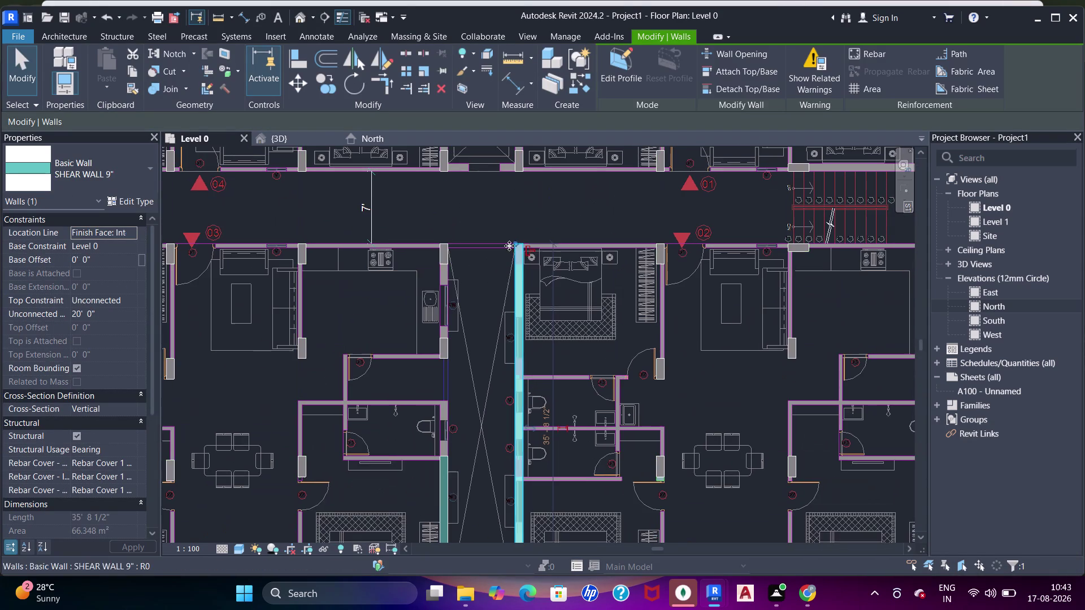
Drag the shaft-side wall's end grips so the pieces stop at the columns.
drag(514, 246, 510, 435)
middle_drag(524, 466, 523, 207)
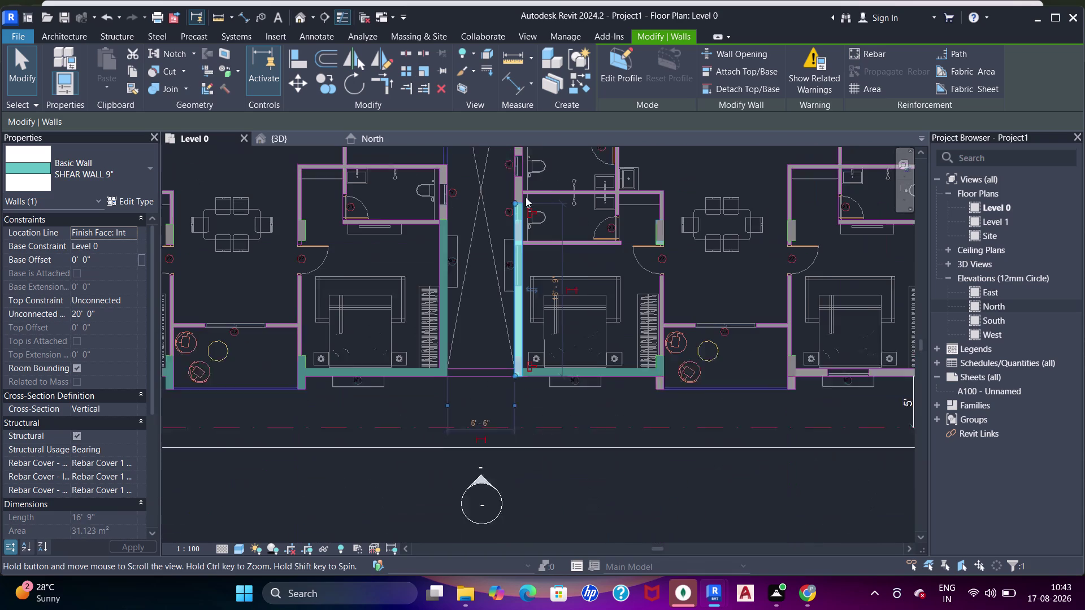
drag(517, 181, 520, 258)
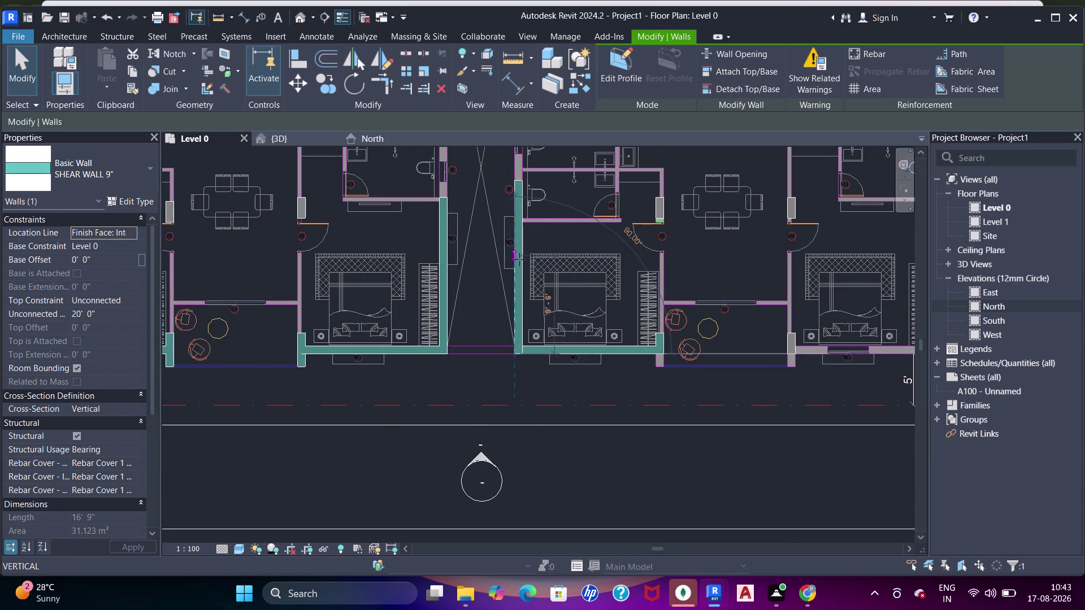
drag(519, 258, 519, 260)
scroll(up, 3)
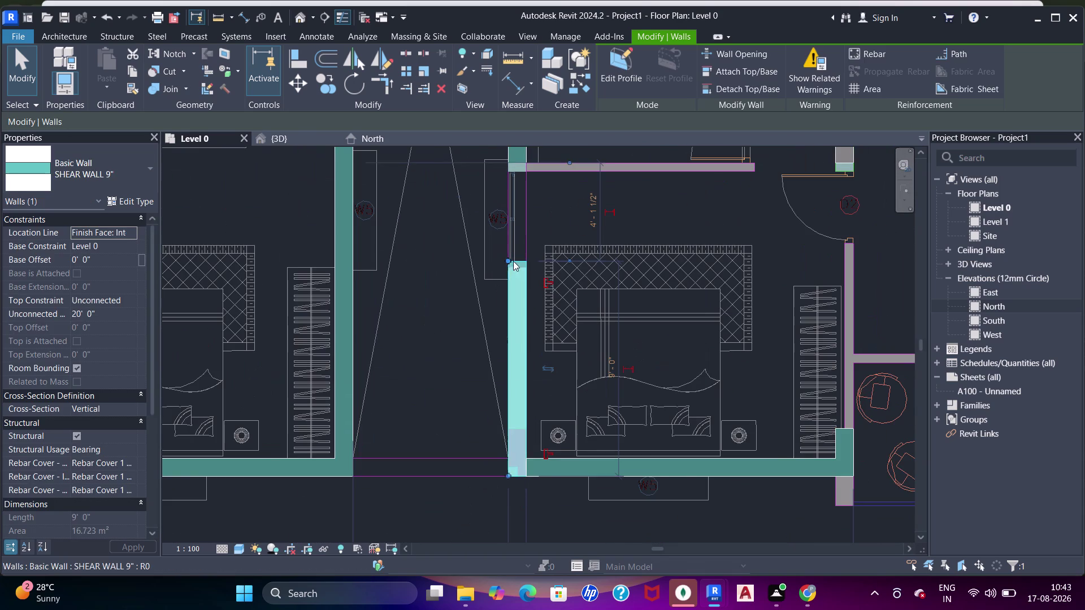
drag(509, 258, 513, 349)
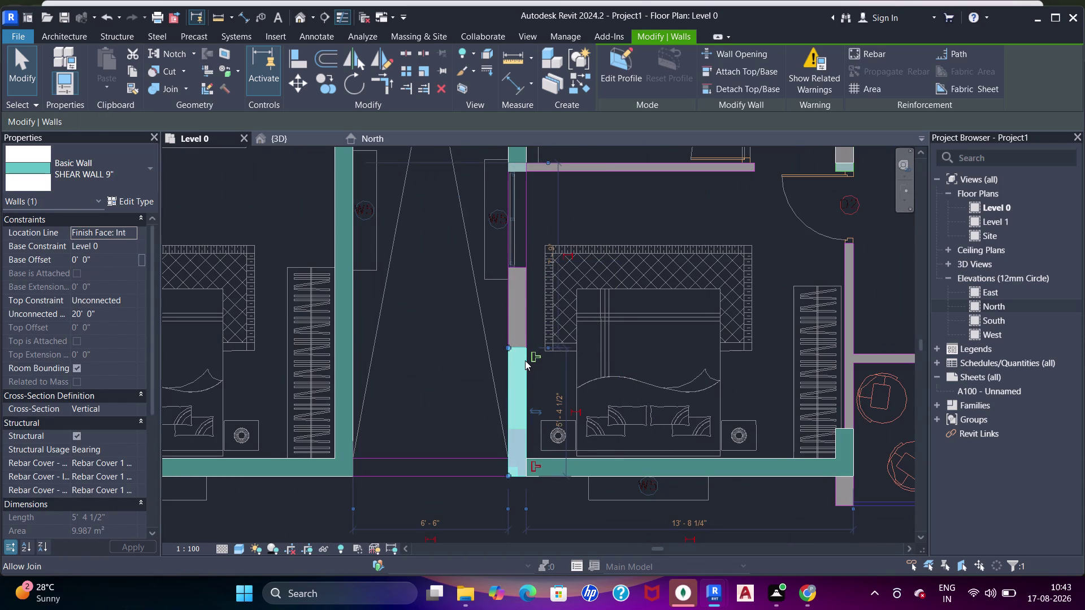
drag(508, 473, 508, 400)
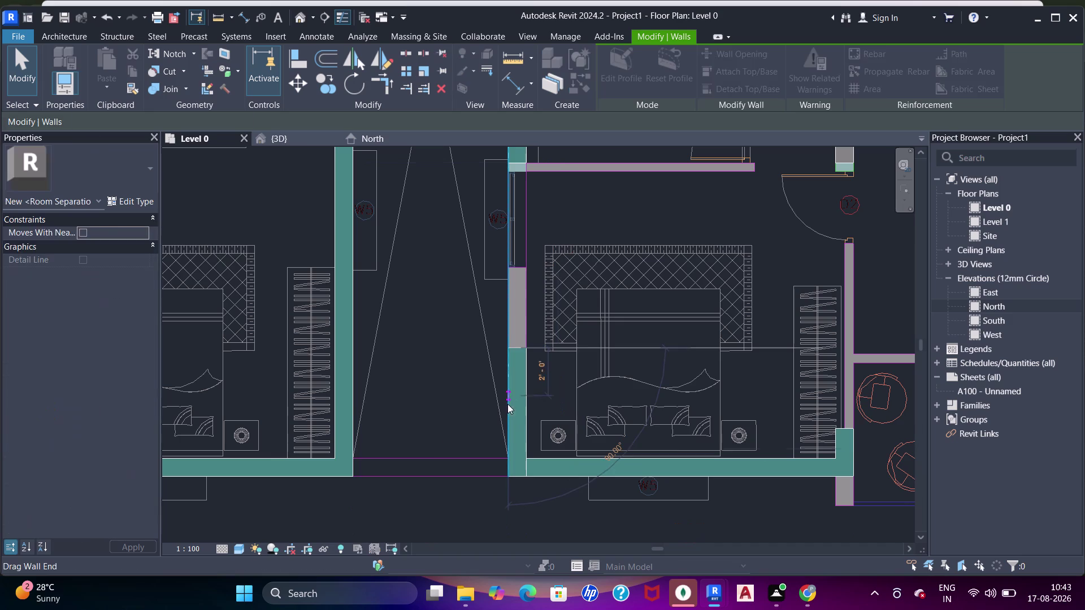
Select the column beside the wall and start Align (AL).
key(Escape)
click(521, 433)
key(Escape)
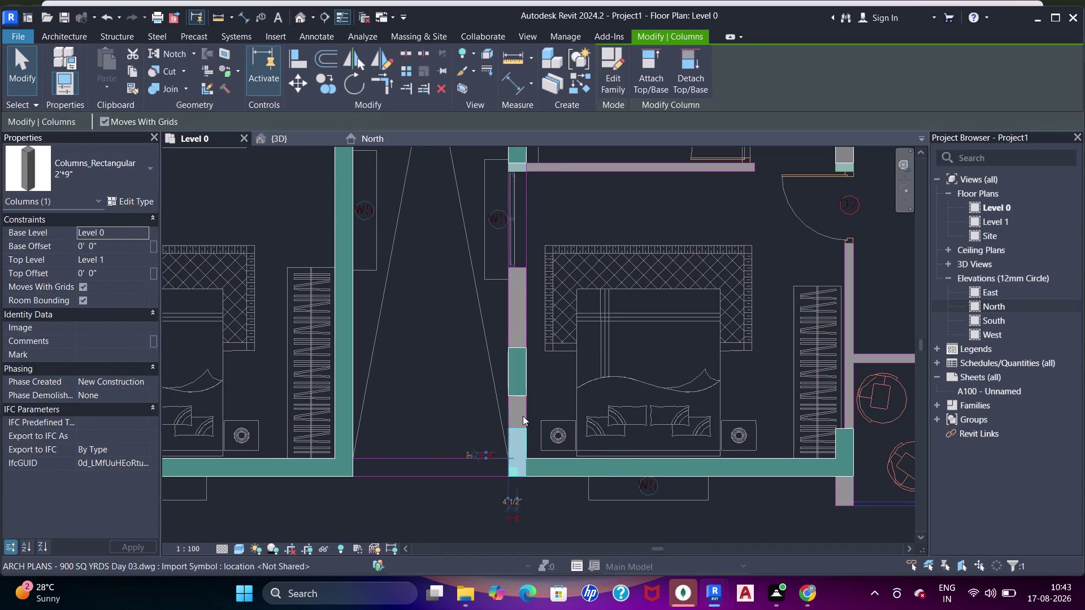
key(a)
key(a)
key(a)
click(522, 426)
key(Escape)
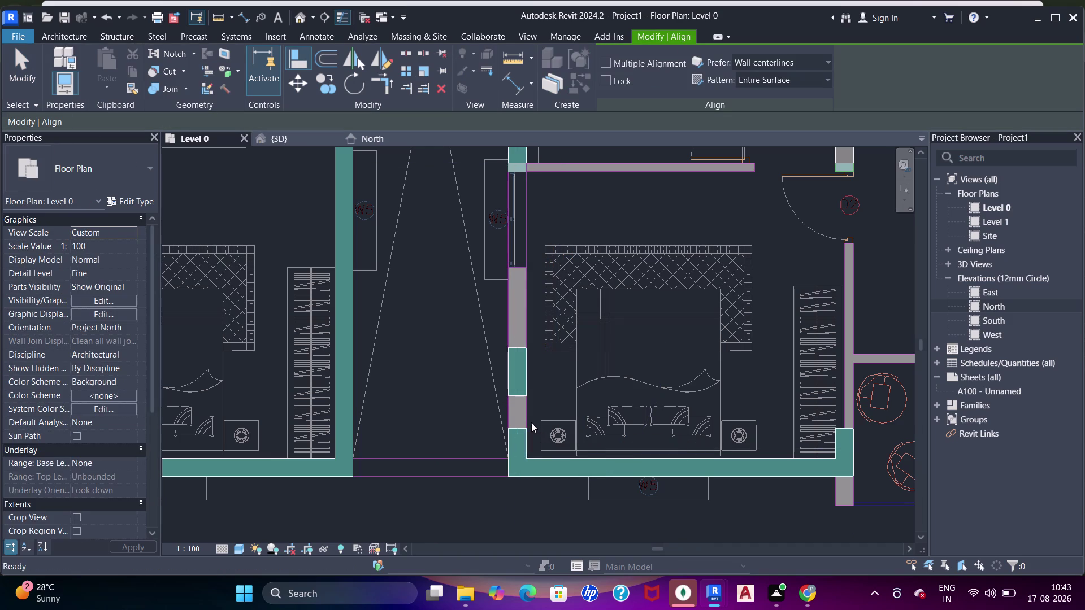
Align the shear wall end with the column edge.
scroll(up, 3)
key(a)
key(a)
key(a)
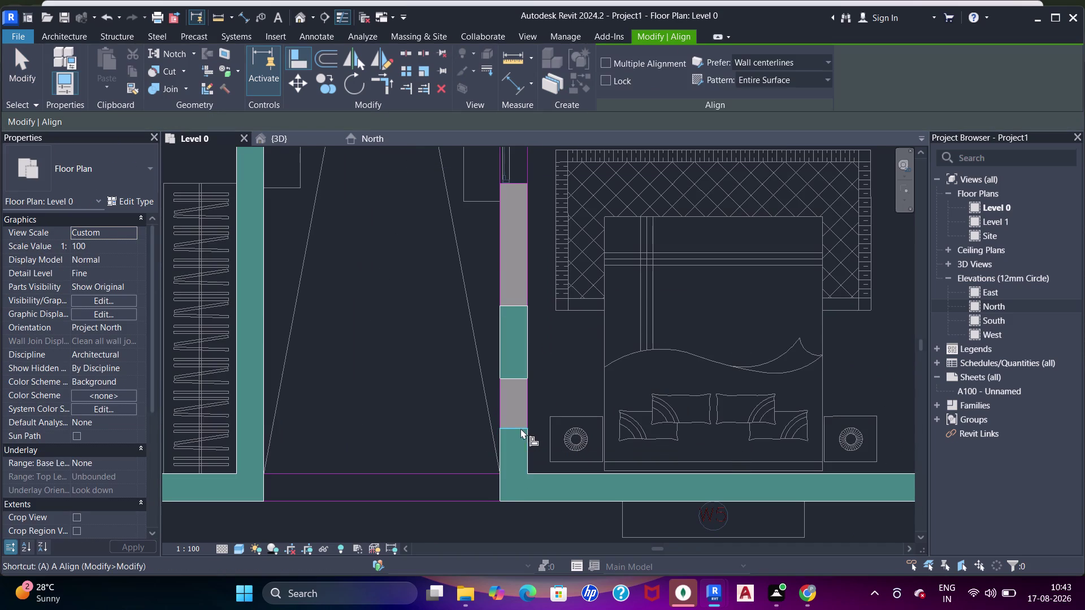
click(521, 429)
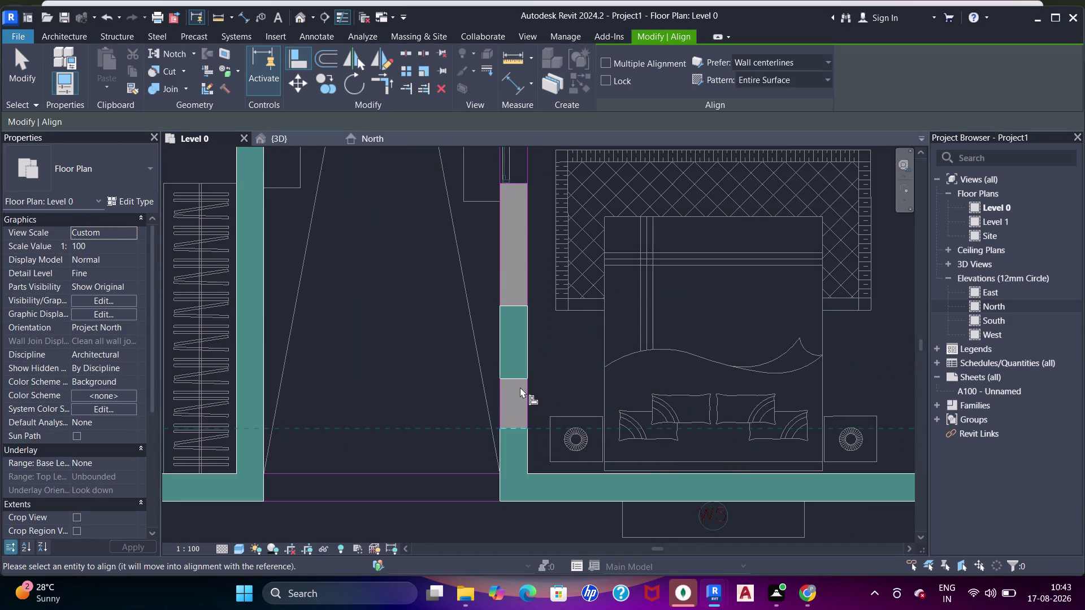
click(518, 385)
scroll(up, 3)
scroll(down, 3)
middle_drag(513, 254, 505, 383)
drag(460, 362, 465, 349)
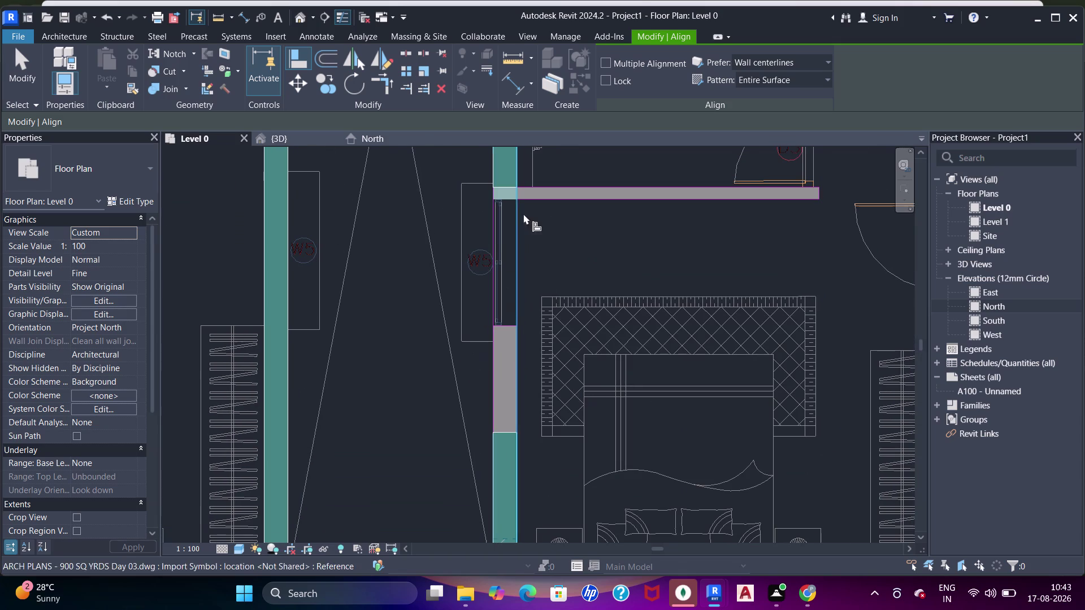
key(Escape)
key(Escape)
middle_drag(516, 204, 529, 266)
click(525, 243)
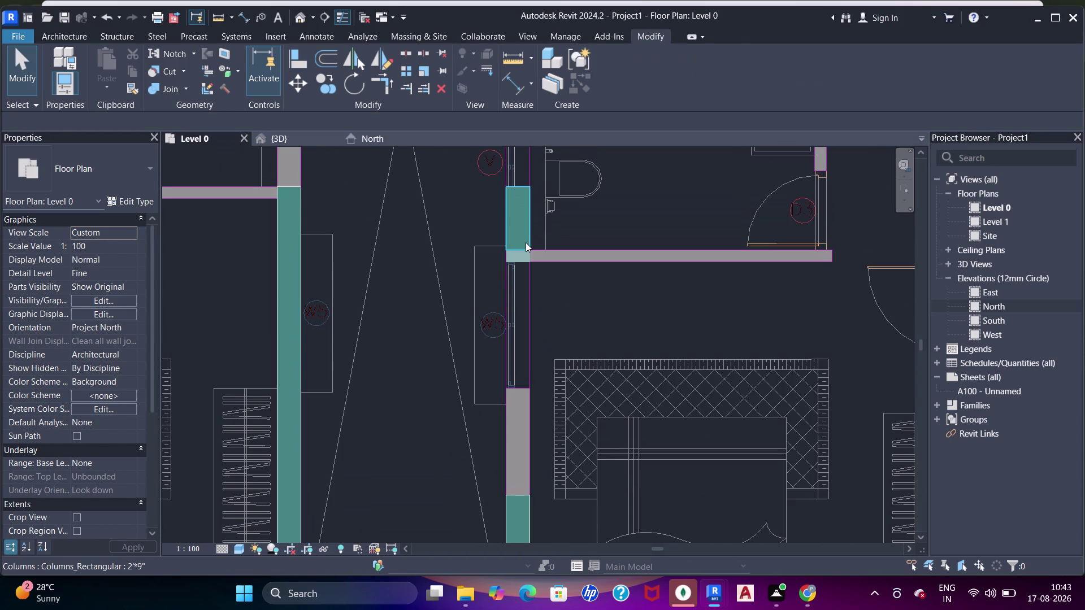
Align the lower teal wall end to the DWG wall edge.
key(Escape)
key(a)
key(a)
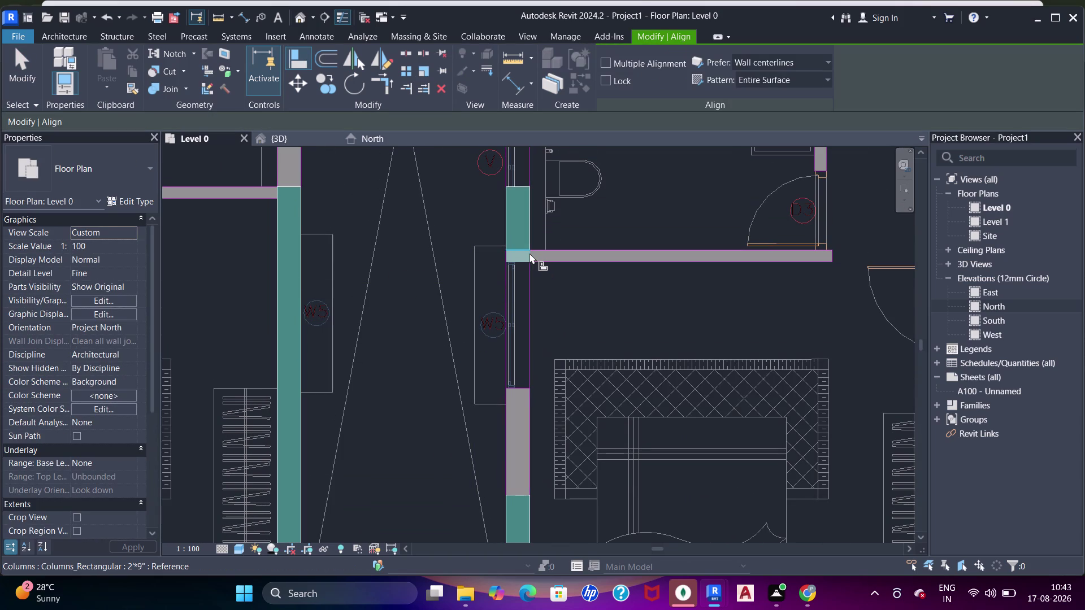
click(523, 251)
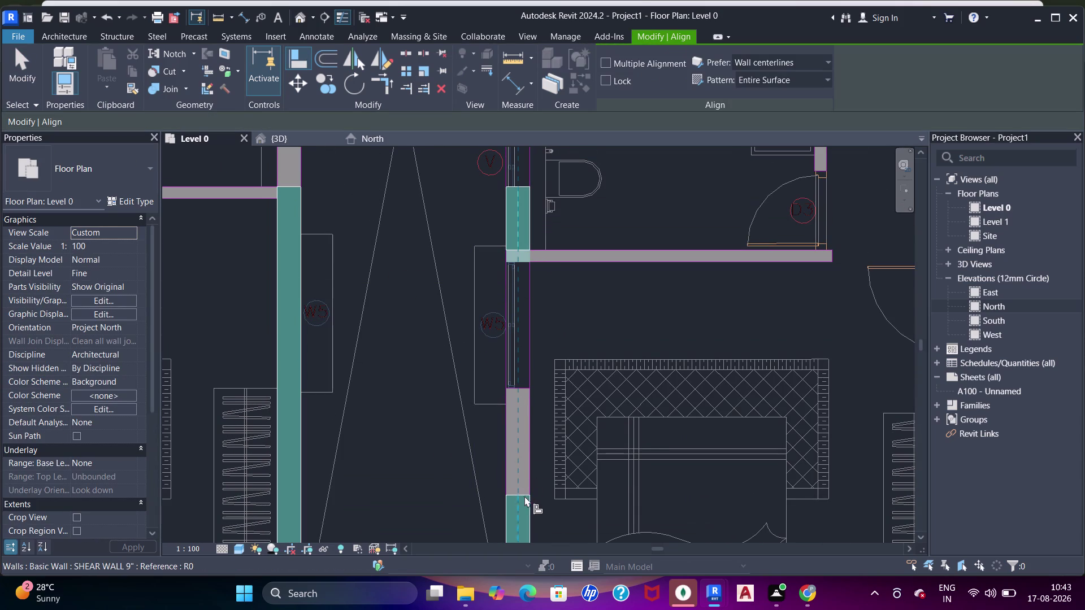
key(Escape)
scroll(up, 3)
key(a)
key(a)
key(a)
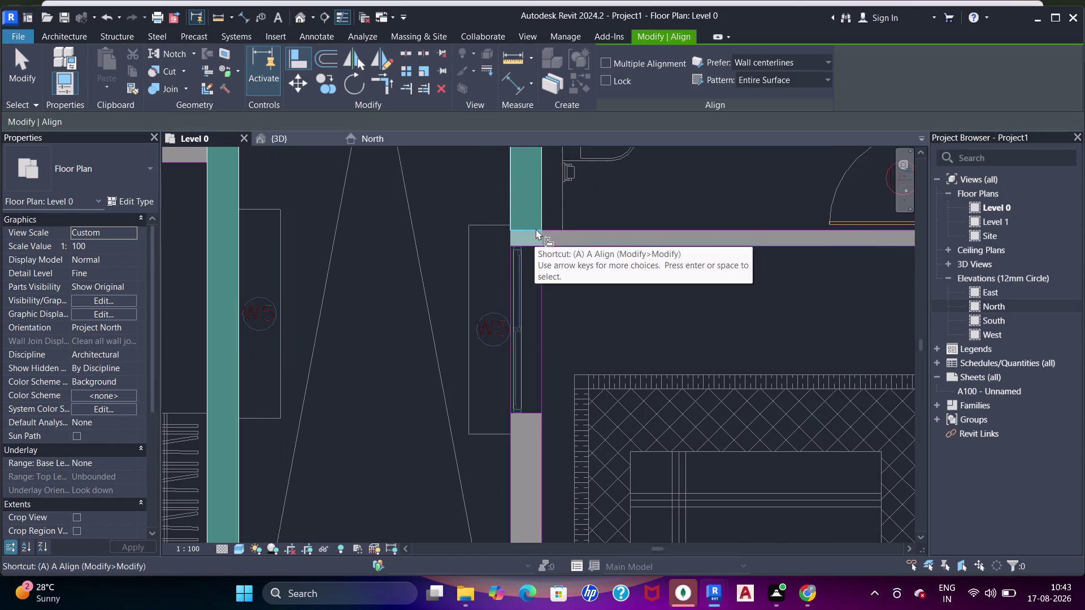
click(536, 229)
middle_drag(543, 428, 534, 307)
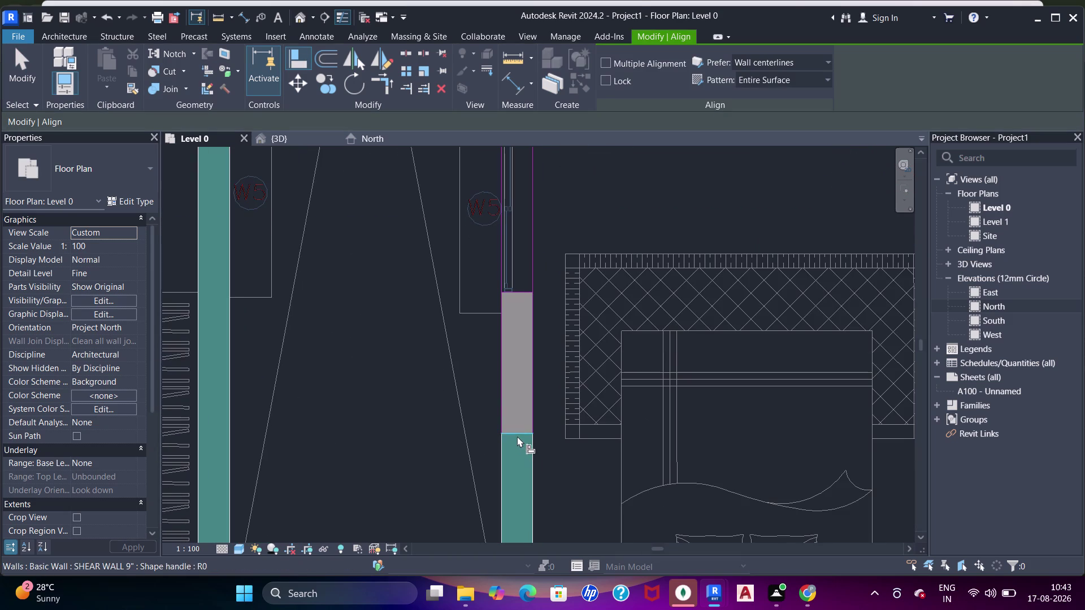
click(517, 436)
scroll(down, 3)
middle_drag(549, 321, 480, 343)
key(Escape)
key(Escape)
Select the shear wall along the bedroom's lower edge.
scroll(down, 3)
middle_drag(497, 359, 399, 322)
scroll(up, 3)
middle_drag(502, 378, 483, 394)
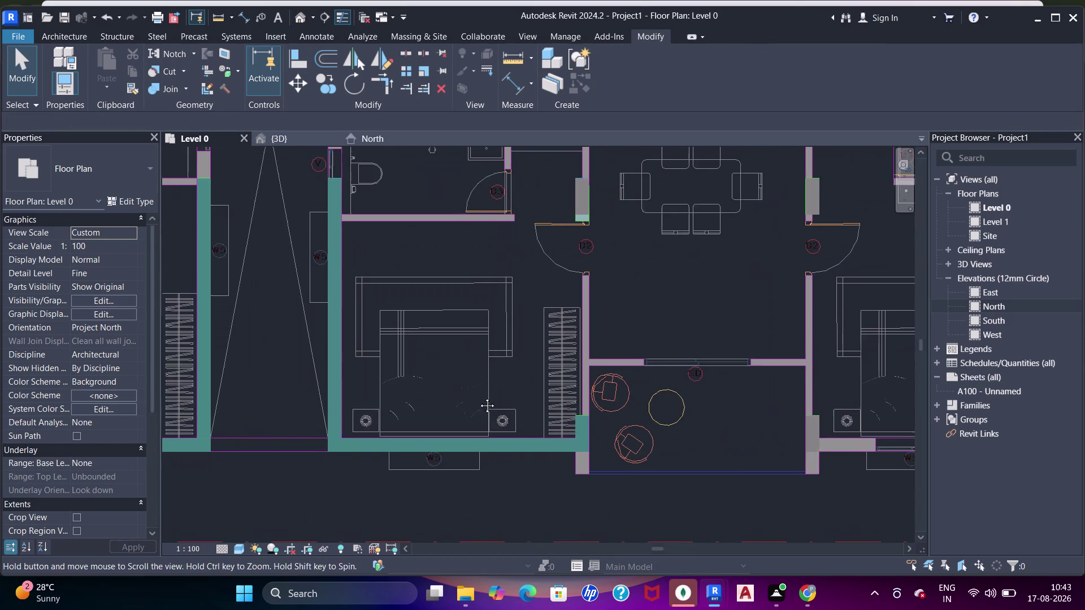
middle_drag(483, 394, 475, 400)
middle_drag(570, 458, 551, 356)
click(518, 365)
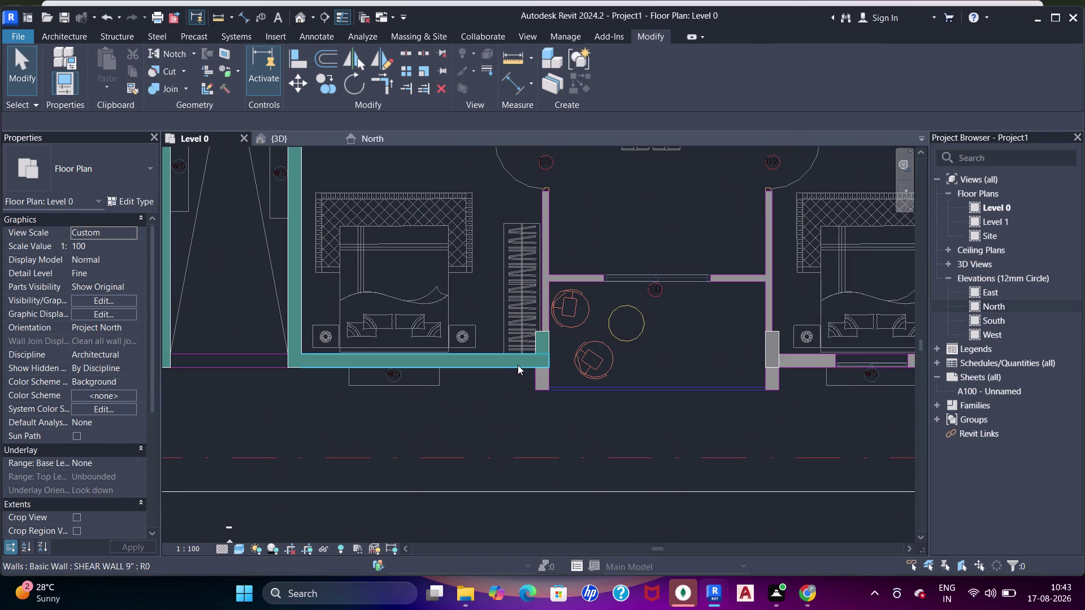
scroll(up, 3)
drag(565, 337, 522, 337)
scroll(up, 3)
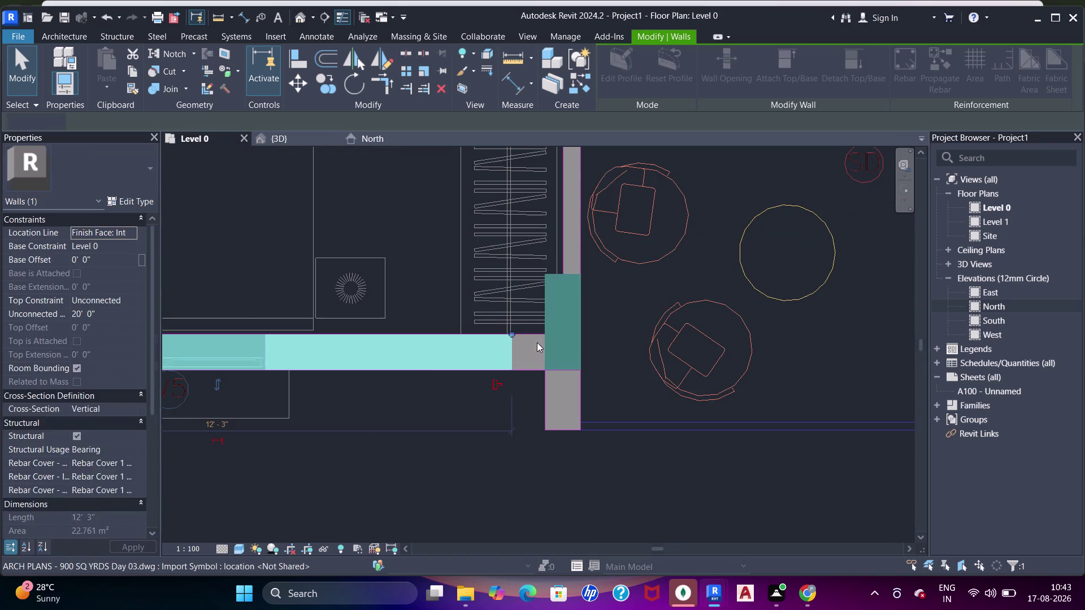
Extend the bedroom's lower shear wall to the vertical wall face, about 12'11¼" long.
key(Escape)
key(a)
key(a)
key(a)
click(544, 341)
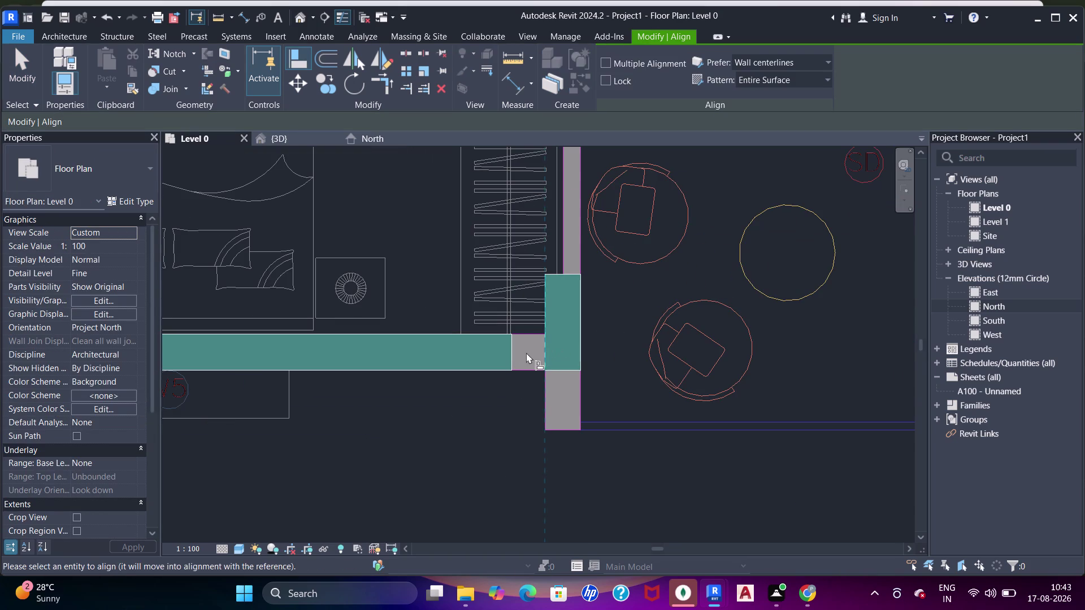
click(517, 350)
scroll(down, 3)
middle_drag(385, 314, 537, 320)
key(Escape)
key(Escape)
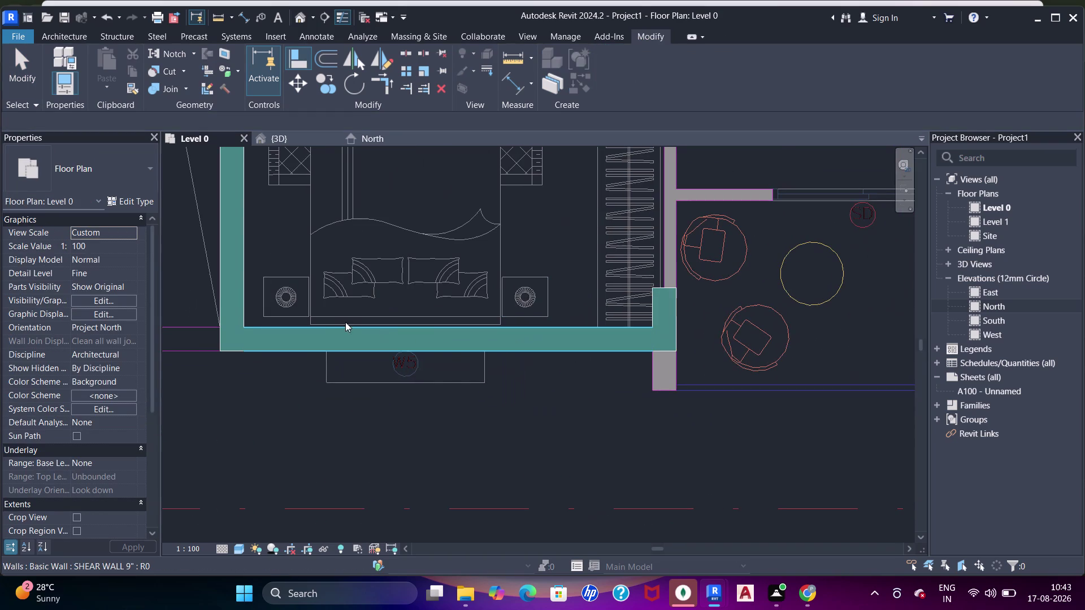
click(333, 331)
scroll(down, 3)
middle_drag(536, 268, 464, 300)
key(Escape)
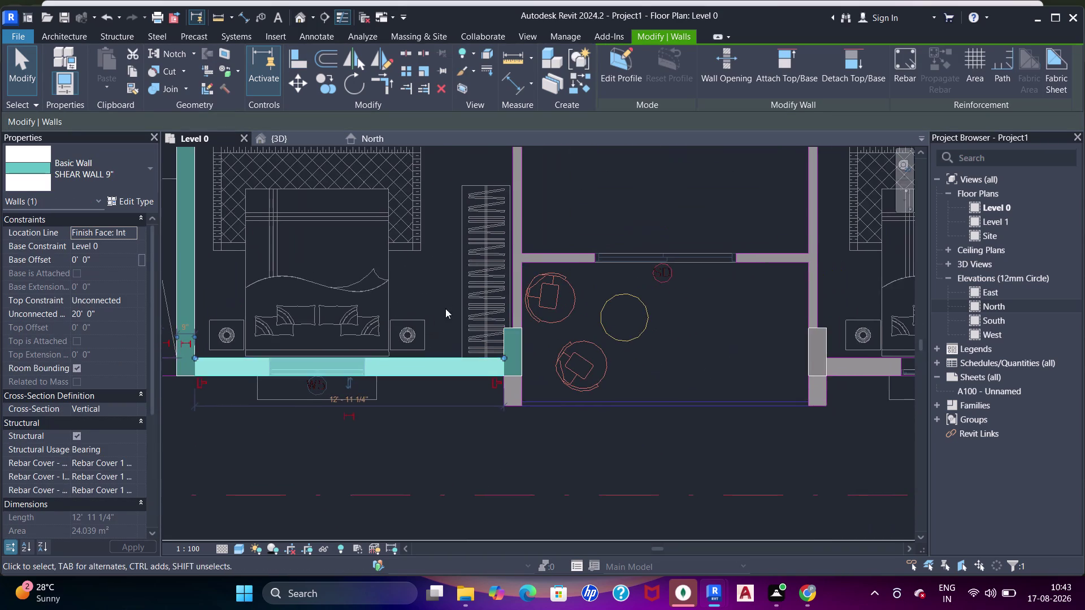
Start the Wall tool with WA to place another SHEAR WALL 9".
scroll(up, 3)
scroll(down, 3)
middle_drag(485, 263, 434, 353)
middle_drag(497, 367, 531, 228)
scroll(up, 3)
text(WA)
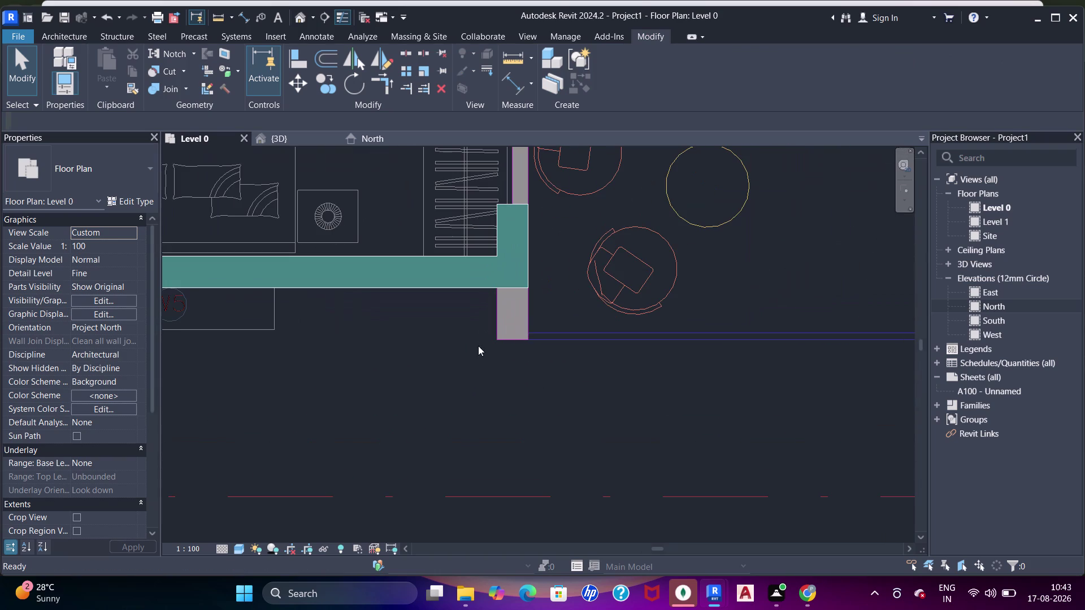
click(622, 86)
scroll(up, 3)
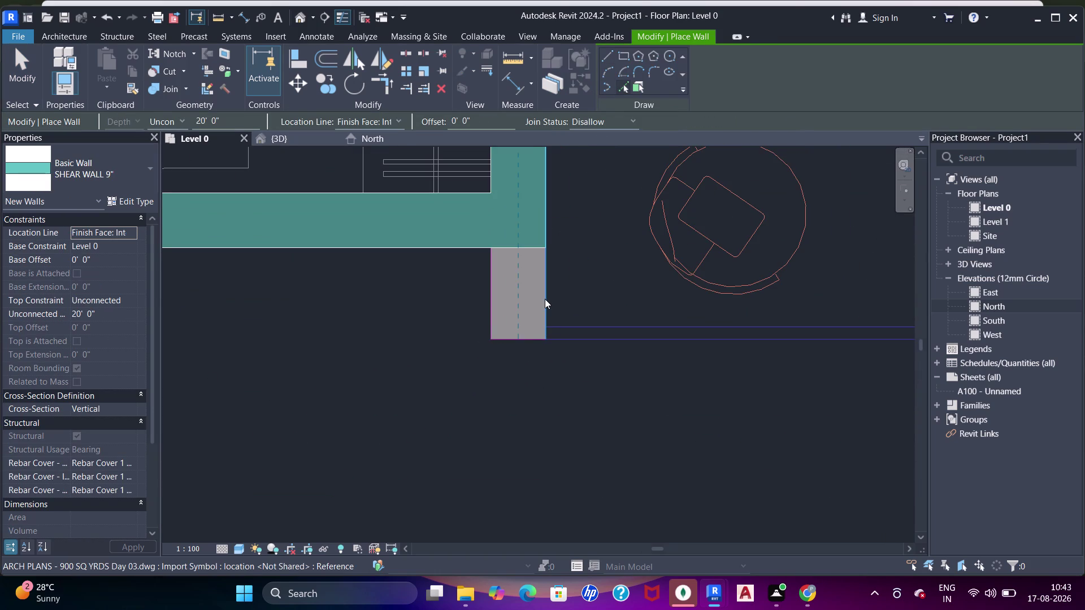
Draw a short shear wall down the vertical DWG wall below the bedroom.
click(494, 303)
scroll(down, 3)
middle_drag(506, 307, 499, 367)
key(Escape)
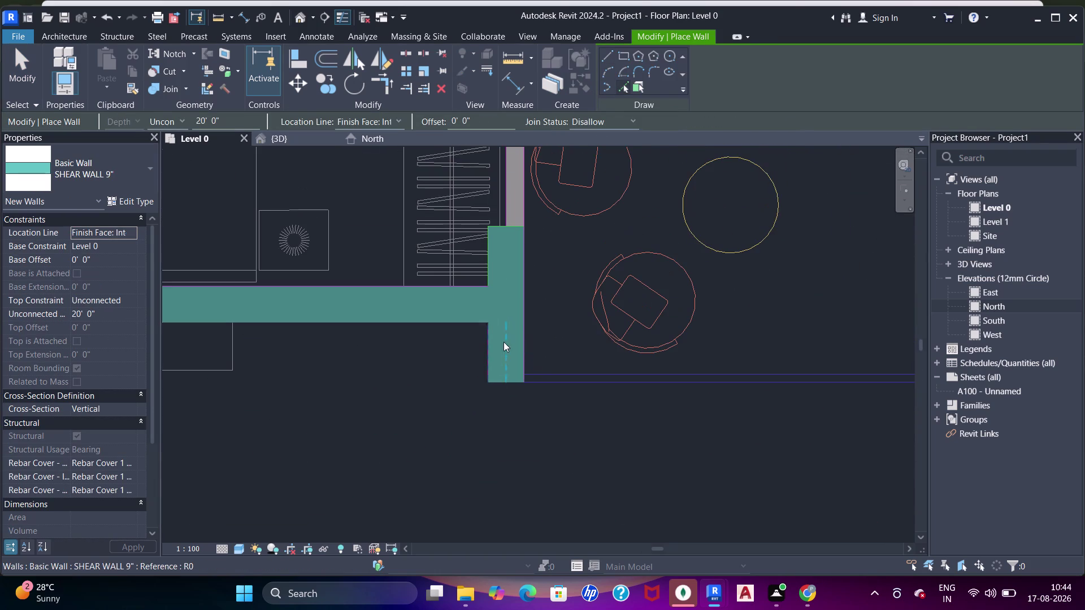
key(Escape)
key(Escape)
click(481, 372)
click(484, 359)
scroll(down, 3)
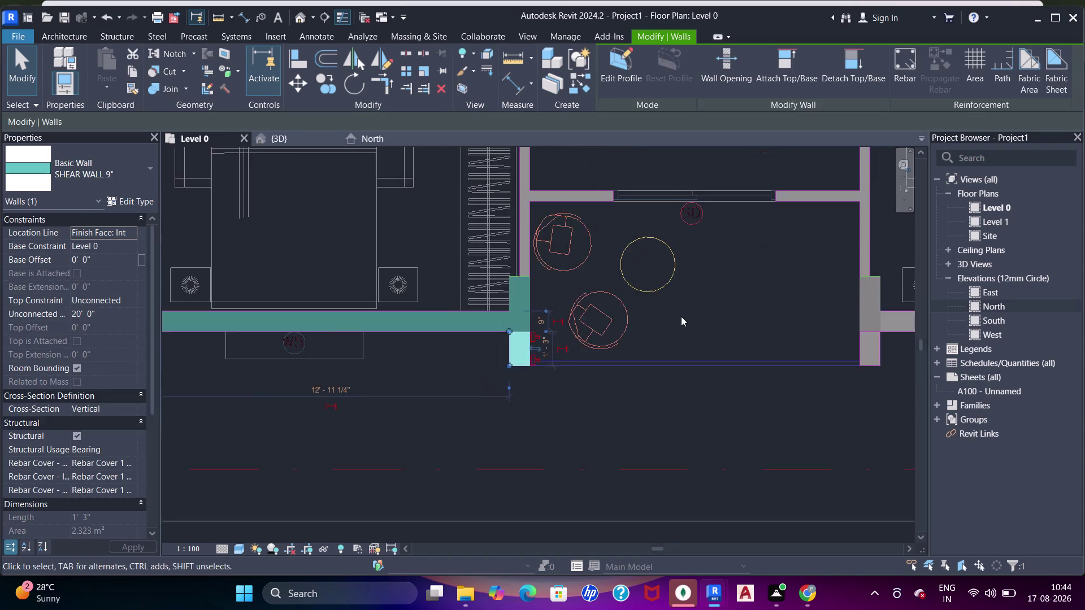
middle_drag(682, 322, 524, 338)
key(Escape)
middle_drag(781, 330, 699, 304)
scroll(up, 3)
Draw a shear wall along the lower DWG wall to the next junction, forming an L.
key(w)
key(a)
scroll(up, 3)
middle_drag(683, 331, 674, 342)
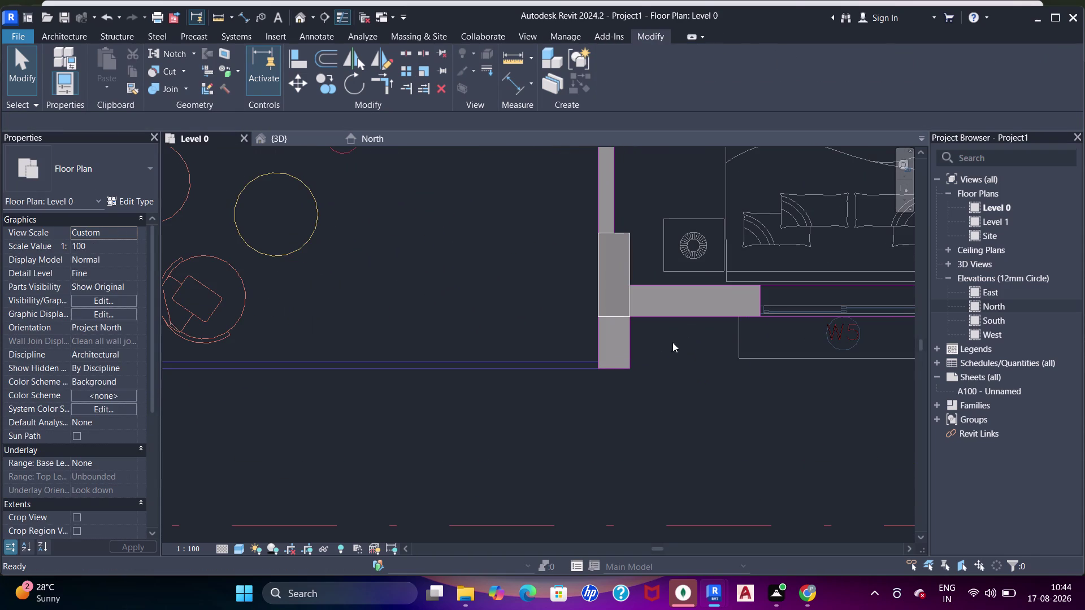
middle_drag(673, 341, 616, 372)
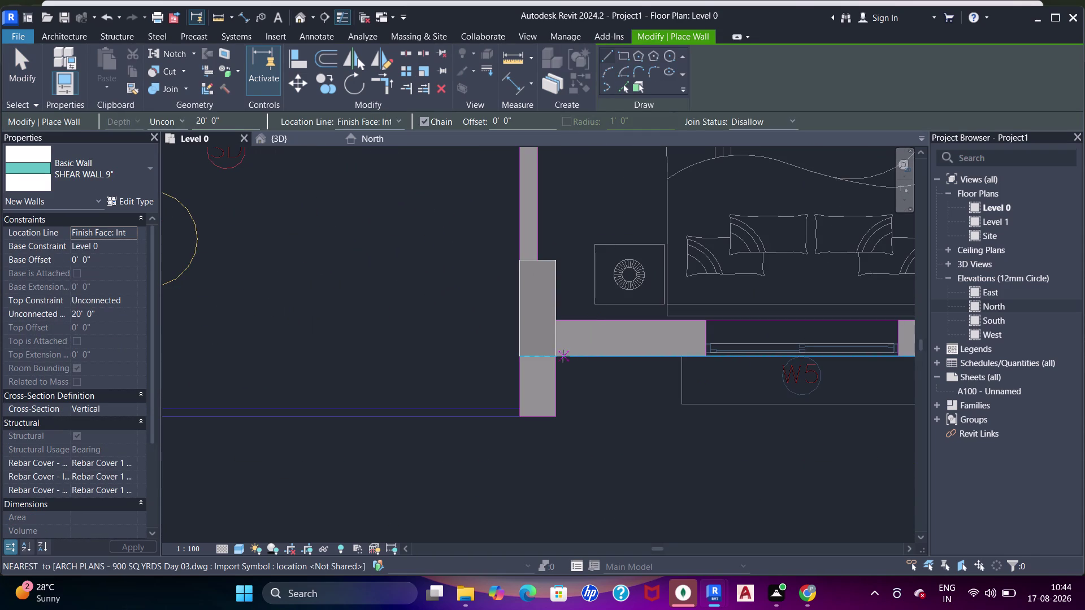
click(559, 356)
click(655, 357)
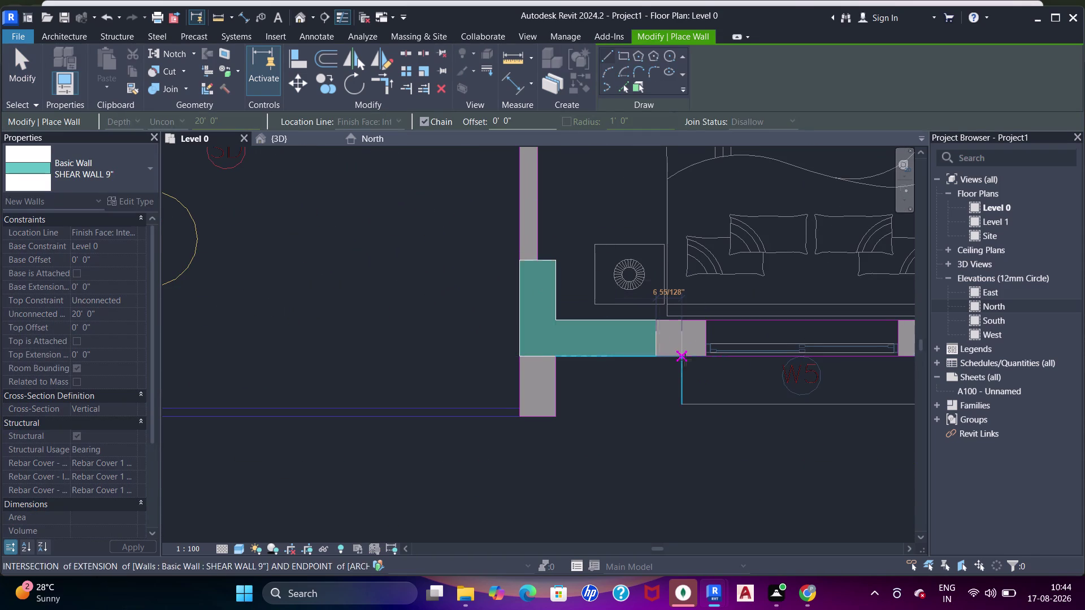
middle_drag(684, 359, 673, 364)
key(Escape)
key(Escape)
key(Escape)
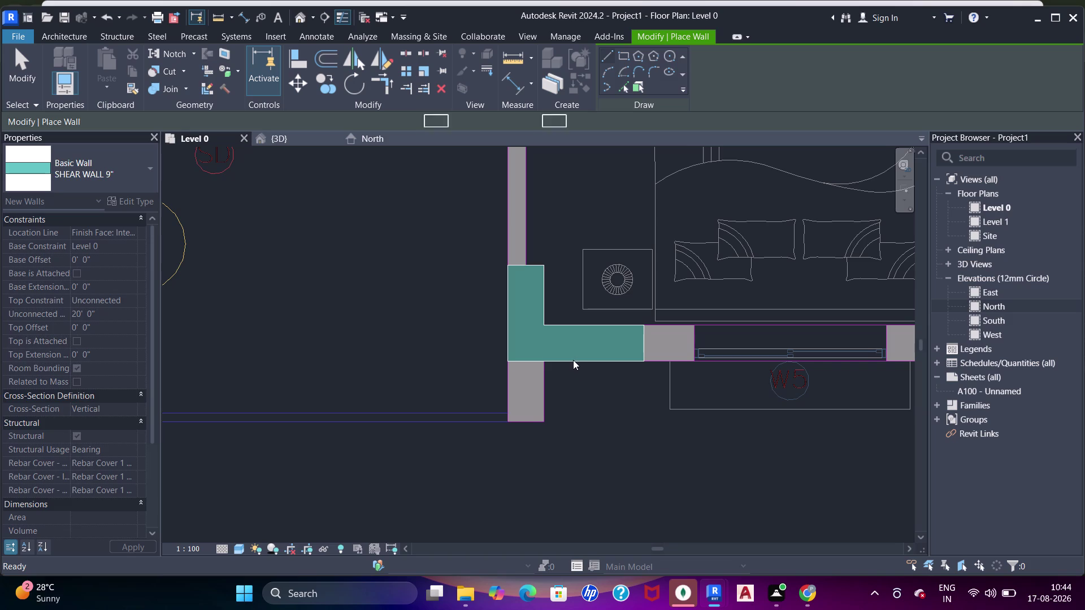
click(573, 359)
key(Escape)
drag(572, 362, 573, 353)
key(Escape)
scroll(down, 3)
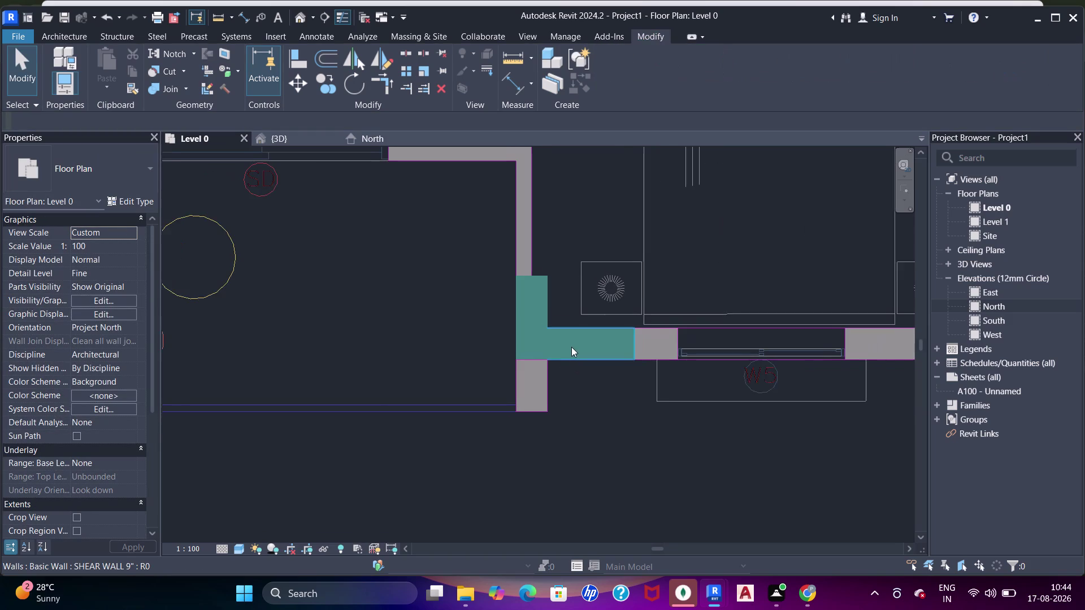
middle_drag(566, 351, 544, 361)
Align the long lower wall's end to the right end wall face.
key(a)
key(a)
key(a)
middle_drag(827, 384, 584, 388)
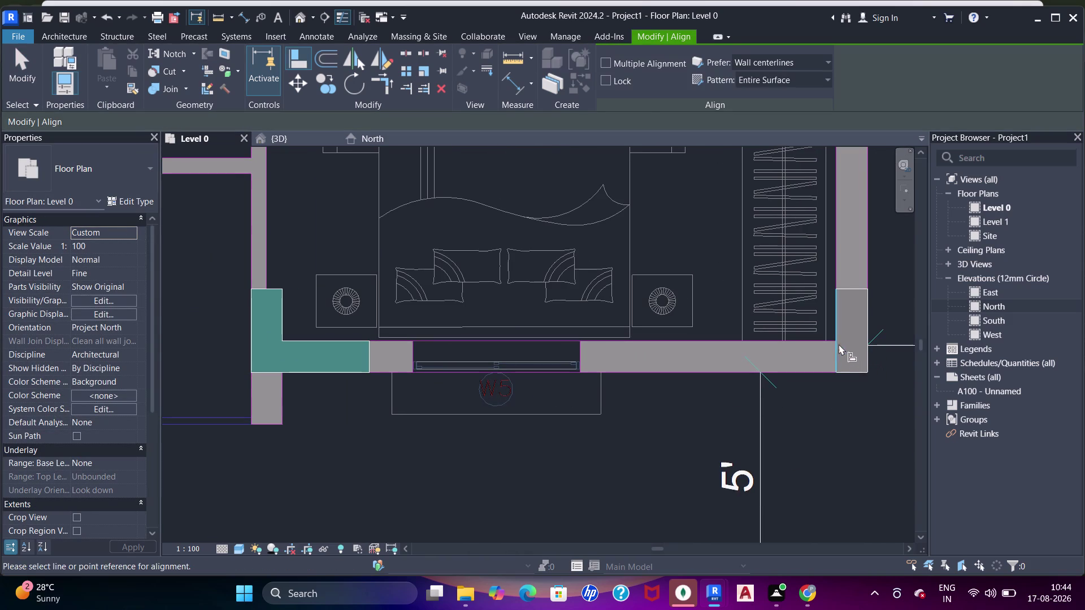
click(836, 343)
click(364, 365)
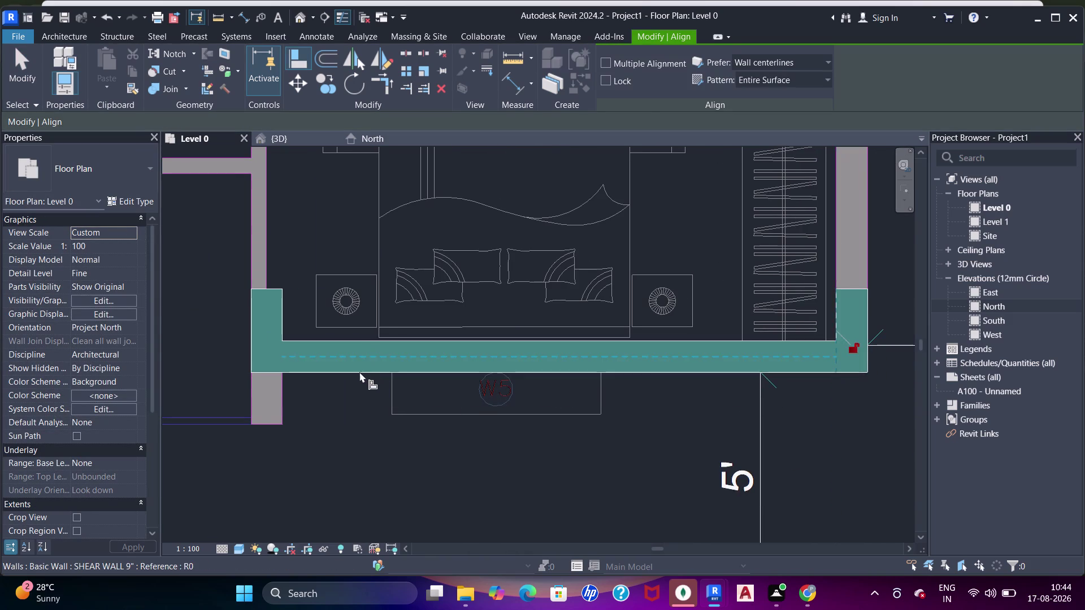
scroll(down, 3)
middle_drag(354, 395, 543, 392)
key(Escape)
key(Escape)
scroll(up, 3)
Restart the Wall tool with WA for another shear wall.
key(w)
key(a)
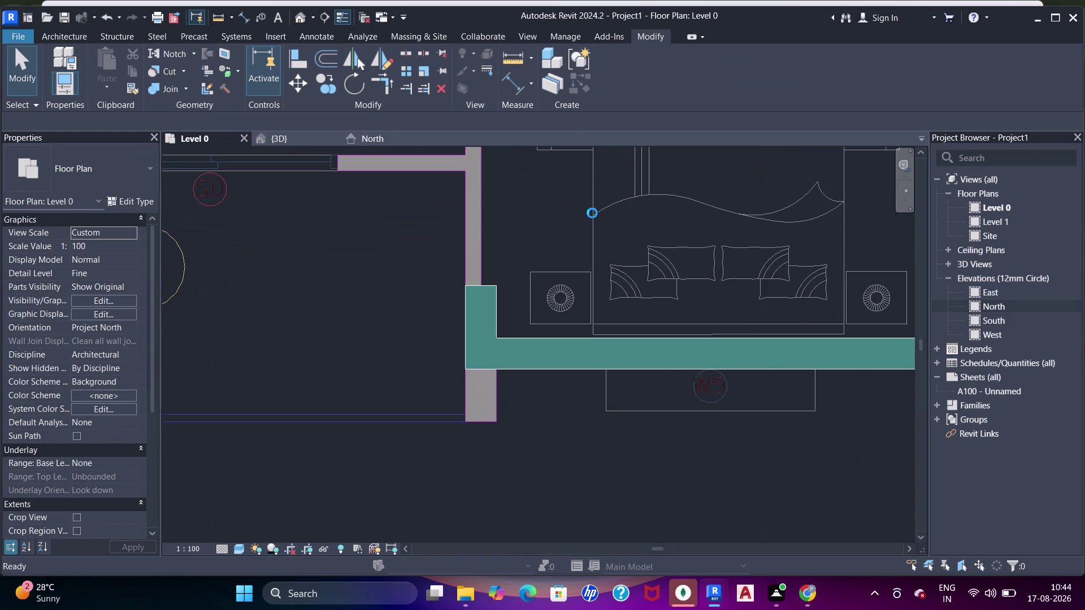
click(647, 180)
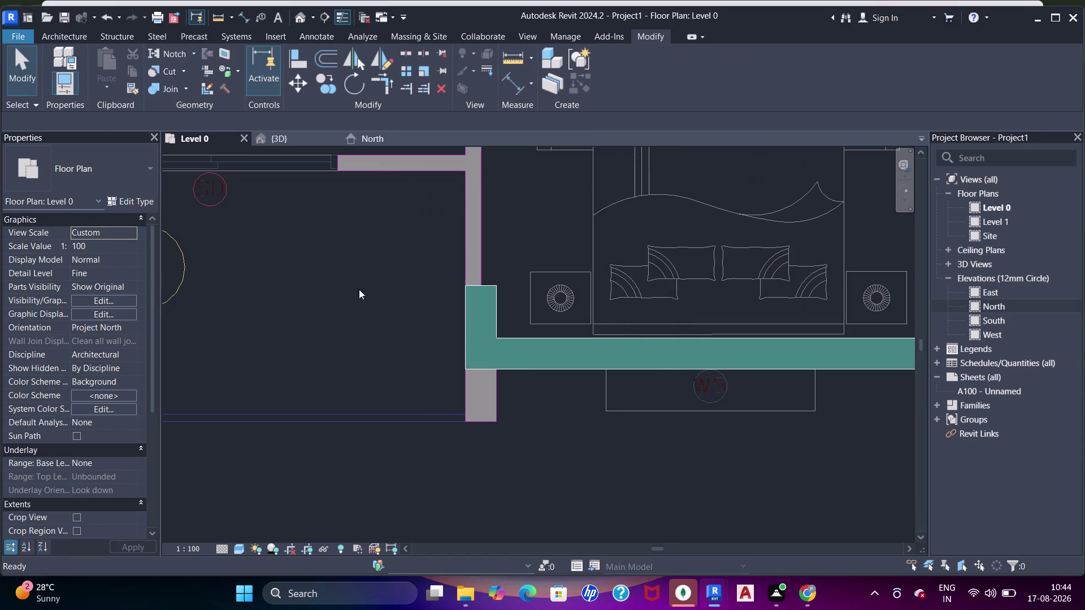
click(629, 86)
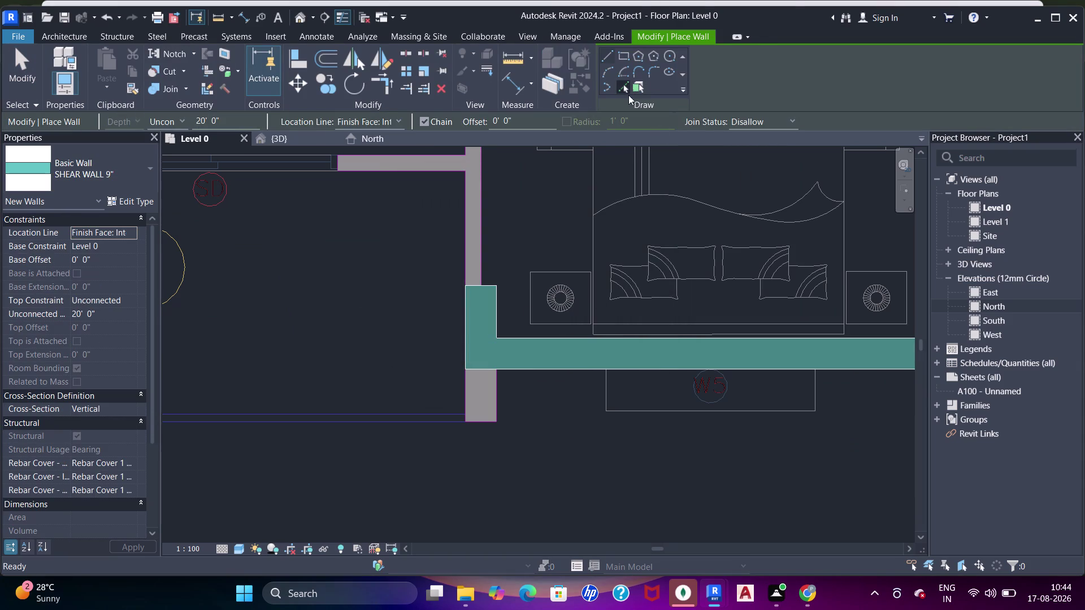
Switch to wall tracing and locate the vertical DWG wall beside the bedroom and shaft.
scroll(up, 3)
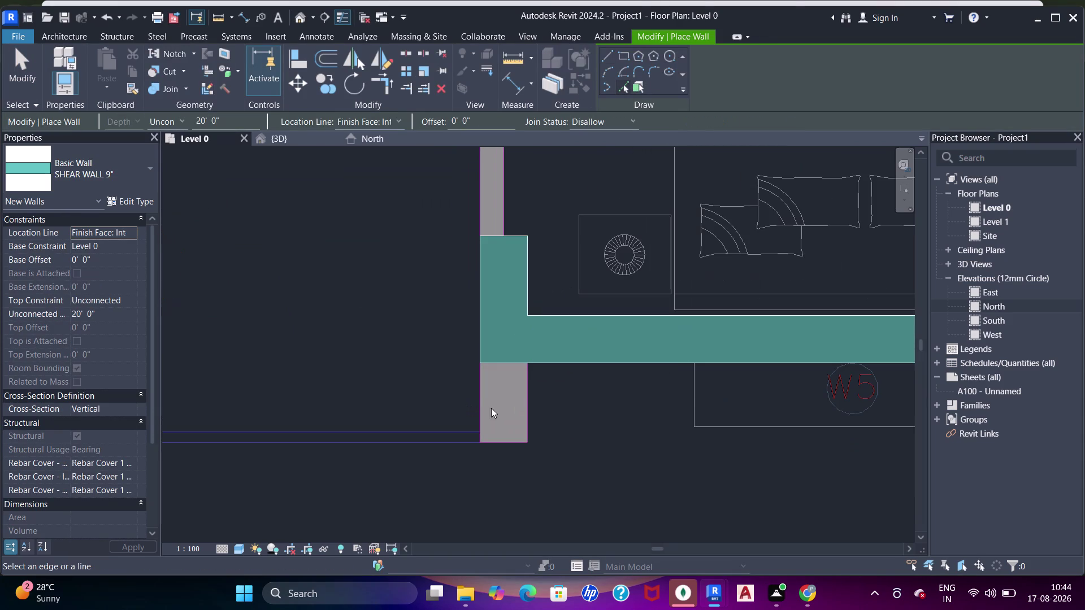
click(527, 404)
scroll(down, 3)
middle_drag(655, 318, 517, 375)
scroll(down, 3)
middle_drag(480, 323, 510, 425)
middle_drag(583, 373, 314, 333)
scroll(up, 3)
scroll(up, 3)
scroll(down, 3)
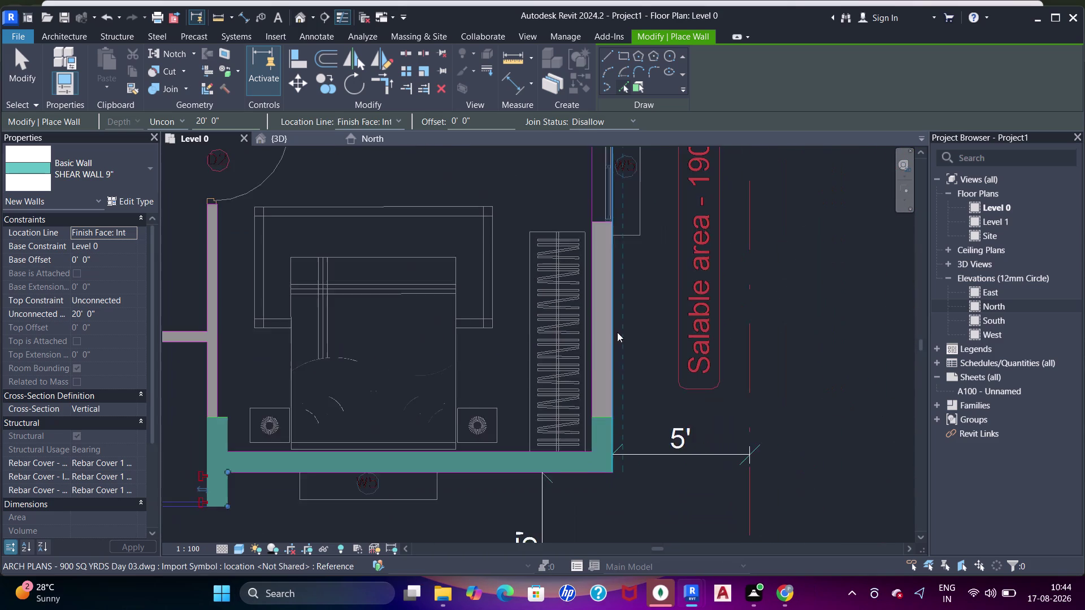
middle_drag(600, 349, 499, 409)
scroll(down, 3)
middle_drag(526, 264, 528, 384)
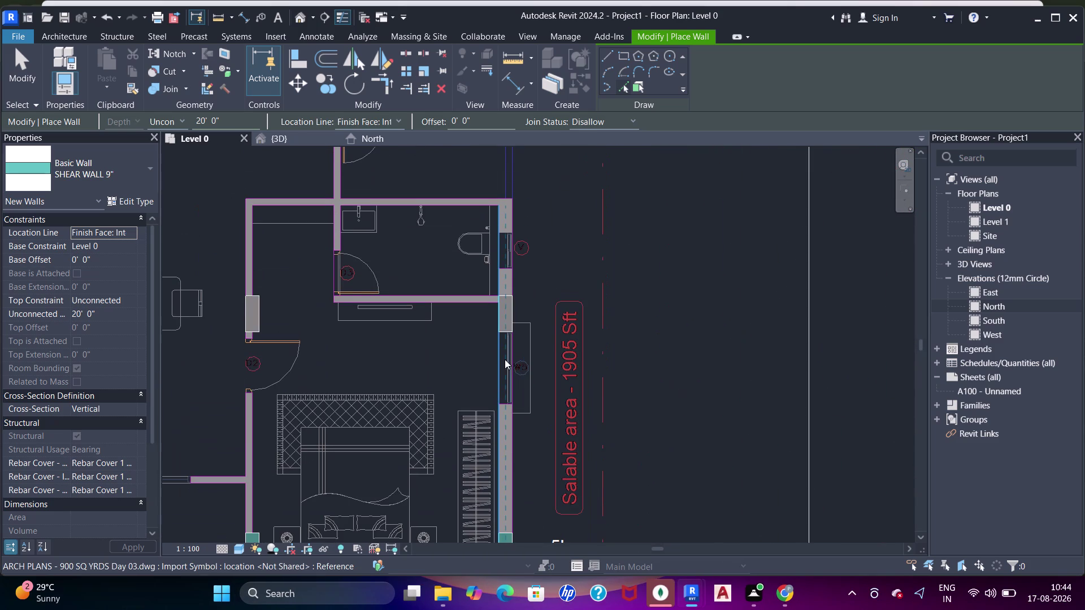
scroll(down, 3)
middle_drag(519, 402, 552, 253)
scroll(up, 3)
Trace a SHEAR WALL 9" wall from the bedroom's lower column corner along the wardrobe side.
click(610, 52)
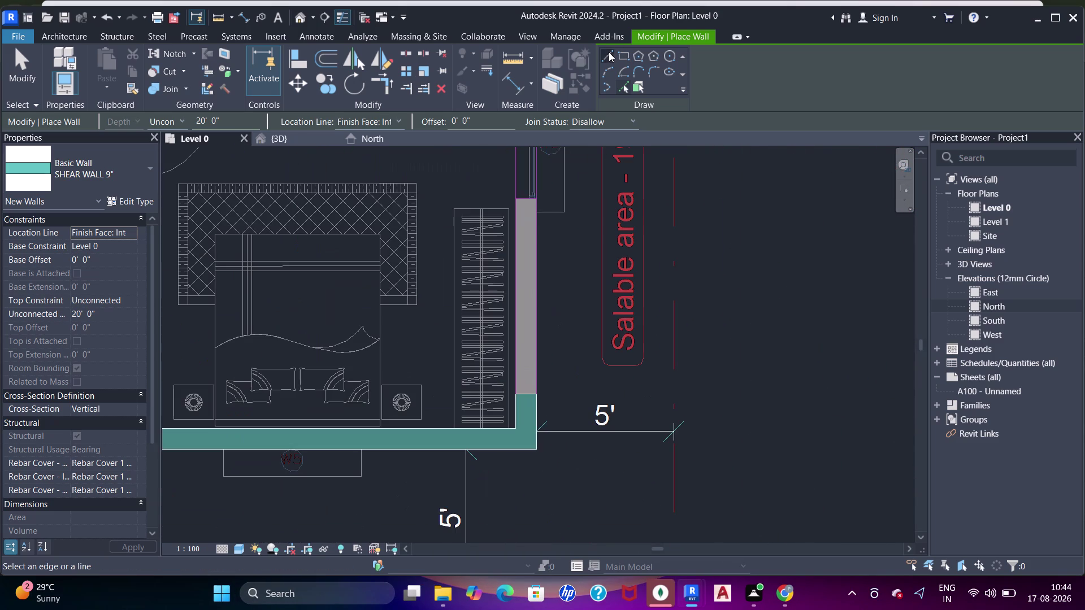
scroll(up, 3)
drag(591, 399, 593, 399)
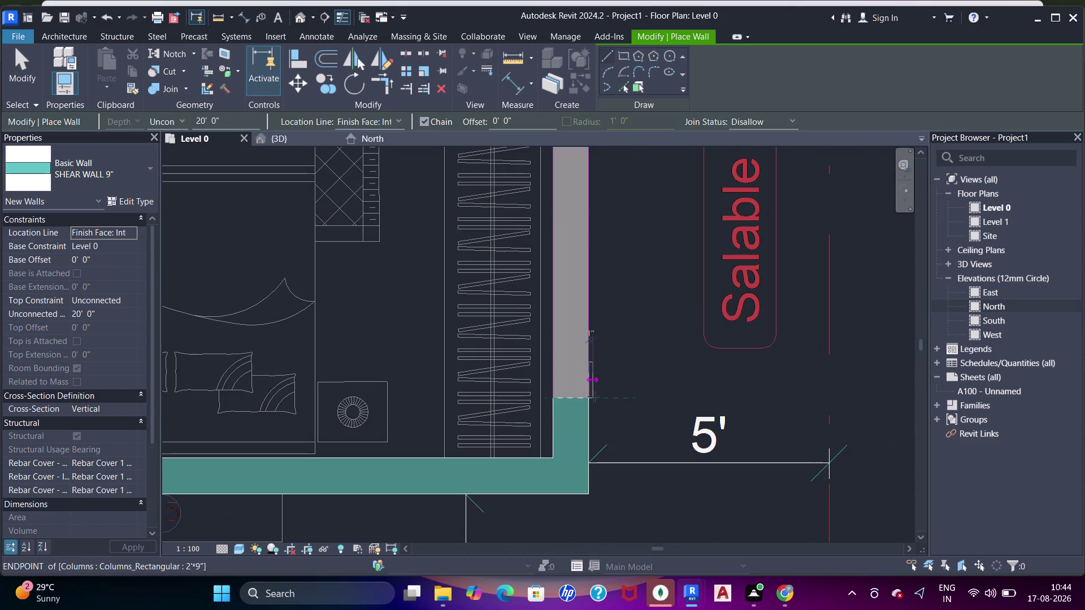
drag(592, 399, 596, 393)
click(588, 214)
scroll(down, 3)
middle_drag(580, 228, 554, 339)
key(Escape)
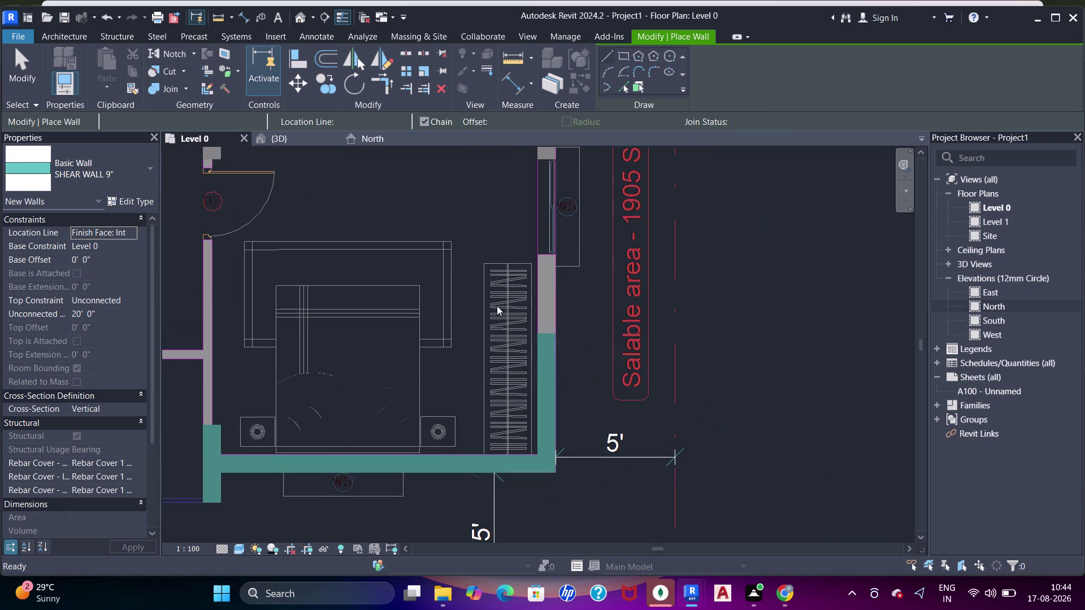
key(Escape)
Align the new teal shear wall's face to the imported DWG wall edge with AL.
middle_drag(578, 264, 584, 299)
key(a)
key(a)
key(a)
middle_drag(562, 212, 558, 241)
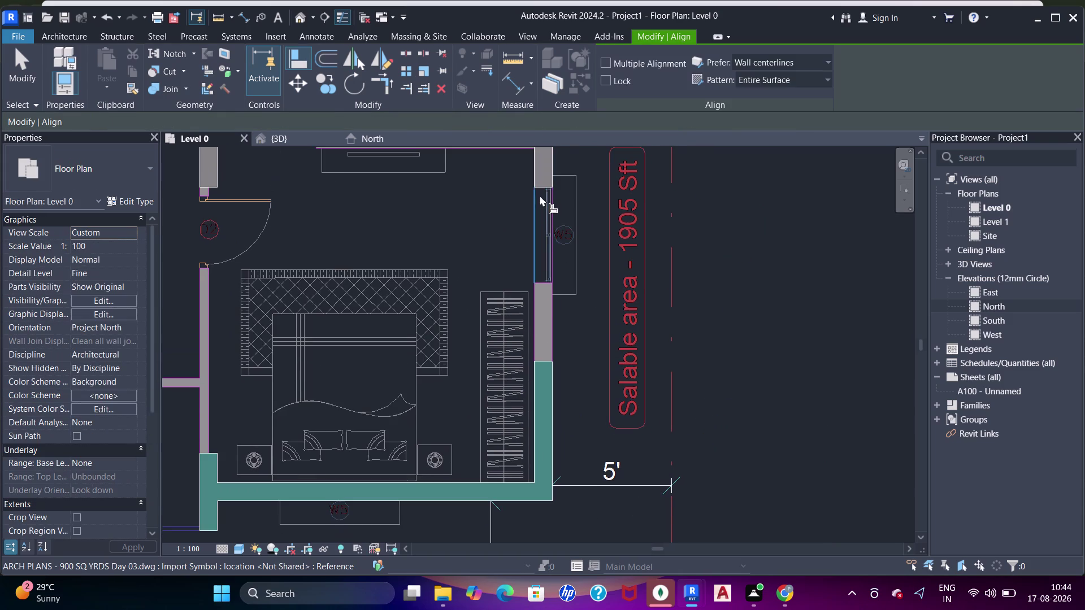
scroll(up, 3)
middle_drag(543, 204, 550, 248)
key(Tab)
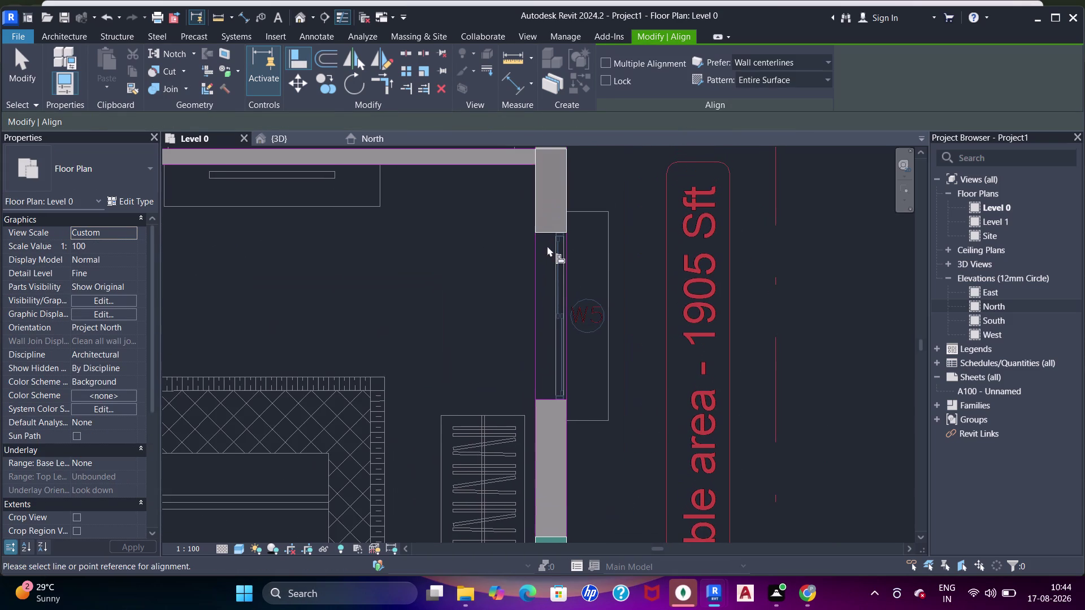
key(Tab)
key(Tab)
click(548, 233)
scroll(down, 3)
middle_drag(567, 337, 579, 264)
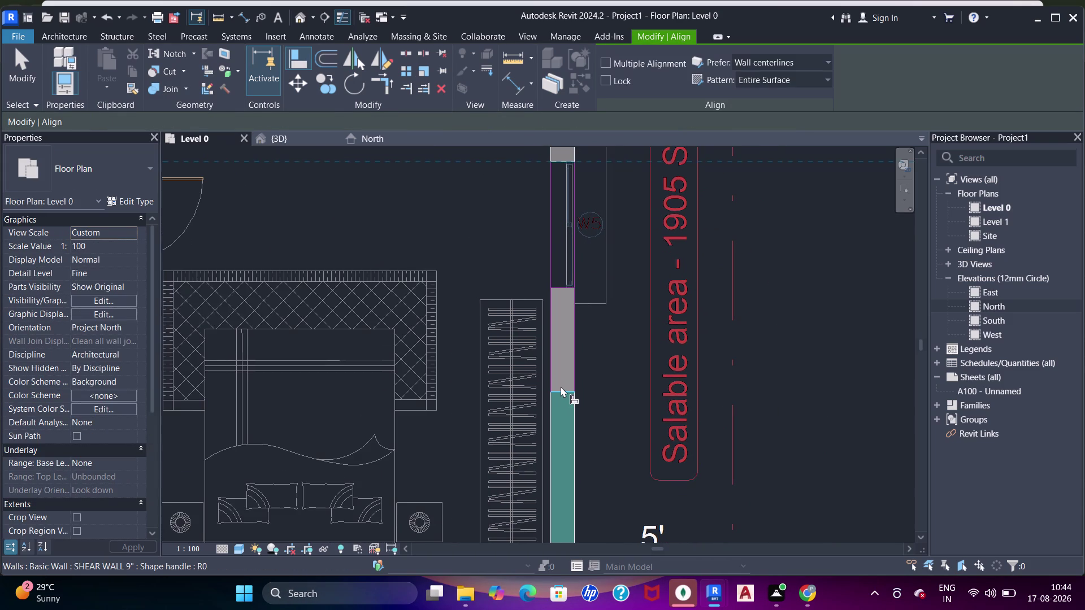
click(560, 387)
scroll(down, 3)
middle_drag(586, 293, 579, 404)
key(Escape)
key(Escape)
middle_drag(551, 283, 568, 353)
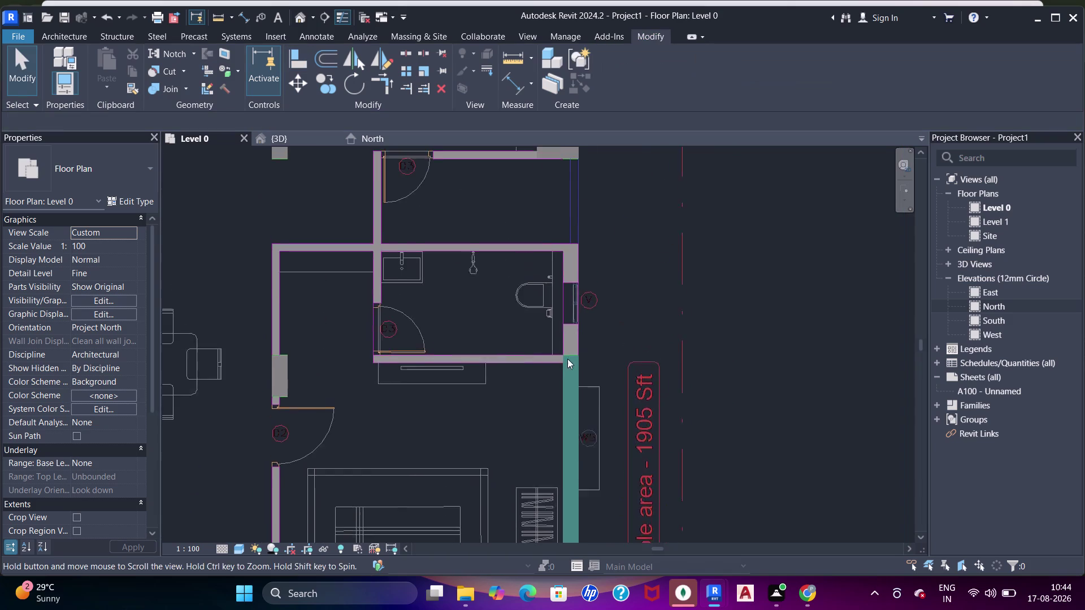
Draw a short SHEAR WALL 9" segment, about 1'7", from the teal wall's top toward the toilet.
scroll(up, 3)
scroll(up, 3)
middle_click(561, 360)
key(Escape)
key(Escape)
key(w)
key(a)
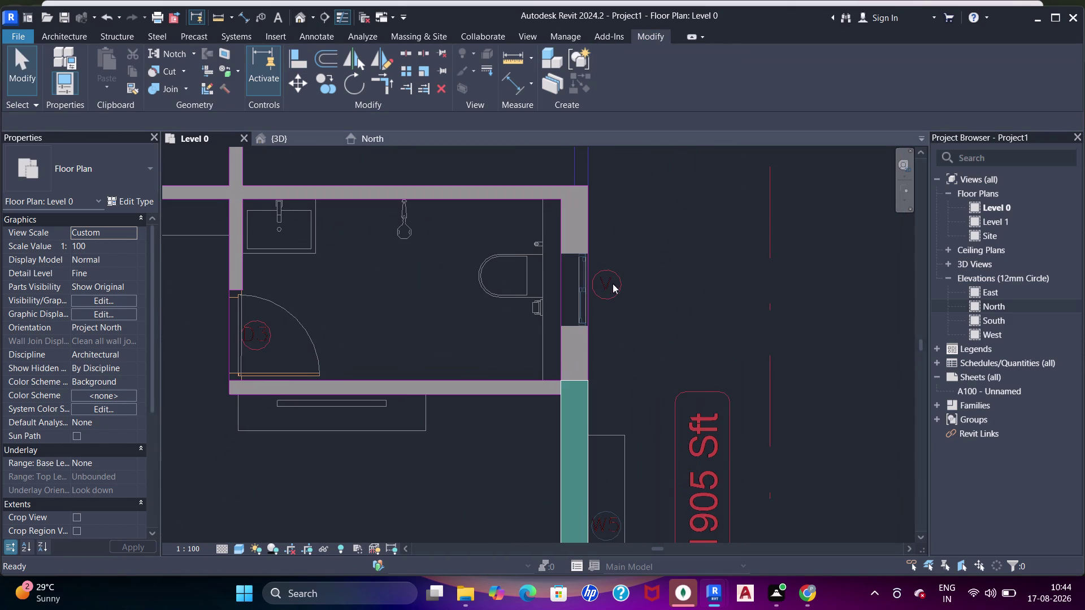
drag(589, 378, 590, 359)
click(590, 318)
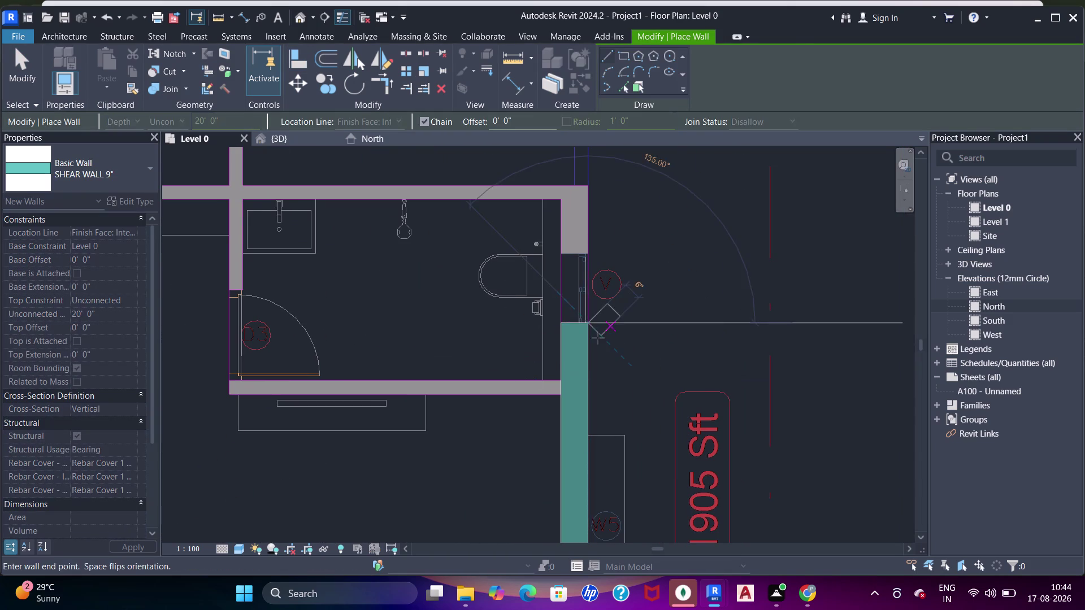
key(Escape)
key(Escape)
key(Escape)
key(Escape)
click(569, 325)
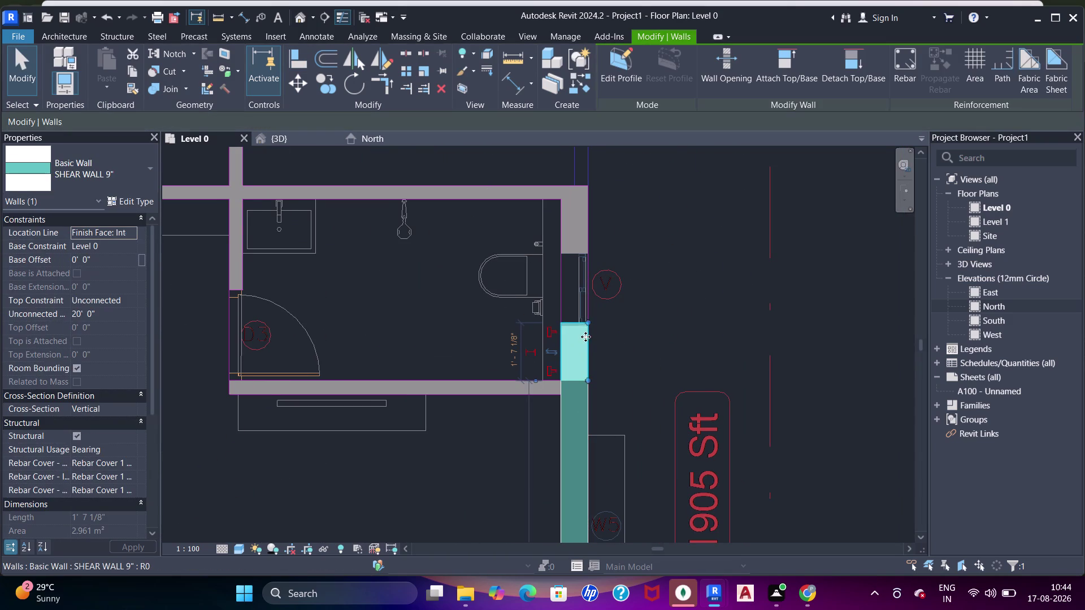
middle_drag(580, 340, 599, 364)
Align the short wall's end to the column edge with AL.
key(a)
key(a)
key(a)
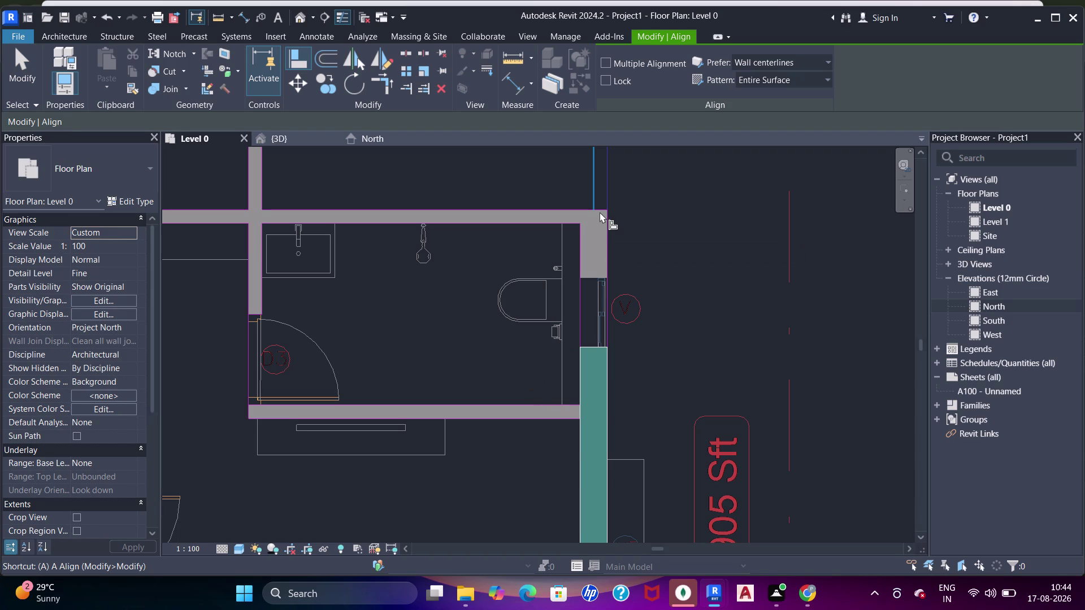
click(598, 211)
scroll(up, 3)
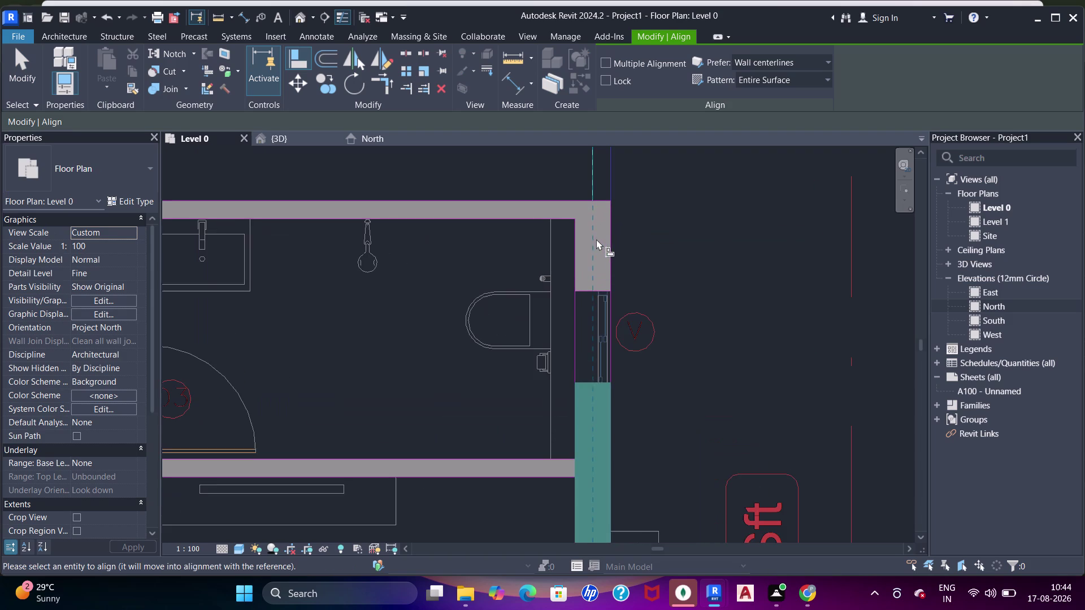
key(Escape)
key(a)
key(a)
key(a)
click(563, 203)
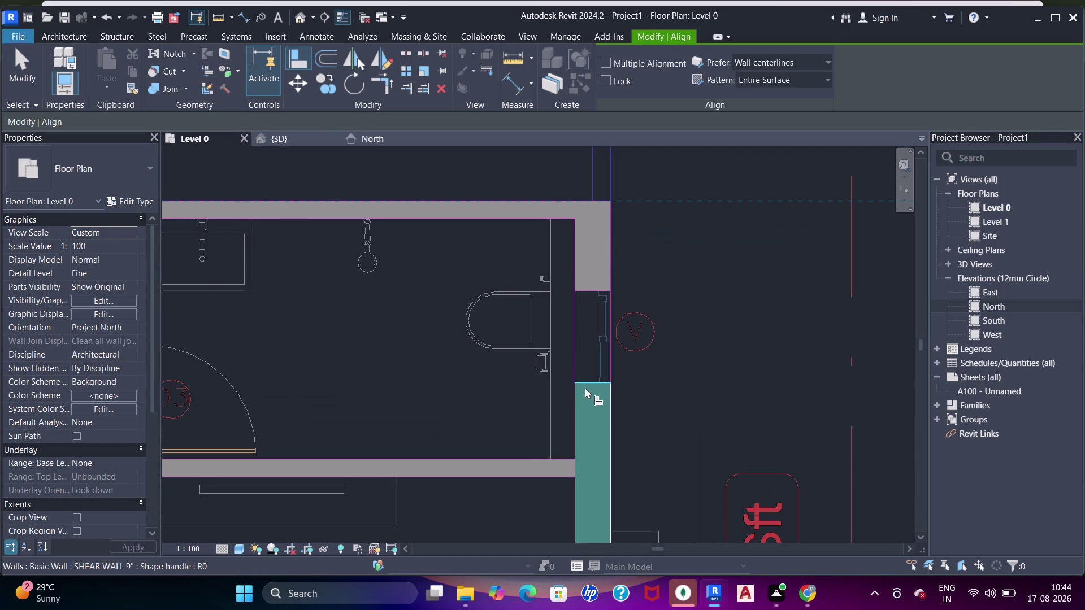
click(586, 387)
scroll(down, 3)
middle_drag(570, 332, 575, 334)
key(Escape)
key(Escape)
scroll(down, 3)
middle_drag(569, 329, 588, 368)
scroll(down, 3)
middle_drag(530, 316, 538, 367)
middle_drag(575, 293, 570, 347)
scroll(up, 3)
middle_drag(584, 249, 579, 364)
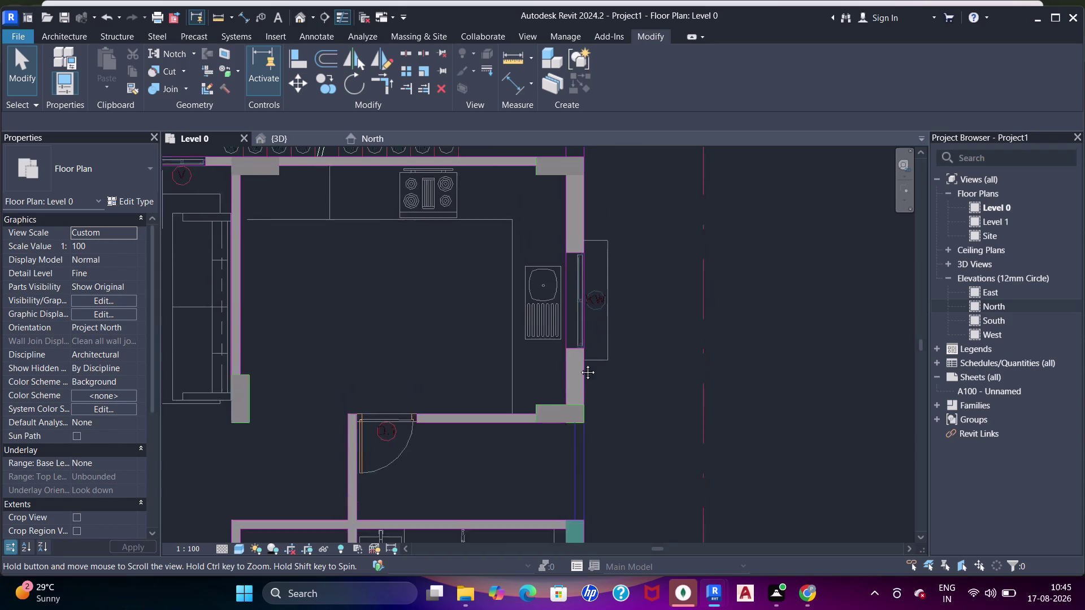
Draw a teal shear wall starting at the kitchen's lower-right column corner.
middle_drag(579, 364, 579, 364)
scroll(up, 3)
middle_drag(573, 344, 583, 378)
key(w)
key(a)
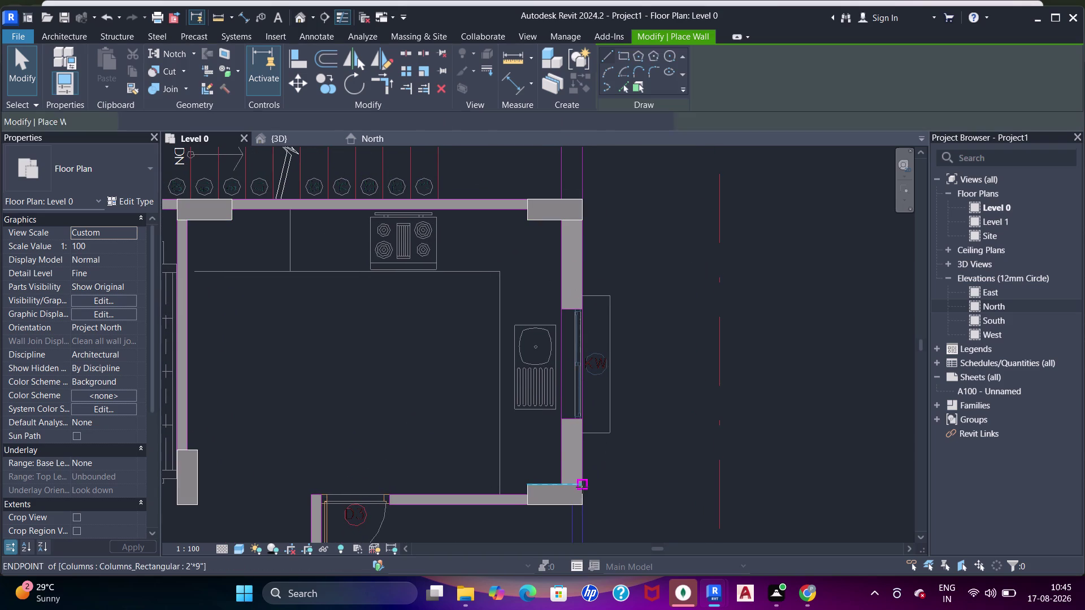
drag(582, 487, 583, 473)
click(584, 437)
key(Escape)
key(Escape)
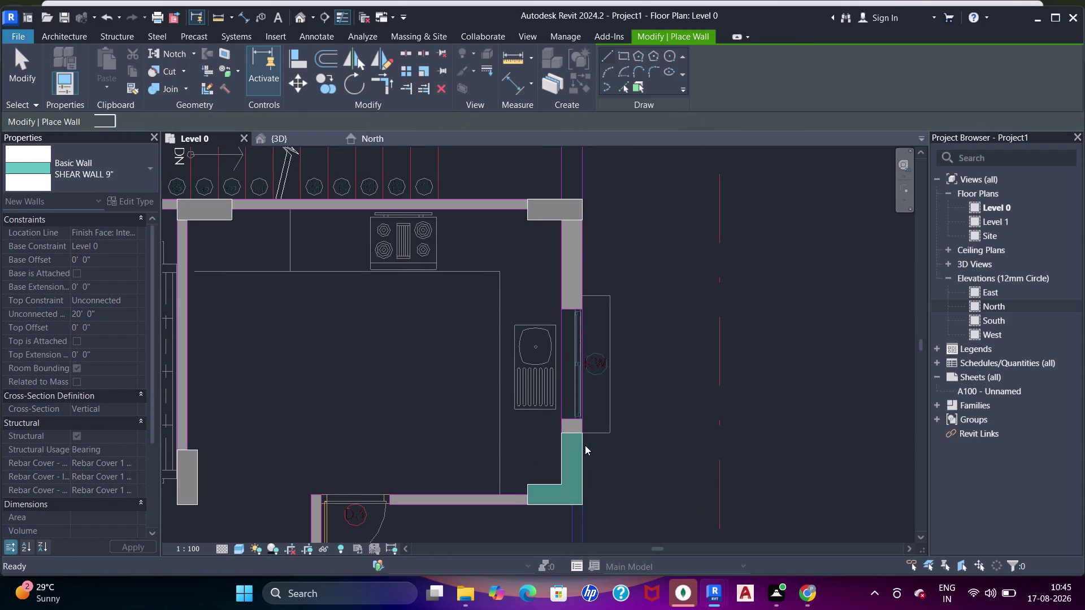
key(Escape)
key(Escape)
Align the kitchen corner wall's end to the DWG wall edge.
key(w)
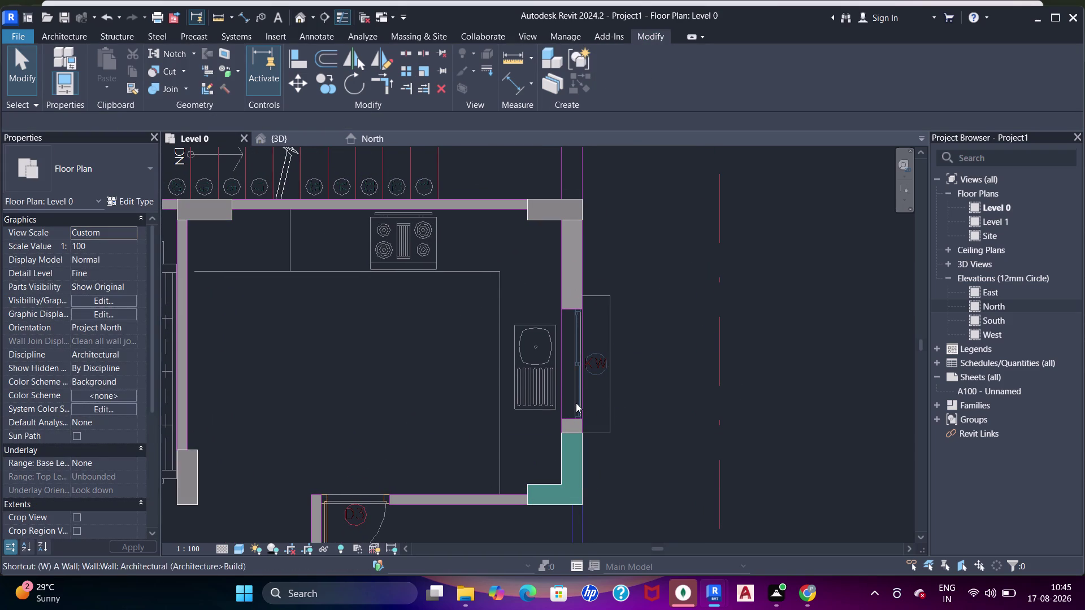
key(a)
key(Escape)
key(Escape)
key(Escape)
key(a)
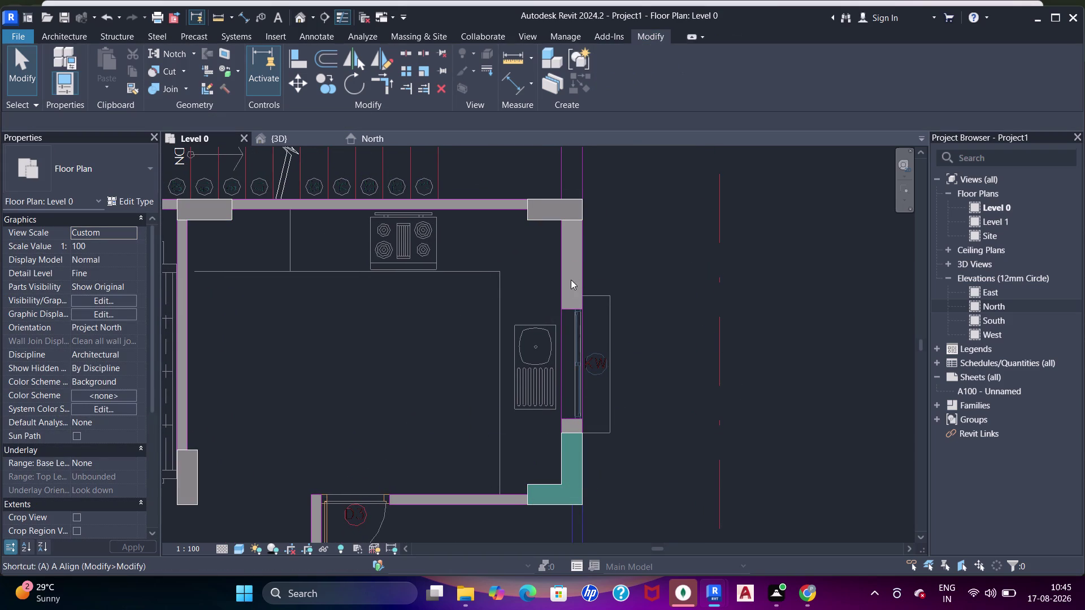
key(a)
key(a)
click(569, 223)
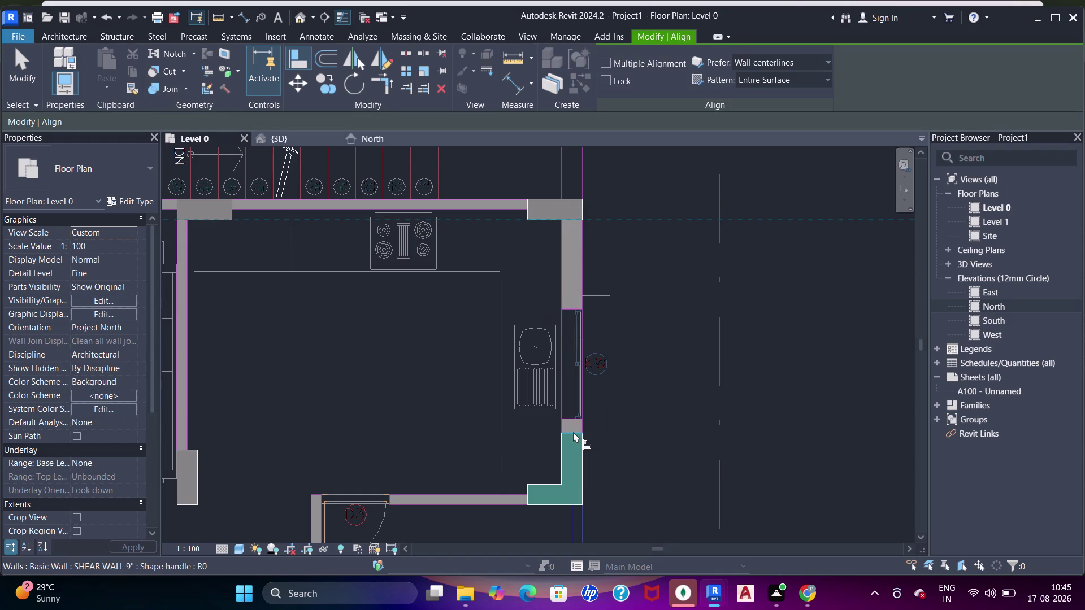
click(573, 431)
scroll(down, 3)
middle_drag(600, 291, 601, 338)
Select the new wall beside the sink, then pan down to the bedroom's outer wall.
key(Escape)
key(Escape)
key(Escape)
click(576, 336)
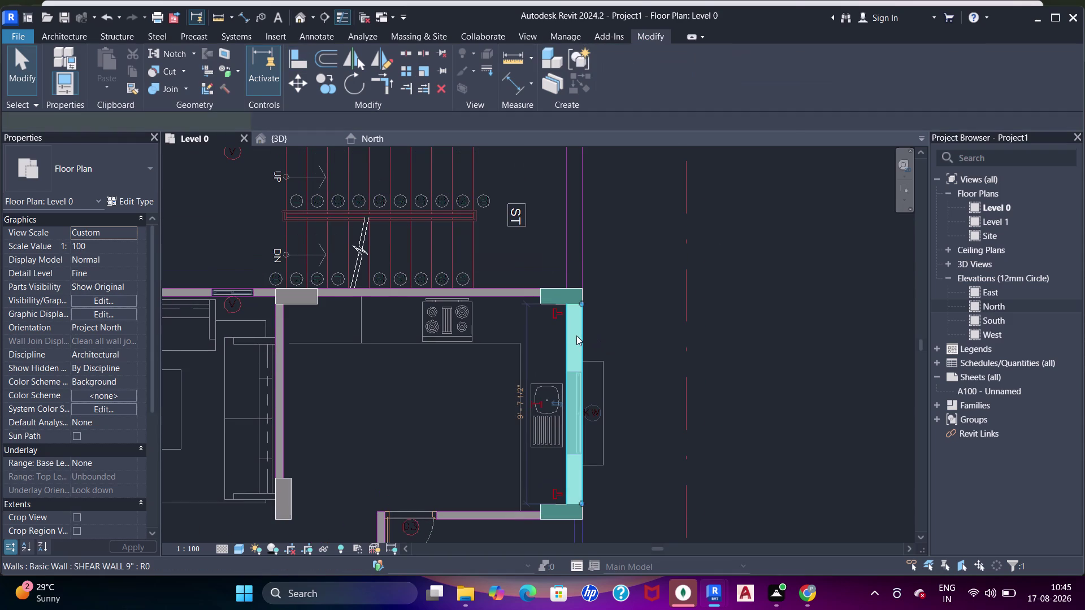
middle_drag(515, 348, 577, 325)
scroll(down, 3)
middle_drag(588, 333, 588, 275)
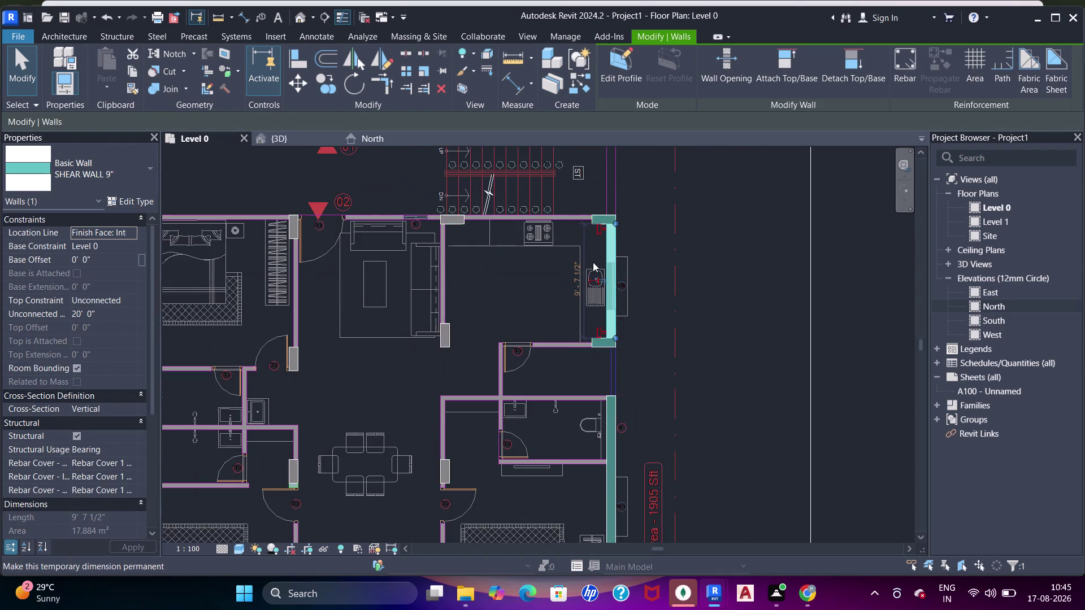
middle_drag(593, 268, 587, 413)
middle_drag(574, 321, 566, 395)
scroll(up, 3)
middle_drag(603, 327, 590, 394)
scroll(down, 3)
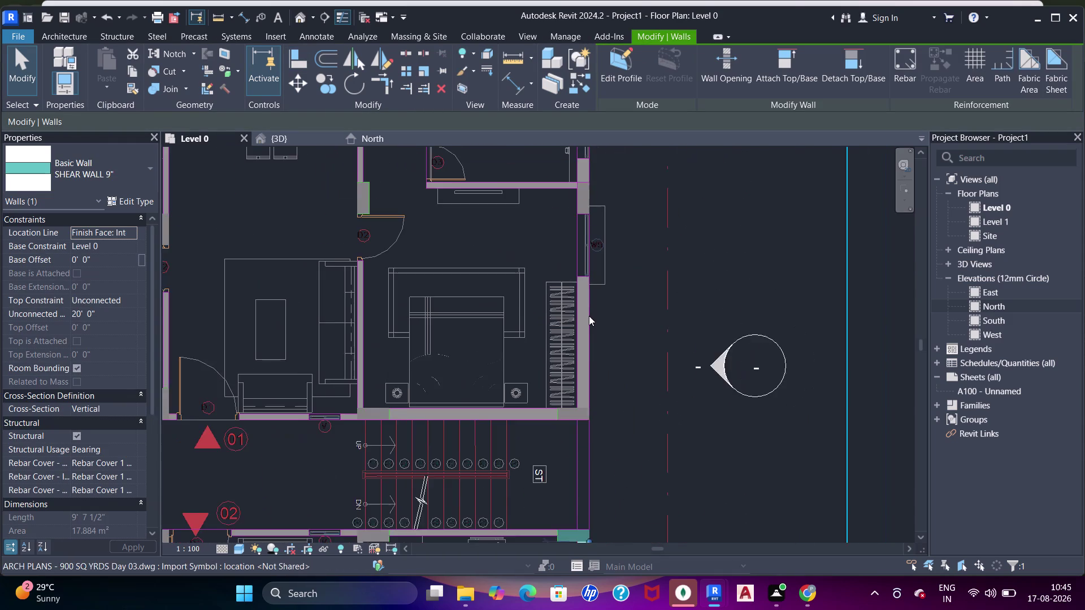
middle_drag(587, 323, 581, 363)
key(Escape)
middle_drag(579, 343, 580, 335)
middle_click(580, 335)
Draw a shear wall with WA ending at the bedroom corner.
text(WA)
scroll(up, 3)
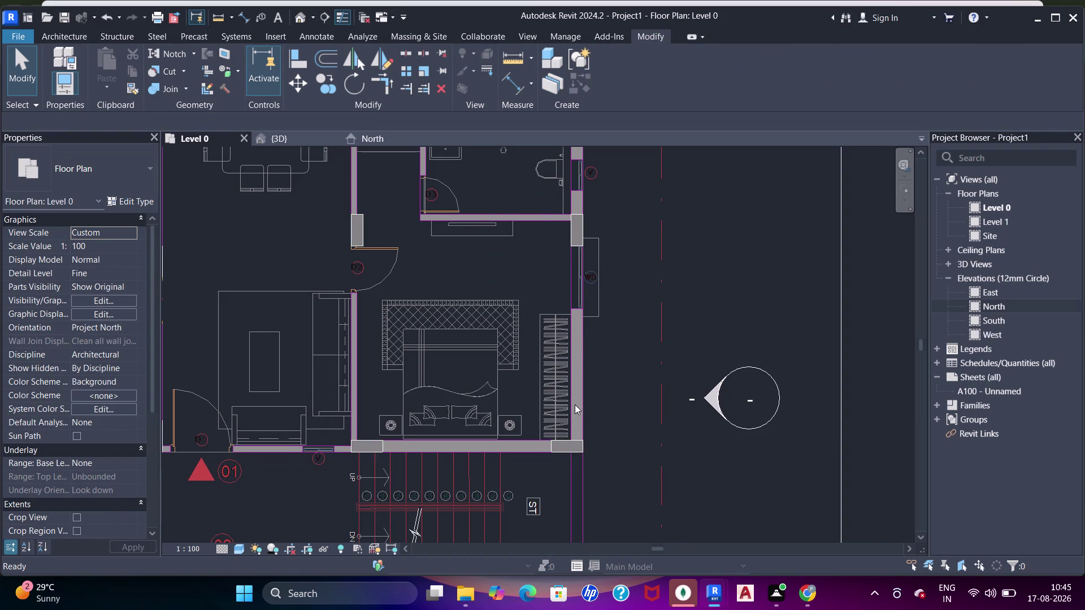
scroll(up, 3)
drag(592, 470, 592, 461)
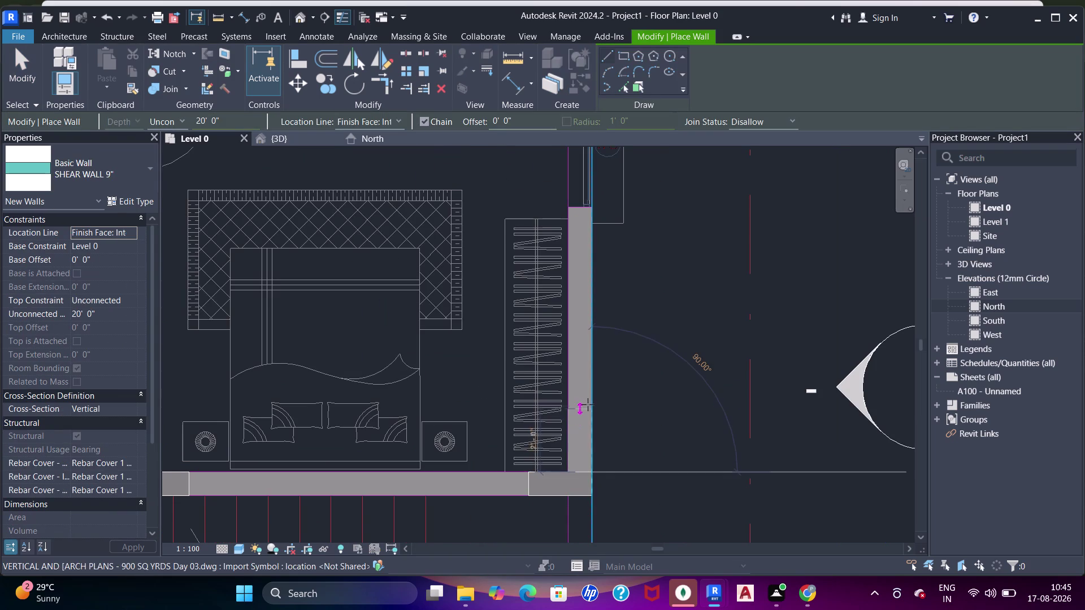
click(587, 402)
middle_drag(635, 319, 630, 365)
key(Escape)
scroll(up, 3)
key(Escape)
key(Escape)
scroll(down, 3)
middle_drag(597, 322, 594, 341)
Align the bedroom teal wall's top end to the column edge.
key(a)
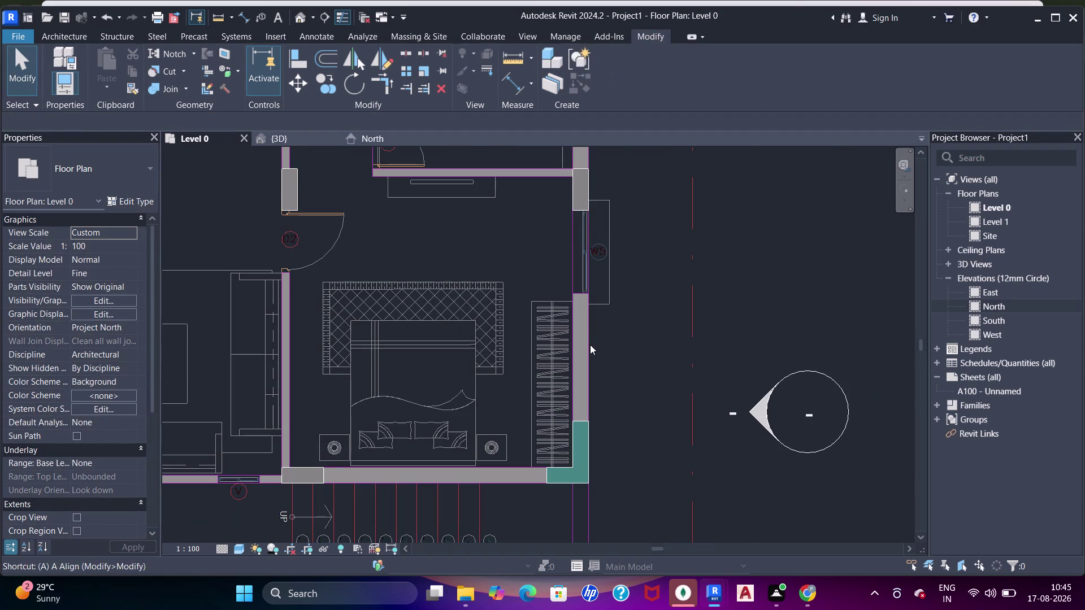
key(a)
key(a)
key(a)
scroll(up, 3)
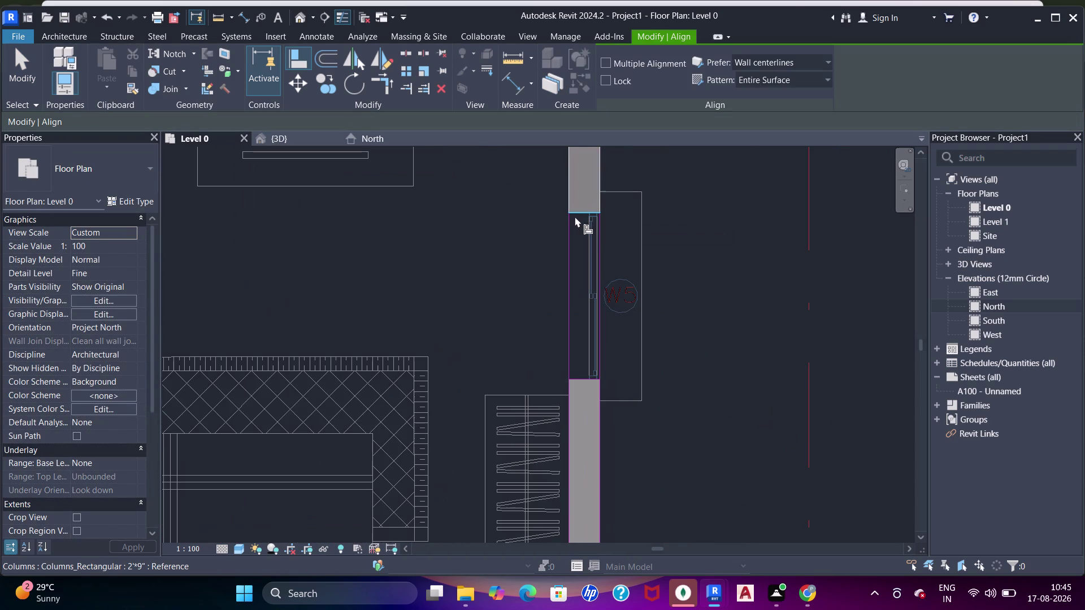
click(574, 216)
scroll(down, 3)
middle_drag(586, 358, 591, 293)
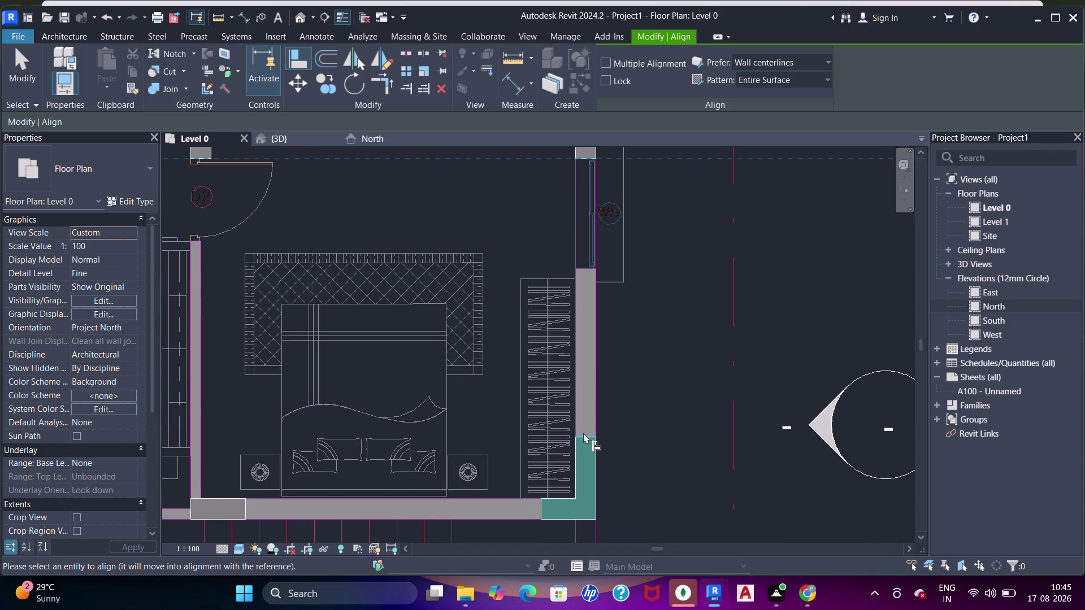
click(583, 433)
scroll(down, 3)
scroll(up, 3)
middle_drag(580, 331, 578, 424)
key(Escape)
key(Escape)
key(Escape)
middle_drag(572, 313, 569, 410)
scroll(up, 3)
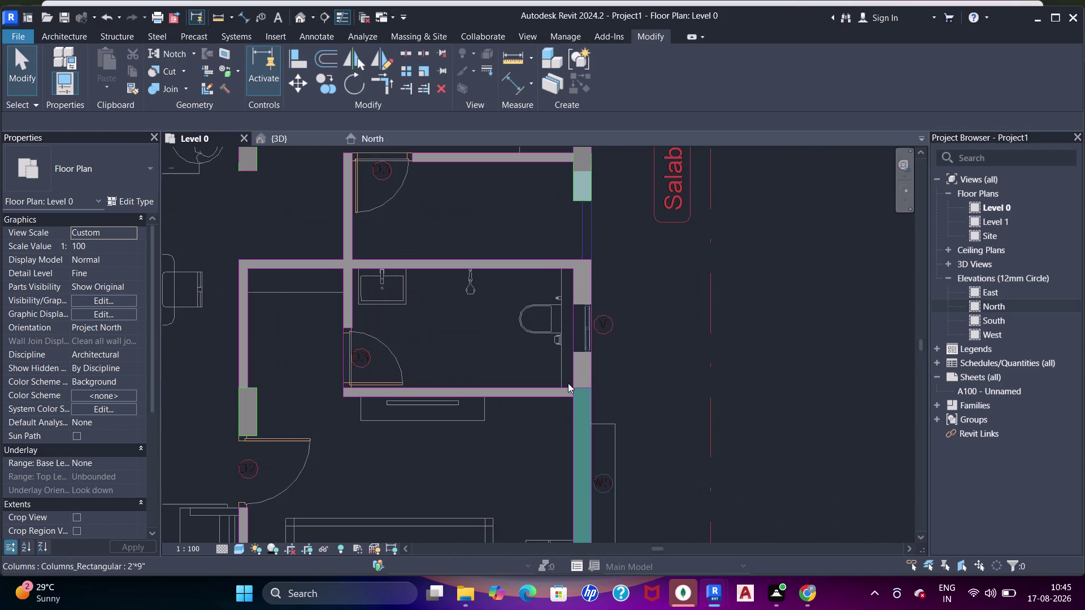
Start a shear wall at the column endpoint near the toilet.
key(w)
key(a)
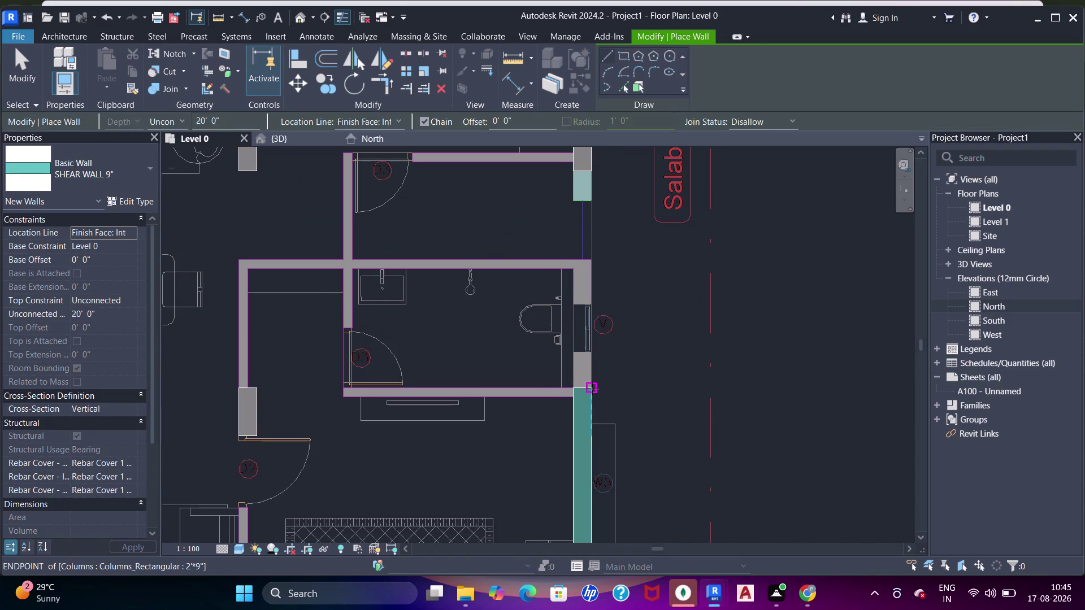
drag(592, 389, 593, 383)
click(587, 359)
key(Escape)
key(Escape)
key(Escape)
key(a)
key(a)
key(a)
key(a)
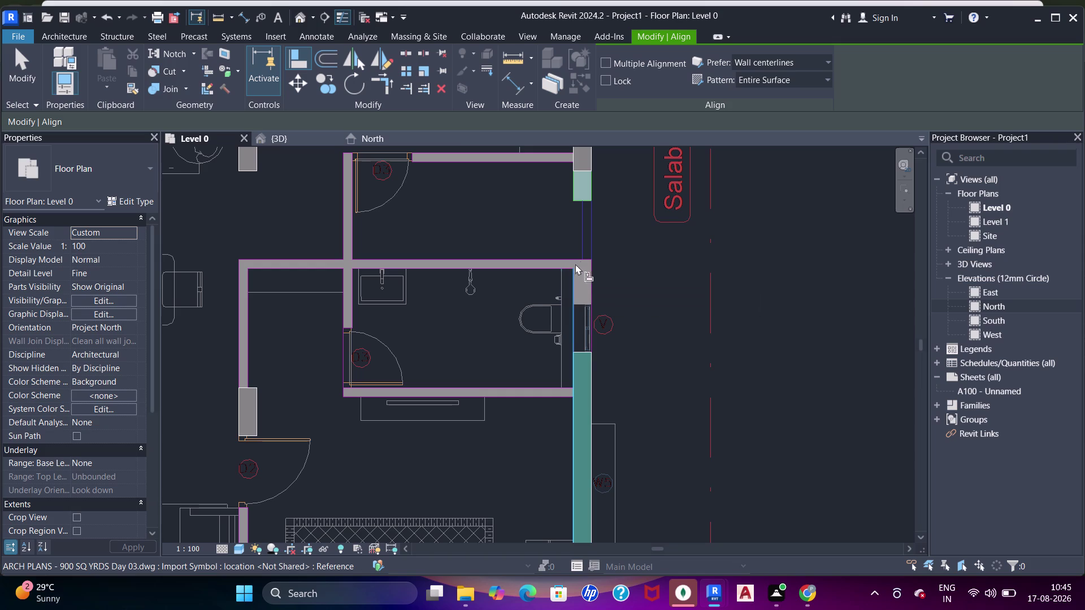
Align the teal wall's end to the toilet column edge.
key(Tab)
key(Tab)
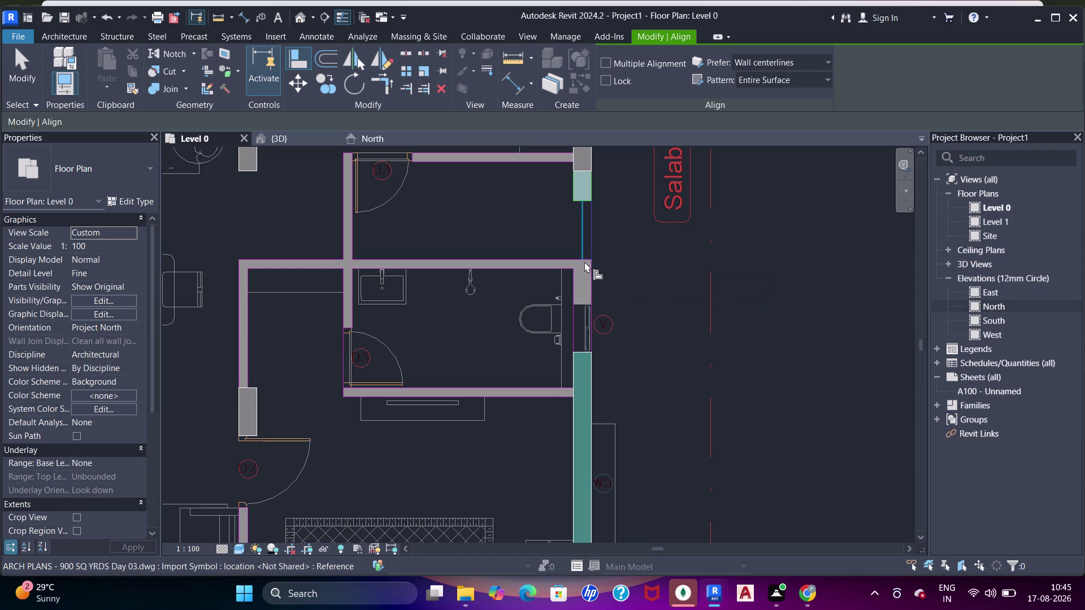
key(Tab)
click(586, 258)
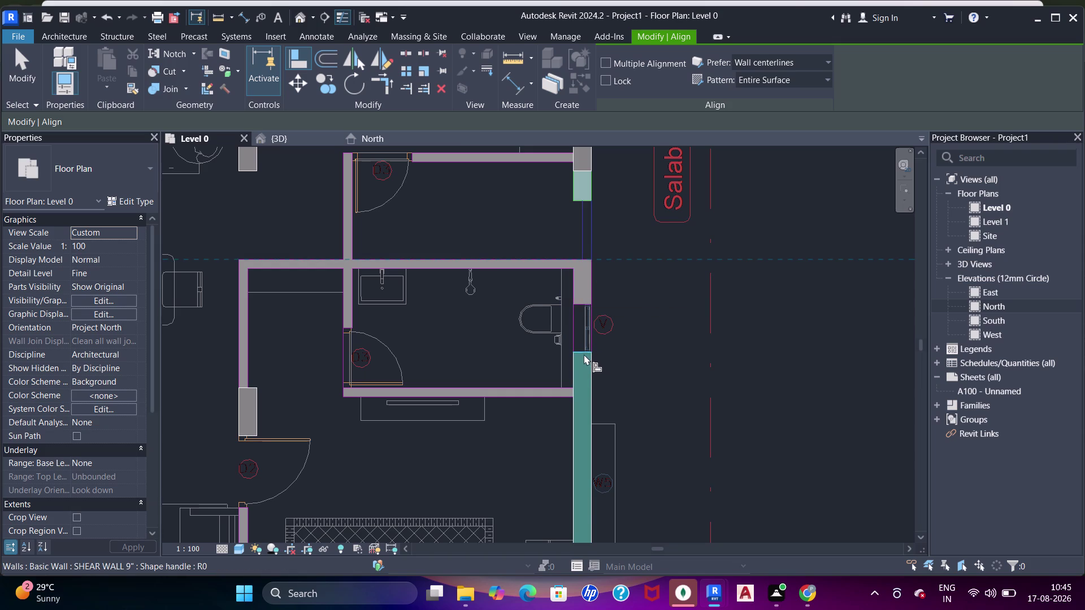
click(583, 354)
scroll(down, 3)
middle_drag(589, 342, 591, 359)
scroll(up, 3)
key(Escape)
key(Escape)
key(Escape)
Inspect the toilet-side shear wall, its column and the upper wall segment.
click(588, 300)
scroll(down, 3)
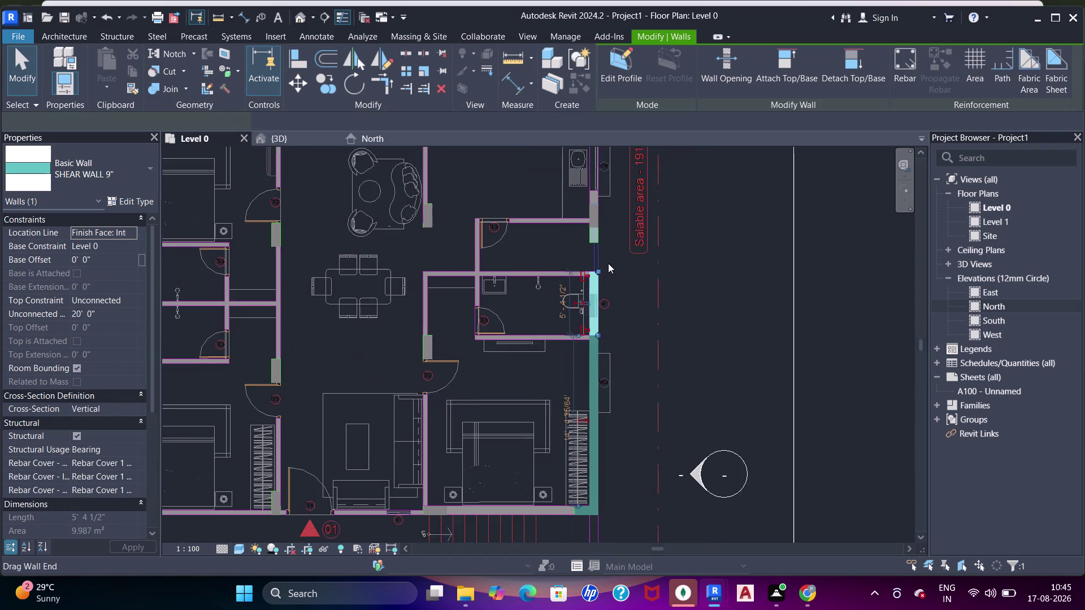
middle_drag(609, 263, 601, 244)
scroll(up, 3)
key(Escape)
click(583, 375)
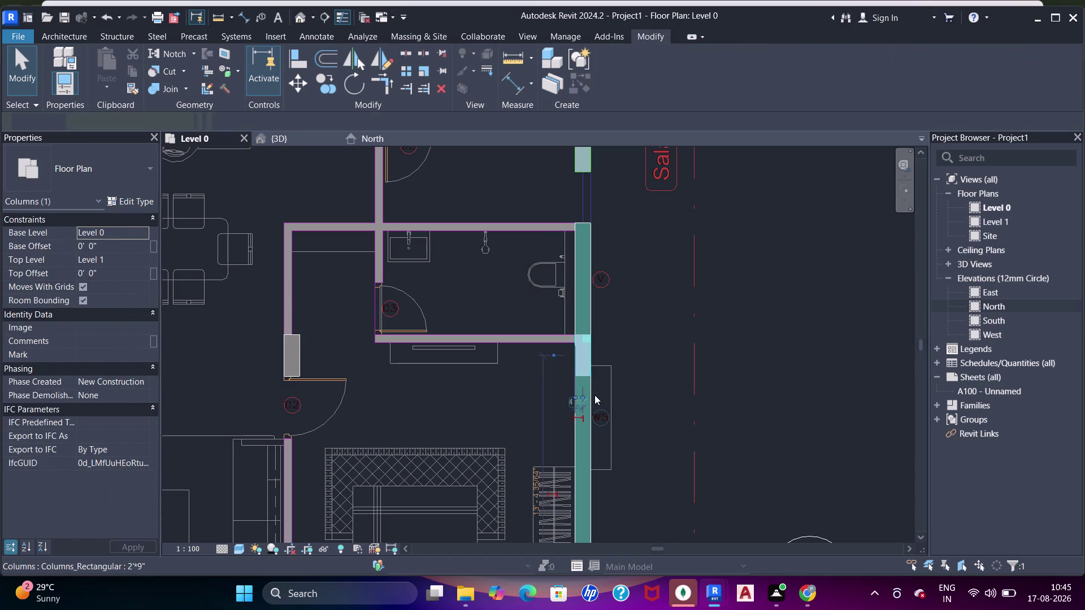
key(Escape)
click(581, 270)
scroll(down, 3)
middle_drag(596, 240, 601, 334)
scroll(up, 3)
key(Escape)
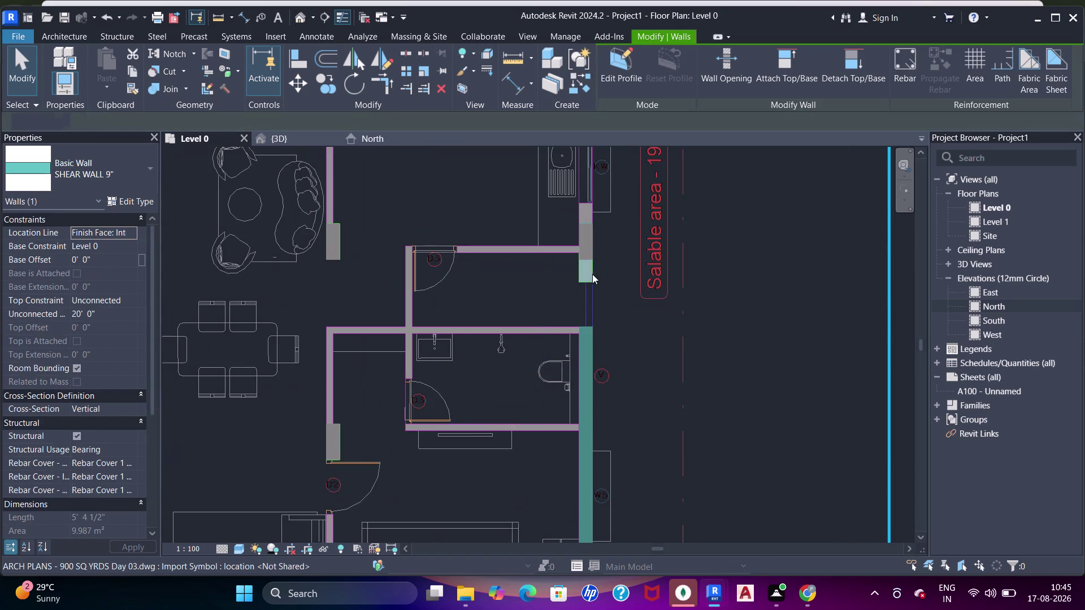
middle_drag(594, 289, 589, 390)
scroll(up, 3)
middle_drag(586, 389, 589, 354)
Extend the lower shear wall's end up to the horizontal cross wall.
click(589, 438)
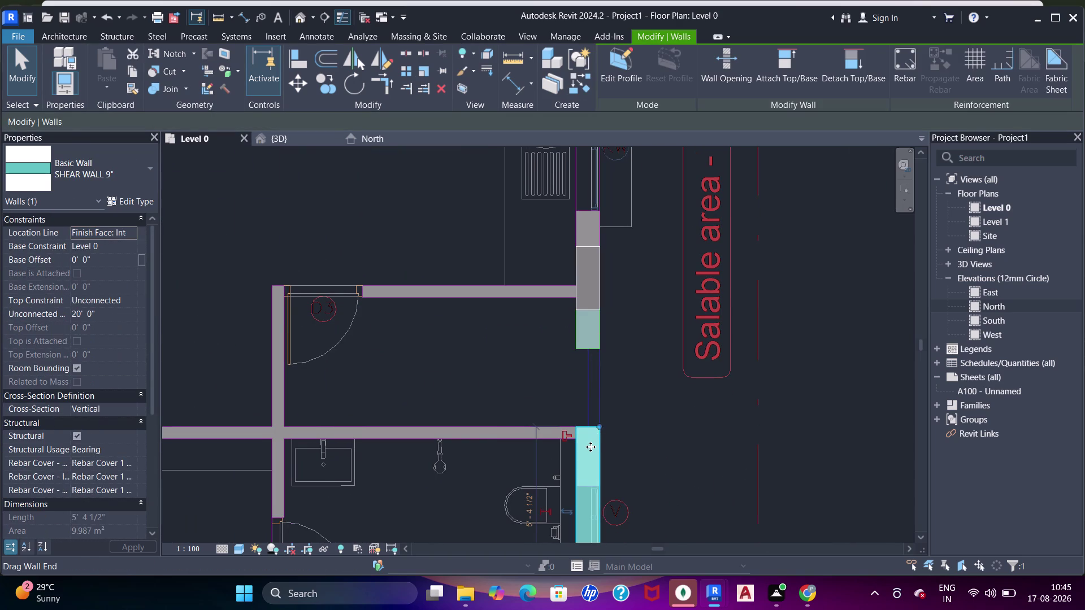
key(Escape)
click(593, 455)
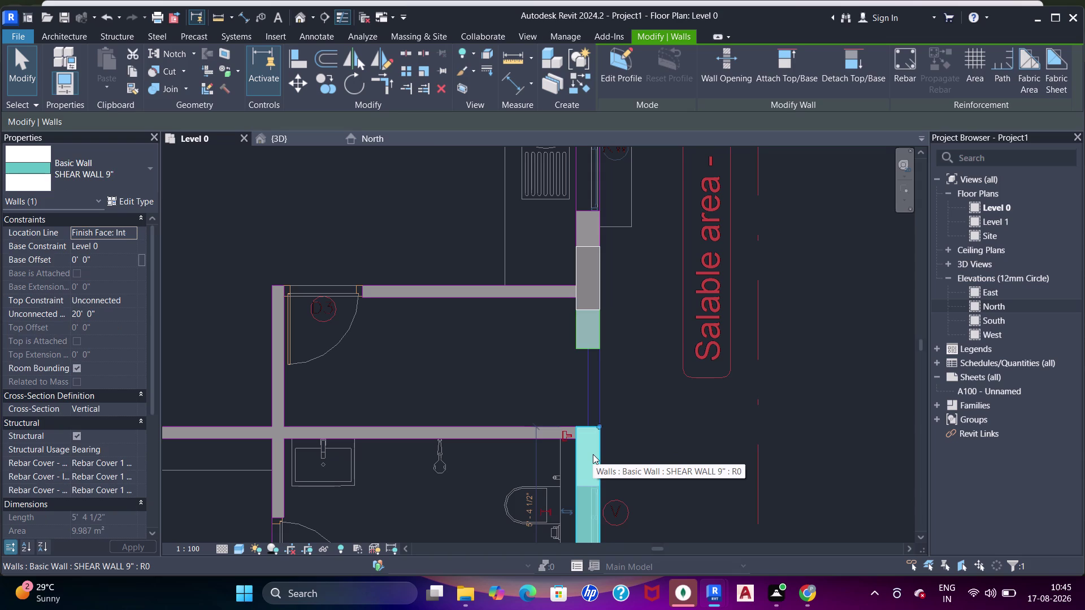
key(Escape)
click(593, 455)
key(Escape)
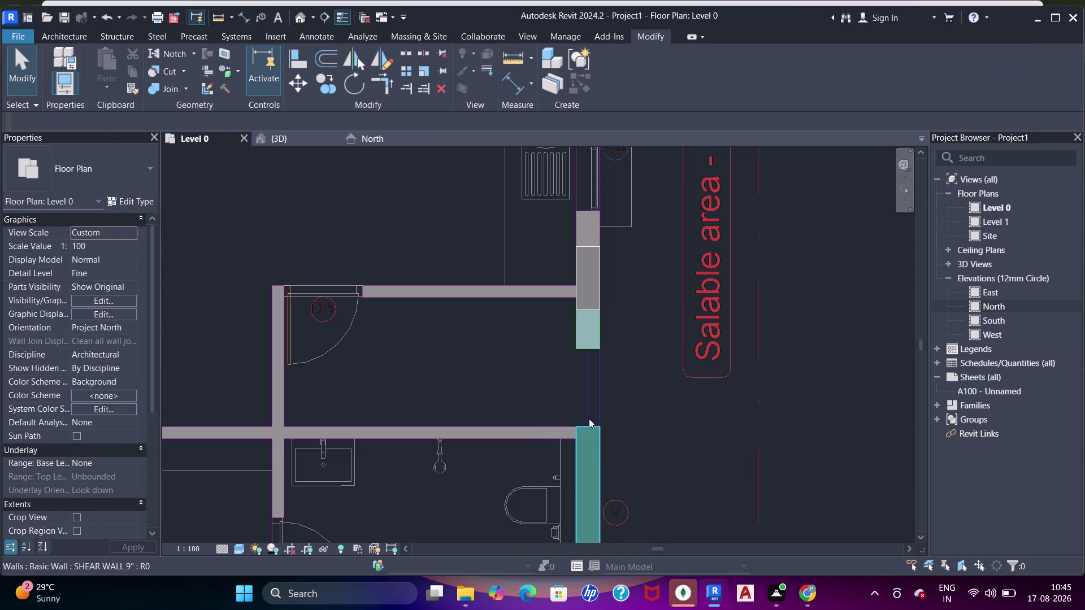
Pan and zoom to recentre the plan on the shaft walls.
scroll(up, 3)
scroll(down, 3)
middle_click(598, 353)
middle_drag(598, 317, 598, 297)
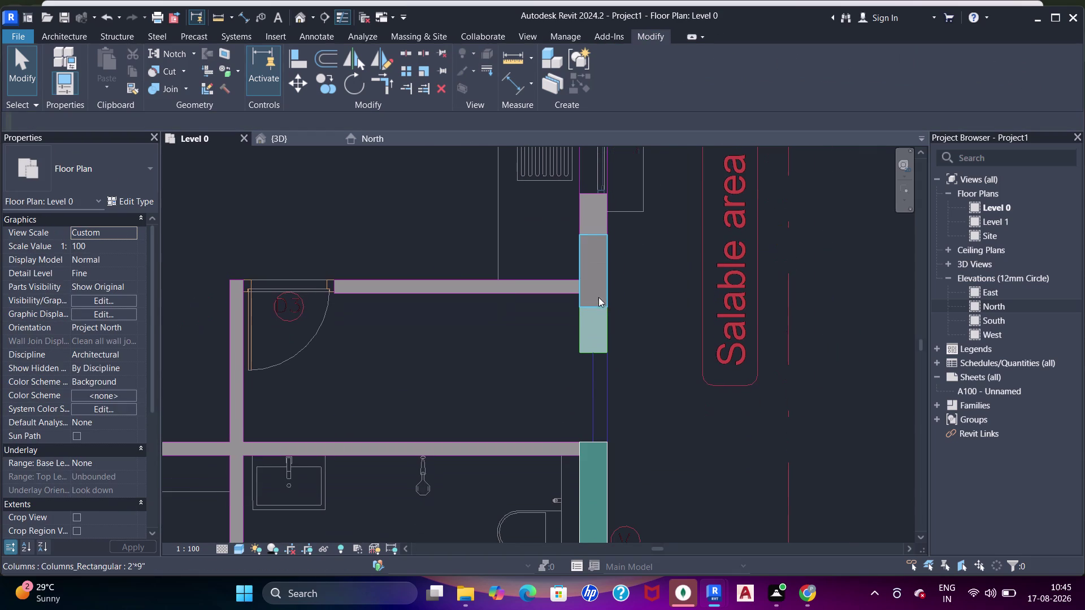
scroll(up, 3)
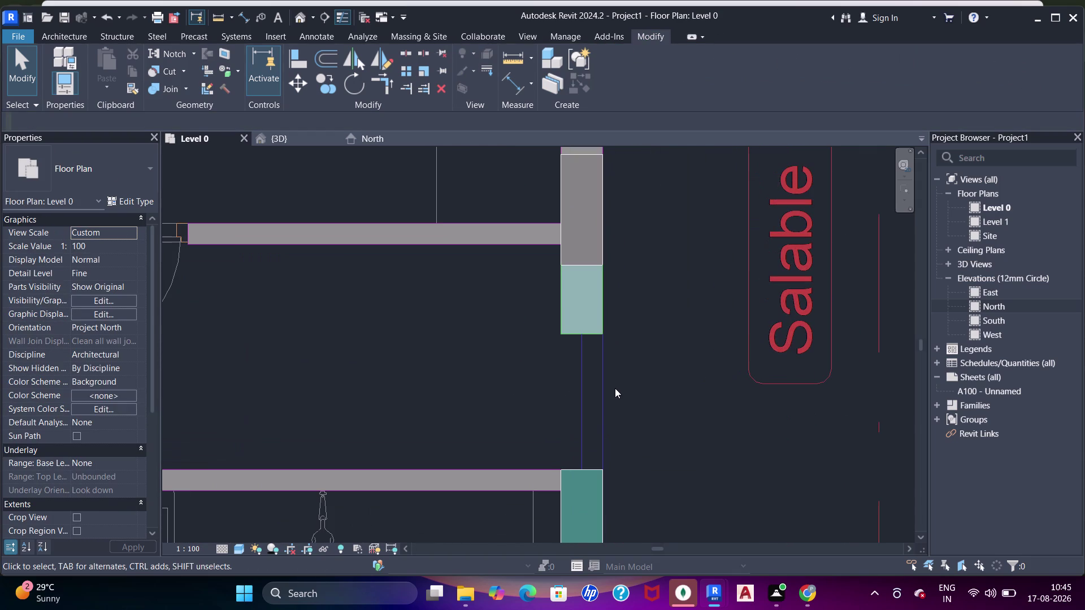
scroll(down, 3)
middle_drag(604, 399, 608, 379)
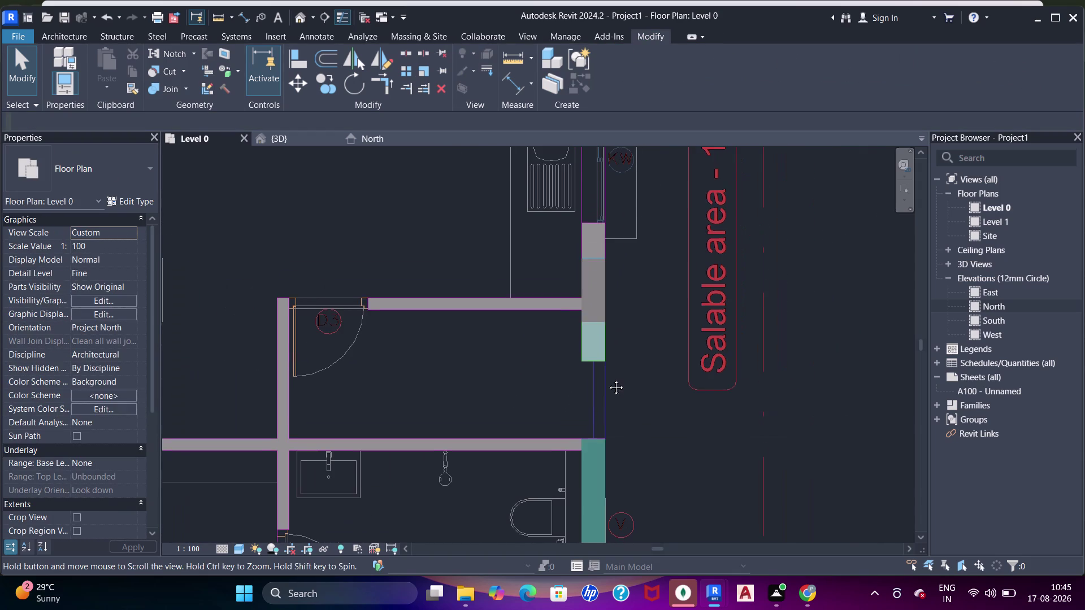
middle_drag(607, 379, 607, 370)
scroll(down, 3)
middle_drag(605, 372, 606, 384)
middle_click(606, 383)
scroll(up, 3)
middle_click(607, 384)
key(Escape)
key(w)
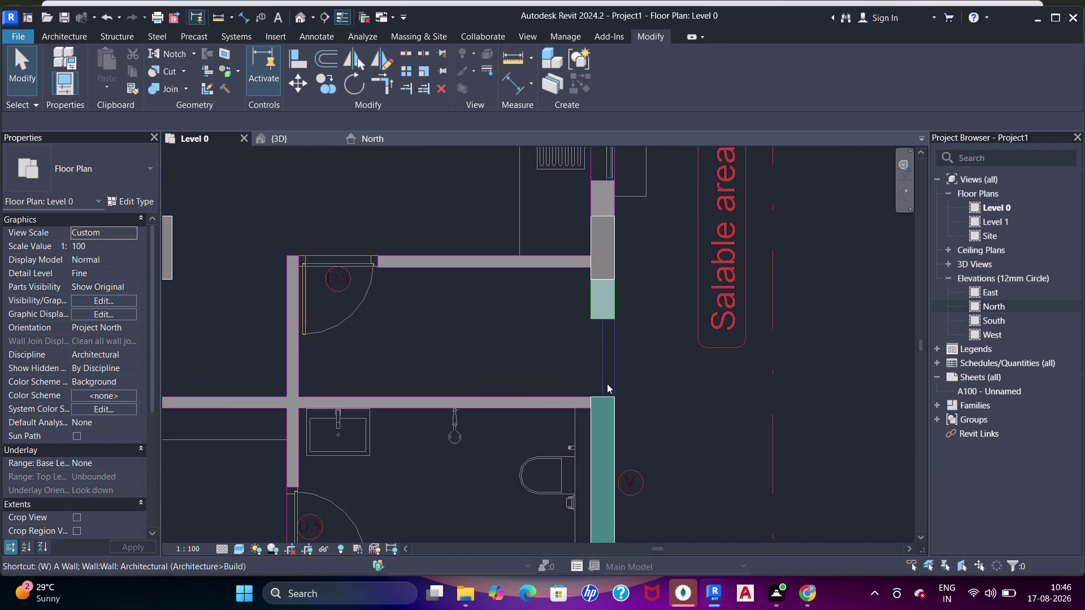
Place a short SHEAR WALL 9" segment at the column edge beside the kitchen.
key(a)
click(615, 320)
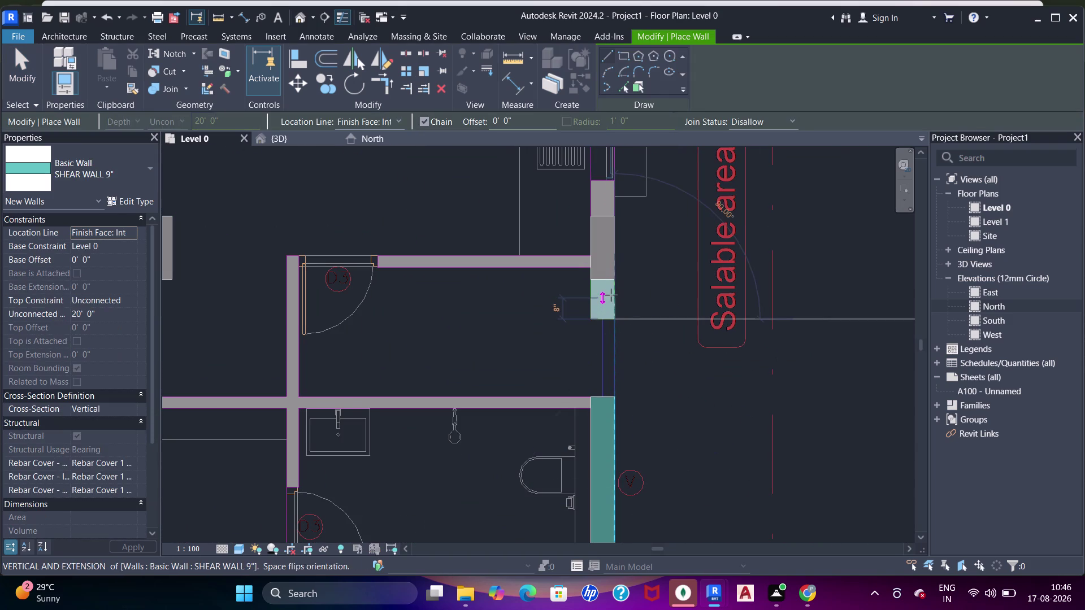
click(611, 295)
middle_drag(622, 301, 622, 322)
scroll(up, 3)
key(Escape)
key(Escape)
Align the short shear wall's face to the column face.
key(Escape)
key(a)
key(a)
key(a)
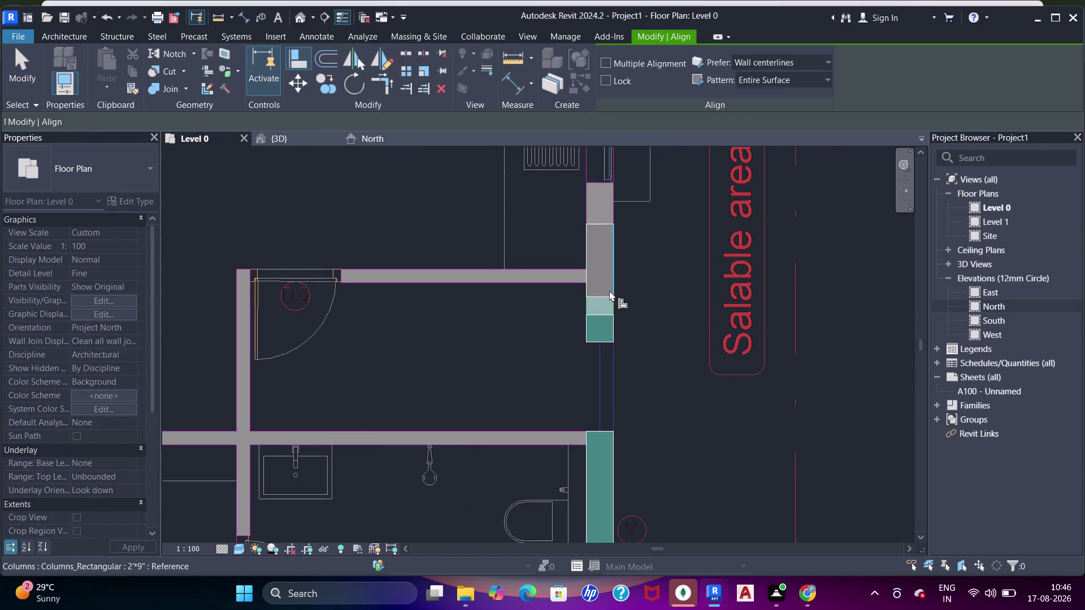
click(605, 294)
key(Escape)
scroll(up, 3)
key(a)
key(a)
key(a)
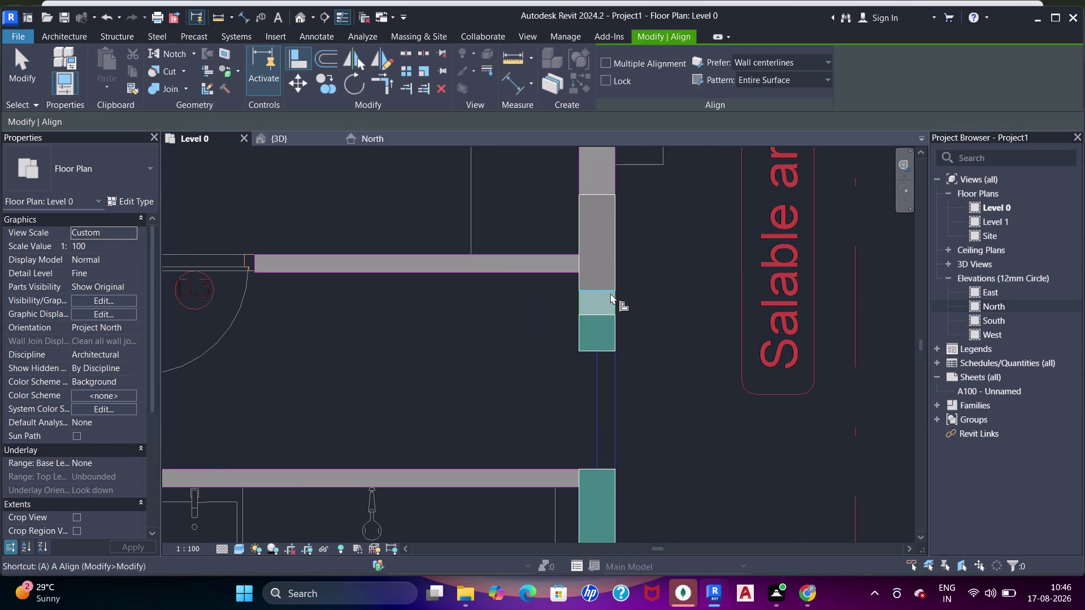
click(610, 293)
click(606, 316)
Add another shear wall segment upward from the column endpoint with WA.
scroll(down, 3)
middle_drag(625, 304, 624, 329)
key(Escape)
key(Escape)
middle_drag(628, 285, 633, 338)
scroll(up, 3)
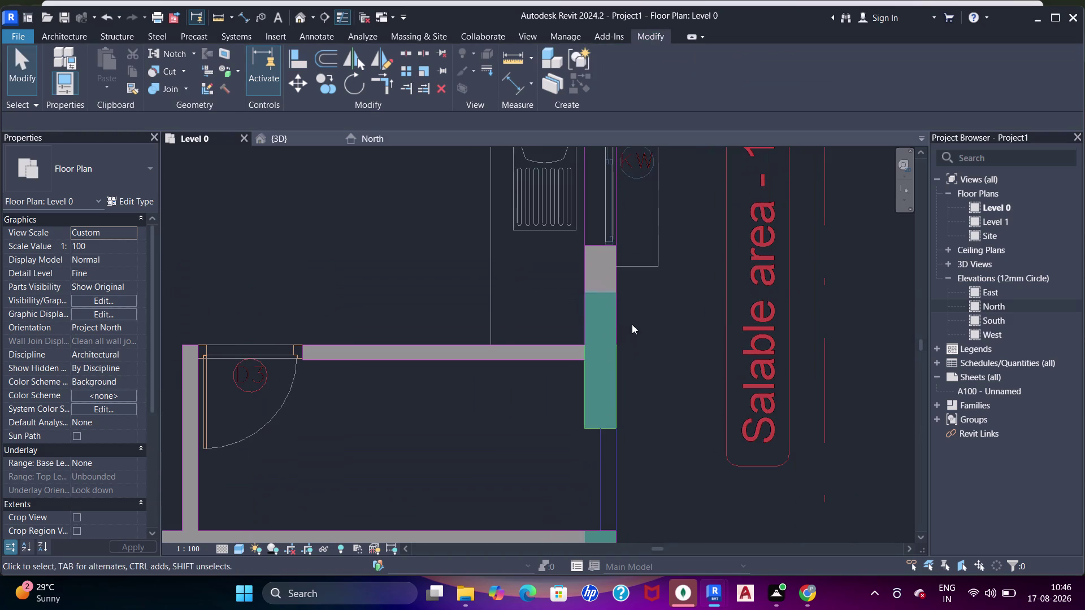
text(WA)
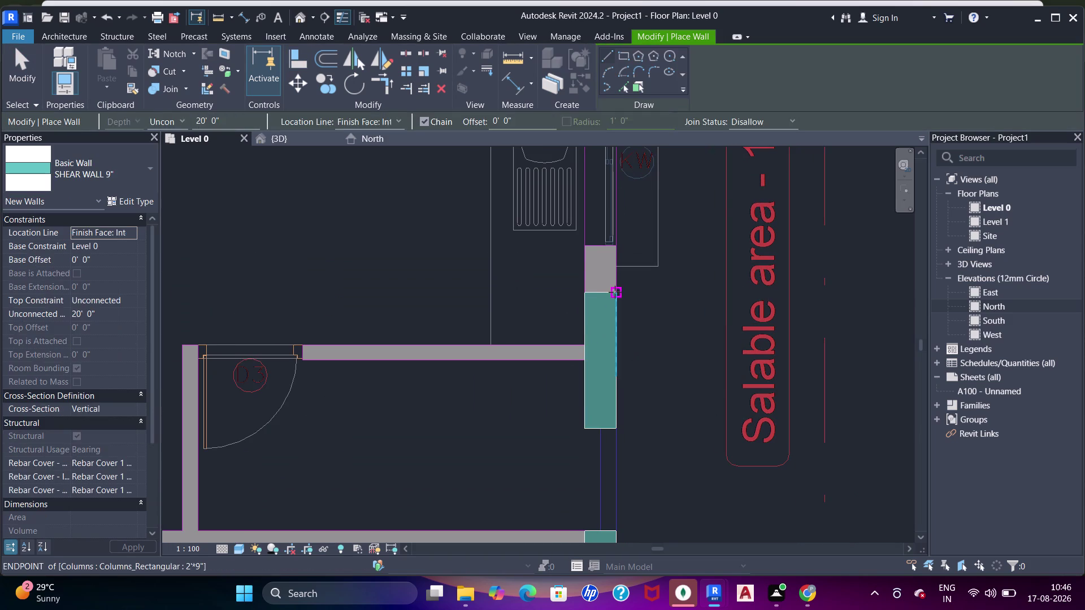
click(615, 292)
click(616, 280)
key(Escape)
key(Escape)
Align the new shear wall's end to the kitchen's right DWG wall edge.
key(a)
key(a)
key(a)
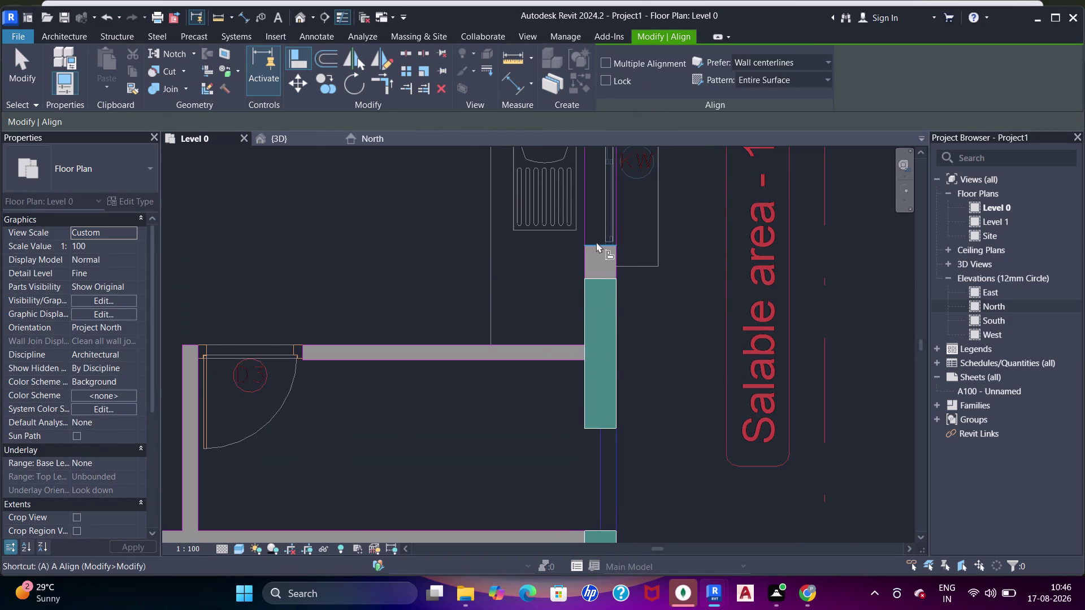
scroll(down, 3)
middle_drag(619, 306, 619, 418)
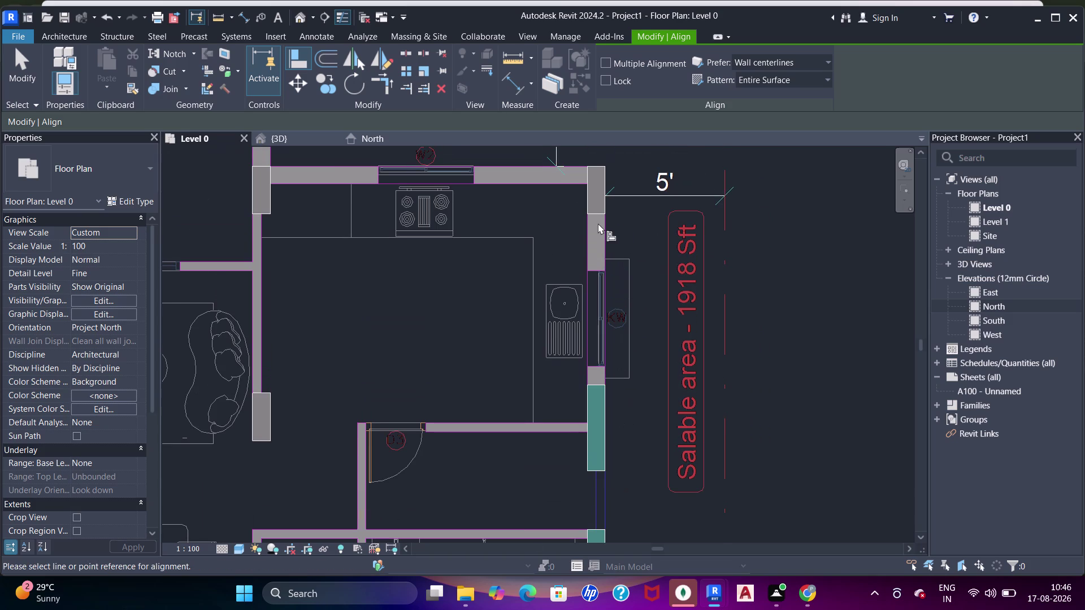
key(Tab)
click(601, 214)
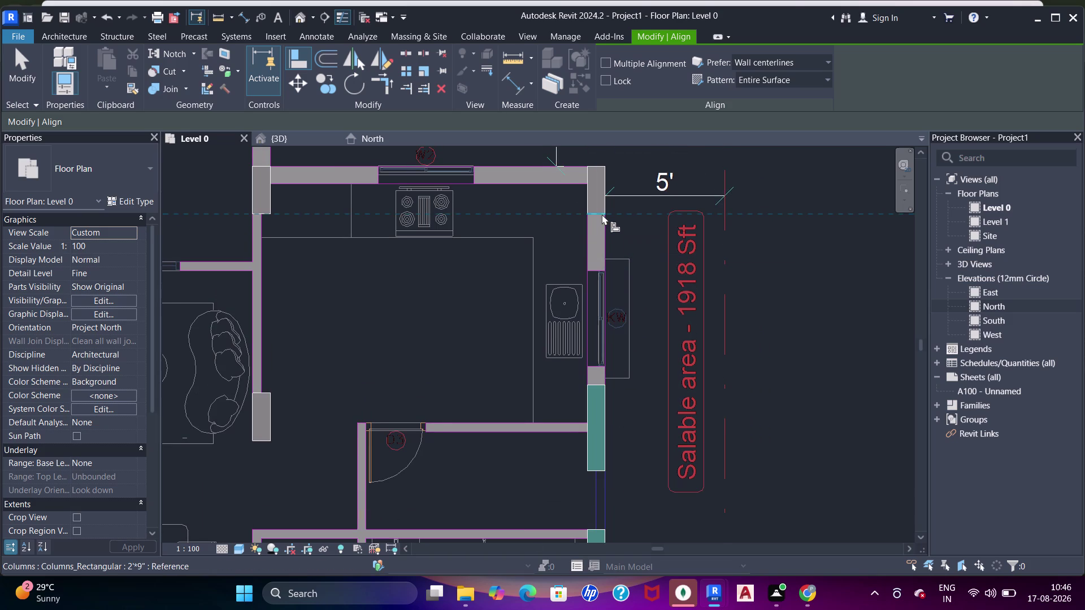
click(599, 381)
scroll(up, 3)
middle_drag(633, 292, 630, 374)
key(Escape)
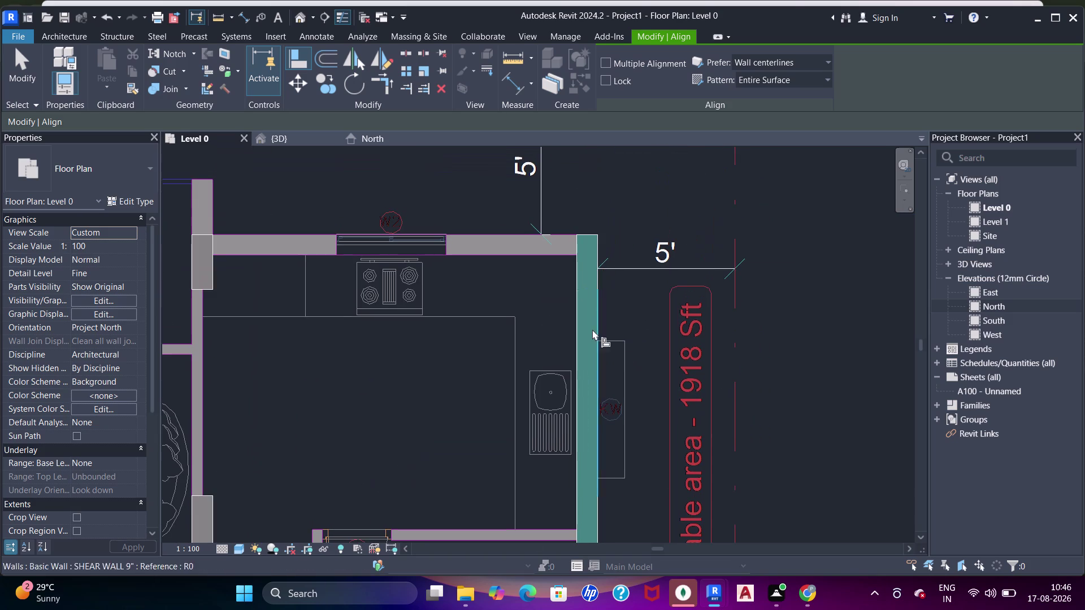
key(Escape)
key(Escape)
Select and inspect the kitchen side shear wall along its full run.
click(590, 291)
key(Escape)
click(599, 322)
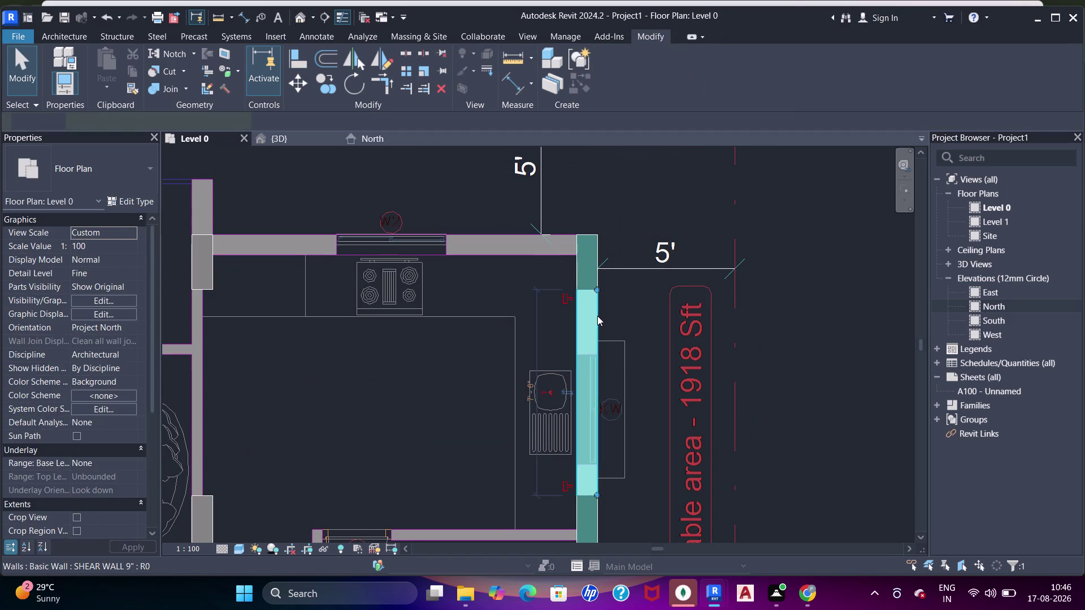
key(Escape)
middle_drag(581, 317, 626, 337)
scroll(down, 3)
middle_drag(550, 303, 598, 276)
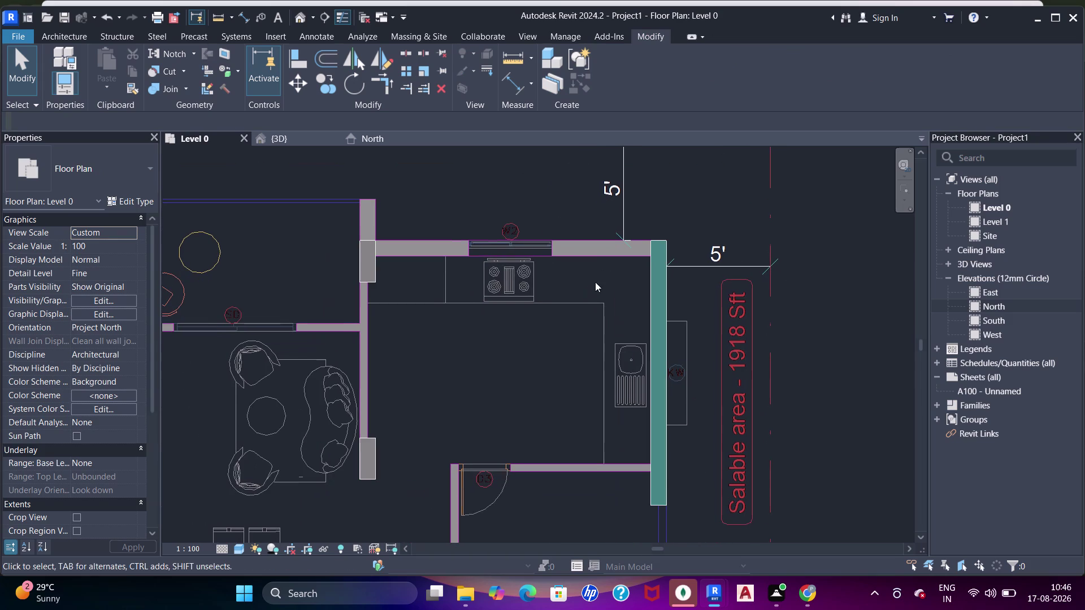
click(657, 335)
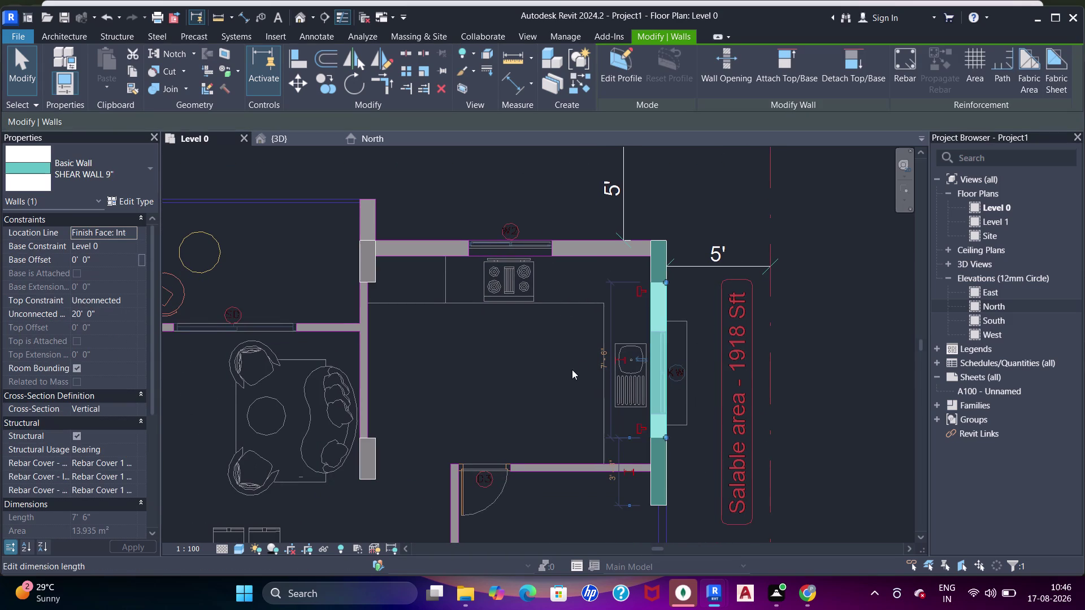
key(Escape)
middle_drag(556, 350, 623, 420)
scroll(up, 3)
middle_click(617, 357)
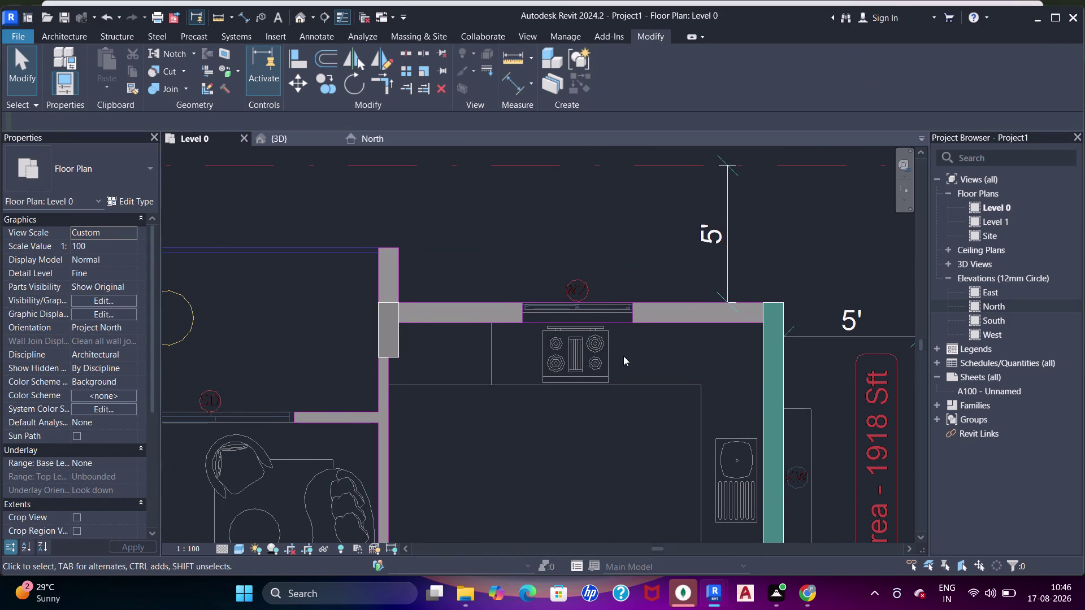
Trace a shear wall along the kitchen's top DWG wall using Pick Lines.
key(w)
key(a)
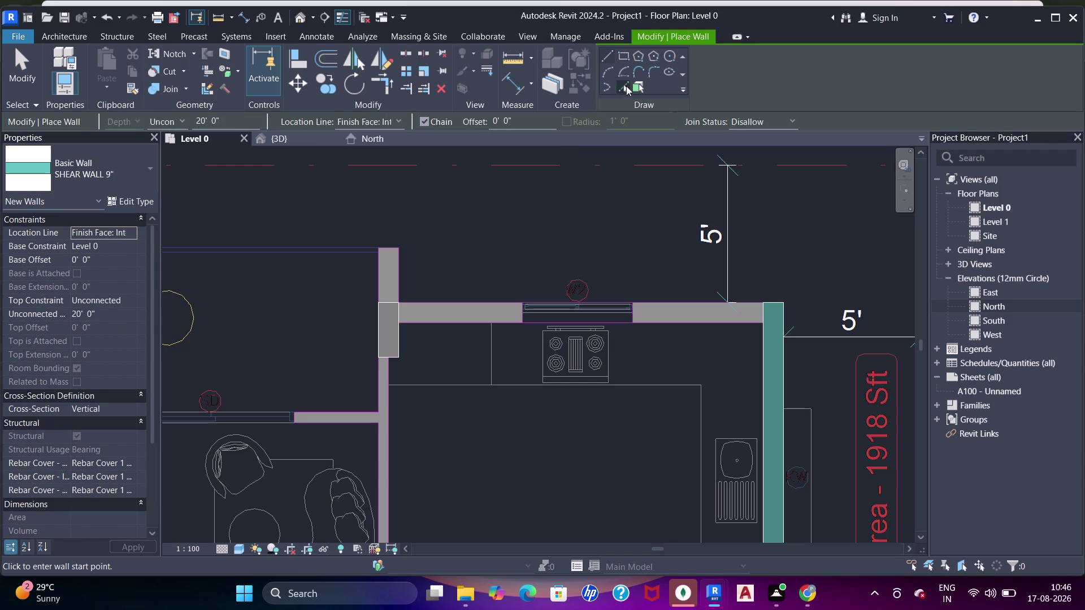
click(626, 86)
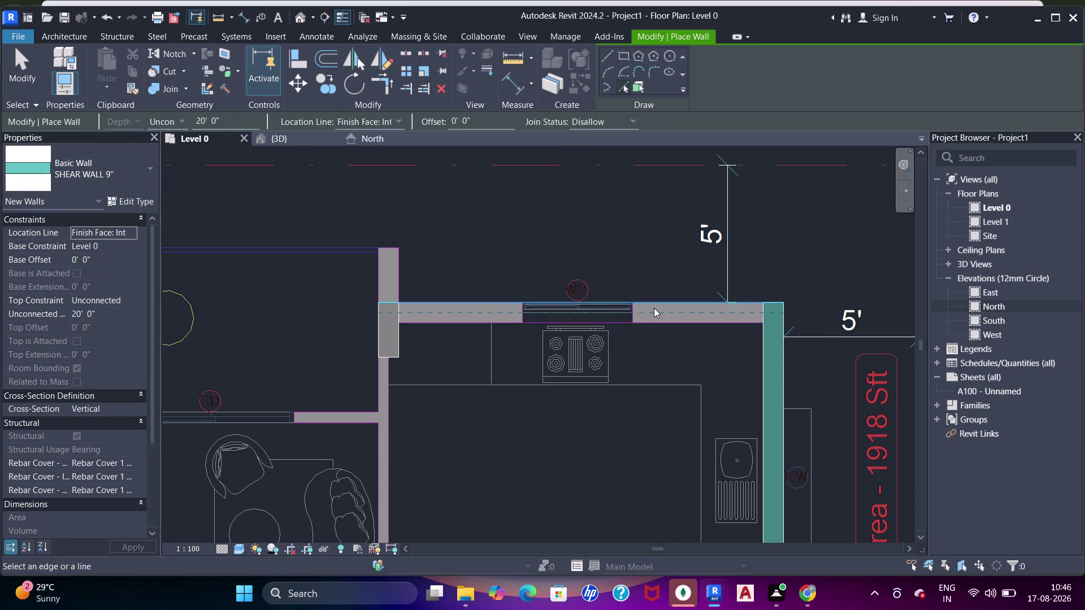
click(654, 308)
key(Escape)
key(Escape)
key(Escape)
key(Escape)
Drag the top shear wall's end toward the kitchen corner.
click(700, 323)
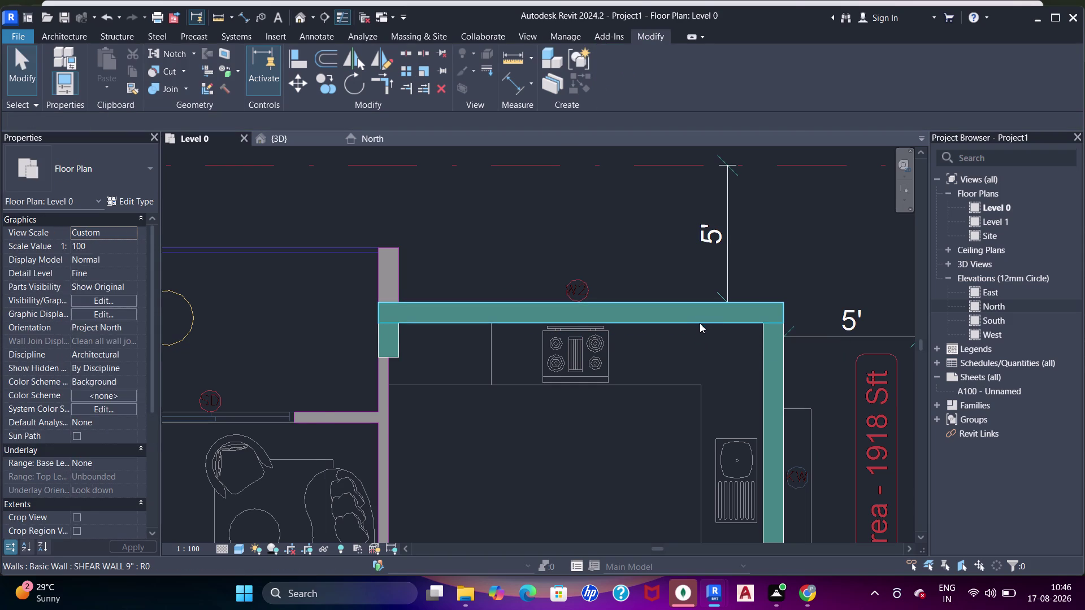
drag(781, 305, 752, 312)
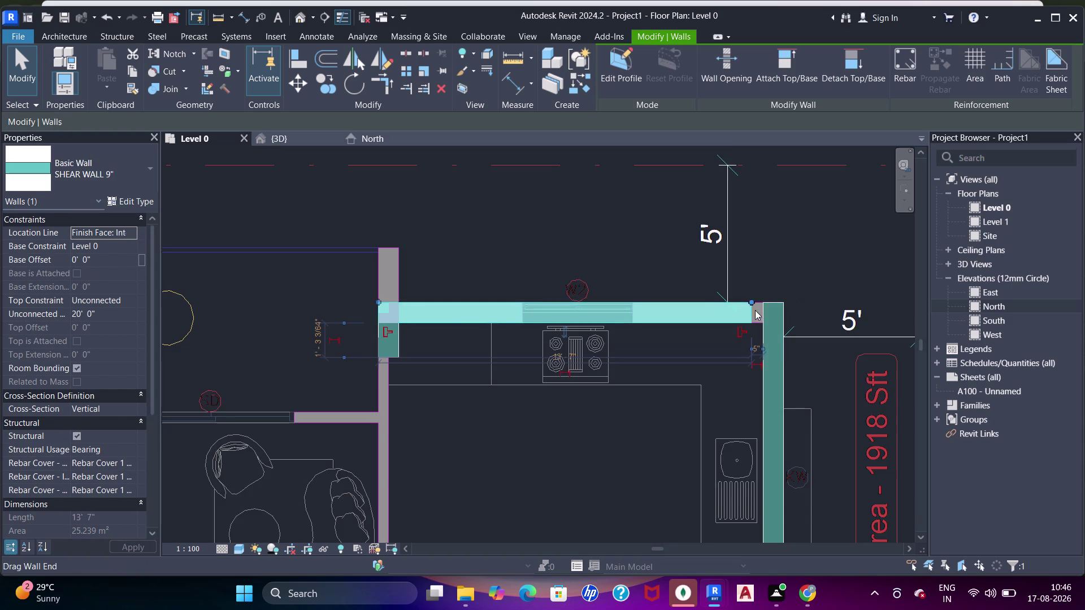
scroll(up, 3)
drag(257, 297, 307, 297)
scroll(up, 3)
middle_drag(304, 330, 344, 335)
Join the top shear wall to the right side wall with Trim/Extend to Corner.
key(t)
key(t)
key(t)
key(t)
click(325, 324)
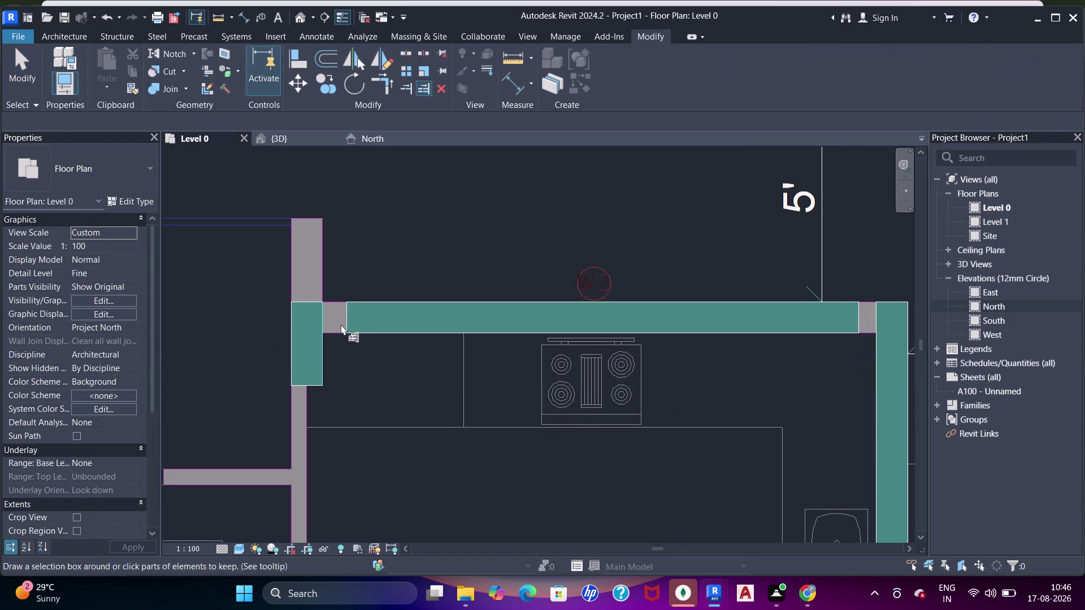
click(346, 324)
middle_drag(583, 339, 392, 349)
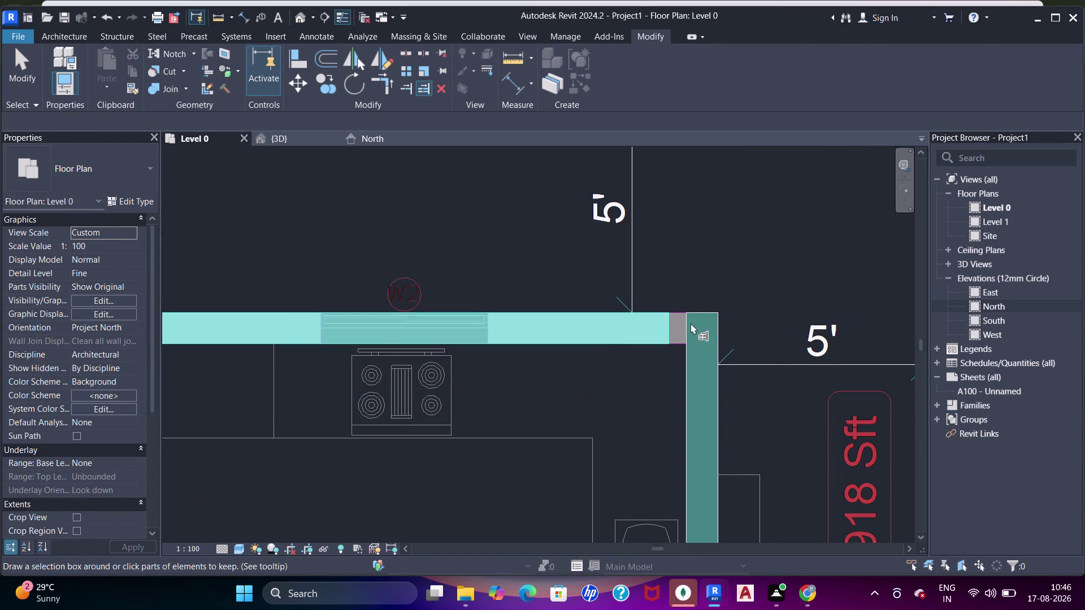
click(683, 330)
click(690, 332)
click(673, 329)
scroll(down, 3)
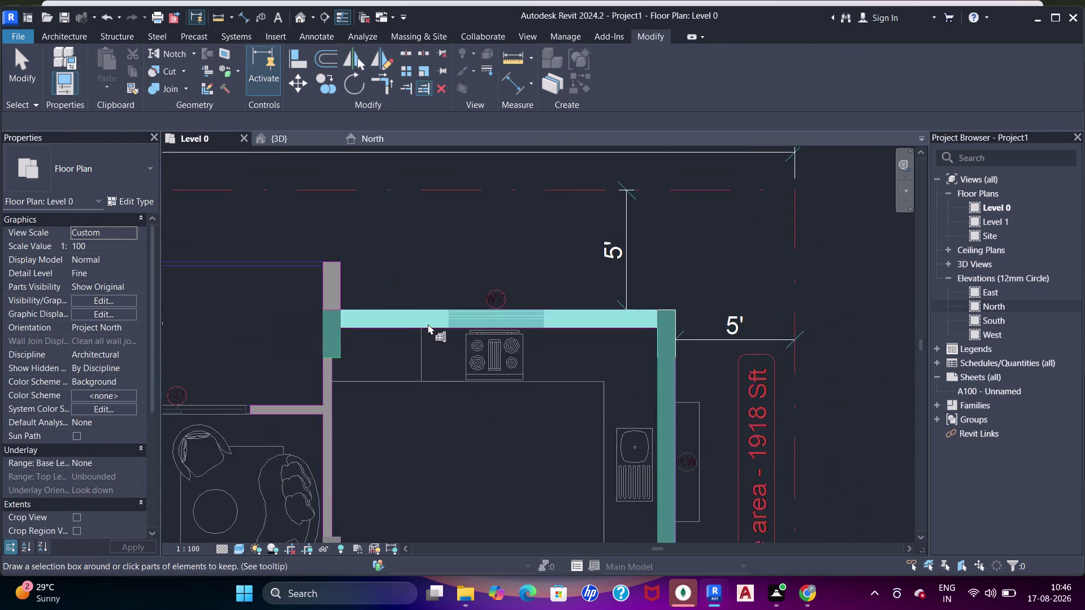
middle_drag(427, 325, 612, 338)
key(Escape)
key(Escape)
Pan the view to the room left of the kitchen.
scroll(up, 3)
scroll(down, 3)
middle_drag(525, 290, 533, 324)
scroll(up, 3)
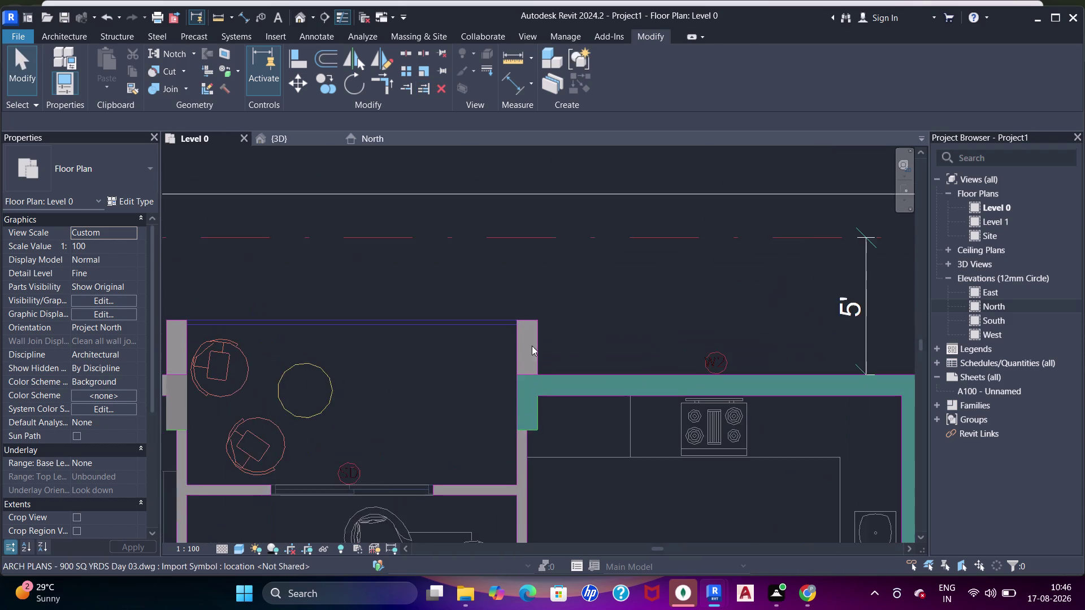
Trace shear walls with Pick Lines along the right and left columns of the room.
middle_drag(532, 346, 553, 314)
key(w)
key(a)
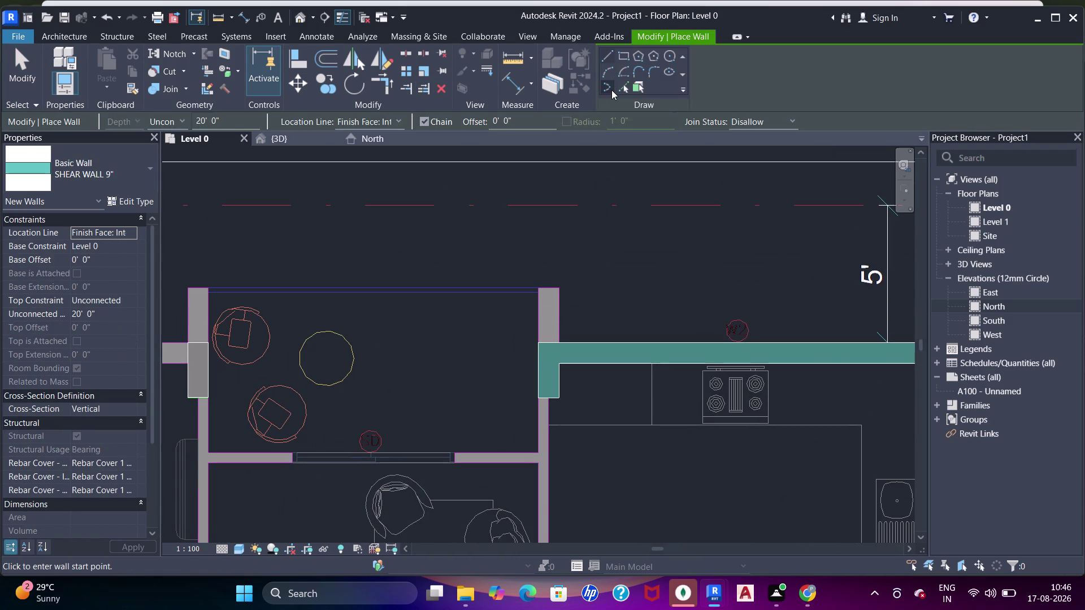
click(618, 89)
click(556, 303)
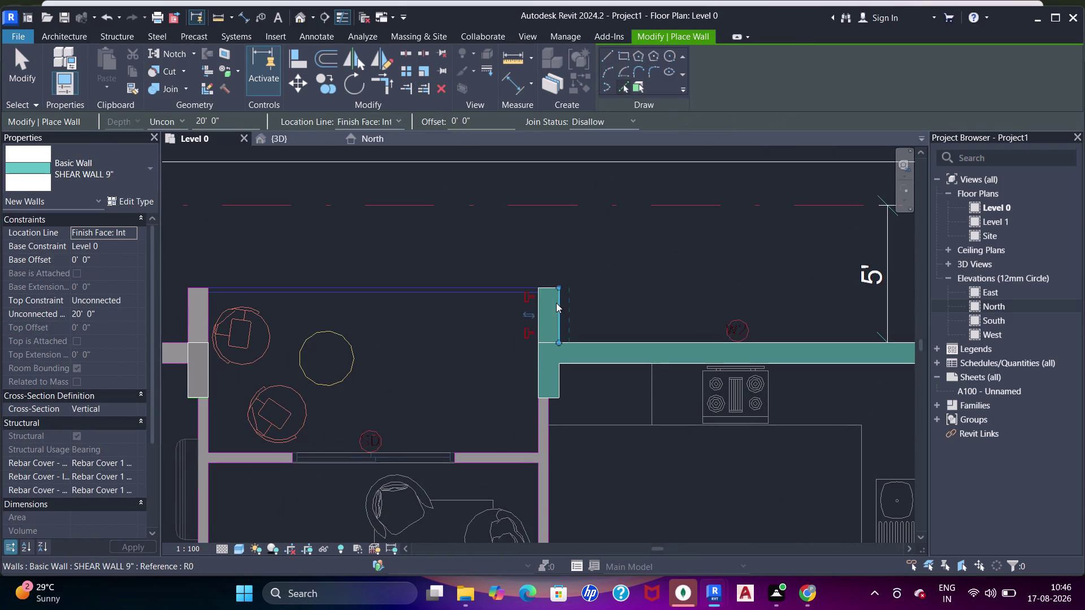
middle_drag(382, 332, 568, 324)
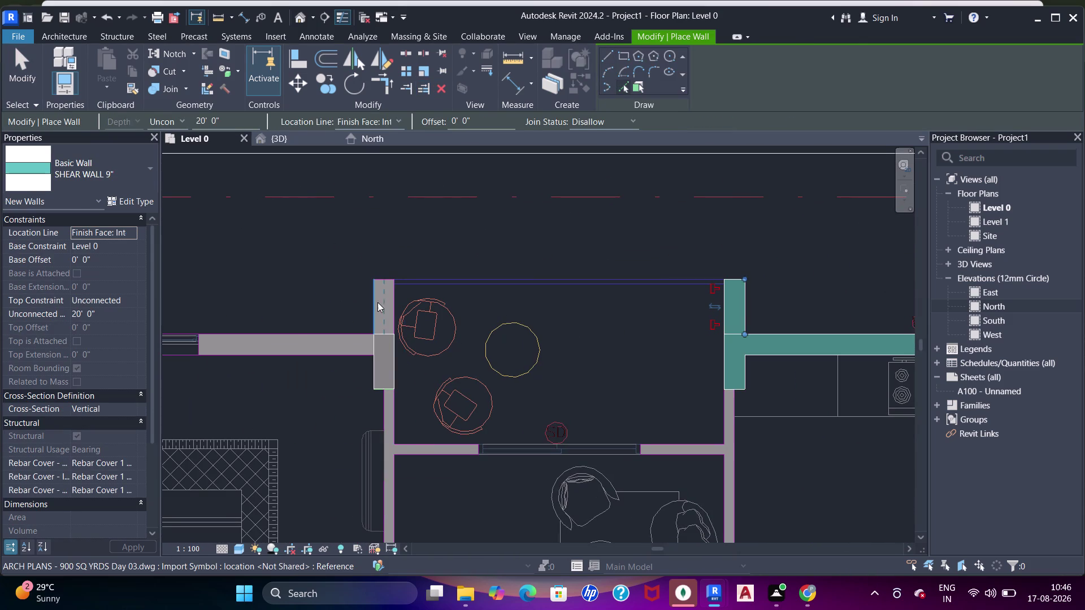
click(377, 303)
scroll(down, 3)
middle_click(426, 306)
Exit wall placement and clear the selection around the room.
key(Escape)
key(Escape)
key(Escape)
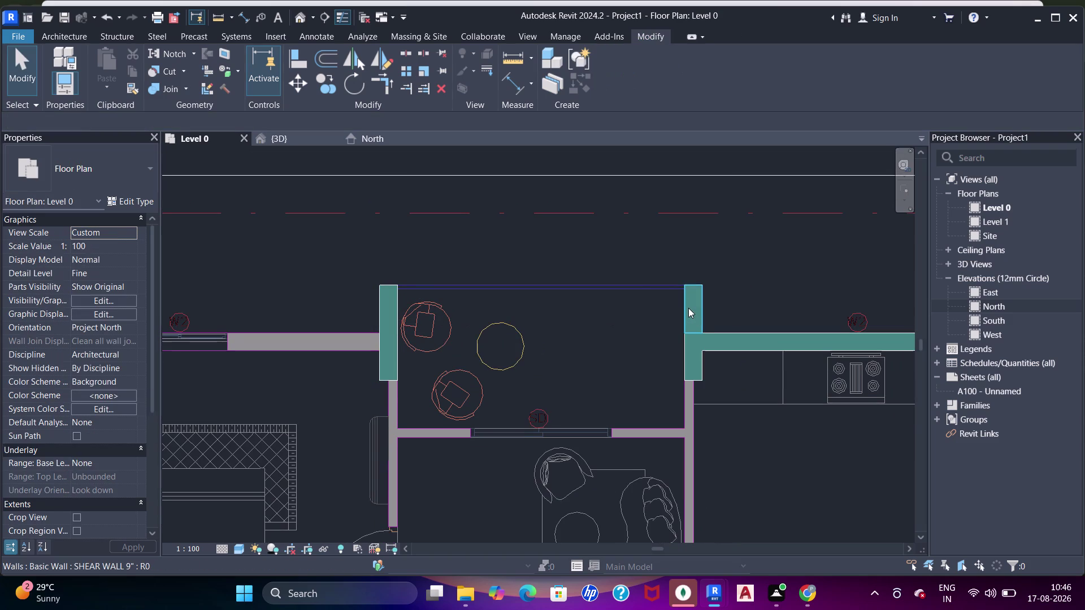
click(688, 308)
scroll(up, 3)
key(Escape)
click(290, 308)
key(Escape)
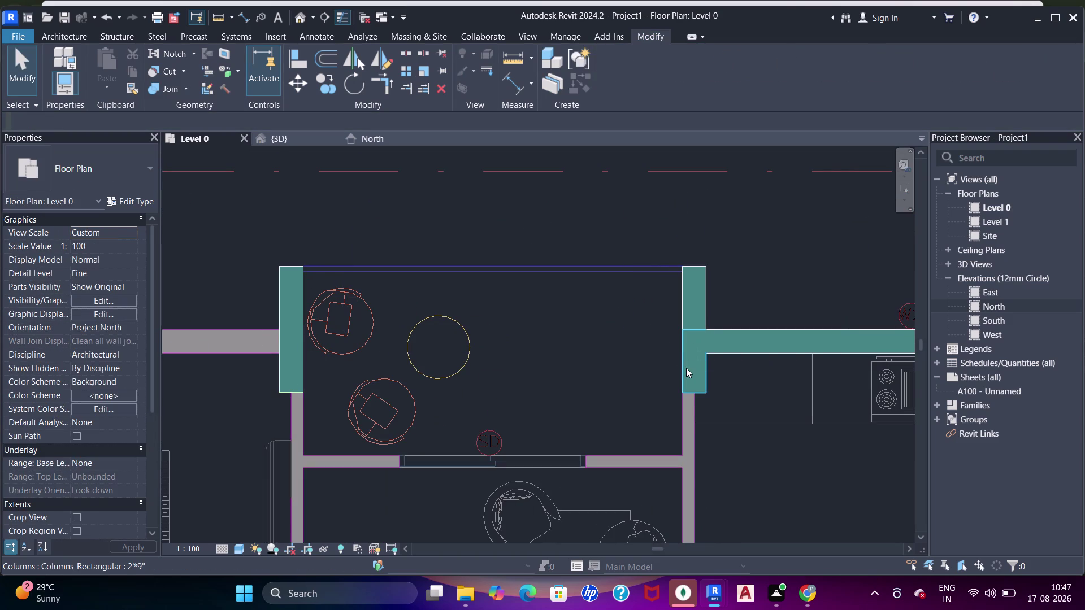
Adjust the wall at the recentred column and dismiss the joined-elements warning.
middle_drag(731, 334, 720, 377)
key(j)
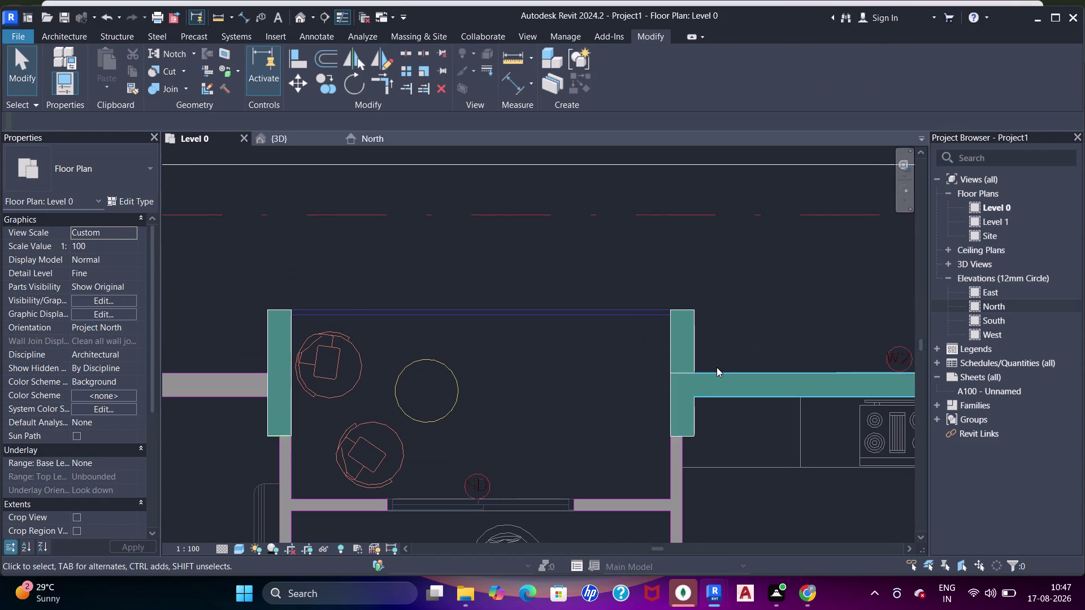
key(j)
key(j)
drag(690, 409, 690, 401)
click(694, 368)
scroll(down, 3)
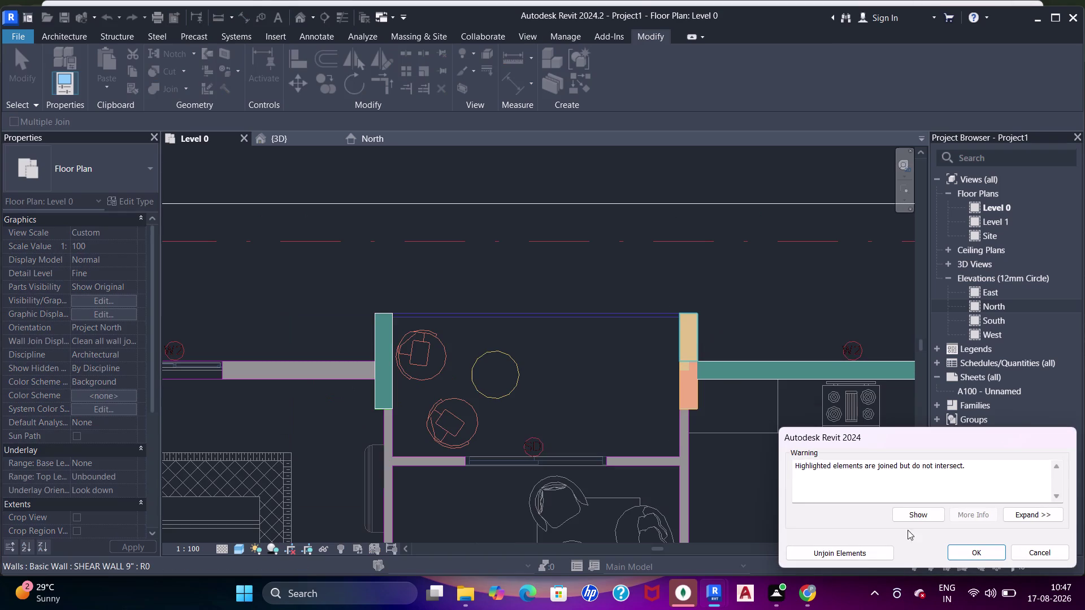
click(990, 551)
Pan the plan across to frame the next unit's top wall.
scroll(down, 3)
middle_drag(522, 334, 584, 316)
key(Escape)
key(Escape)
middle_drag(458, 365, 551, 355)
scroll(up, 3)
middle_drag(528, 355, 584, 336)
Draw a 9-inch shear wall along the top imported wall, ending at the column edge.
key(w)
key(a)
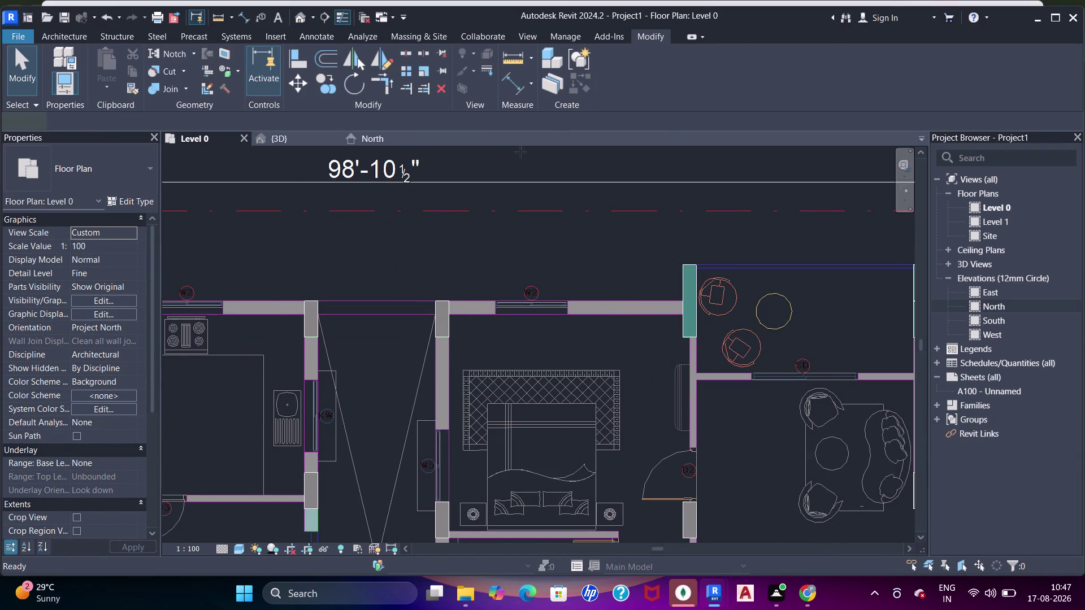
click(619, 92)
scroll(up, 3)
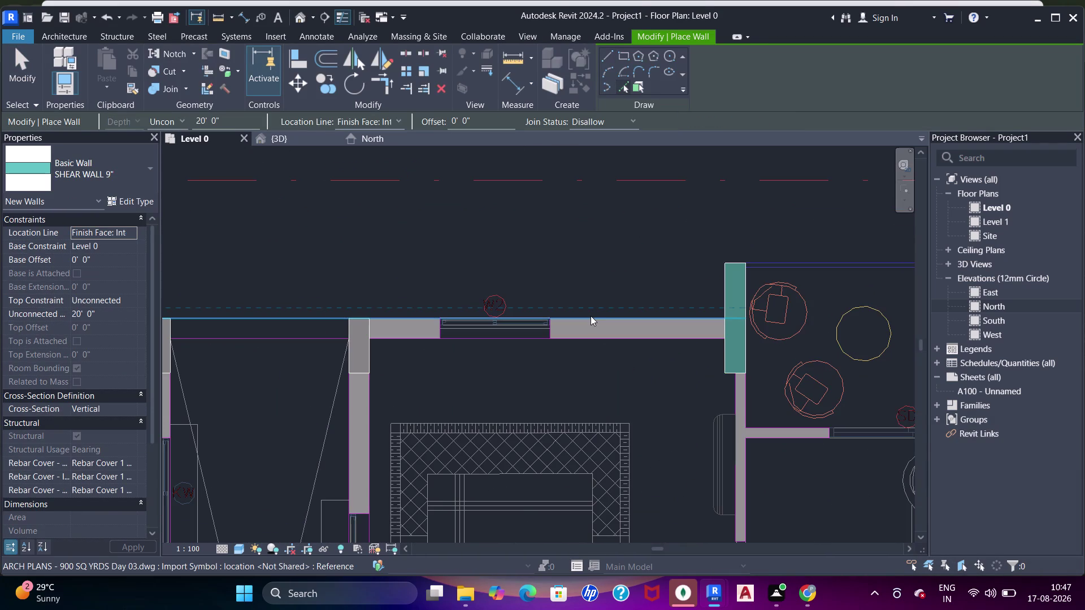
middle_drag(550, 317, 568, 316)
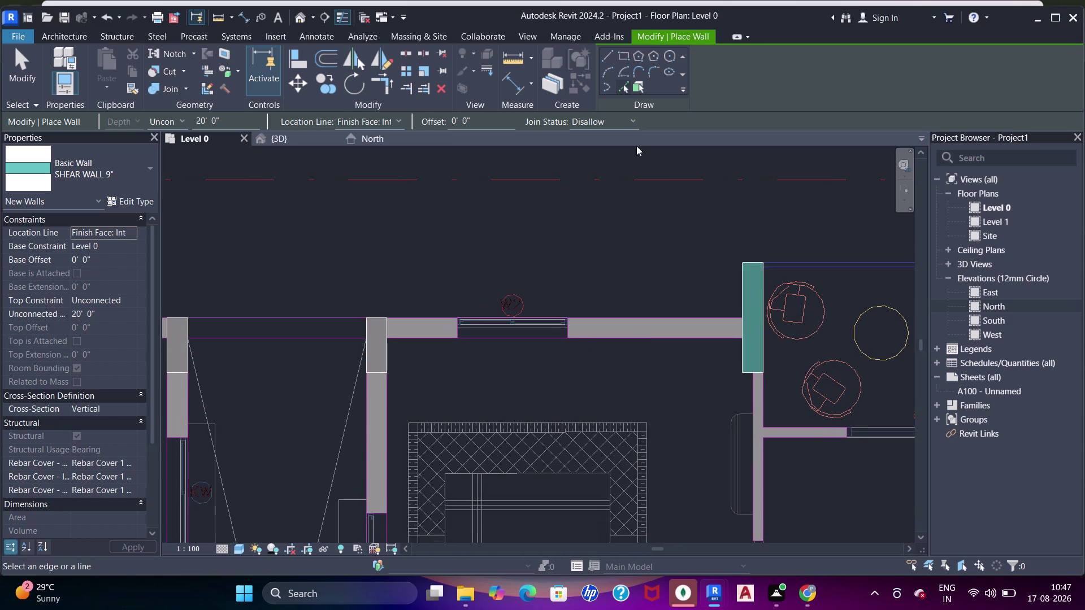
click(607, 51)
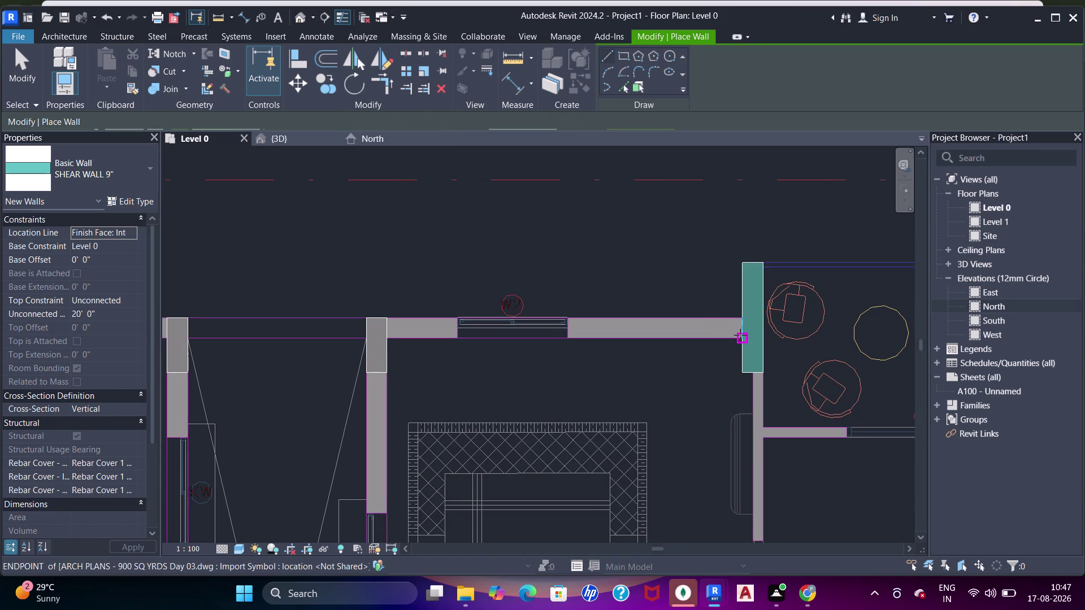
drag(741, 336, 725, 339)
click(613, 346)
key(Escape)
key(Escape)
key(Escape)
key(Escape)
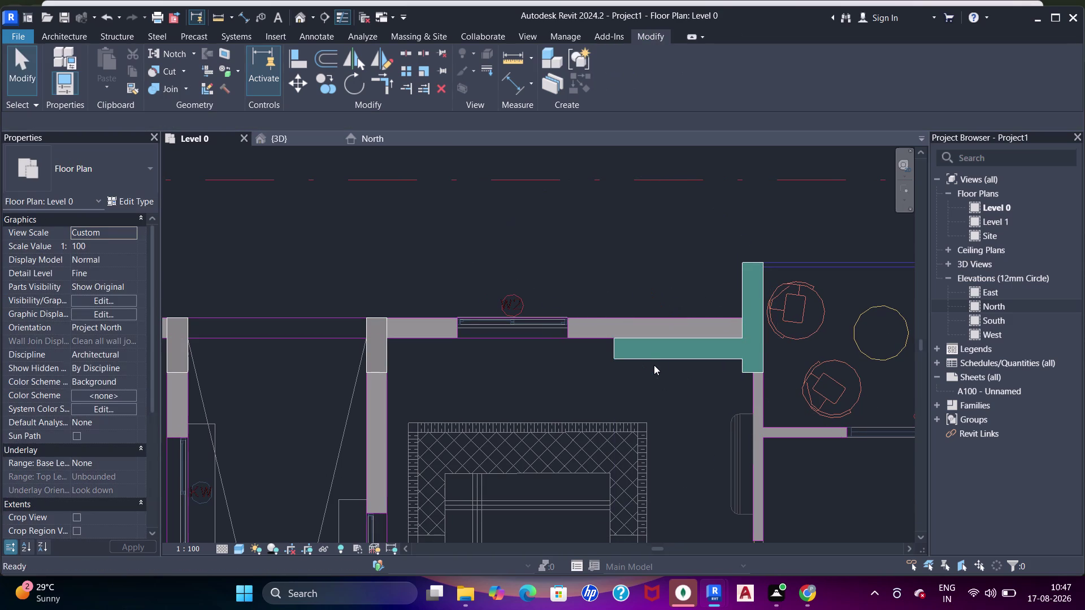
Select the new wall, flip its orientation with Space, and clear the selection.
click(653, 358)
key(space)
middle_drag(614, 349, 639, 347)
key(Escape)
key(Escape)
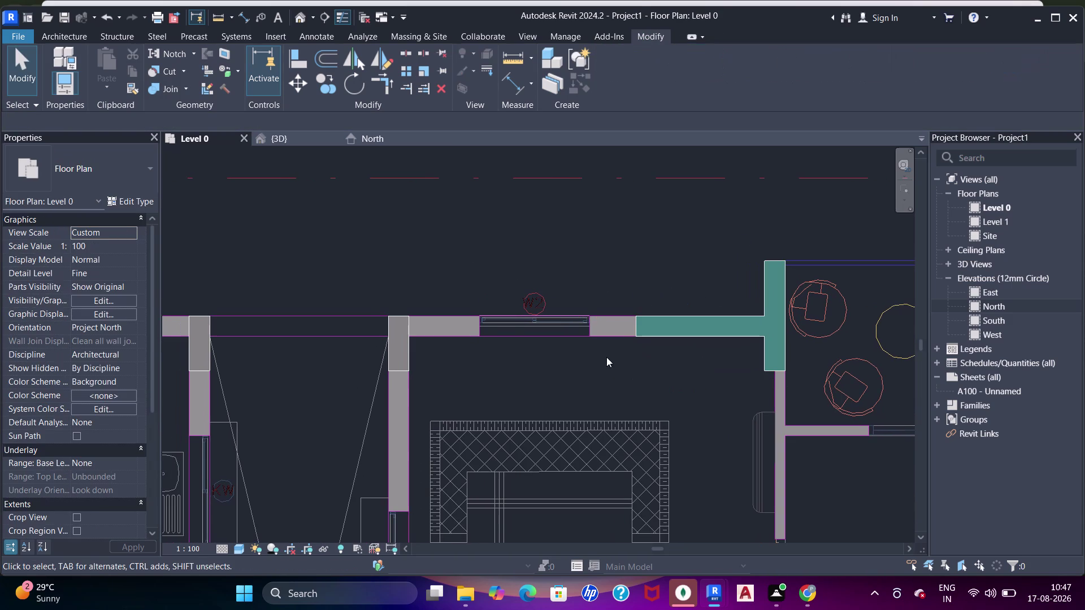
key(a)
key(a)
key(a)
scroll(up, 3)
key(Escape)
key(Escape)
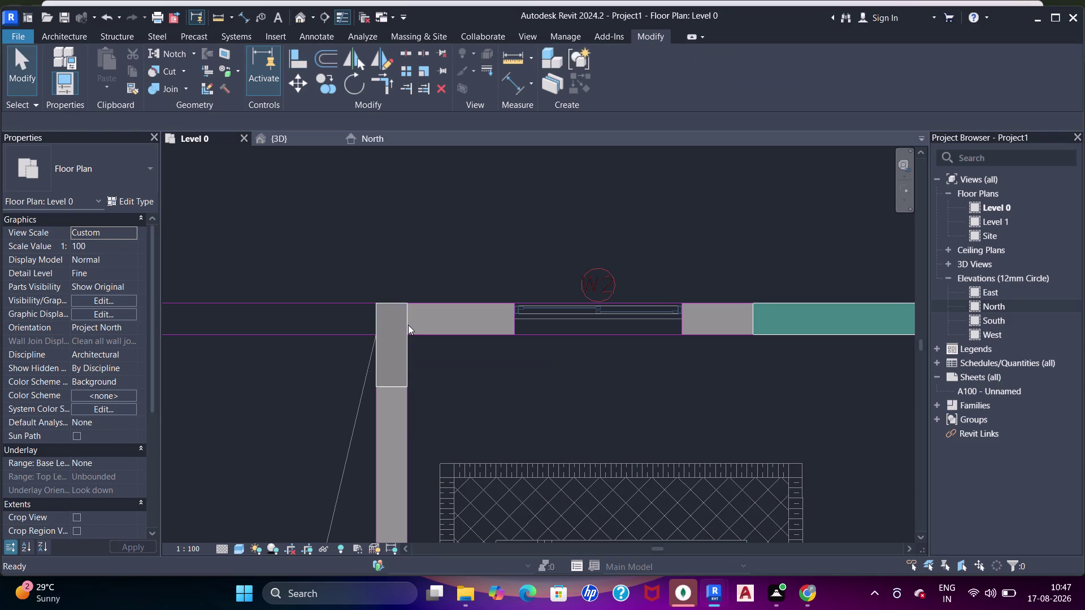
Enter repeated T shortcuts and click points along the top wall.
key(t)
key(t)
key(t)
click(409, 347)
key(Escape)
key(t)
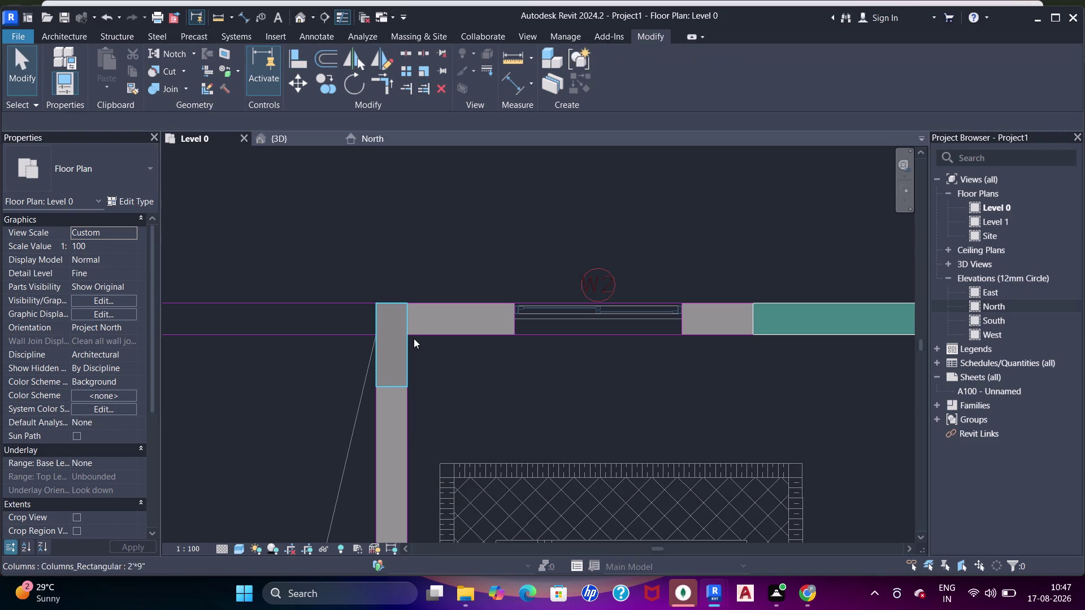
key(t)
key(t)
click(410, 321)
click(754, 316)
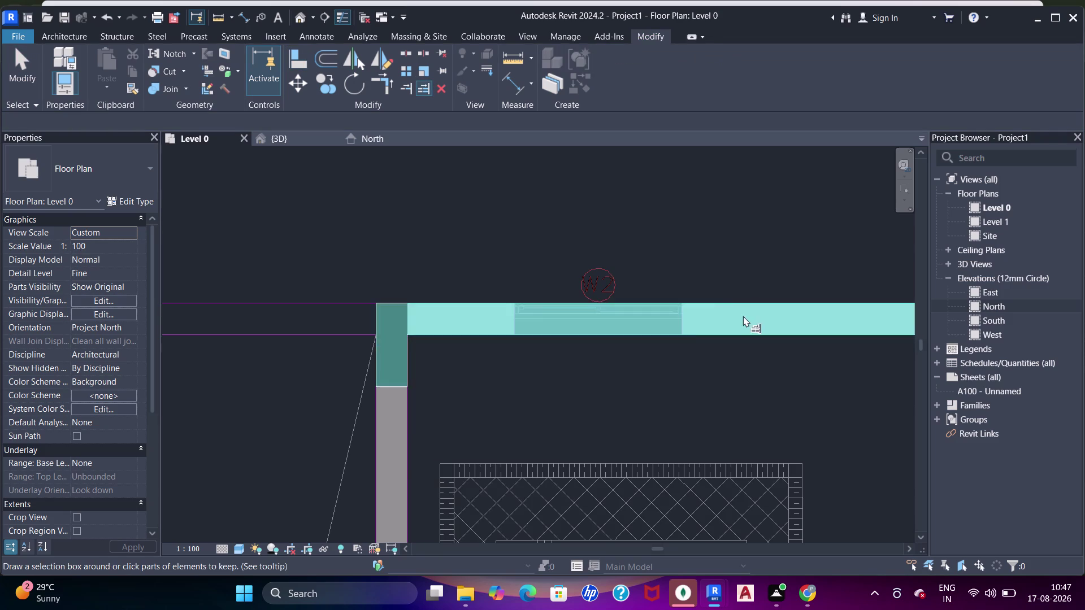
Pan and zoom from the top wall past the shafts, kitchen and toilet blocks.
scroll(down, 3)
middle_drag(539, 338, 658, 352)
middle_drag(590, 370, 712, 356)
scroll(down, 3)
middle_drag(566, 324, 595, 260)
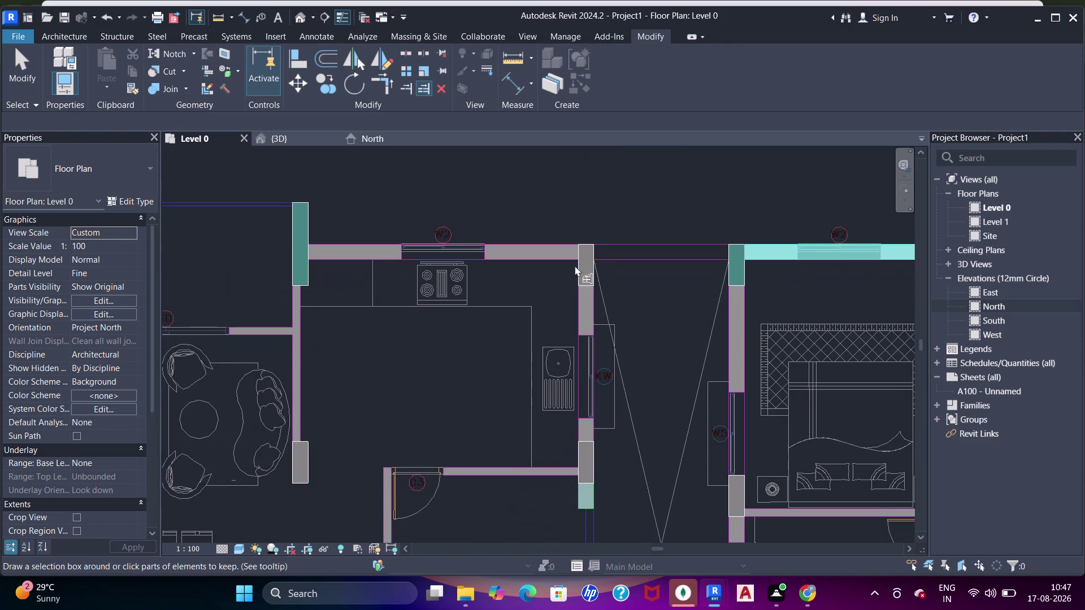
middle_drag(615, 311, 491, 230)
scroll(down, 3)
middle_click(581, 239)
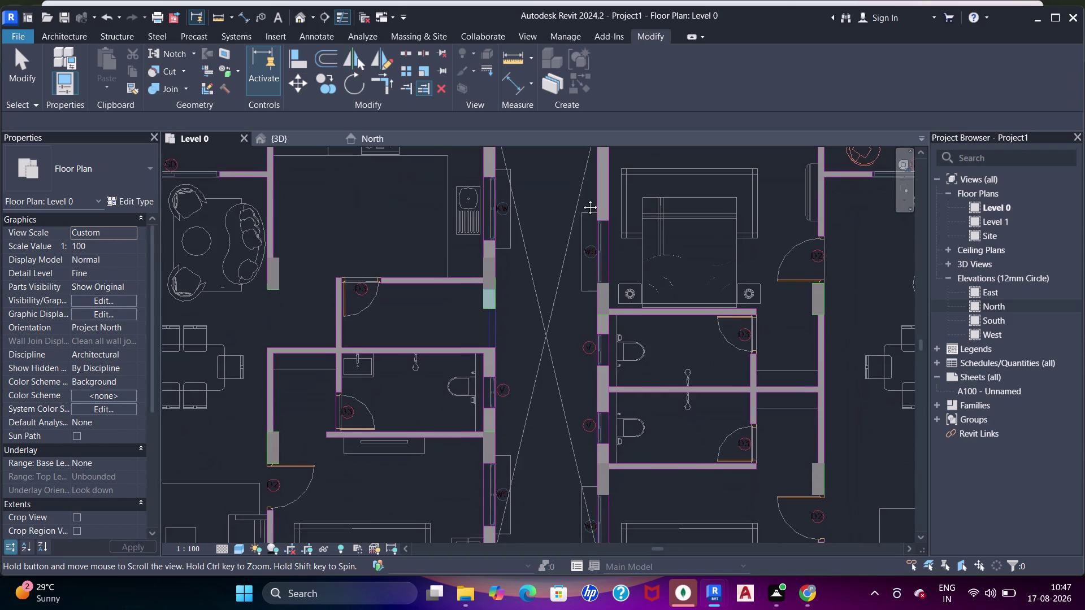
scroll(down, 3)
middle_drag(627, 375, 613, 280)
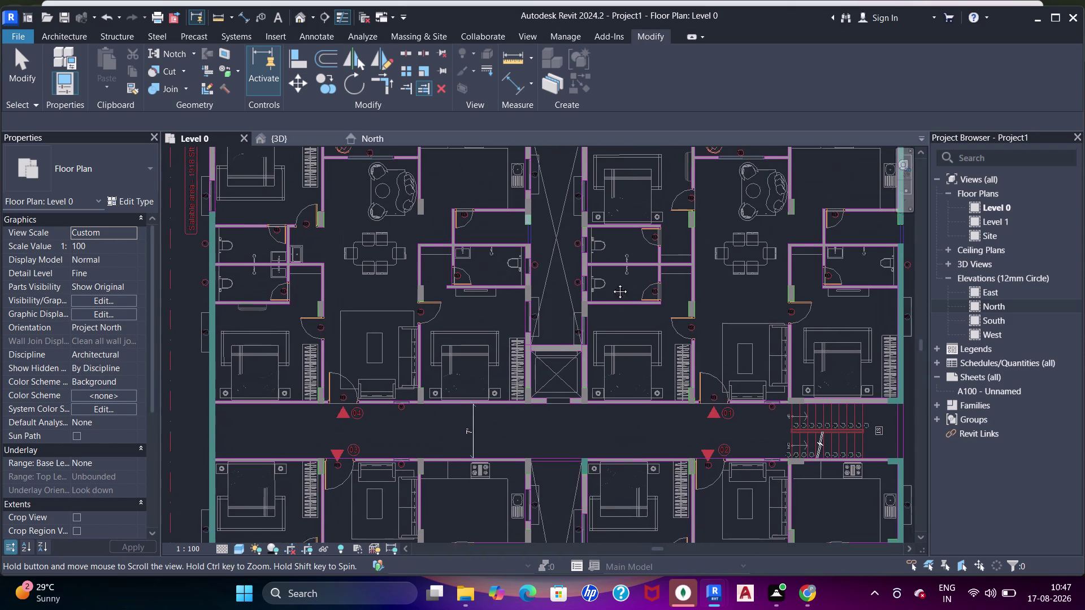
middle_drag(614, 279, 604, 298)
scroll(up, 3)
scroll(down, 3)
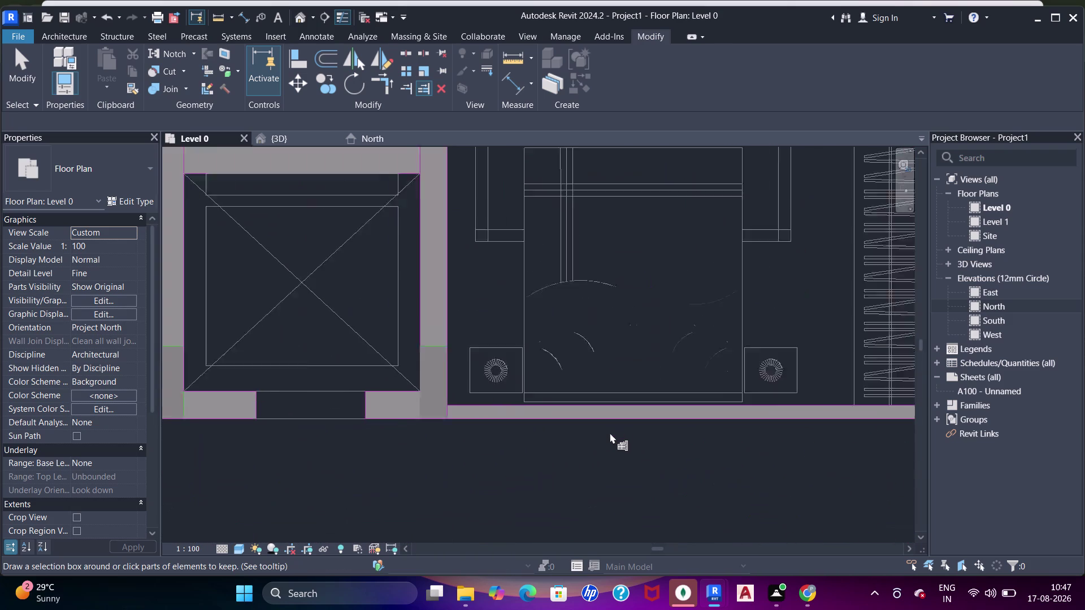
scroll(down, 3)
Pan around the lift core up to the kitchen and bedroom top walls.
middle_drag(372, 408, 498, 453)
middle_drag(482, 322, 490, 441)
scroll(up, 3)
scroll(down, 3)
middle_drag(577, 239, 547, 401)
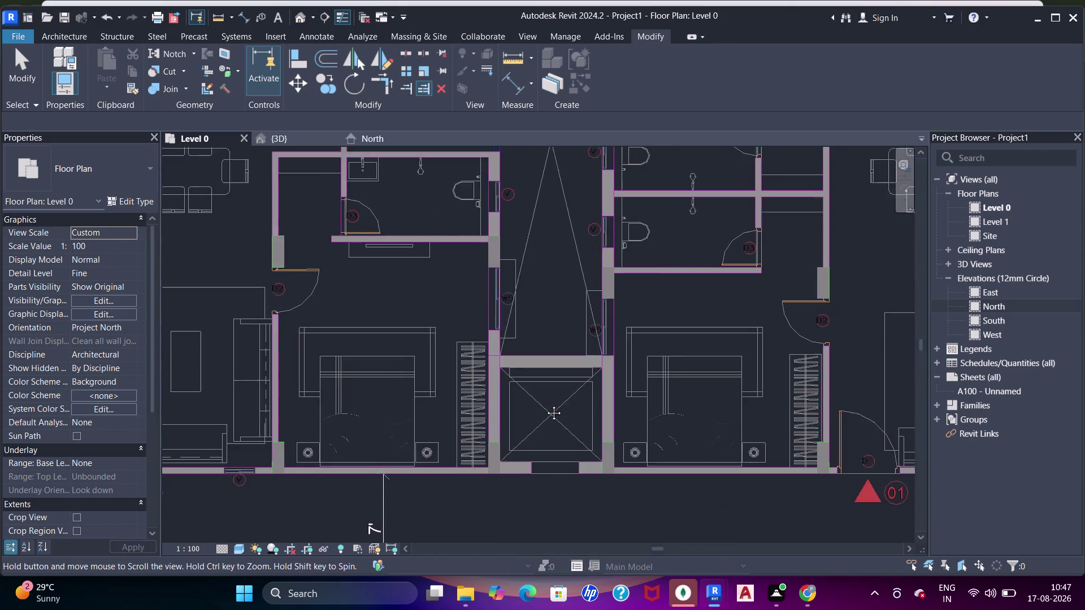
middle_drag(548, 401, 543, 416)
middle_drag(532, 256, 538, 386)
key(Escape)
key(Escape)
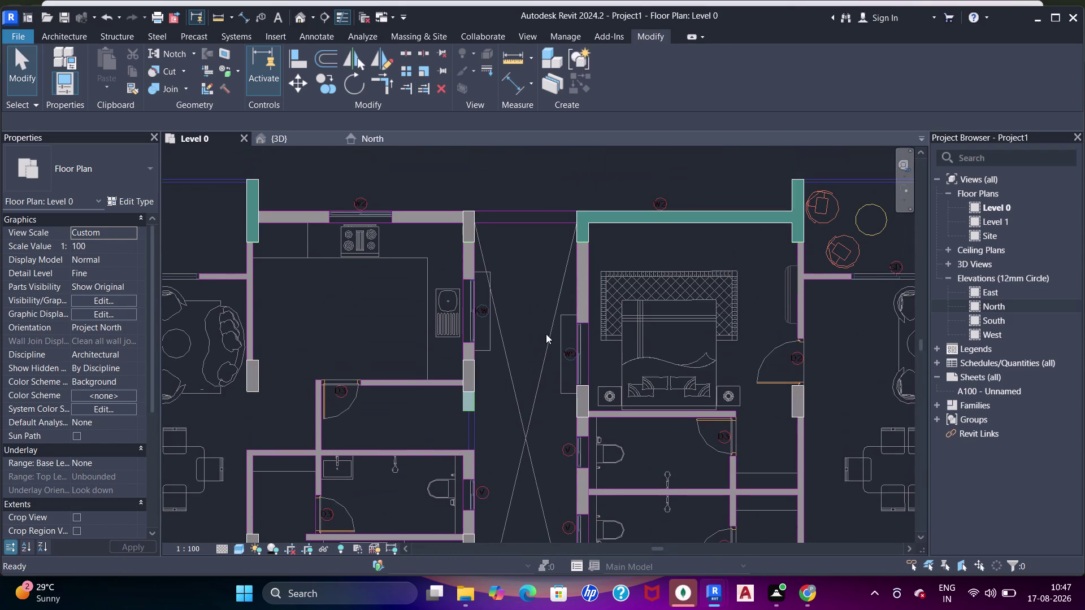
scroll(up, 3)
Start a shear wall with WA and pick two points beside the shaft.
key(w)
key(a)
click(604, 211)
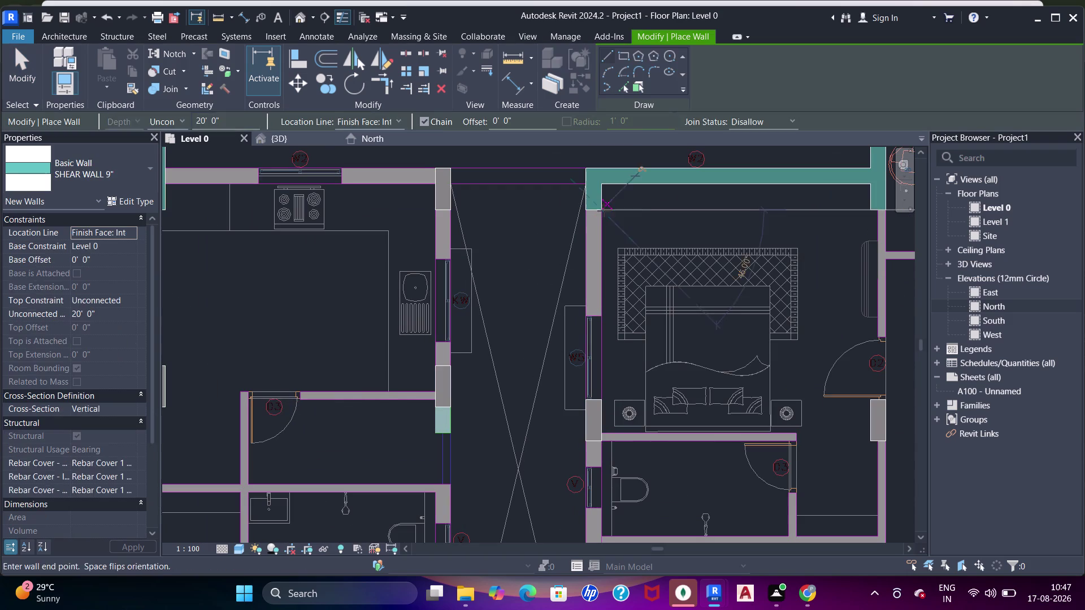
click(601, 287)
middle_drag(610, 352, 615, 240)
key(Escape)
middle_drag(618, 349, 617, 313)
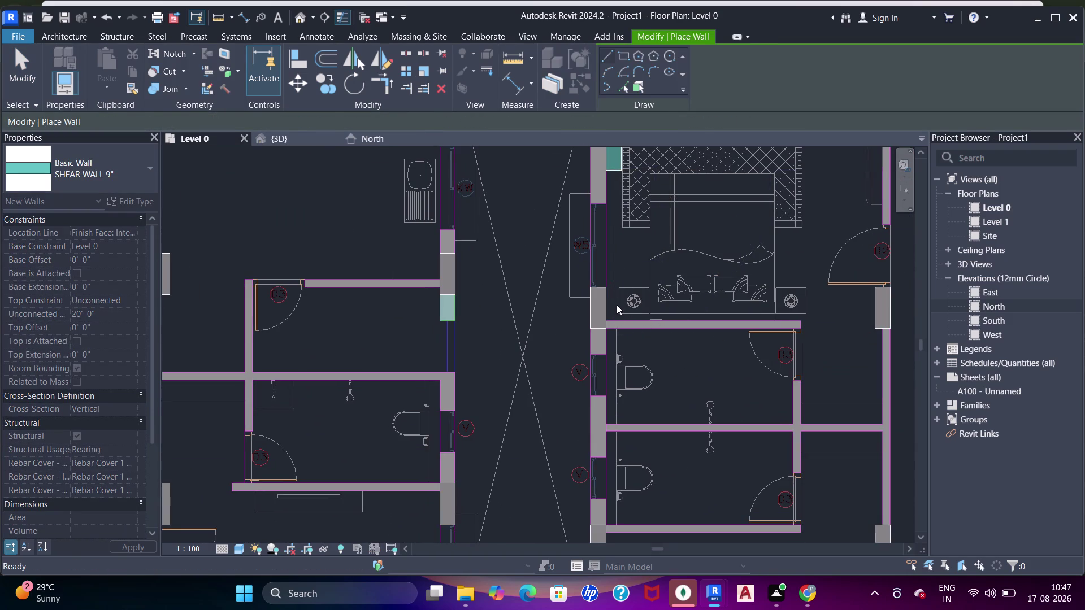
middle_drag(617, 313, 617, 305)
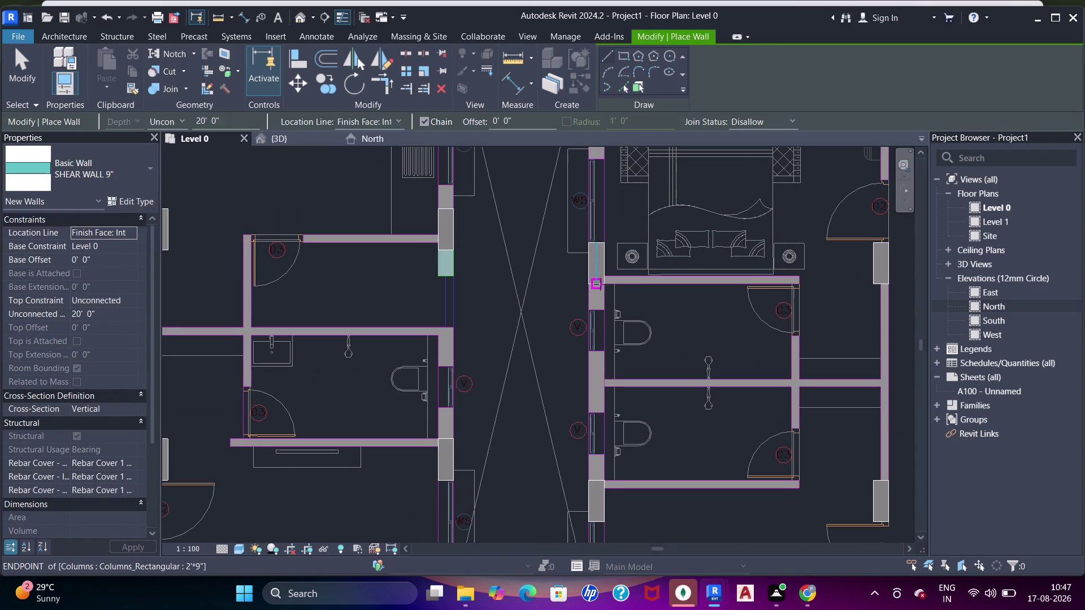
Retry the shaft-side wall from the column corner to a point along the shaft.
click(600, 284)
scroll(up, 3)
key(Escape)
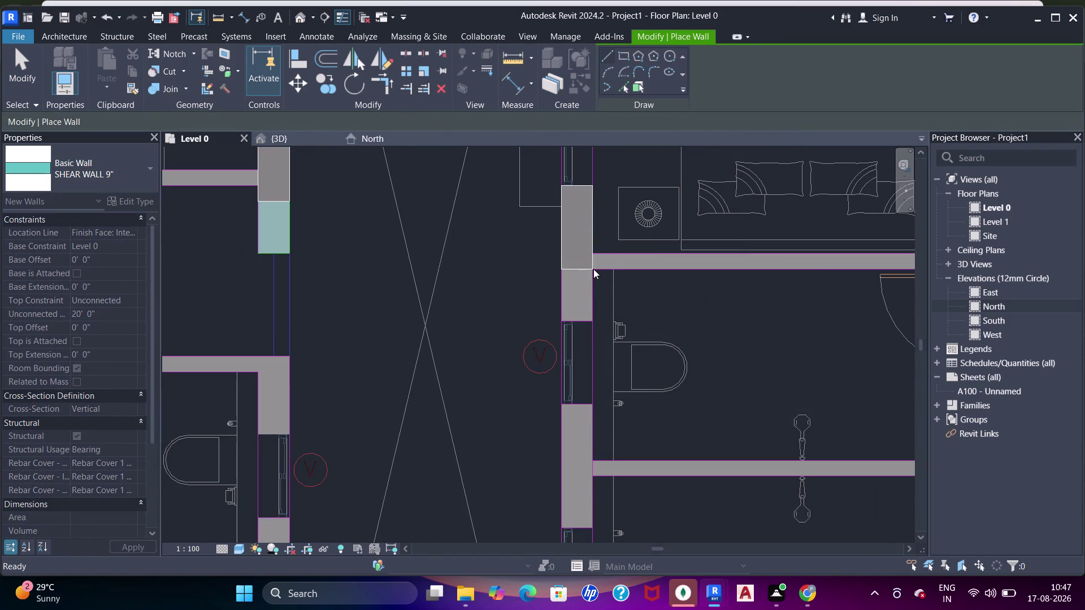
click(590, 268)
middle_drag(600, 388, 586, 255)
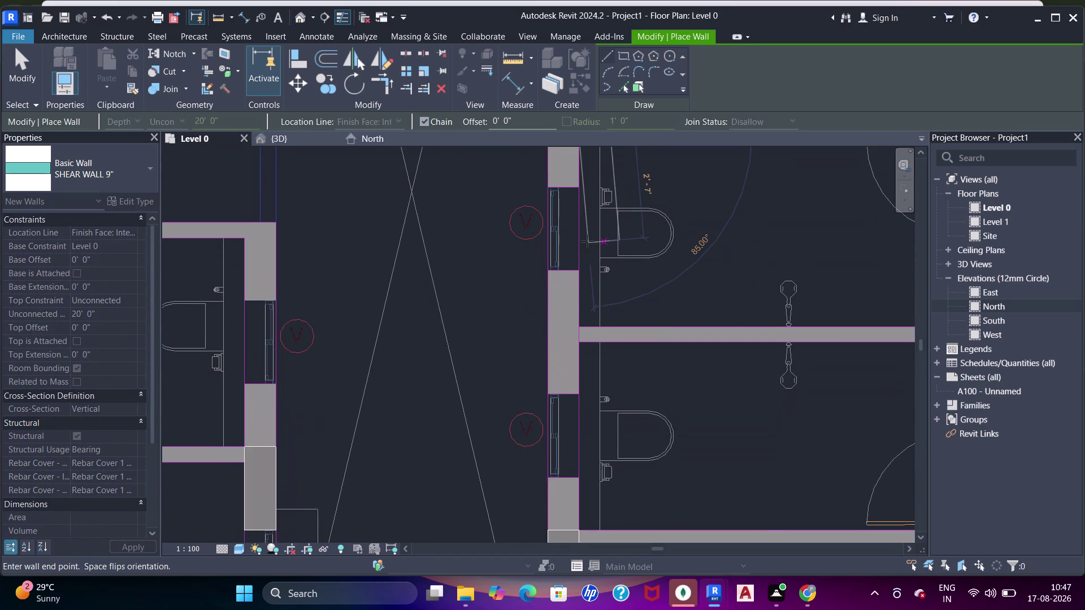
scroll(down, 3)
middle_drag(590, 322, 590, 268)
click(584, 308)
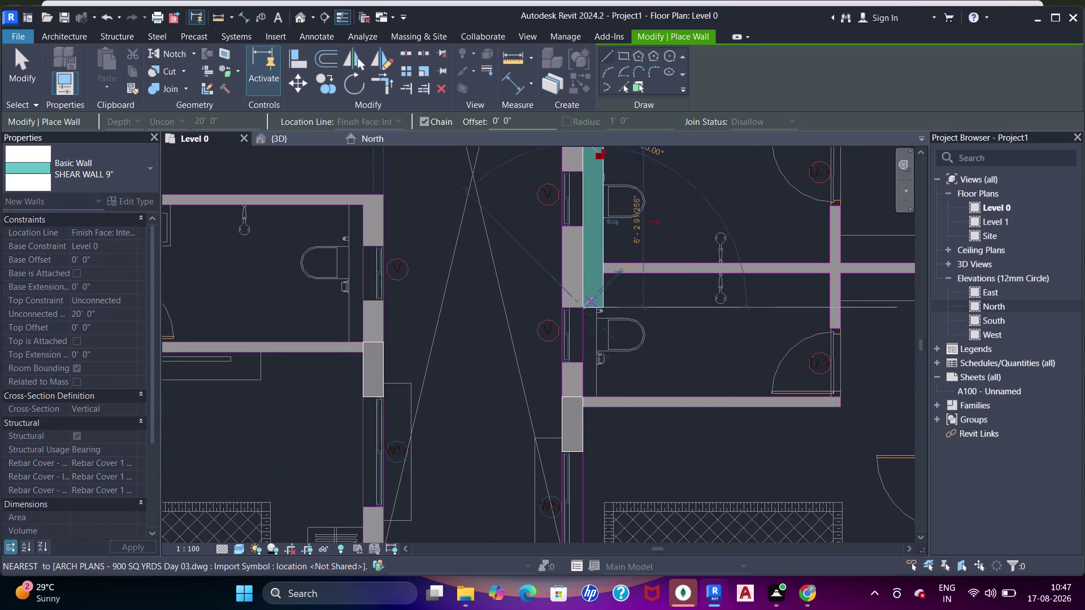
middle_drag(602, 356, 612, 227)
key(Escape)
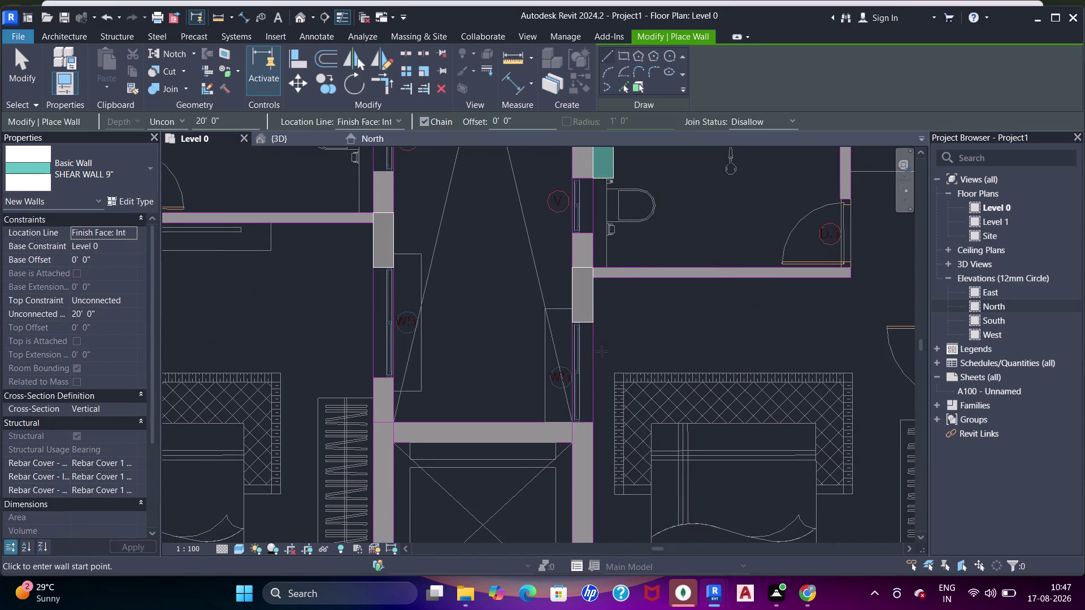
Draw the 7'8" wall from beside the lift core to its top, then select it.
click(592, 323)
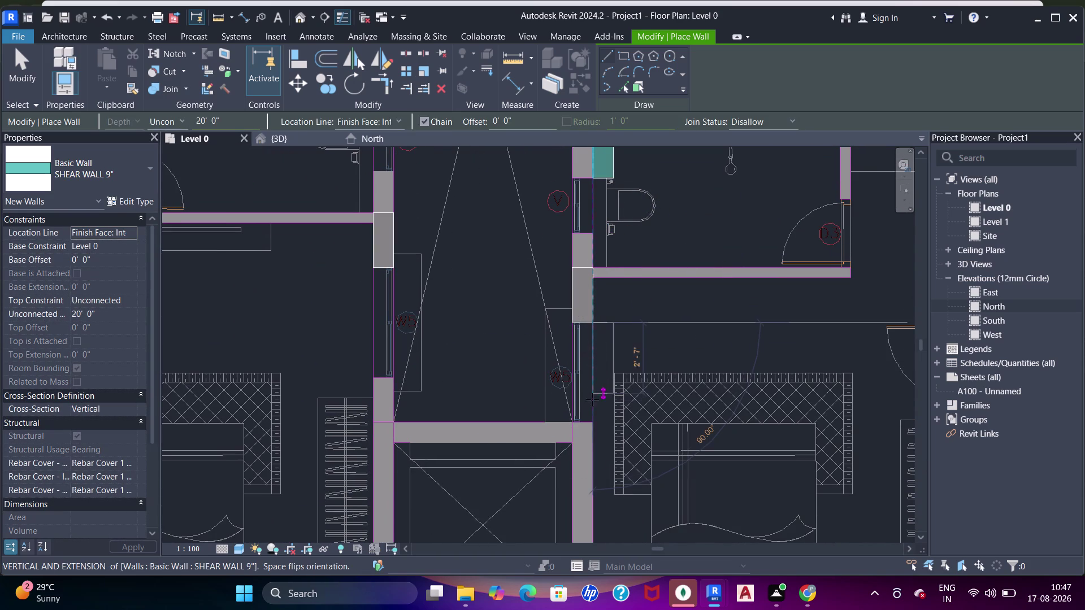
middle_drag(598, 428, 600, 296)
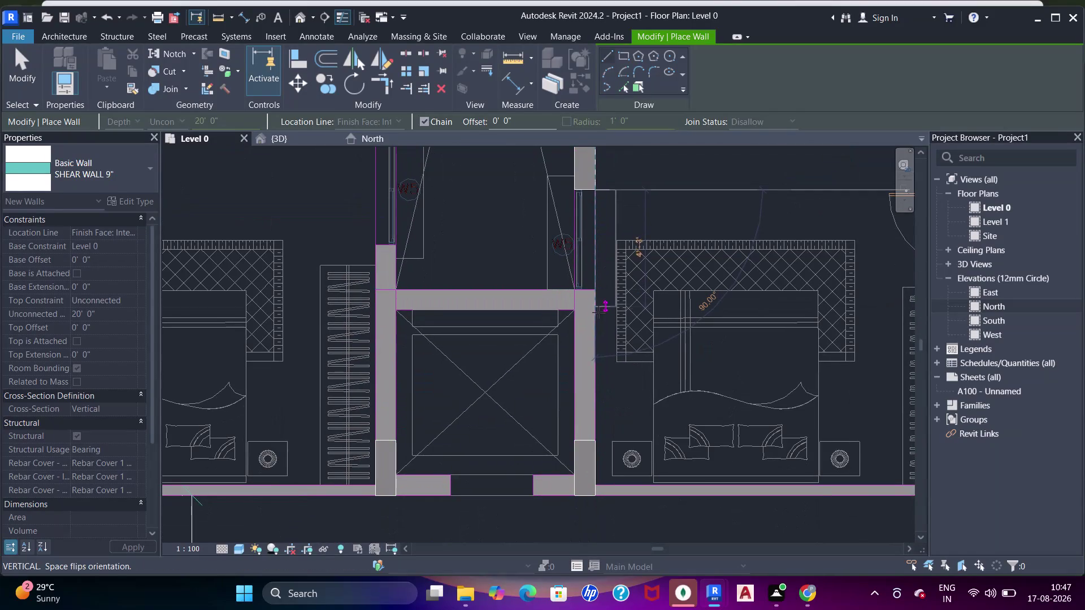
click(598, 400)
key(Escape)
key(Escape)
key(Escape)
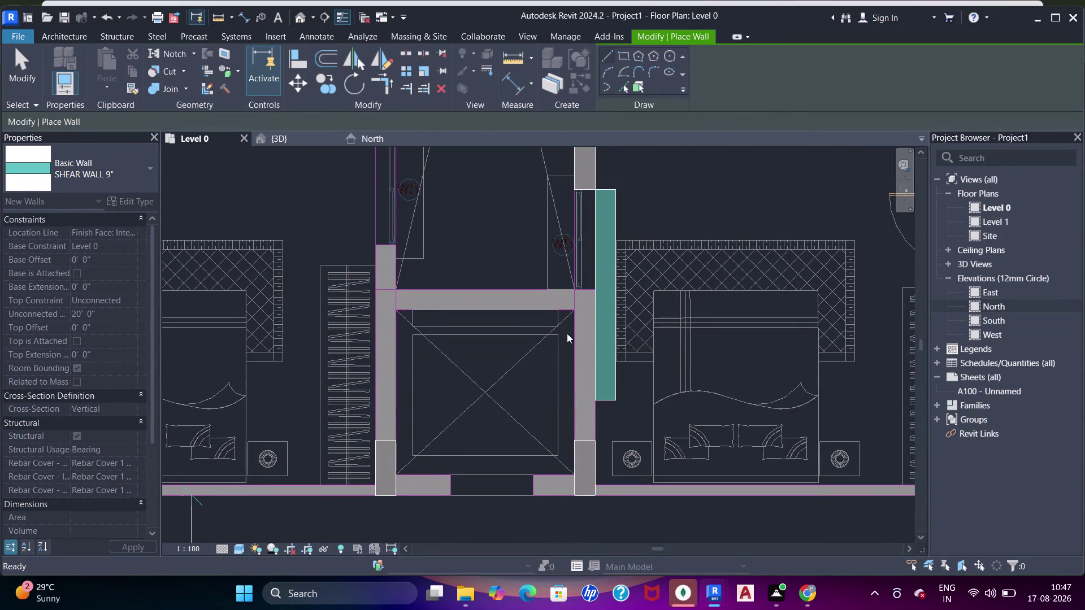
click(605, 318)
key(space)
key(Escape)
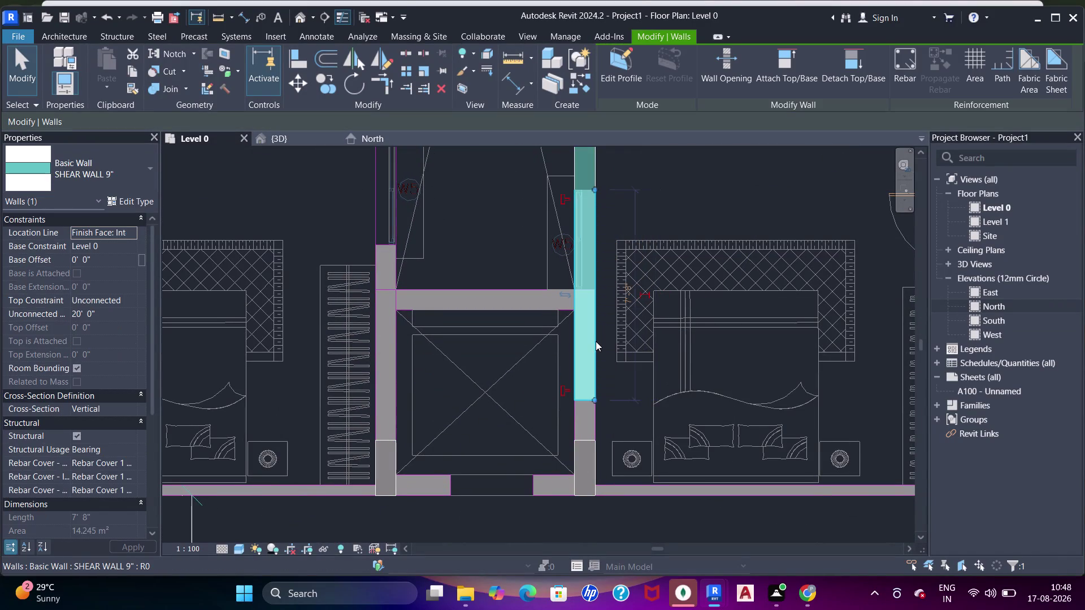
Align the first teal wall edge to the imported DWG wall line with AL.
key(Escape)
key(a)
key(a)
key(a)
click(587, 439)
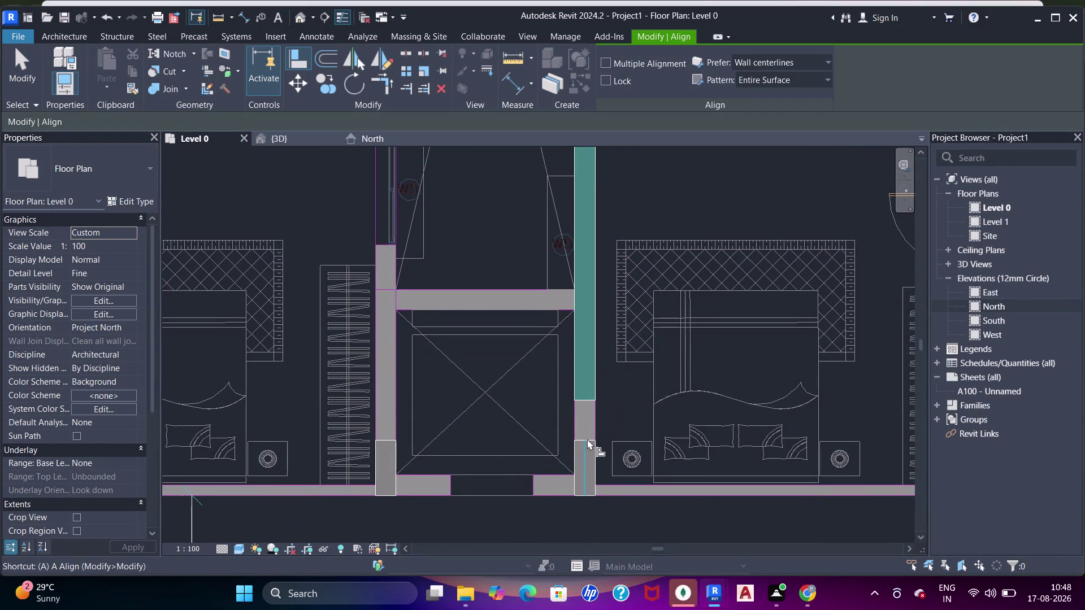
scroll(up, 3)
key(a)
key(a)
click(589, 437)
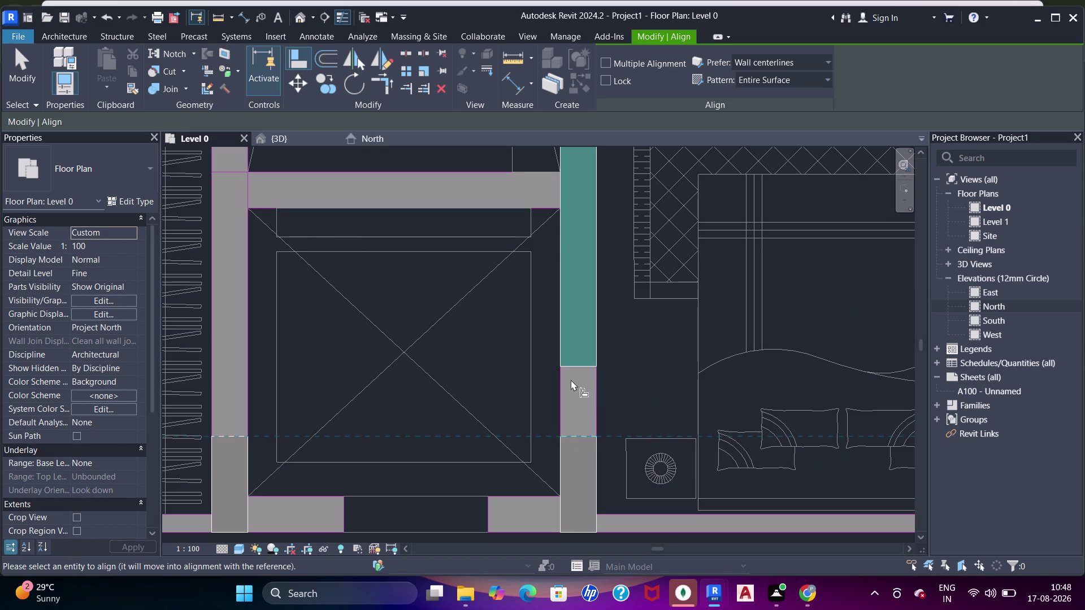
click(570, 370)
scroll(down, 3)
key(Escape)
key(Escape)
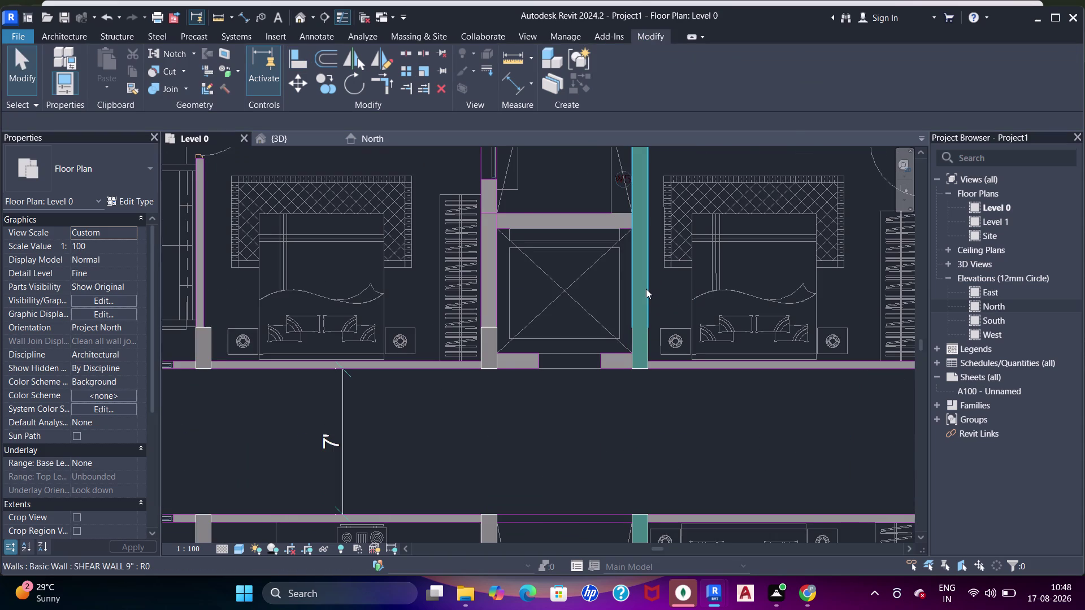
Pan to the shaft wall and start aligning the teal wall beside the shaft.
click(646, 289)
scroll(down, 3)
middle_drag(656, 220, 646, 360)
scroll(up, 3)
middle_drag(629, 261, 629, 355)
key(Escape)
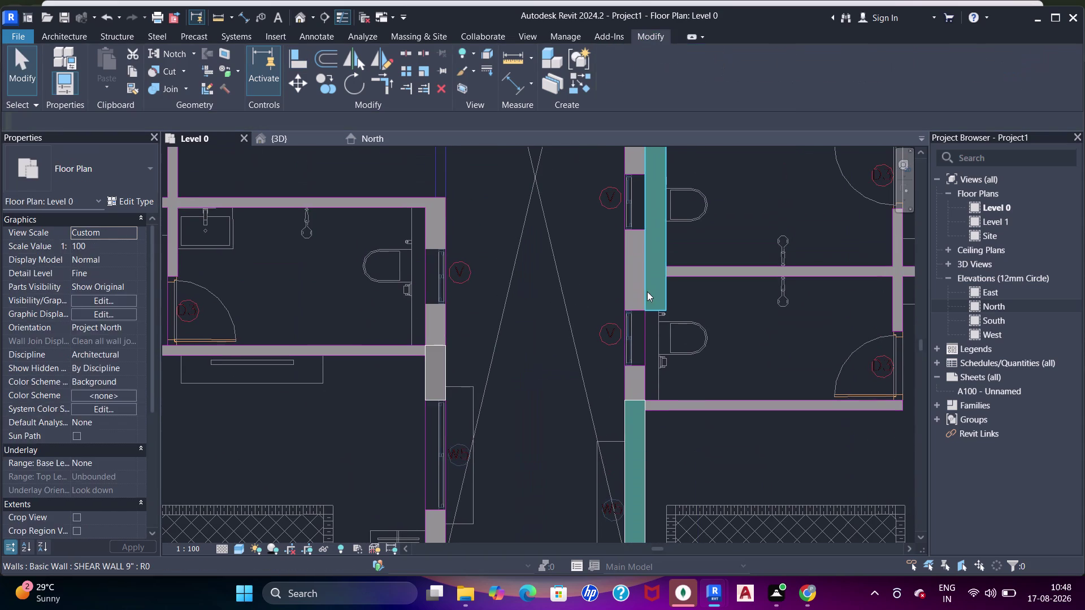
click(647, 291)
key(space)
key(a)
key(a)
key(a)
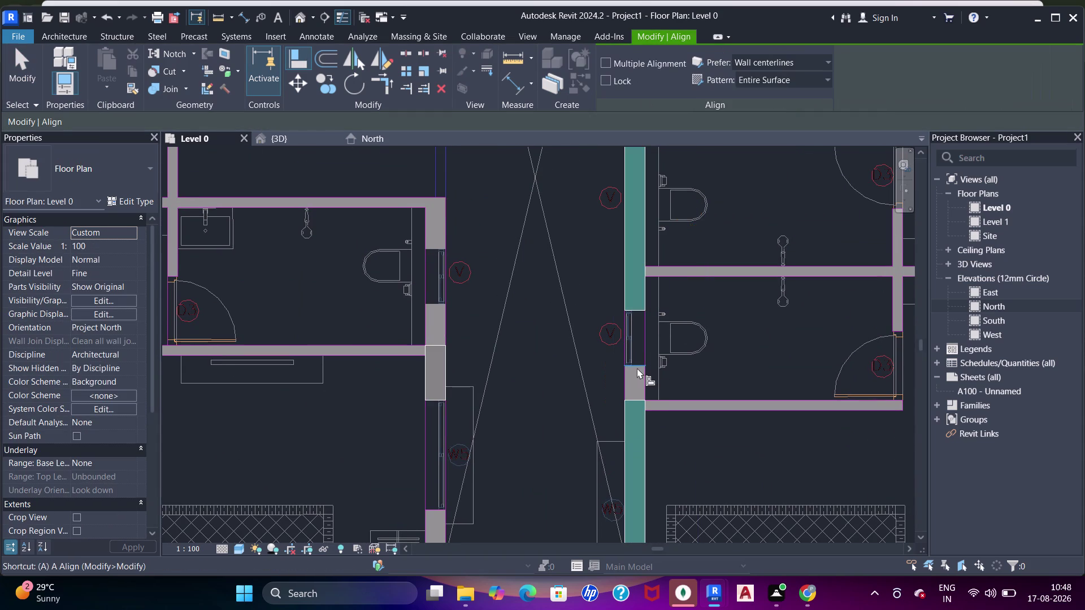
click(637, 368)
key(Escape)
key(Escape)
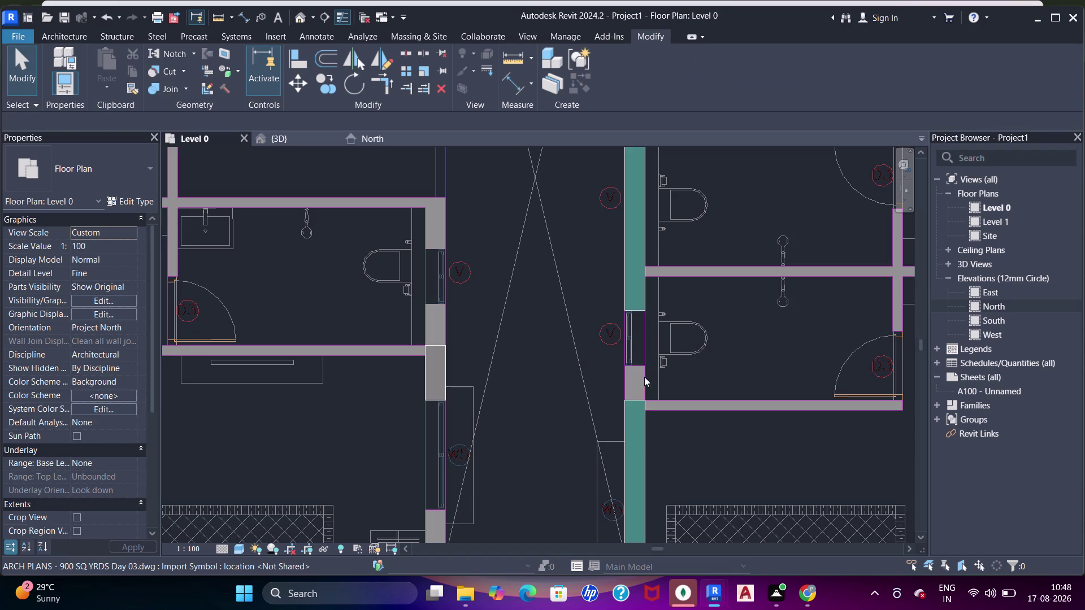
click(633, 410)
key(Escape)
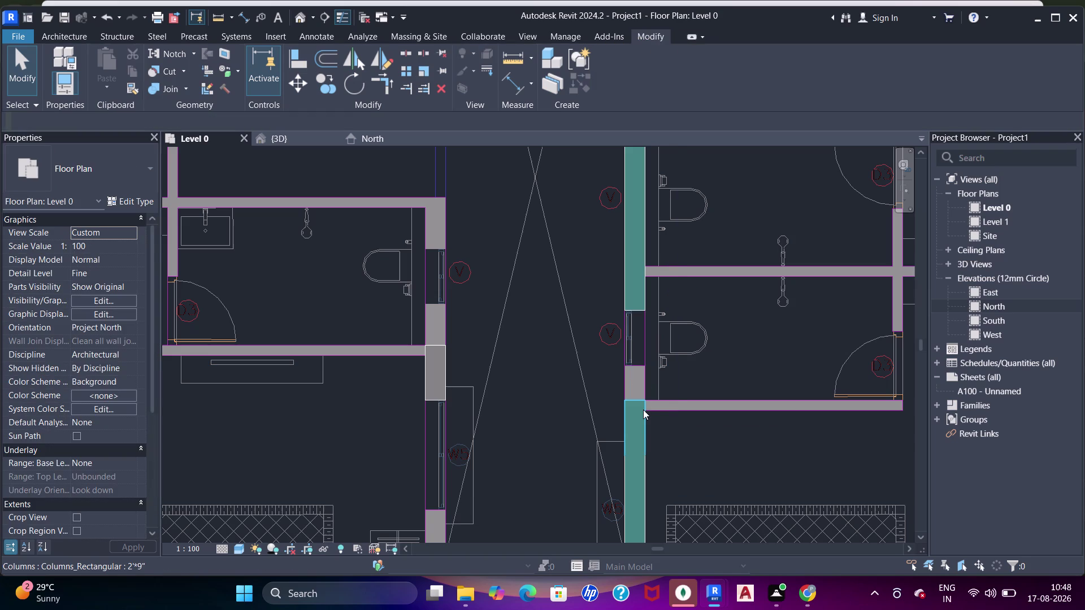
Align the shaft-side teal wall onto the drawing's wall line.
key(a)
key(a)
key(a)
click(638, 401)
key(Escape)
scroll(up, 3)
key(a)
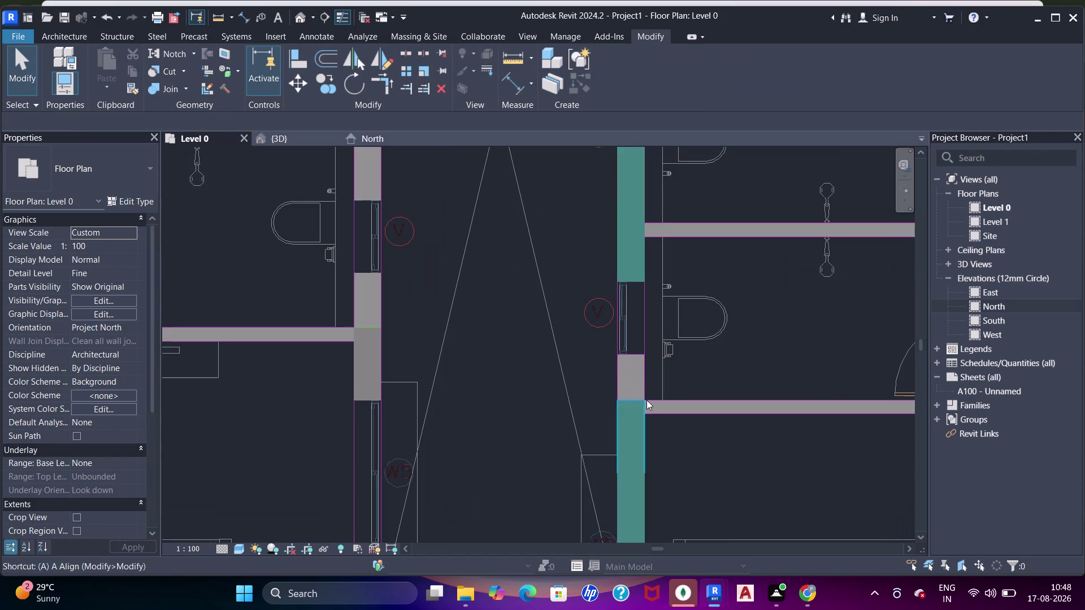
key(a)
click(637, 400)
click(638, 282)
scroll(down, 3)
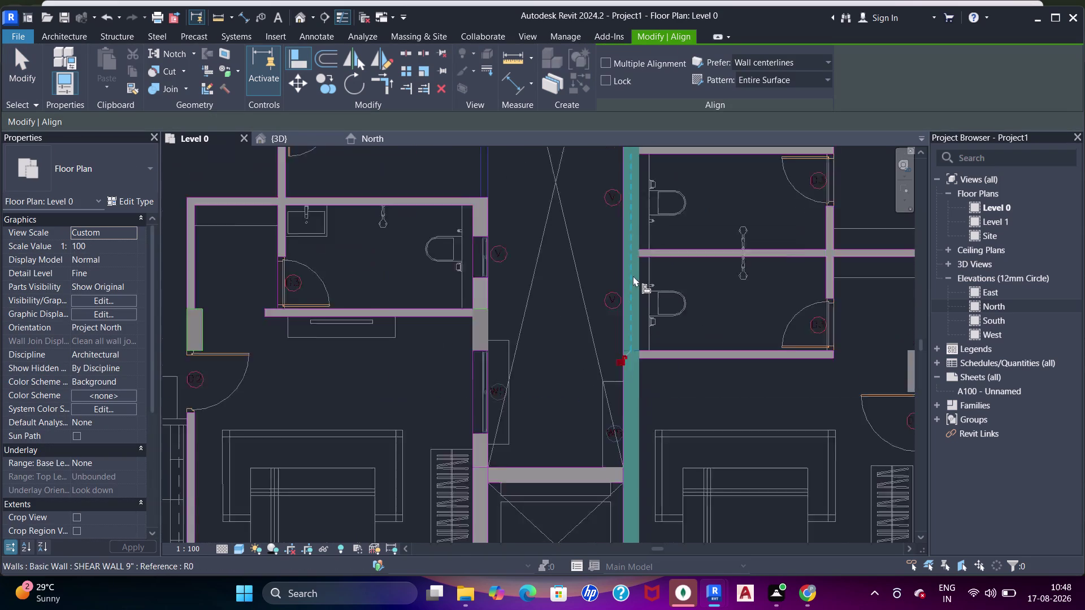
middle_drag(631, 231, 614, 393)
key(Escape)
key(Escape)
middle_drag(600, 318, 603, 360)
scroll(up, 3)
Inspect the column below the window opening and the short teal wall piece.
click(629, 346)
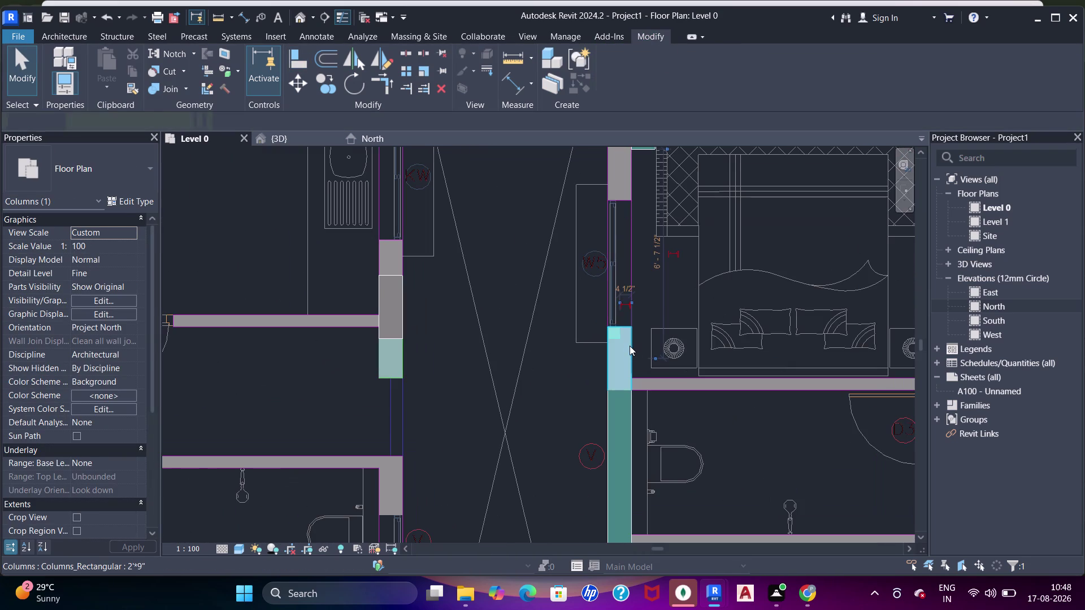
middle_drag(617, 281, 626, 364)
key(Escape)
scroll(down, 3)
click(653, 248)
key(space)
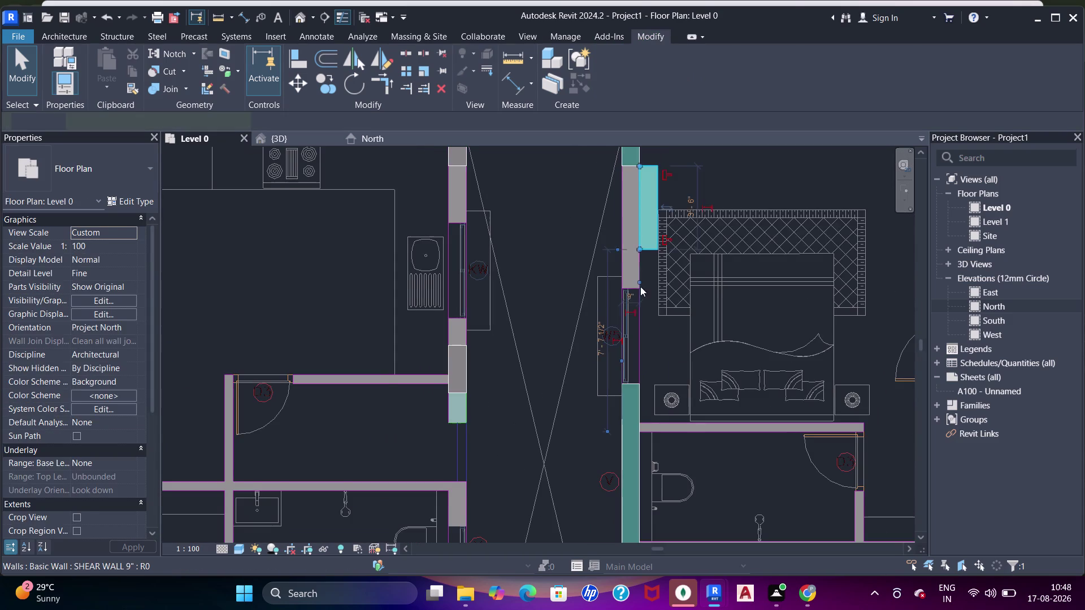
middle_drag(636, 309, 634, 317)
key(Escape)
key(Escape)
key(a)
key(a)
key(a)
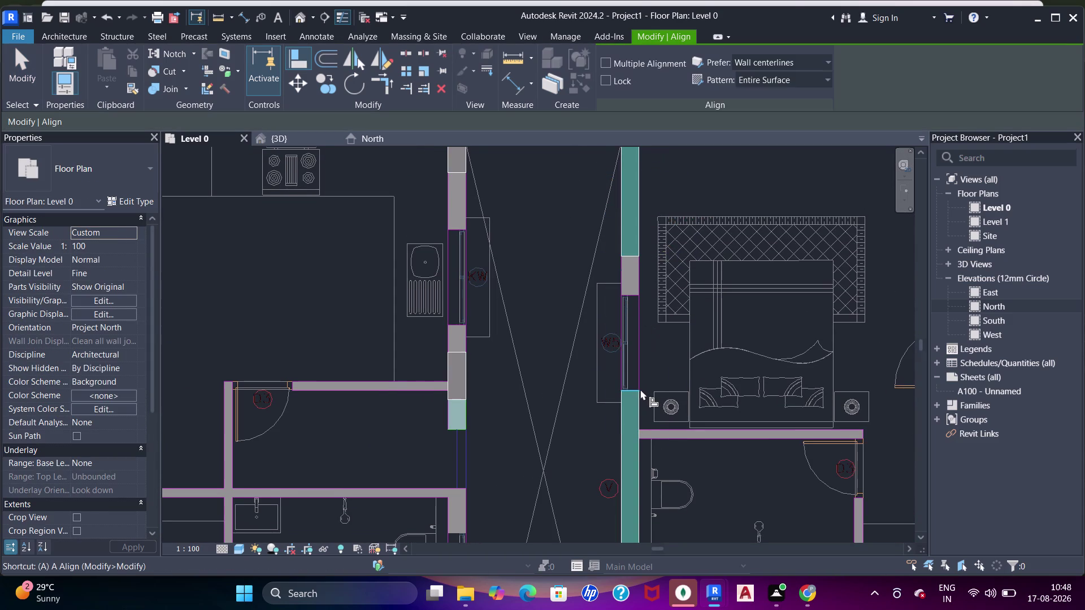
scroll(up, 3)
key(Escape)
Align up the shaft wall to imported lines, then select the vertical 9'1½" shear wall.
click(646, 399)
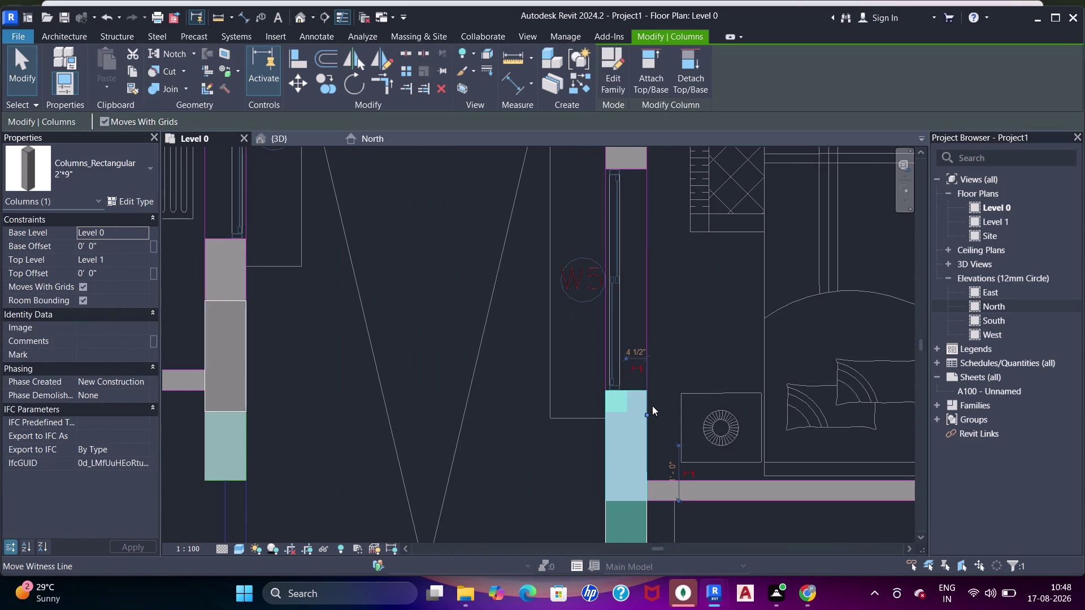
key(Escape)
key(a)
key(a)
key(a)
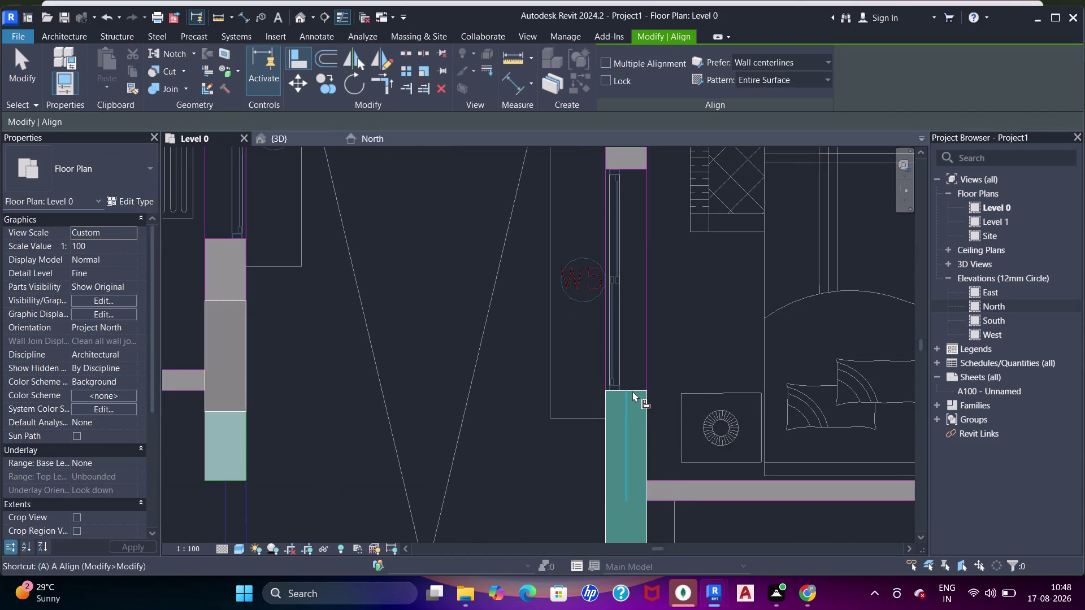
click(634, 391)
scroll(up, 3)
middle_drag(622, 285, 634, 376)
middle_drag(633, 256, 634, 378)
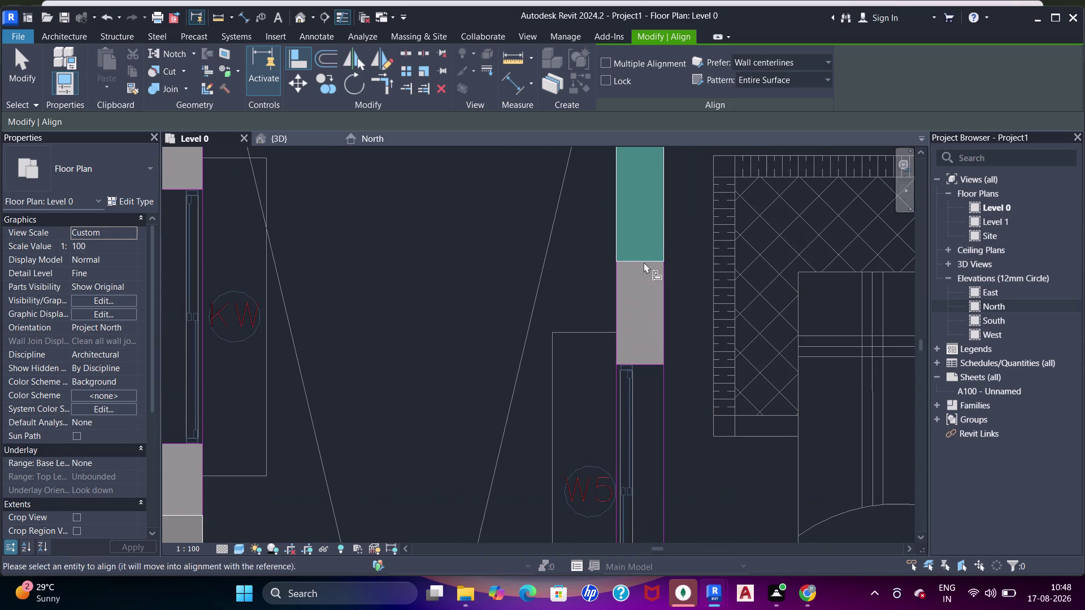
click(644, 260)
scroll(down, 3)
middle_drag(651, 241, 635, 338)
key(Escape)
key(Escape)
key(Escape)
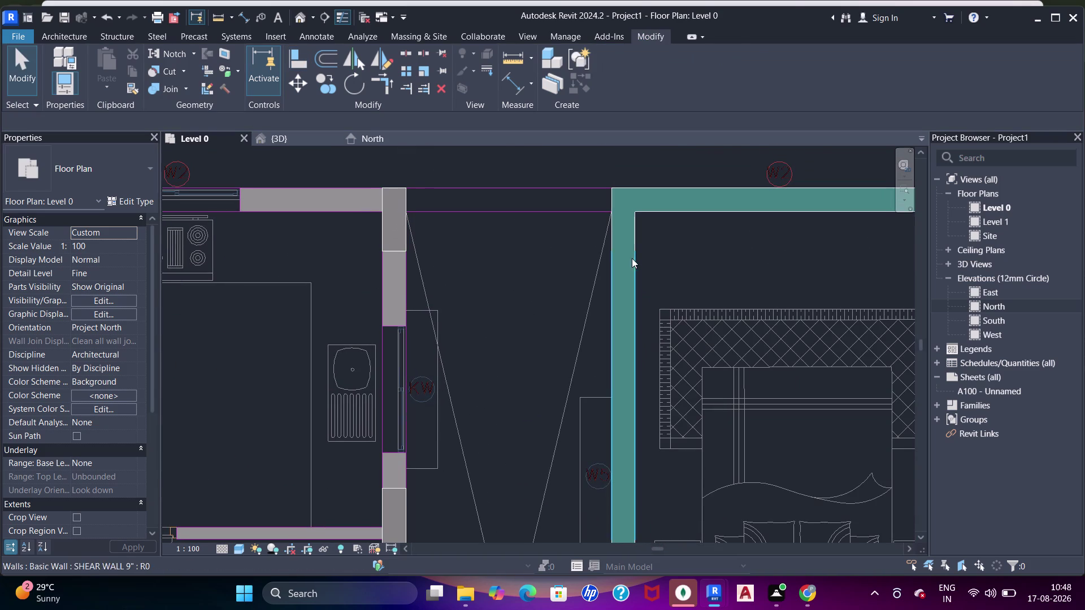
click(636, 235)
click(629, 313)
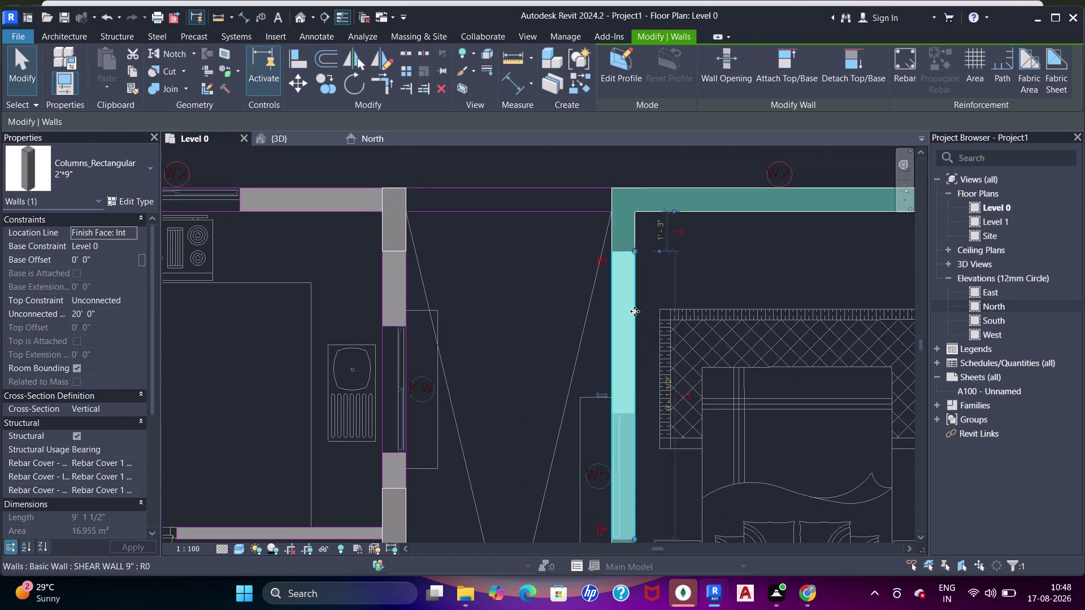
Clear the selection and pan the plan over to the lift core.
key(Escape)
scroll(down, 3)
middle_drag(616, 344, 604, 213)
scroll(down, 3)
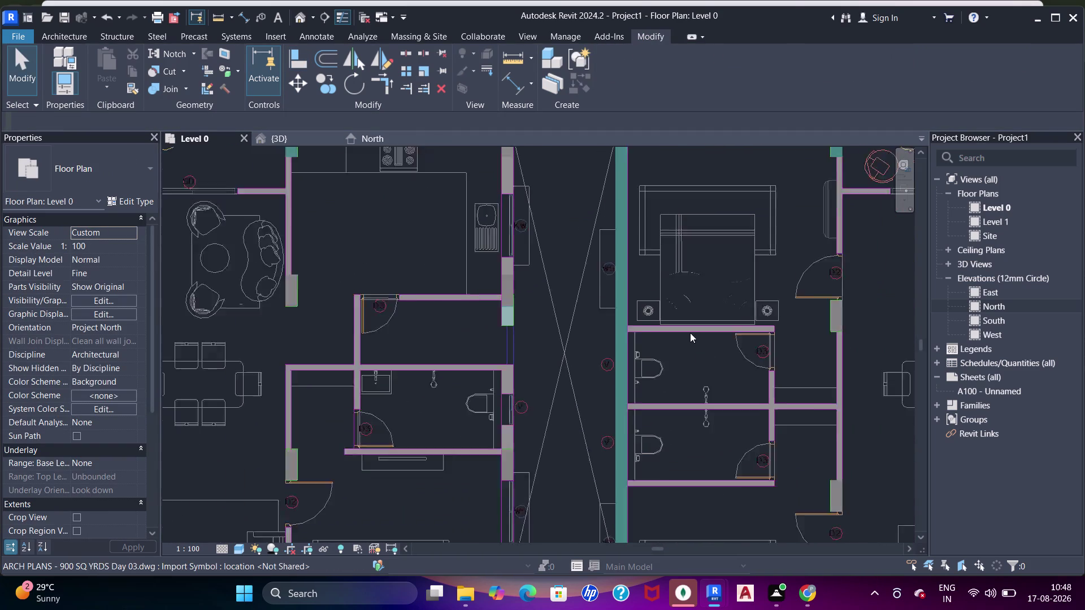
middle_drag(692, 340, 623, 275)
middle_drag(630, 392, 728, 205)
scroll(down, 3)
middle_drag(622, 230, 640, 279)
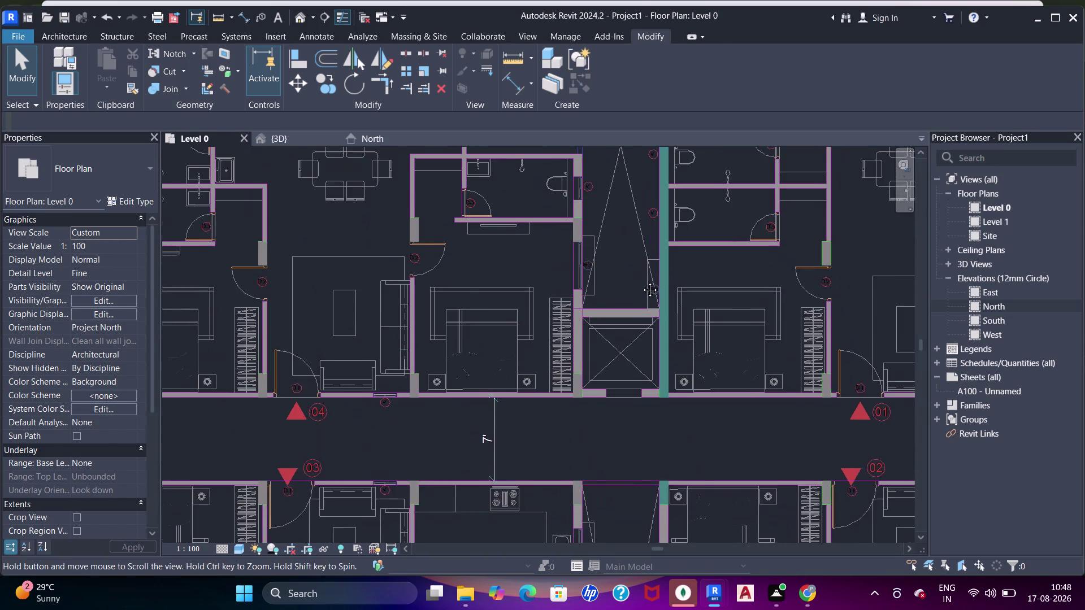
middle_drag(640, 279, 642, 282)
scroll(up, 3)
middle_drag(622, 325, 670, 250)
scroll(up, 3)
Draw a SHEAR WALL 9" across the top of the lift shaft.
key(w)
key(a)
scroll(up, 3)
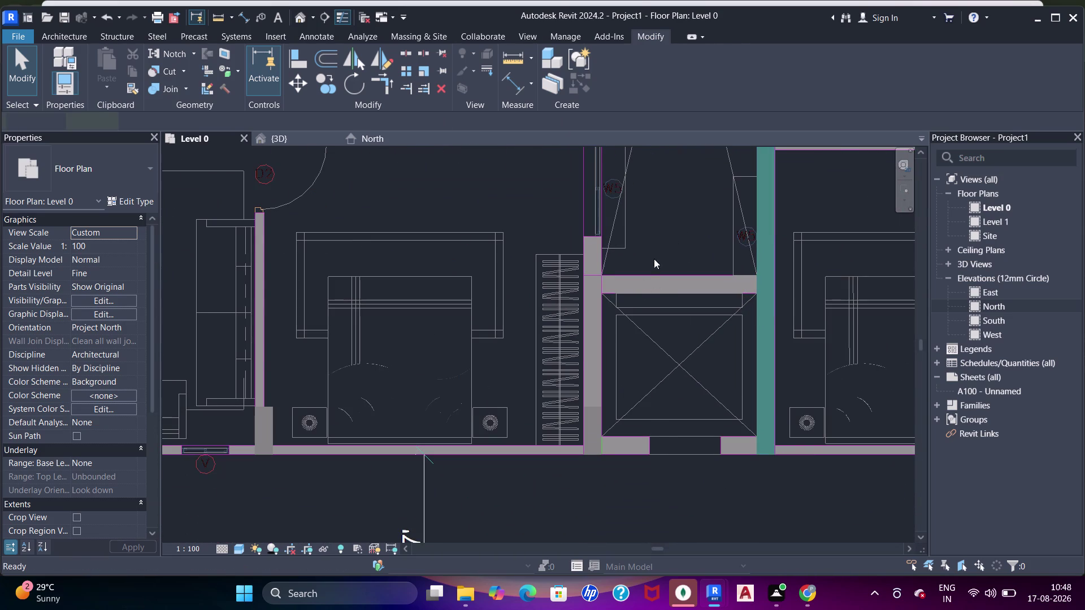
click(622, 88)
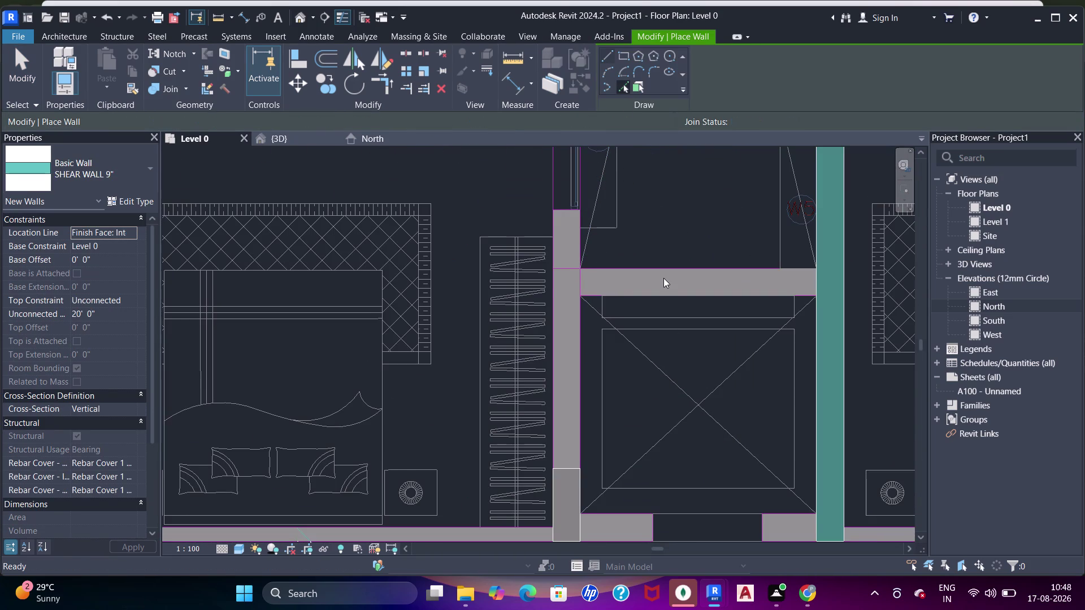
click(663, 273)
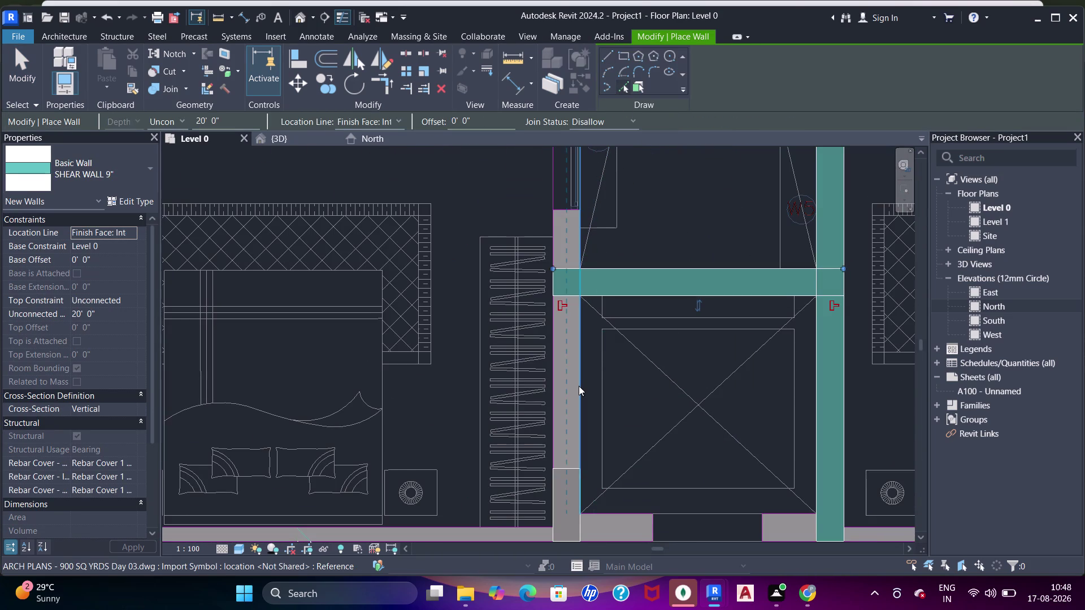
middle_drag(611, 369, 591, 363)
scroll(up, 3)
key(Escape)
key(Escape)
key(Escape)
click(638, 280)
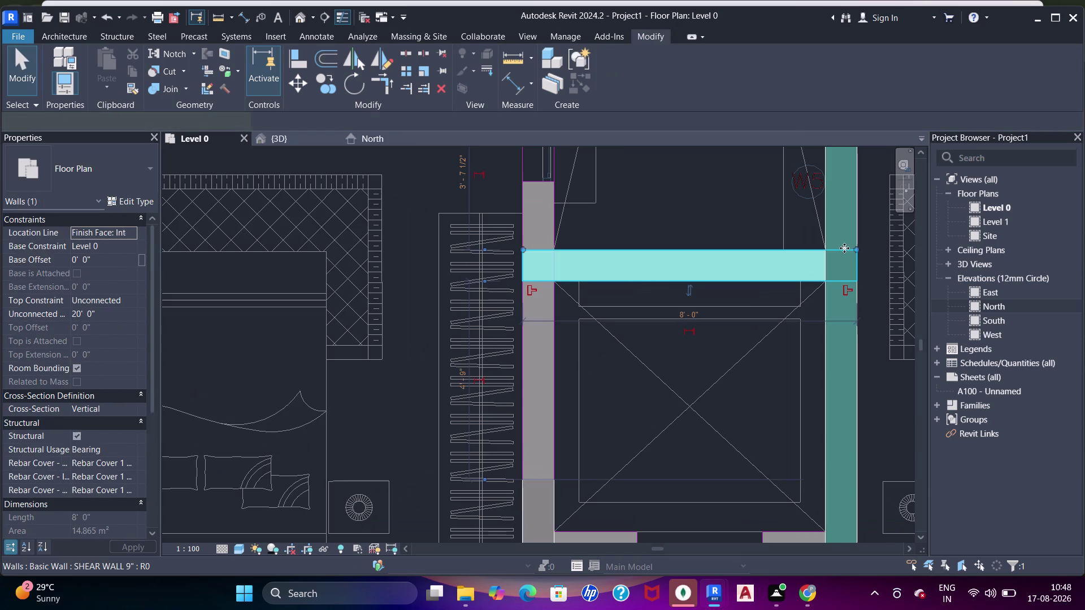
Drag both end grips to shorten the wall to 5'9" between the side walls.
drag(853, 251, 802, 256)
scroll(up, 3)
middle_drag(628, 313, 664, 319)
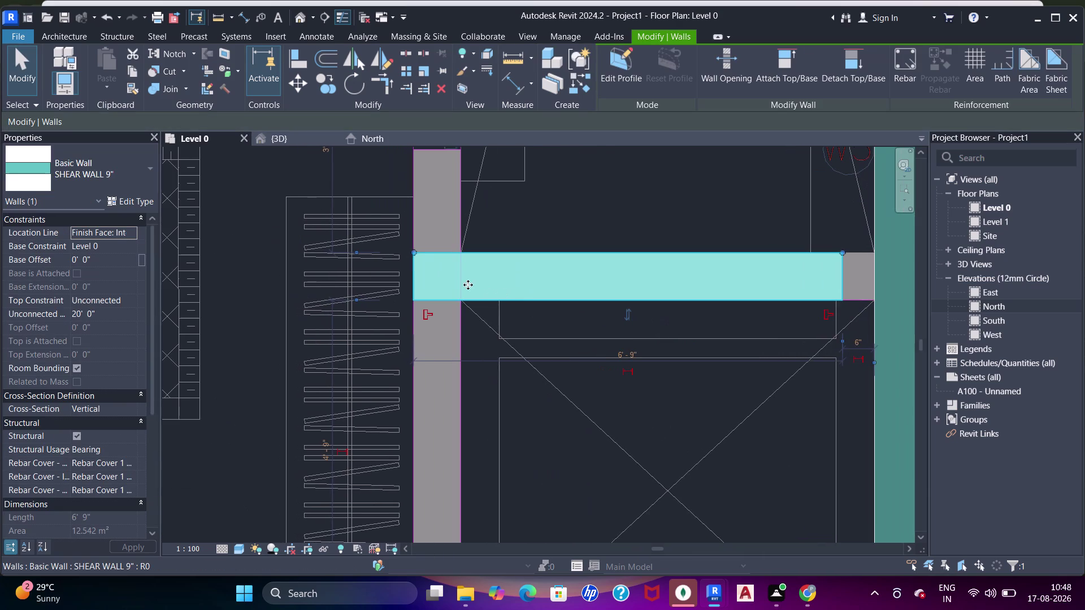
drag(412, 252, 475, 261)
scroll(down, 3)
middle_drag(487, 257, 473, 279)
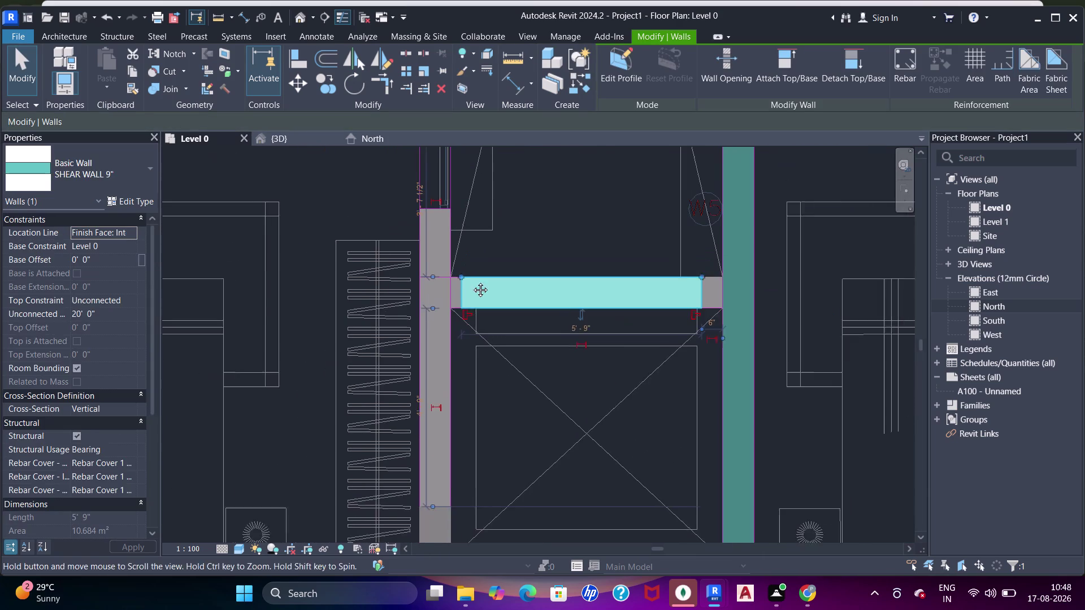
middle_drag(474, 279, 470, 283)
key(Escape)
key(Escape)
scroll(down, 3)
middle_drag(454, 294, 462, 308)
scroll(up, 3)
scroll(down, 3)
middle_drag(472, 309, 483, 276)
text(WA)
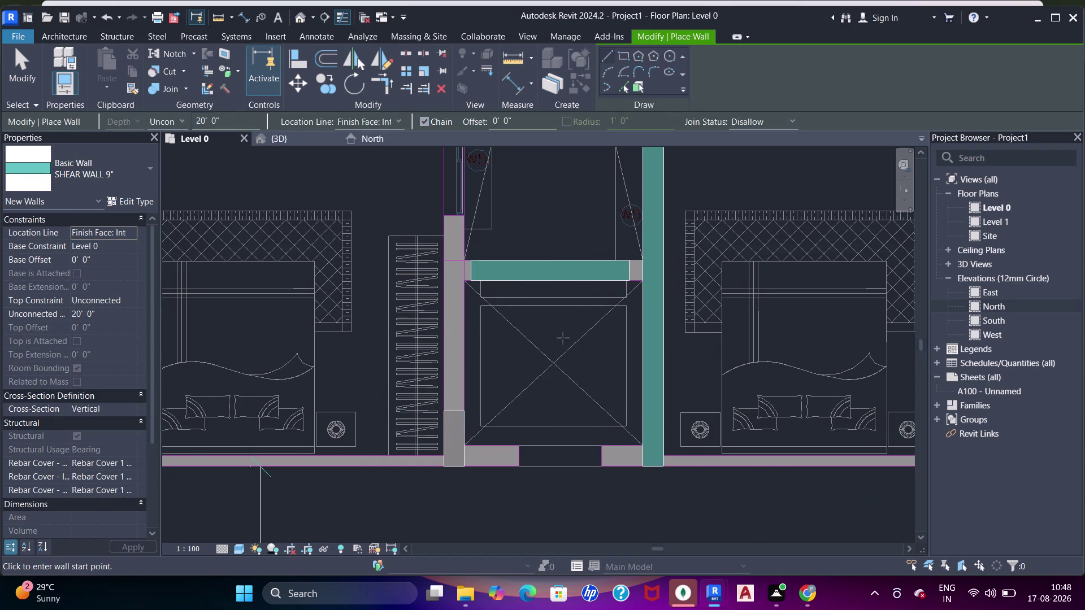
Draw a shear wall down the shaft's left side.
scroll(down, 3)
middle_drag(473, 253, 484, 234)
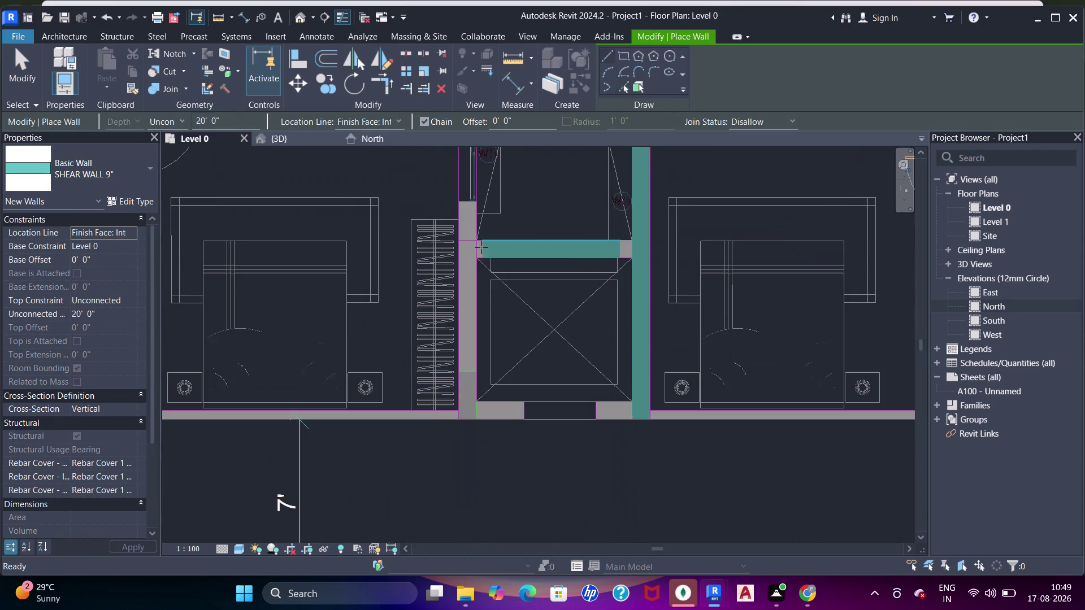
click(479, 371)
click(479, 281)
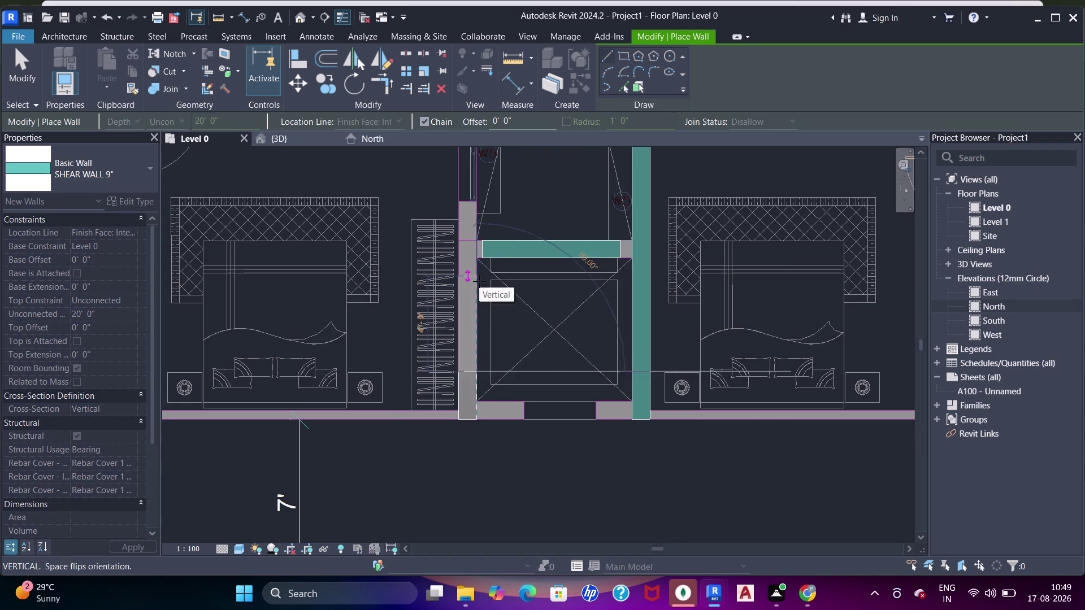
middle_drag(473, 283, 478, 334)
key(Escape)
key(Escape)
key(Escape)
scroll(up, 3)
middle_drag(480, 323, 478, 343)
Align the new left shaft wall onto the imported DWG wall line.
key(Escape)
key(a)
key(a)
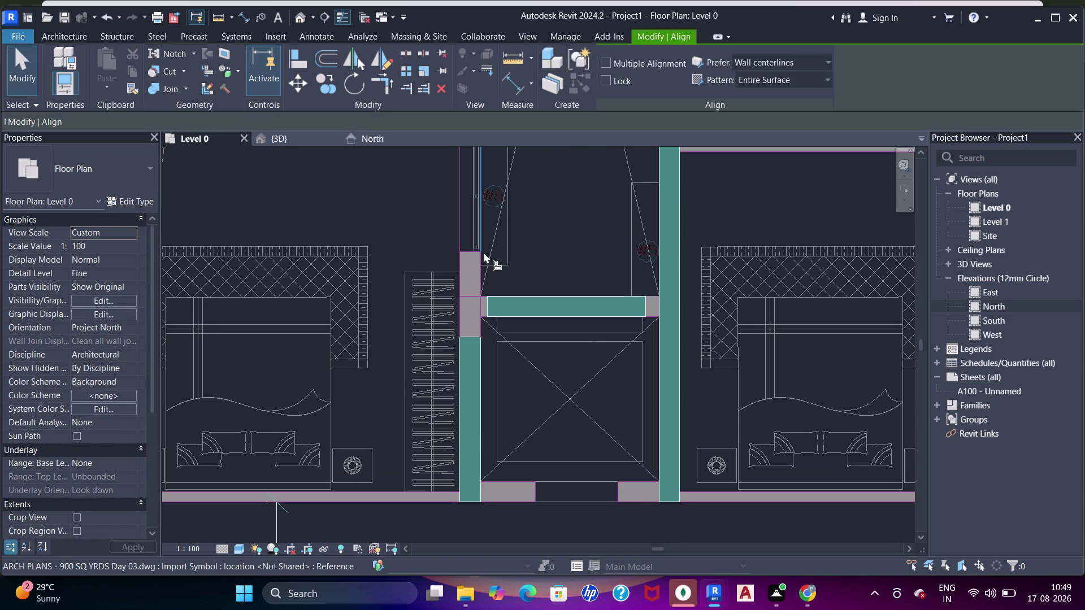
scroll(down, 3)
middle_drag(473, 301, 473, 318)
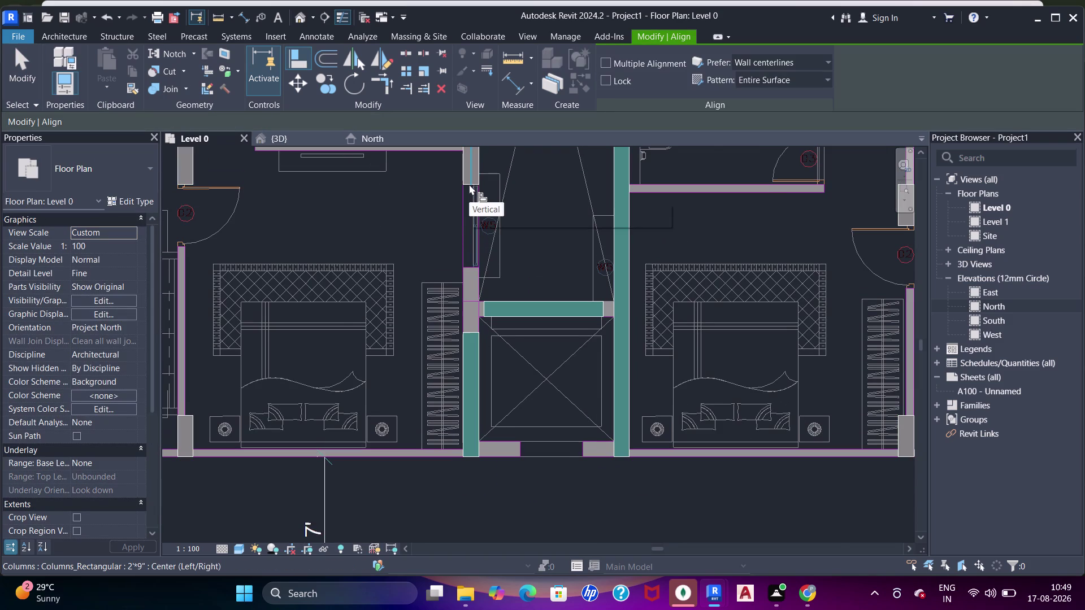
scroll(up, 3)
click(467, 185)
scroll(down, 3)
middle_drag(473, 340, 490, 201)
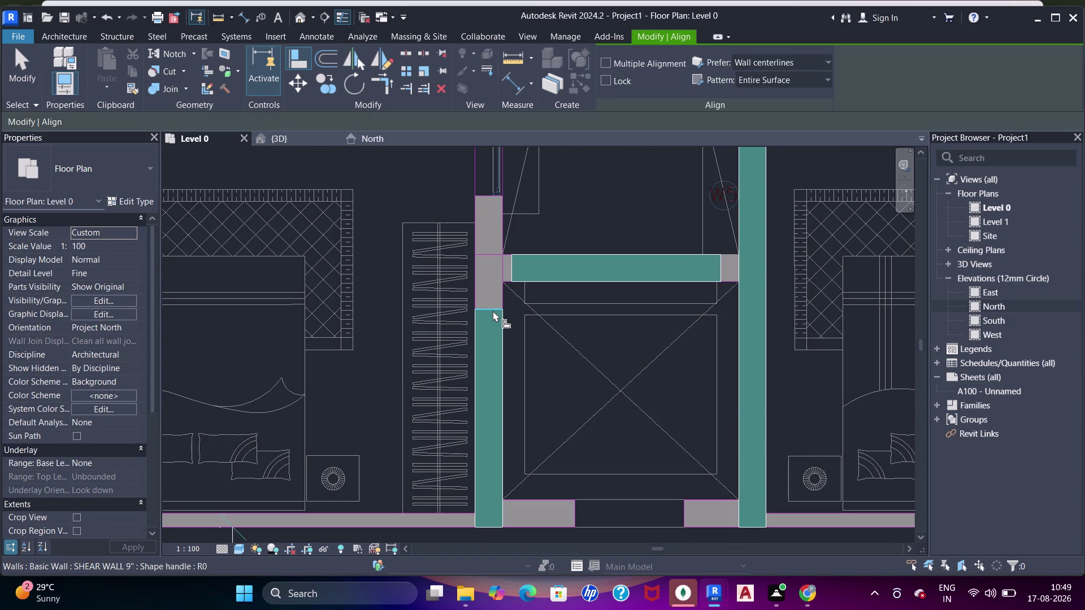
click(493, 309)
scroll(down, 3)
middle_drag(497, 343, 485, 365)
key(Escape)
key(Escape)
key(Escape)
scroll(up, 3)
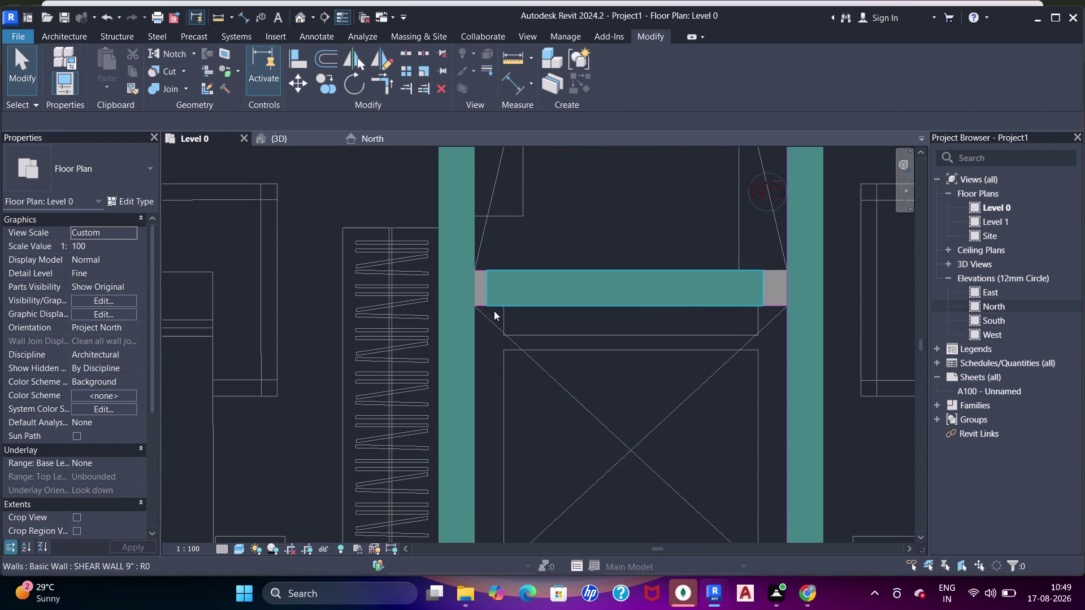
Trim and extend the horizontal wall so it meets the side walls.
key(t)
key(t)
key(t)
click(477, 256)
drag(487, 291, 492, 291)
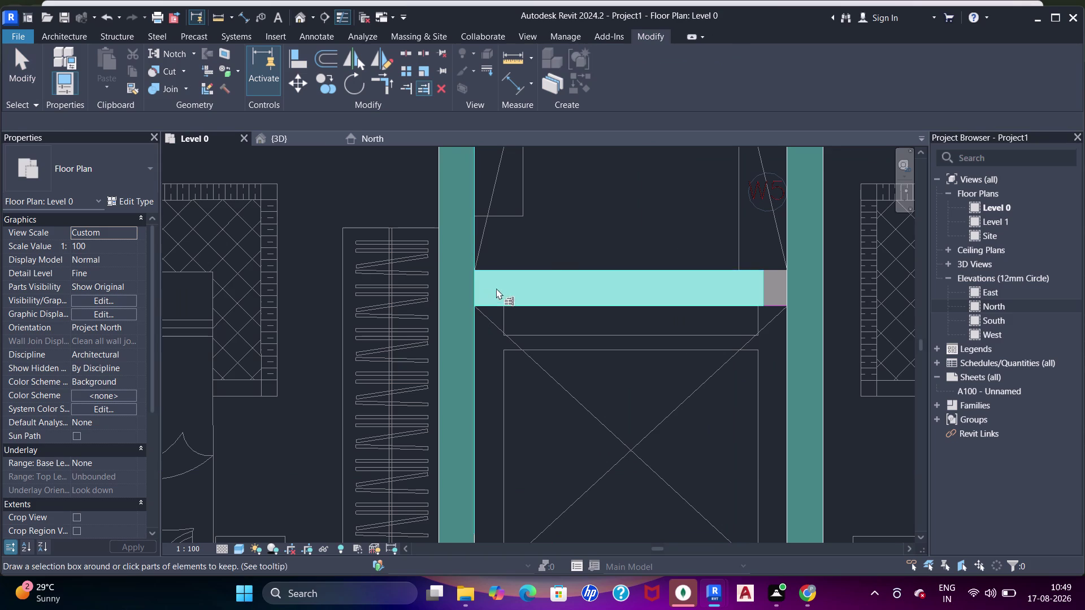
scroll(up, 3)
middle_drag(551, 263, 481, 304)
click(569, 239)
click(751, 302)
click(723, 337)
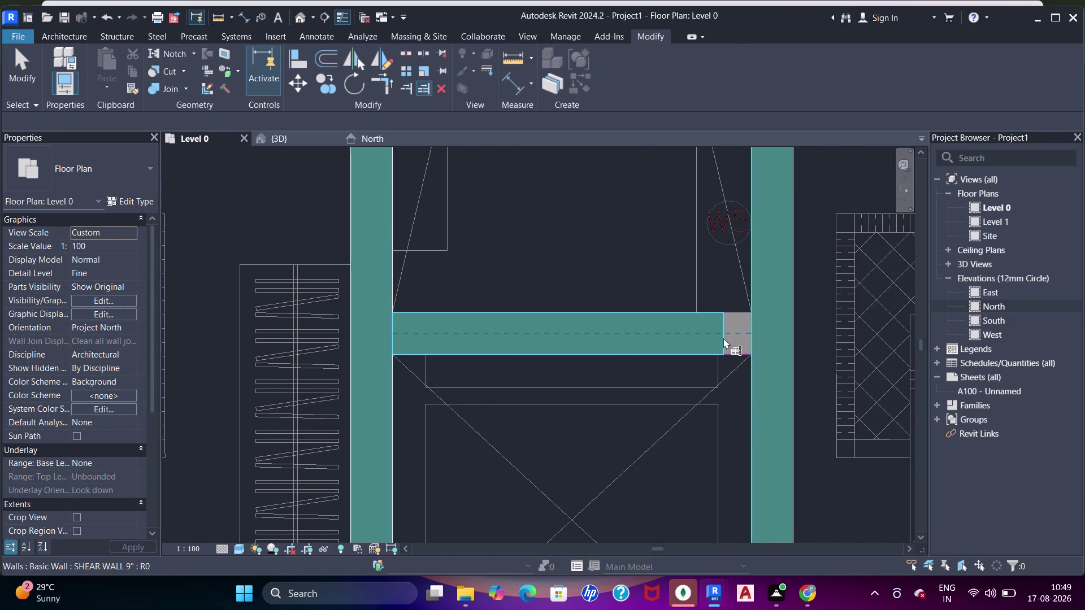
scroll(down, 3)
middle_drag(699, 405, 689, 332)
key(Escape)
key(Escape)
key(Escape)
Join the lift core's cross wall with its adjoining side shear walls.
scroll(down, 3)
scroll(up, 3)
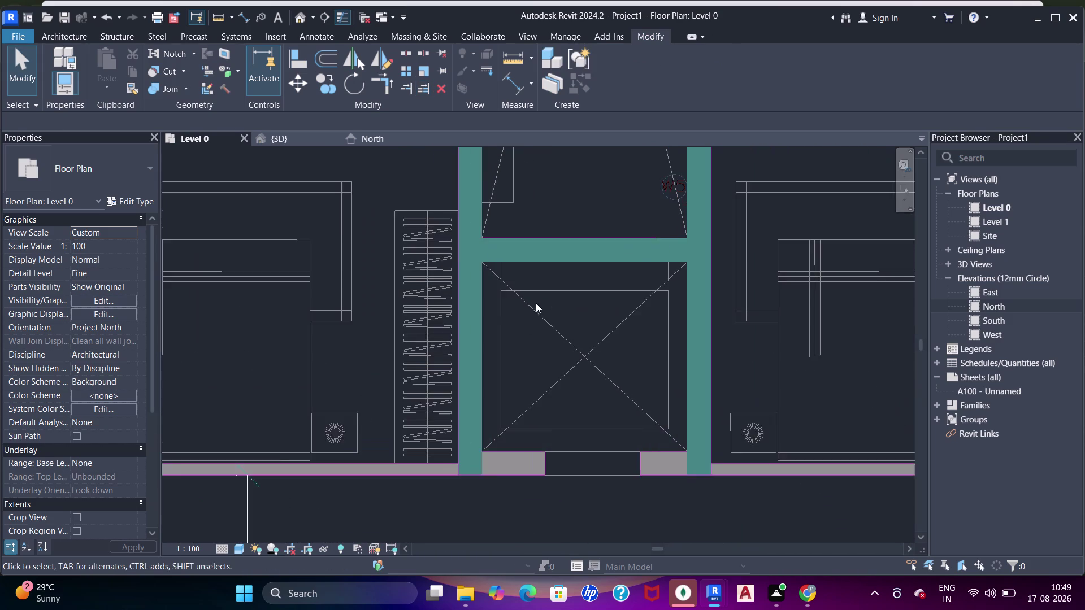
scroll(up, 3)
middle_drag(530, 325, 525, 342)
key(Escape)
key(Escape)
key(j)
key(j)
key(j)
drag(458, 300, 466, 301)
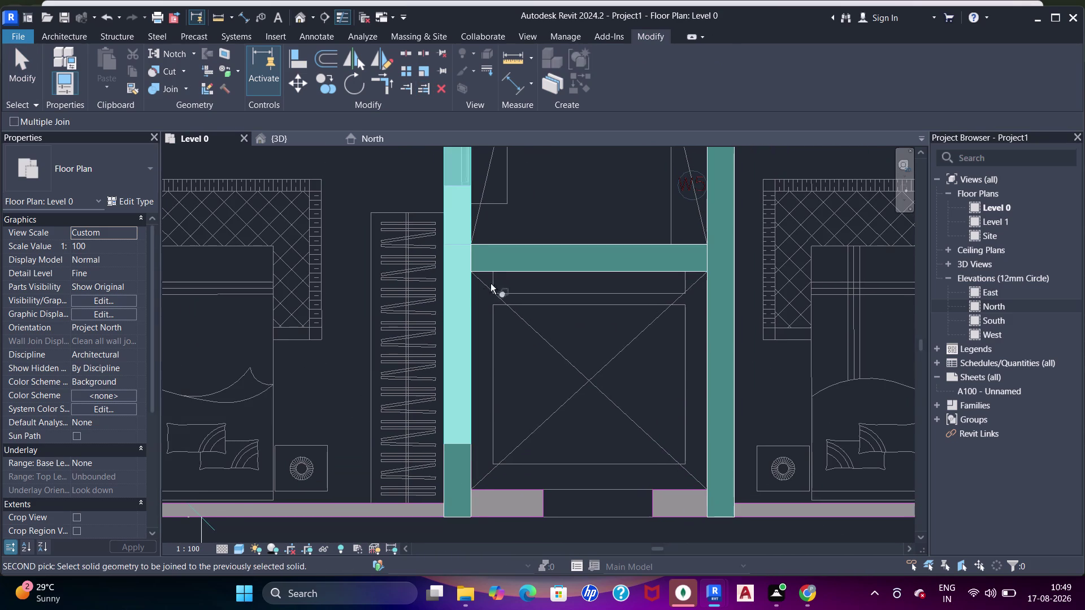
click(495, 271)
click(585, 260)
click(713, 308)
scroll(down, 3)
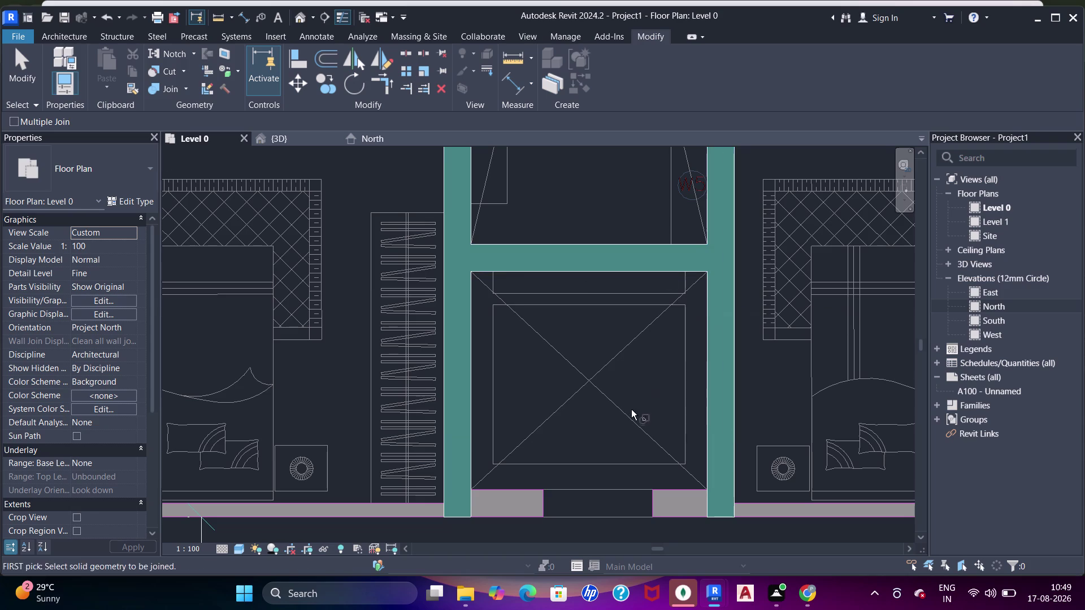
middle_drag(631, 408, 593, 296)
scroll(up, 3)
middle_drag(497, 390, 520, 406)
key(Escape)
key(Escape)
Draw a short SHEAR WALL 9" piece left of the lift opening and drag it into place.
key(w)
key(a)
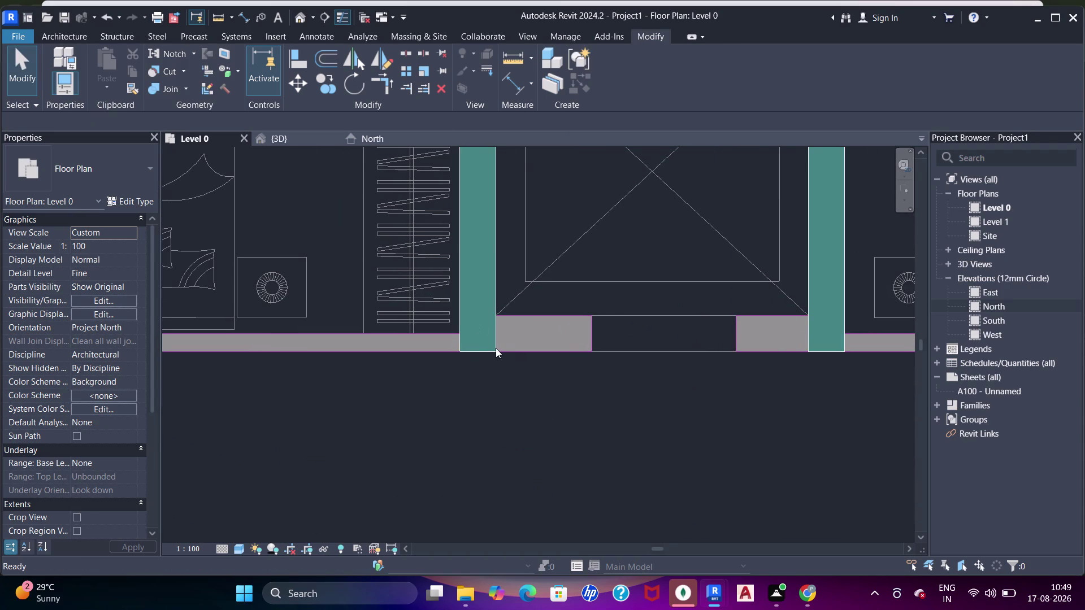
click(496, 350)
click(595, 356)
key(Escape)
key(Escape)
key(Escape)
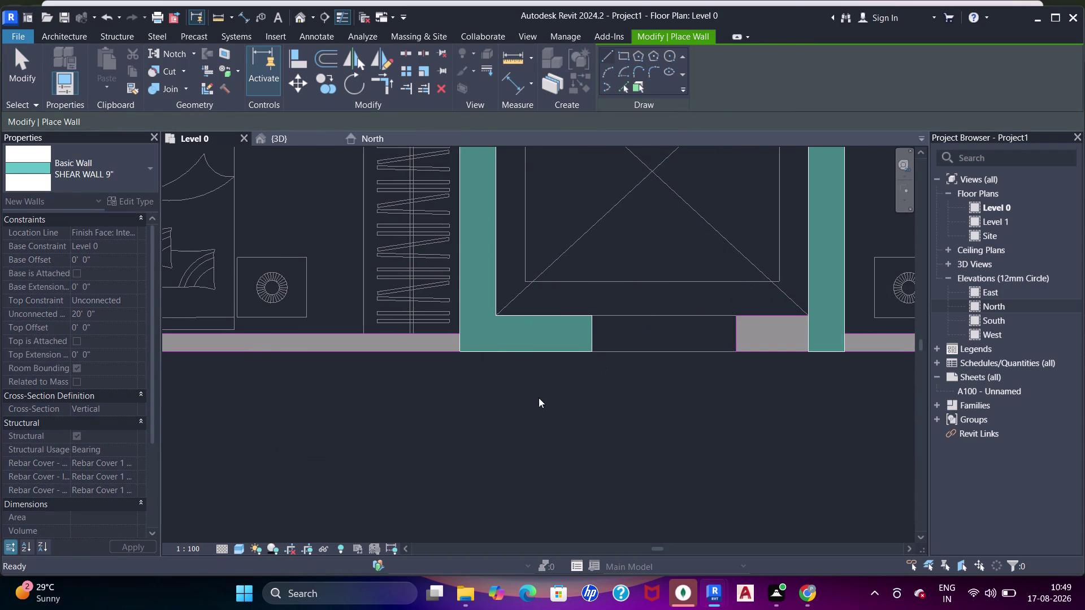
click(581, 348)
drag(592, 353, 547, 361)
scroll(up, 3)
middle_click(569, 371)
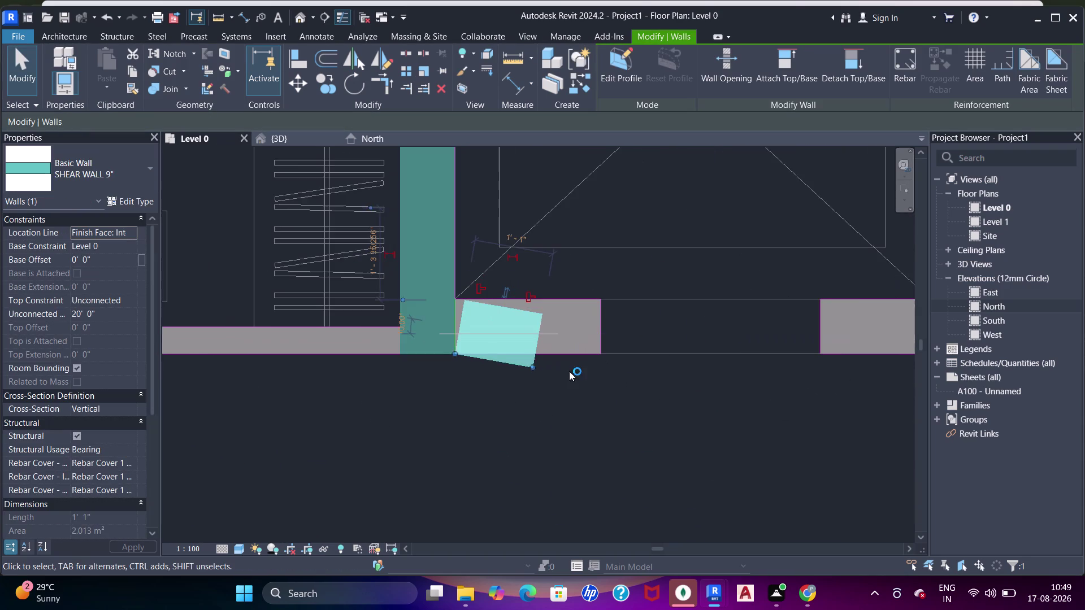
scroll(up, 3)
Align the left short wall's edge to the DWG wall edge.
key(a)
key(a)
click(557, 295)
click(549, 293)
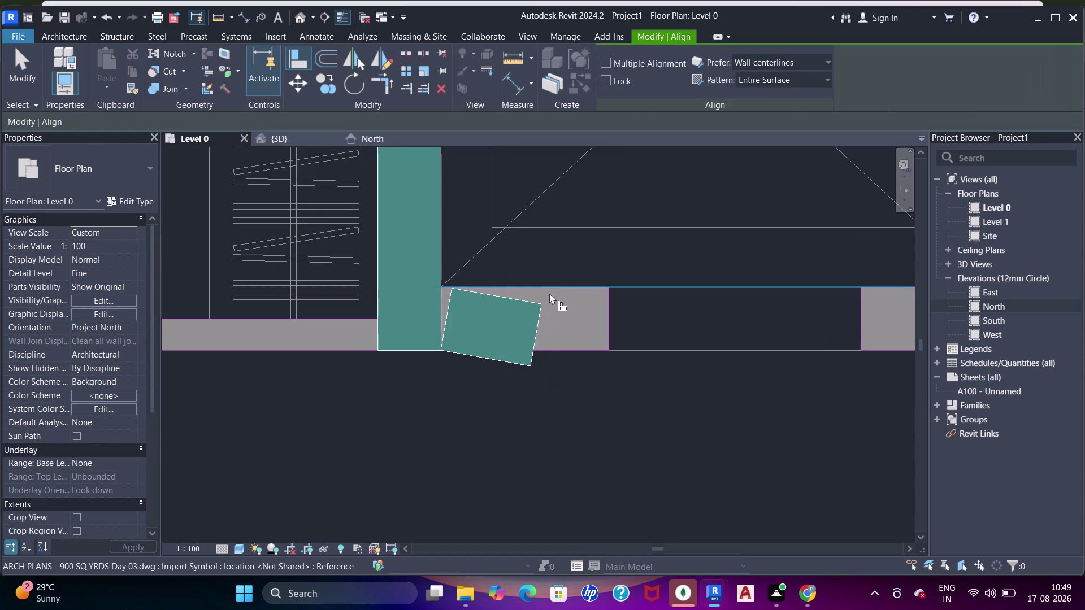
click(528, 303)
scroll(down, 3)
middle_drag(565, 338, 550, 340)
key(Escape)
key(Escape)
scroll(up, 3)
middle_drag(484, 367, 599, 363)
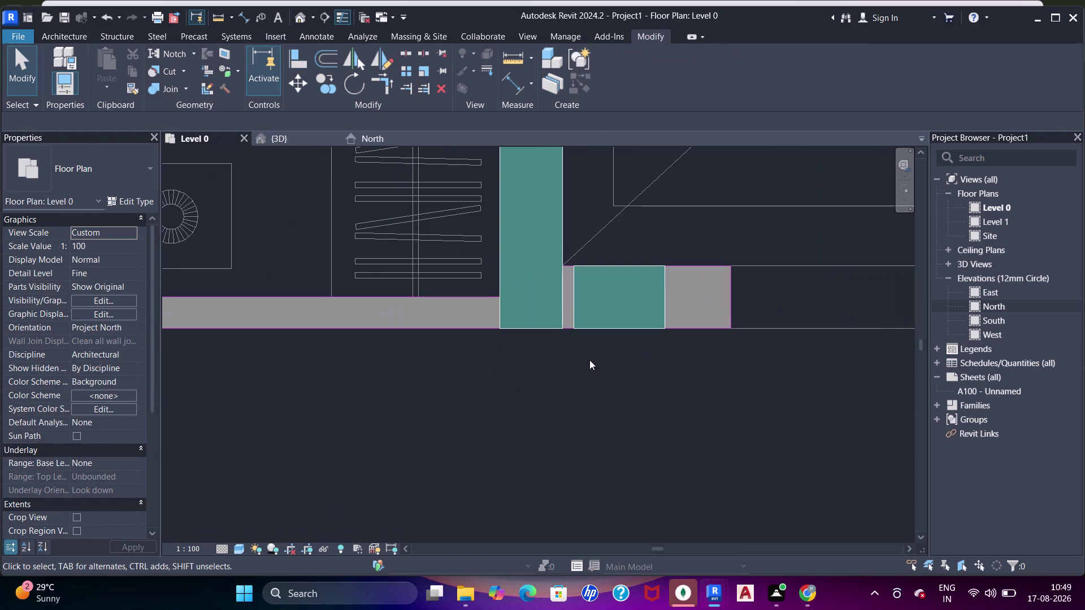
Run Align again on the left short wall and pan toward the core's right side.
key(a)
key(a)
key(a)
click(564, 290)
click(575, 302)
scroll(down, 3)
middle_drag(622, 305, 515, 321)
key(Escape)
key(Escape)
scroll(down, 3)
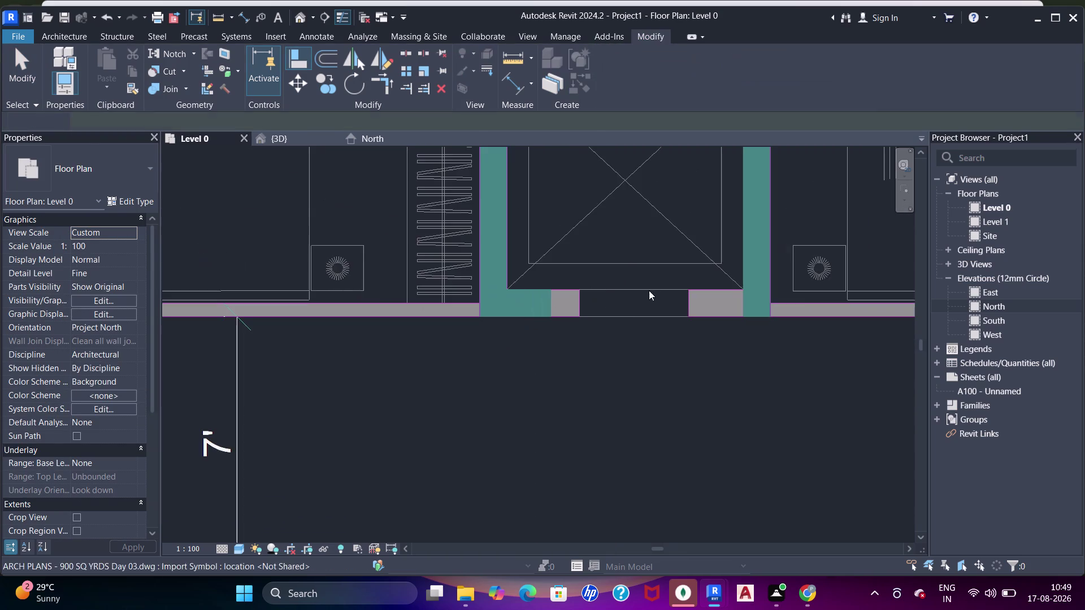
scroll(up, 3)
Draw a short SHEAR WALL 9" piece starting at the right core wall.
key(w)
key(a)
middle_drag(707, 327, 534, 333)
key(Escape)
key(w)
key(a)
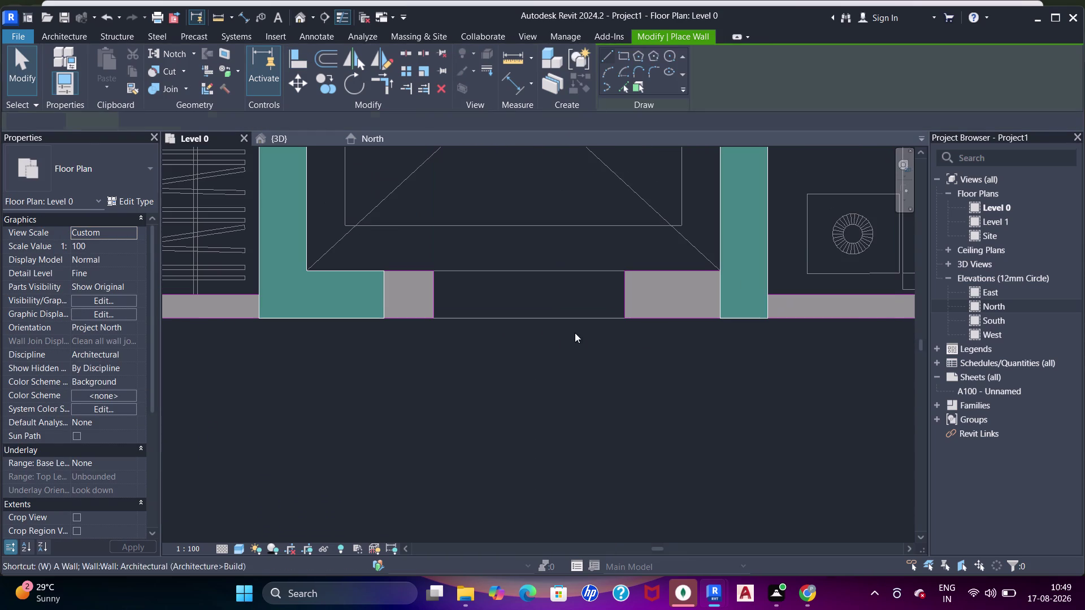
middle_drag(703, 335, 636, 338)
scroll(up, 3)
middle_drag(656, 313, 625, 342)
click(638, 361)
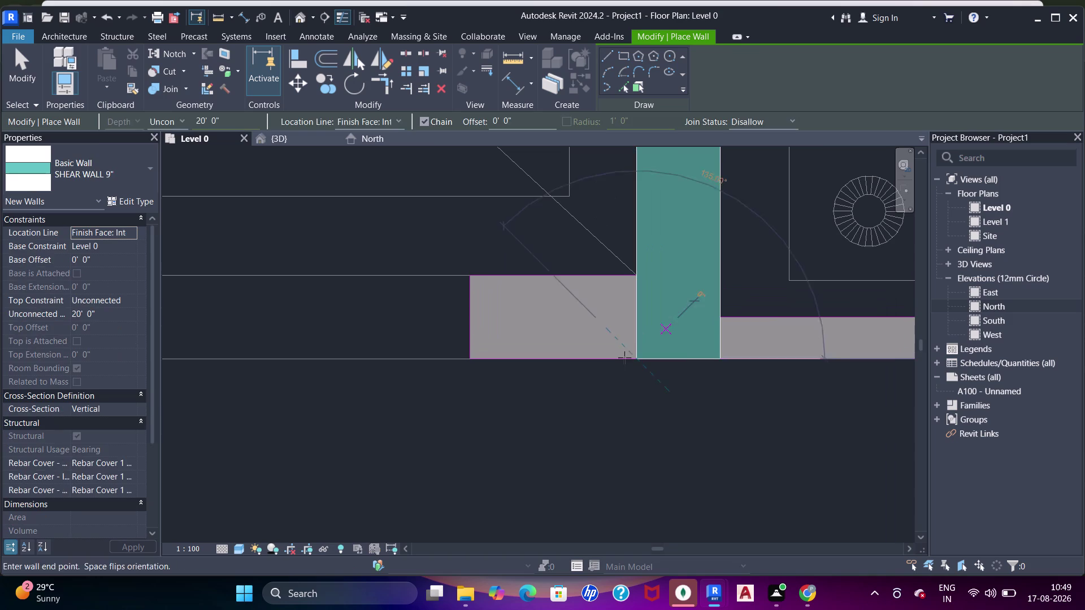
click(564, 356)
middle_drag(564, 346, 608, 321)
key(Escape)
key(Escape)
key(Escape)
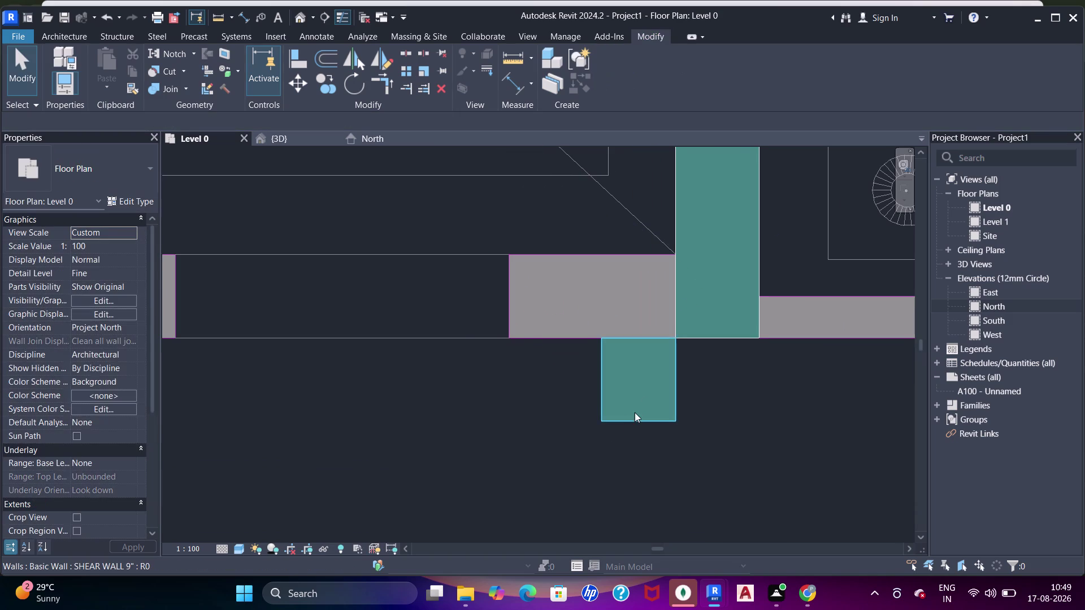
Select the misplaced right short wall and check its position.
click(632, 413)
key(space)
scroll(down, 3)
middle_drag(576, 362, 632, 400)
key(Escape)
scroll(up, 3)
Align the right short wall's end to the DWG edge.
key(a)
key(a)
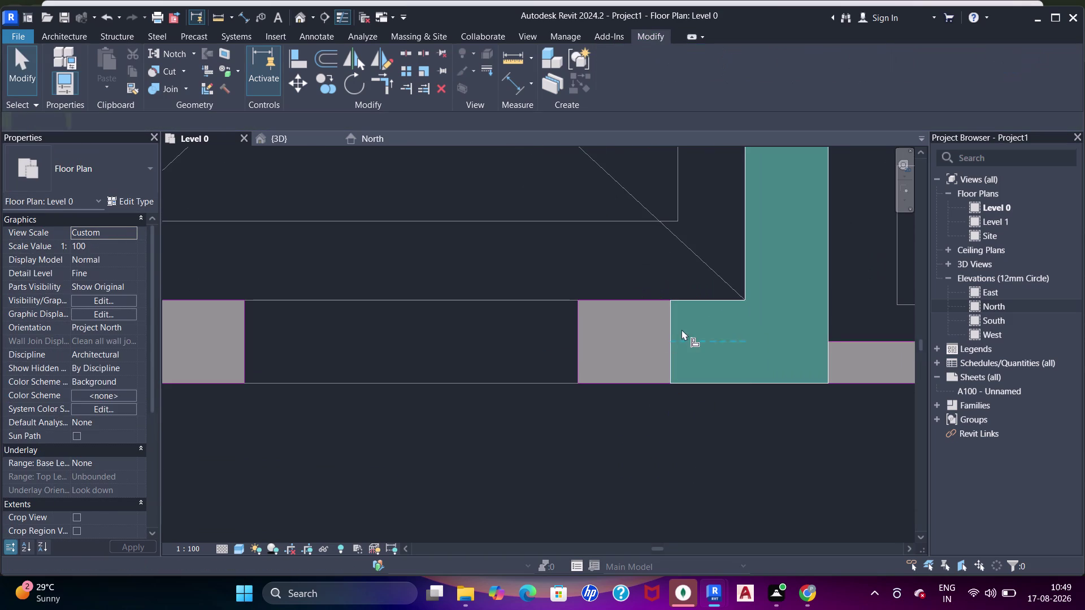
key(a)
click(574, 348)
click(672, 356)
scroll(down, 3)
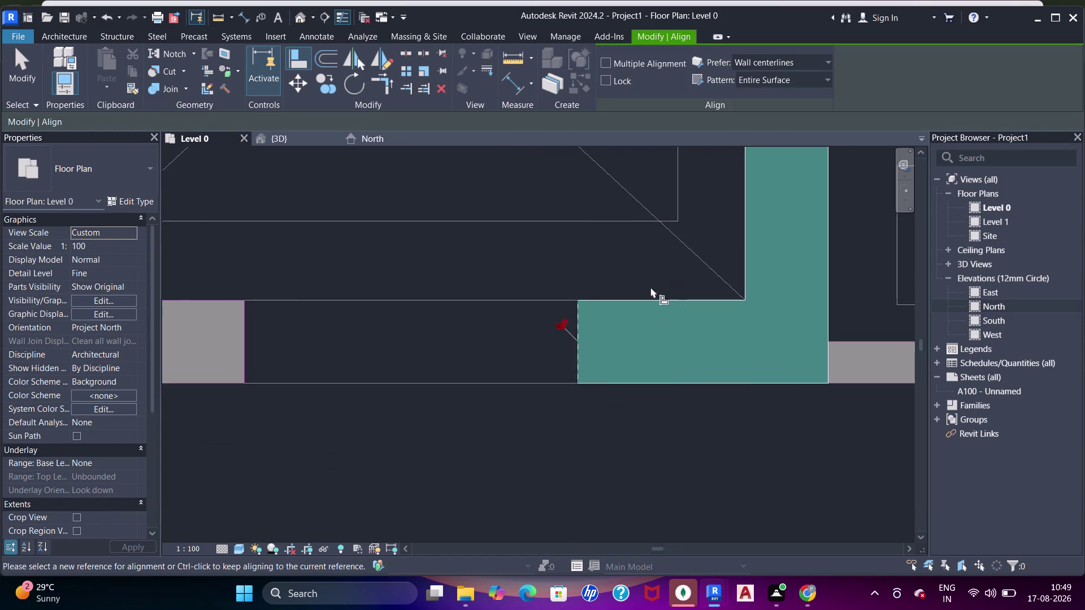
middle_drag(615, 336, 566, 353)
key(Escape)
key(Escape)
middle_drag(411, 378, 706, 377)
scroll(up, 3)
Snap the short wall's end to the bottom opening edge with Align.
key(a)
key(a)
click(562, 326)
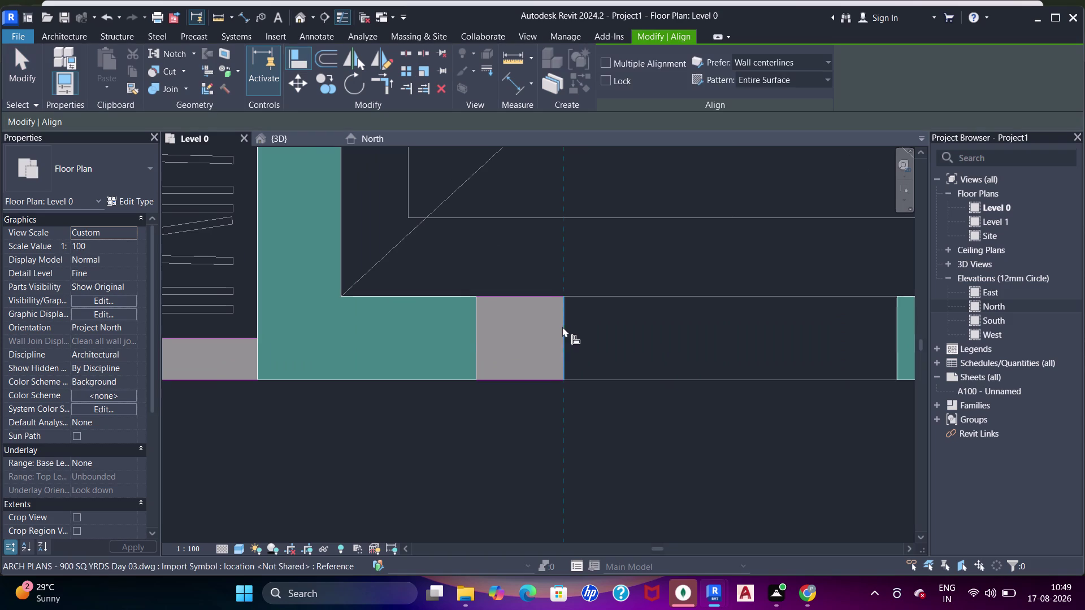
click(483, 324)
drag(565, 330, 560, 330)
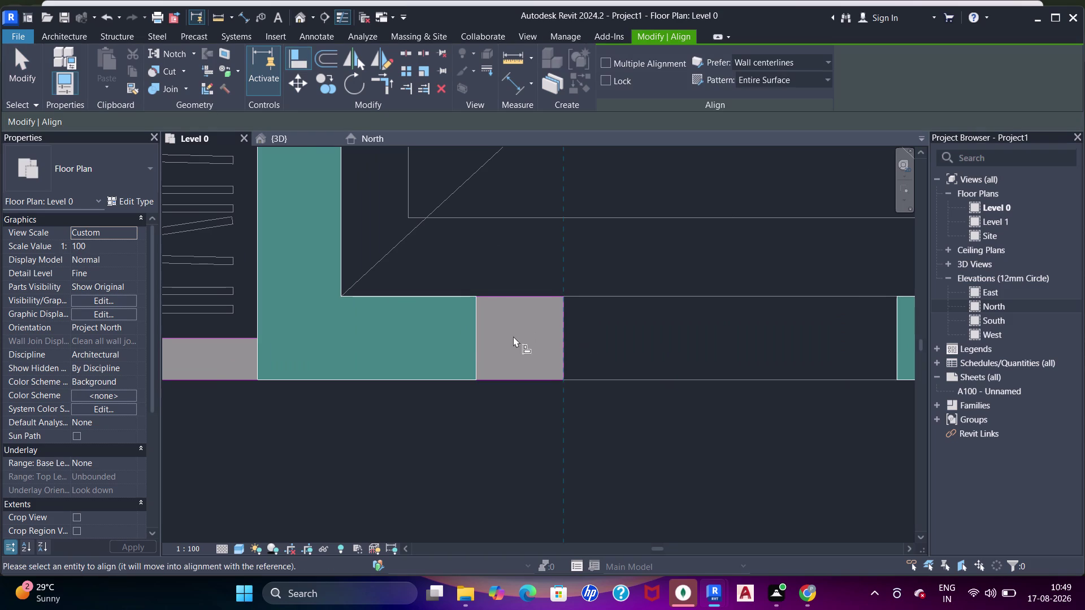
click(476, 341)
scroll(down, 3)
middle_drag(516, 334, 495, 390)
key(Escape)
key(Escape)
Zoom out and pan across the floor plan to review the lift core walls.
scroll(down, 3)
middle_drag(536, 342, 547, 387)
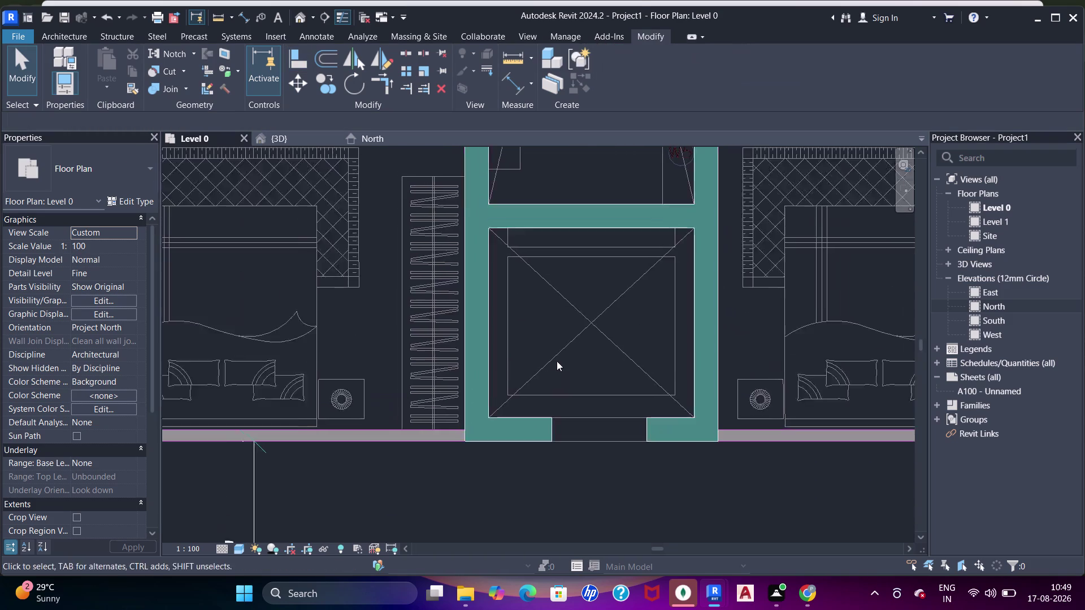
scroll(down, 3)
middle_drag(518, 334, 572, 252)
scroll(down, 3)
middle_drag(524, 288, 710, 351)
scroll(down, 3)
middle_drag(578, 312, 578, 368)
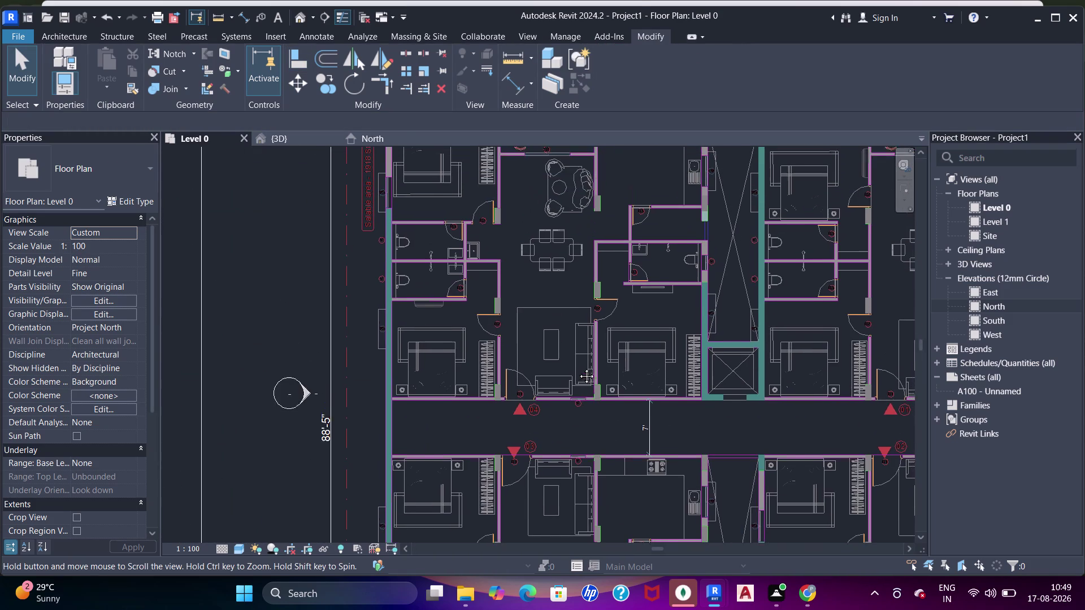
Draw a SHEAR WALL 9" from the column face along the kitchen's top wall.
middle_drag(579, 368, 568, 470)
scroll(up, 3)
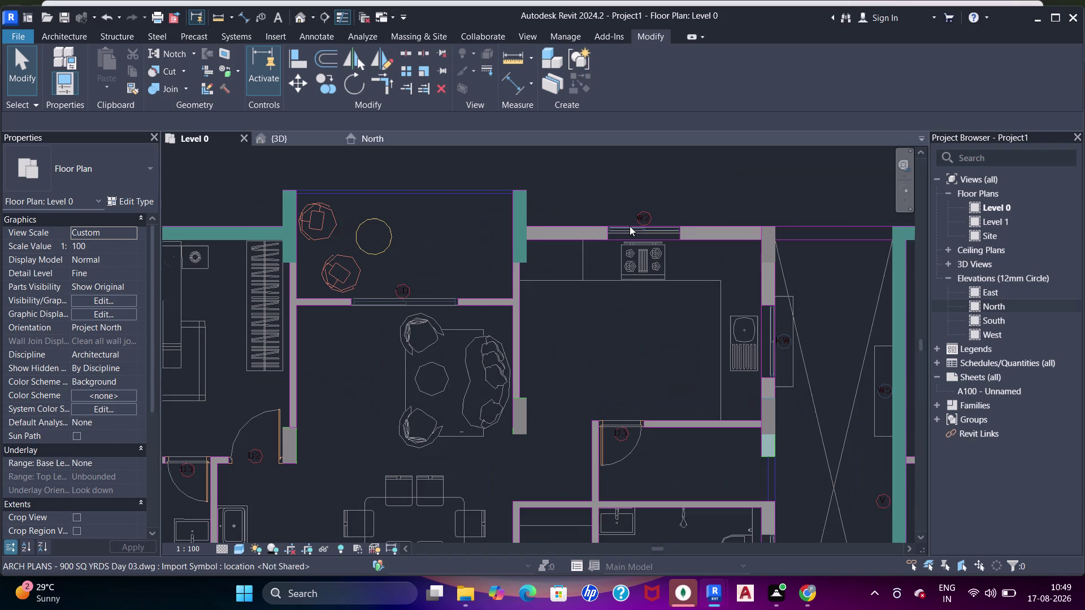
middle_drag(622, 261, 609, 282)
key(w)
key(a)
scroll(up, 3)
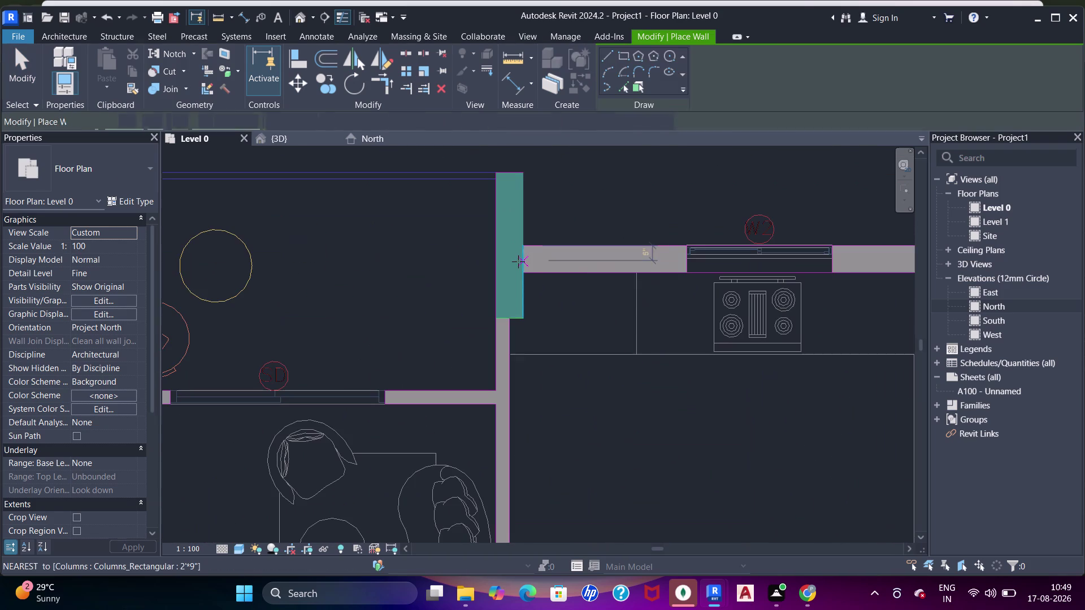
drag(519, 273, 539, 270)
click(616, 265)
key(Escape)
key(Escape)
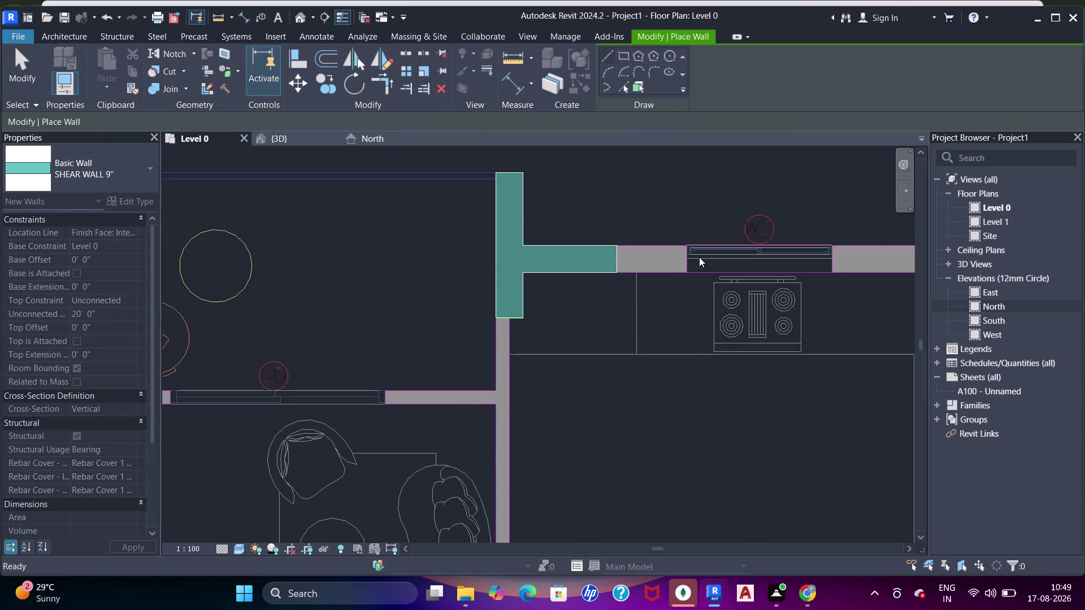
Align the new wall's end to the kitchen's DWG wall edge.
middle_drag(686, 272, 541, 256)
scroll(down, 3)
middle_drag(754, 279, 559, 275)
middle_drag(666, 280, 687, 290)
key(a)
key(a)
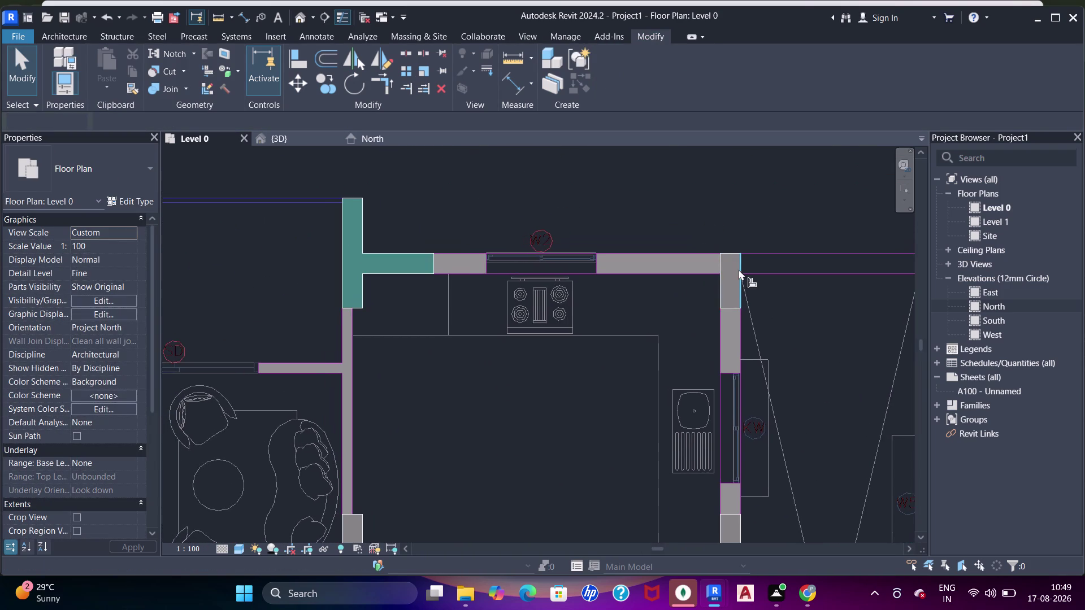
scroll(up, 3)
click(717, 259)
middle_drag(581, 257, 720, 262)
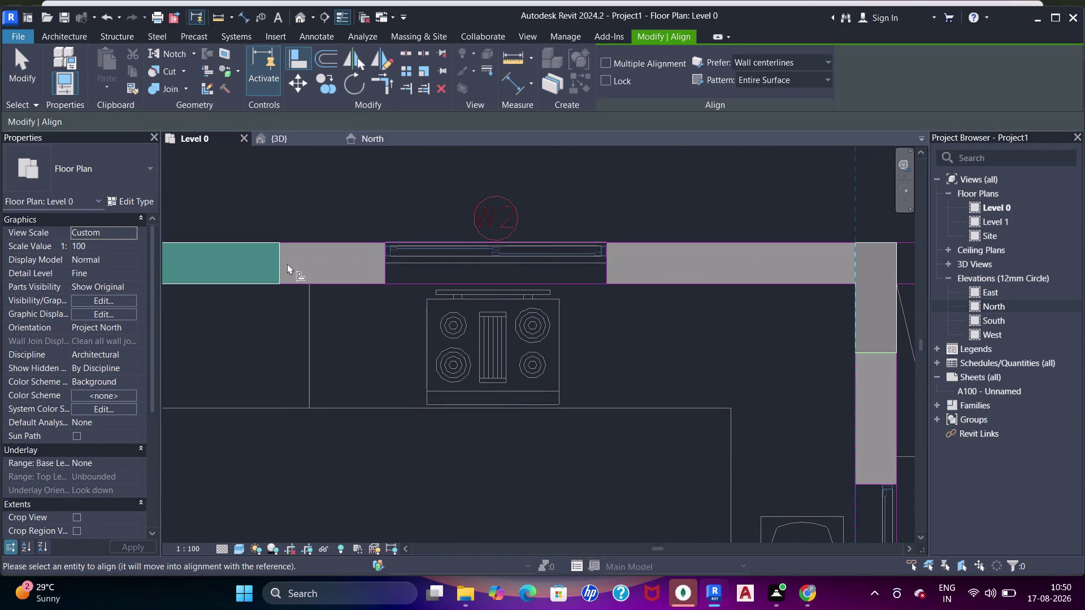
click(282, 266)
scroll(down, 3)
middle_drag(522, 294, 482, 267)
key(Escape)
scroll(down, 3)
middle_drag(572, 328, 569, 270)
scroll(up, 3)
Resume wall placement with WA.
key(w)
key(a)
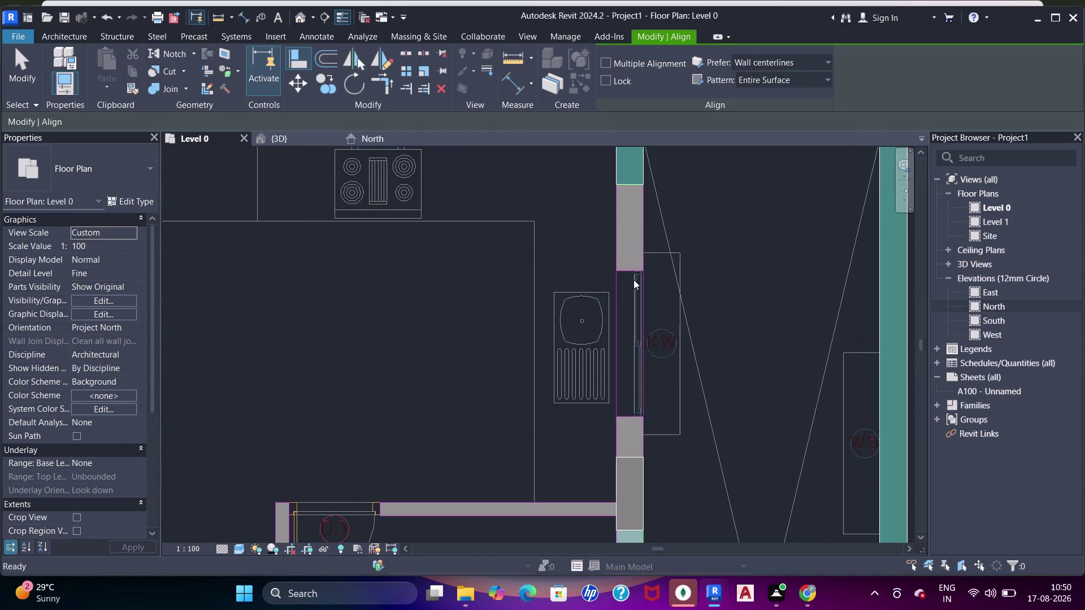
scroll(up, 3)
scroll(down, 3)
Draw a short shear wall at the shaft wall corner and delete a misplaced piece.
middle_drag(636, 269, 616, 301)
click(628, 219)
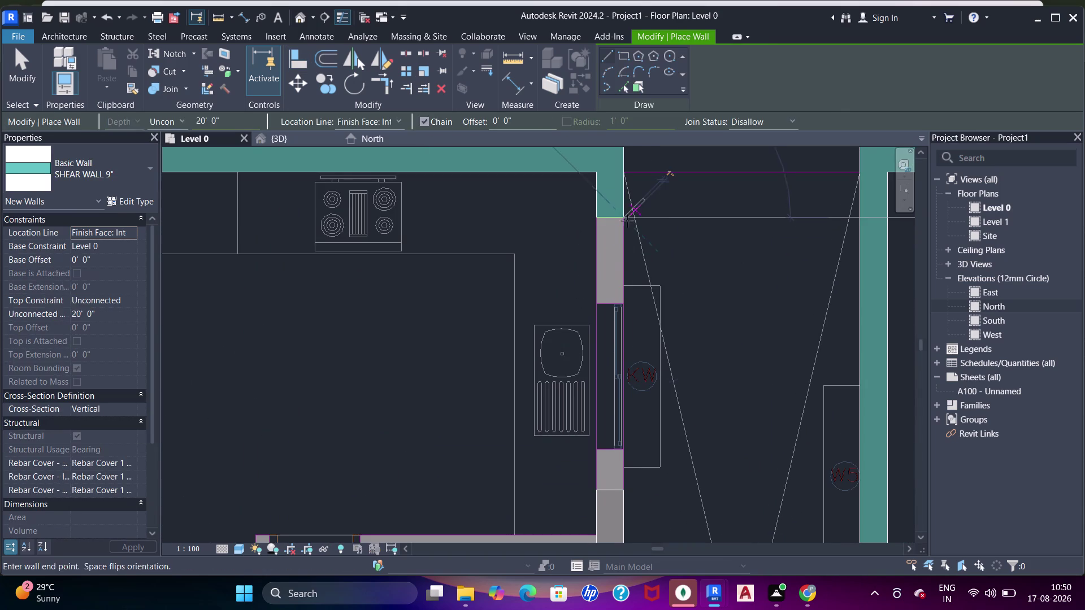
click(623, 285)
key(Escape)
key(Escape)
key(Escape)
click(642, 285)
key(space)
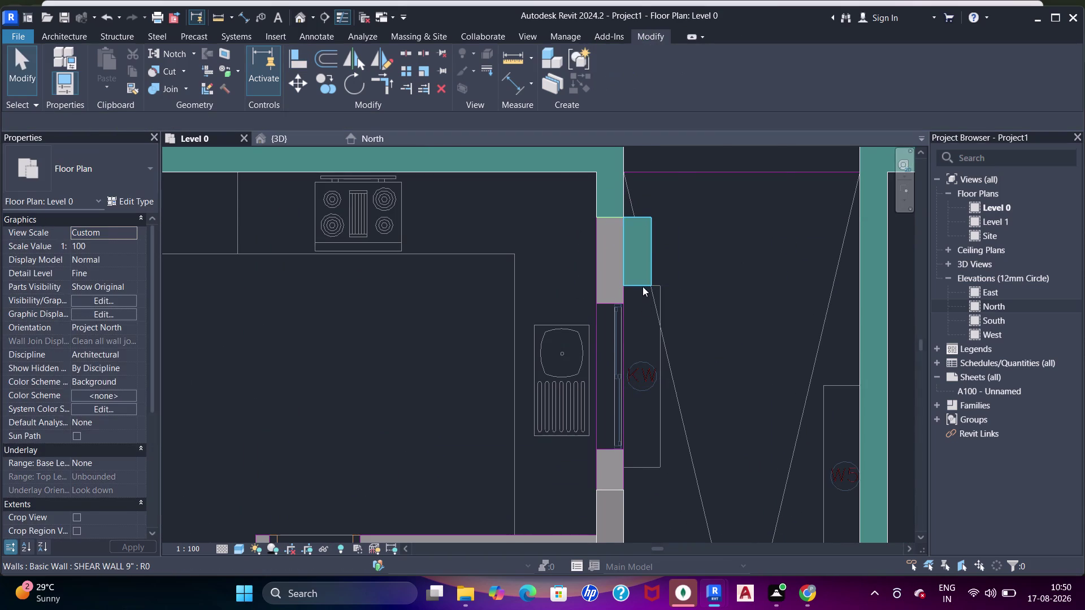
click(641, 286)
key(space)
key(Escape)
key(Escape)
Trim the shaft walls to a clean corner with TR.
key(t)
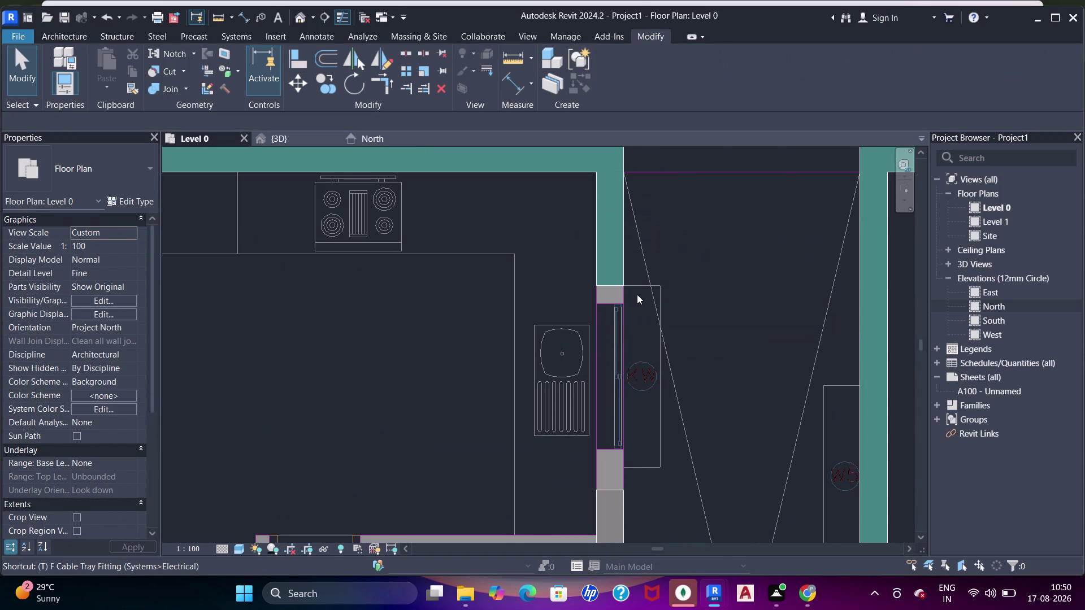
key(t)
key(t)
click(619, 488)
click(605, 291)
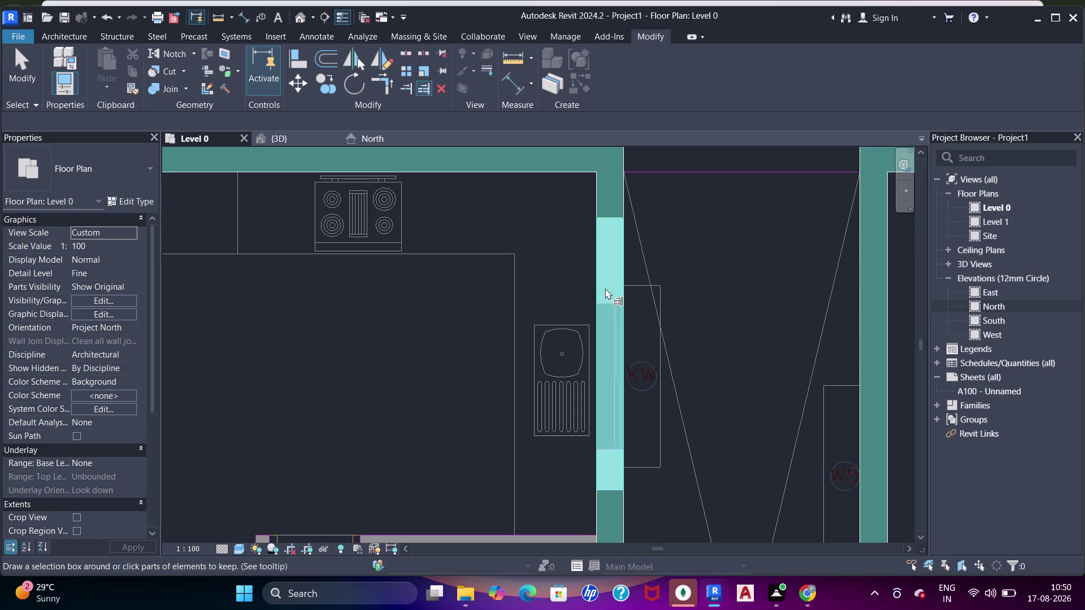
scroll(down, 3)
middle_drag(611, 341, 634, 243)
key(Escape)
key(Escape)
key(Escape)
Add a short shear wall at the top end of the shaft wall.
click(645, 266)
scroll(down, 3)
middle_drag(653, 296, 615, 209)
key(Escape)
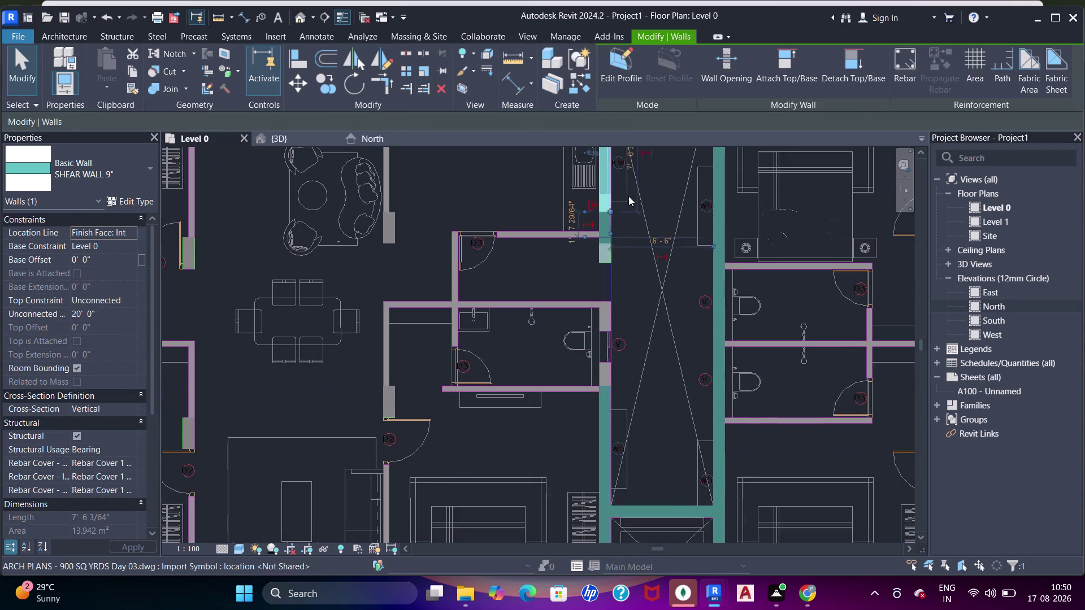
scroll(up, 3)
scroll(down, 3)
middle_drag(611, 297, 617, 255)
scroll(up, 3)
middle_click(612, 289)
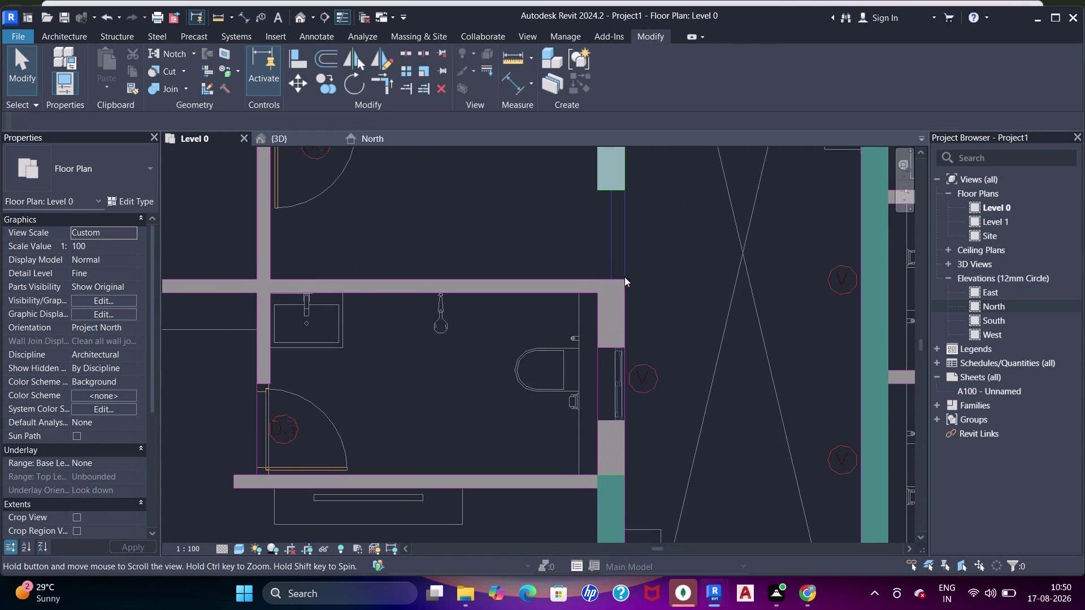
scroll(down, 3)
middle_drag(632, 234, 637, 245)
text(WA)
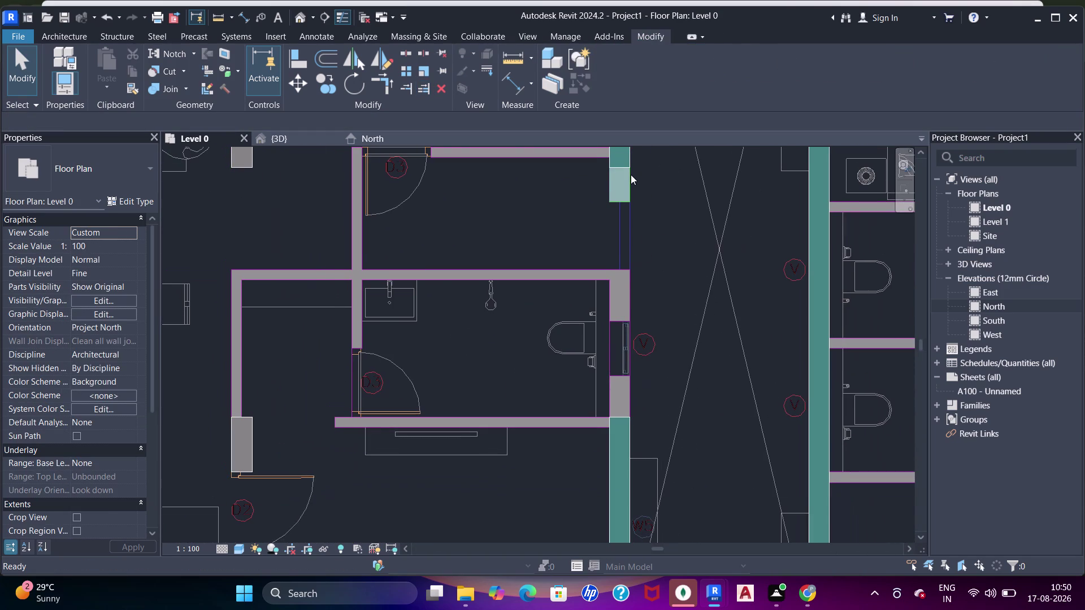
click(630, 169)
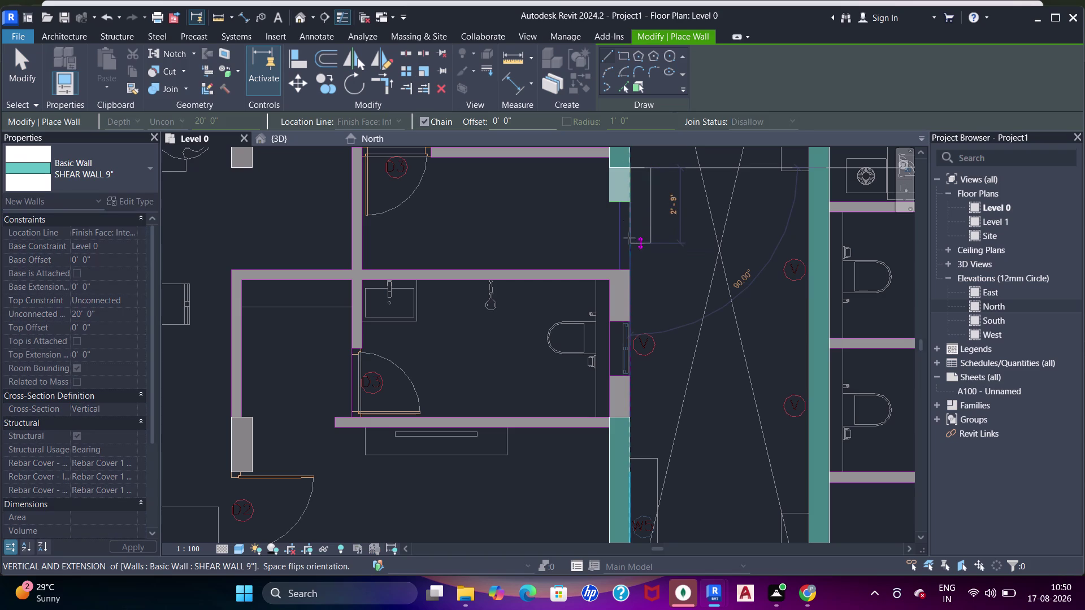
scroll(up, 3)
click(632, 186)
middle_drag(642, 195, 650, 278)
key(Escape)
key(Escape)
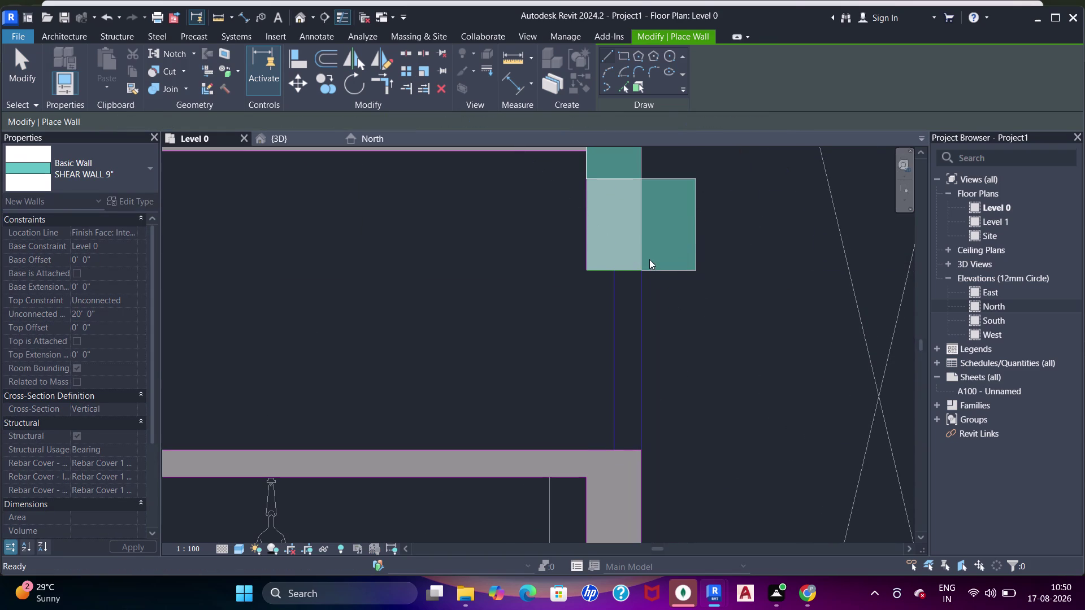
key(Escape)
scroll(up, 3)
Align the new shaft wall's edge into line with the existing wall.
key(a)
key(a)
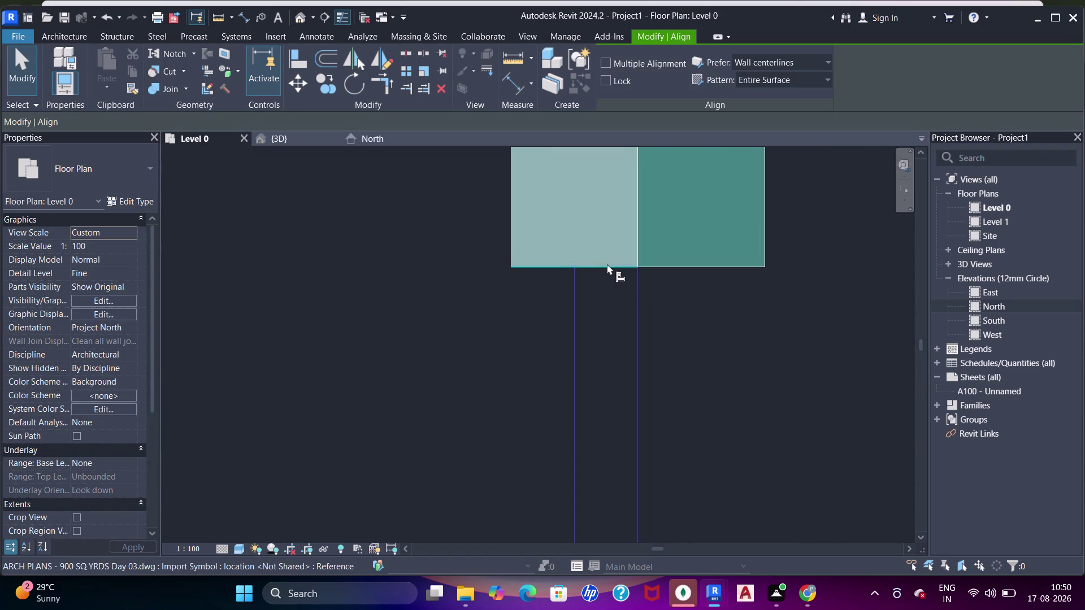
key(a)
drag(607, 264, 614, 266)
click(659, 266)
key(Escape)
key(Escape)
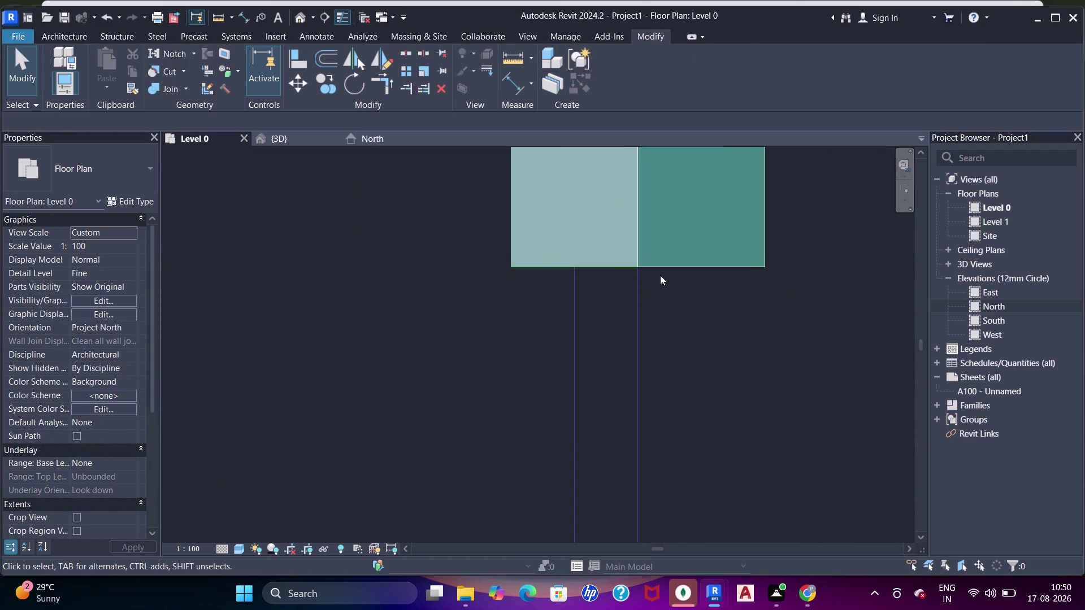
click(660, 267)
key(space)
Draw a shear wall along the outer bathroom wall, ending beside the toilet.
scroll(down, 3)
middle_drag(663, 274, 617, 317)
key(Escape)
scroll(down, 3)
middle_drag(621, 315, 654, 204)
scroll(down, 3)
middle_drag(644, 291, 642, 289)
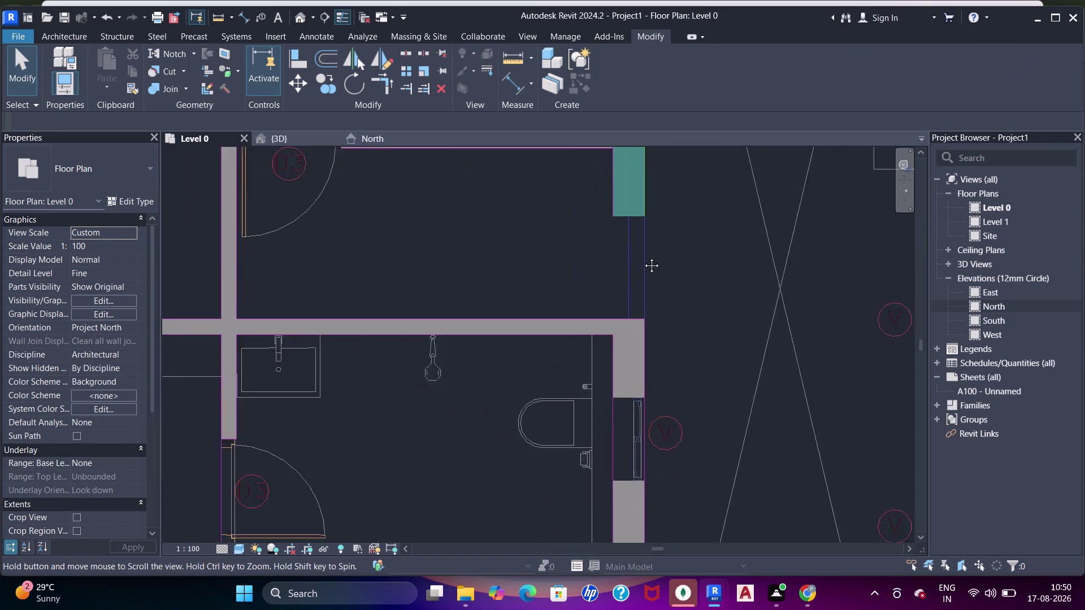
middle_drag(642, 289, 657, 218)
key(w)
key(a)
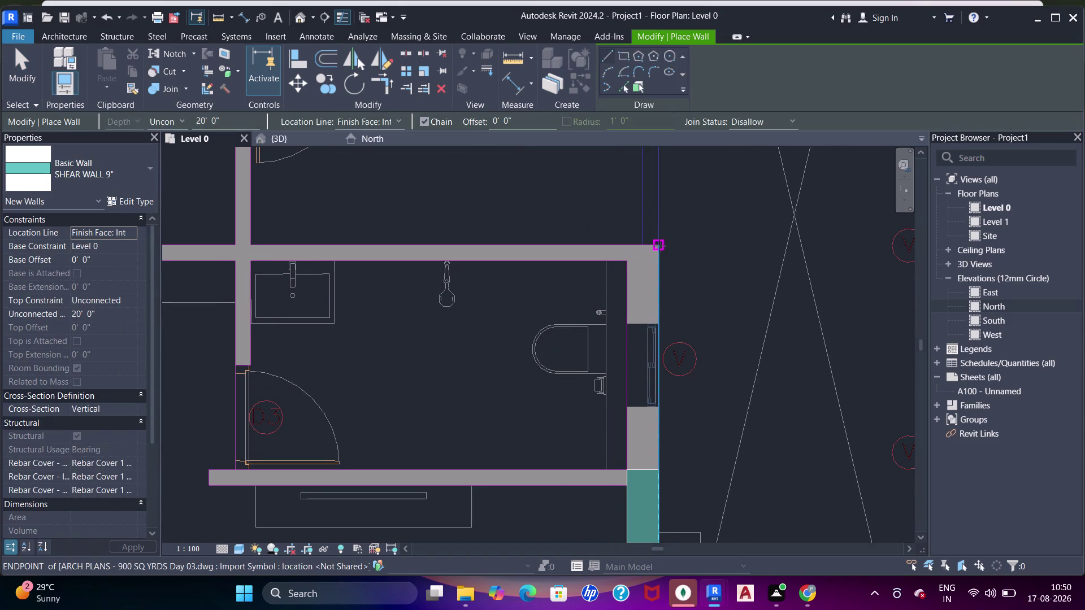
click(660, 246)
middle_drag(665, 354, 654, 288)
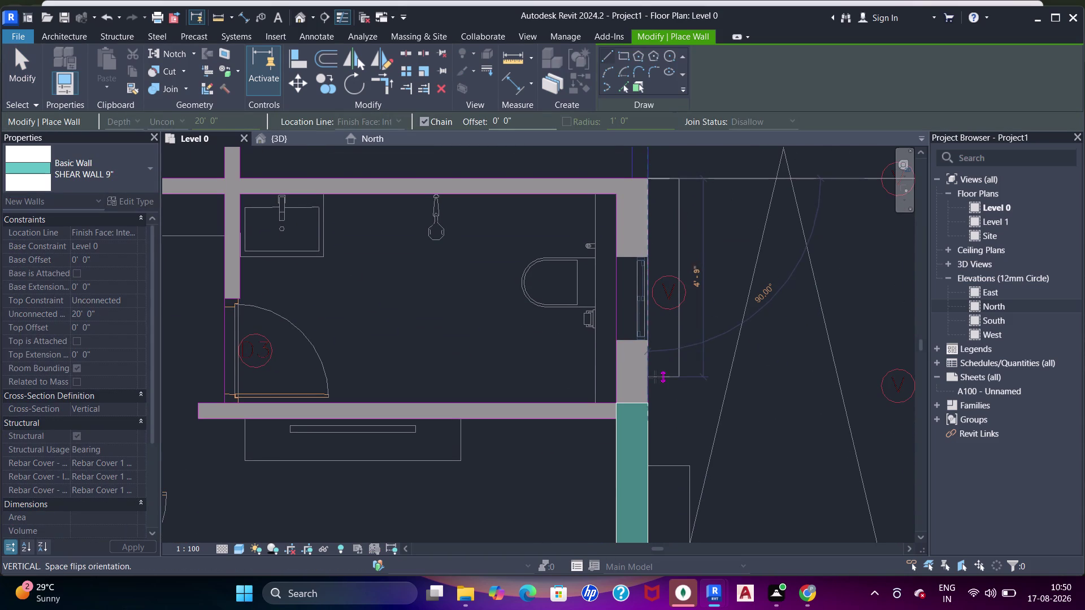
click(655, 374)
key(Escape)
key(Escape)
key(Escape)
key(Escape)
key(Escape)
Clear the selection and pan down to the wall-column junction.
drag(661, 372, 675, 370)
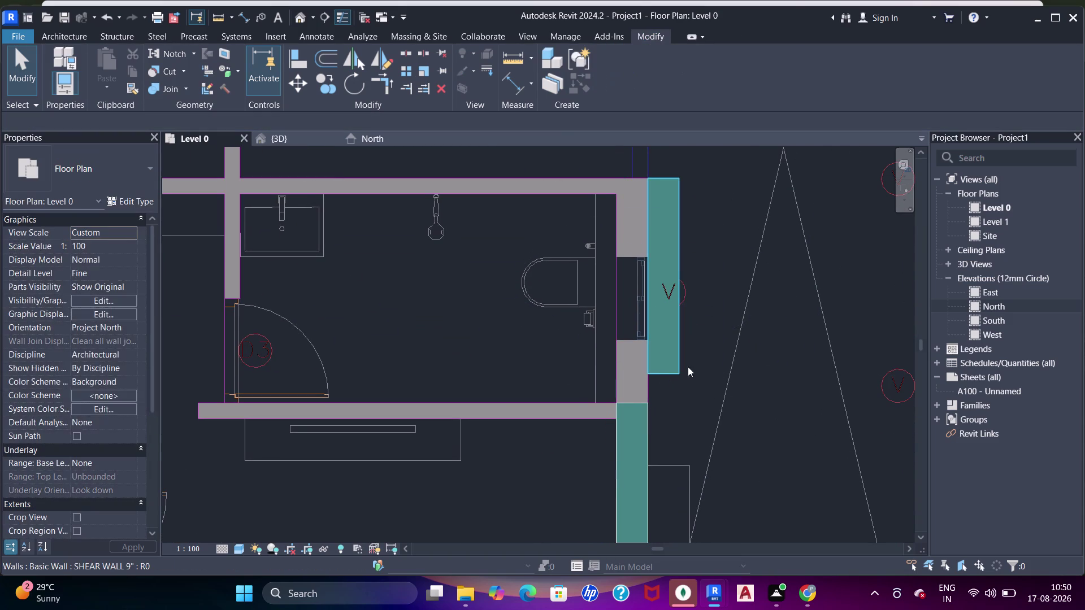
key(space)
key(Escape)
click(625, 410)
scroll(up, 3)
middle_drag(662, 402, 670, 323)
key(Escape)
key(Escape)
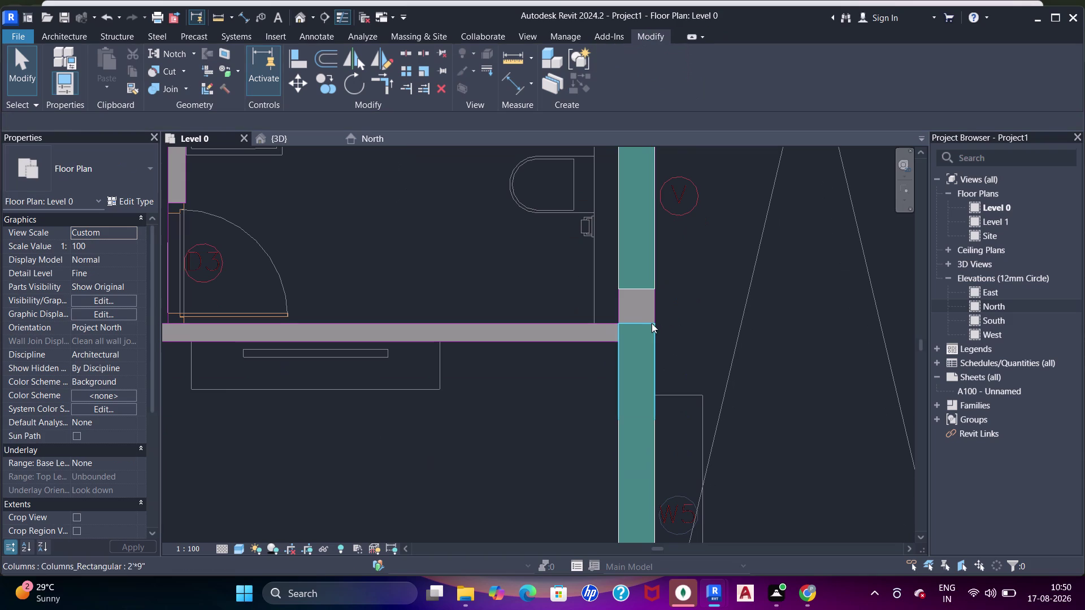
key(a)
key(z)
key(a)
key(a)
key(a)
click(638, 322)
key(Escape)
scroll(up, 3)
text(AA)
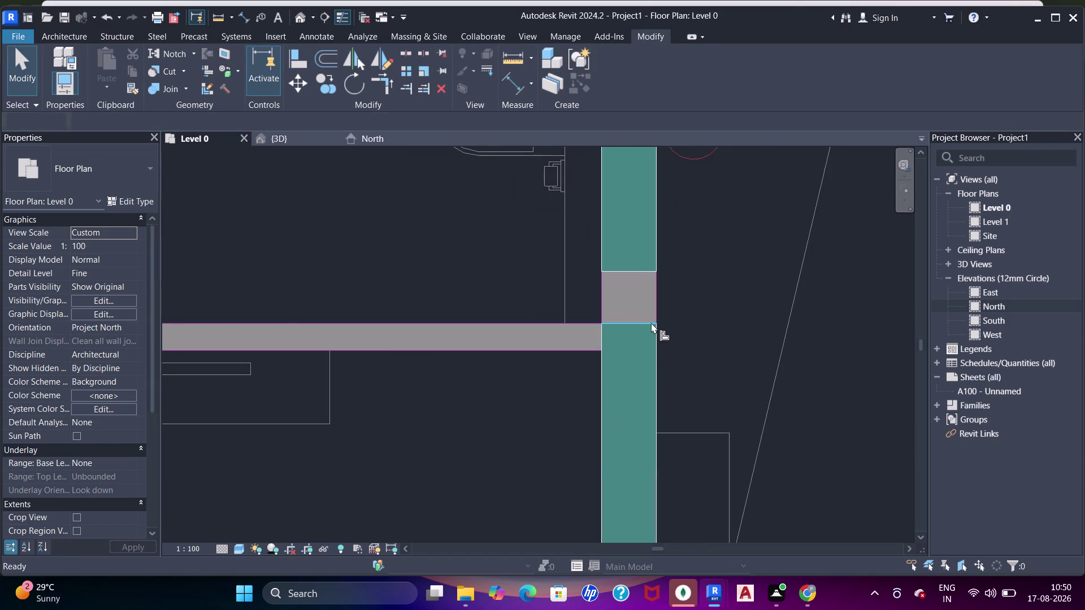
Align the bathroom shear wall's edge flush with the column edge below it.
key(a)
click(647, 323)
click(635, 265)
scroll(down, 3)
key(Escape)
scroll(up, 3)
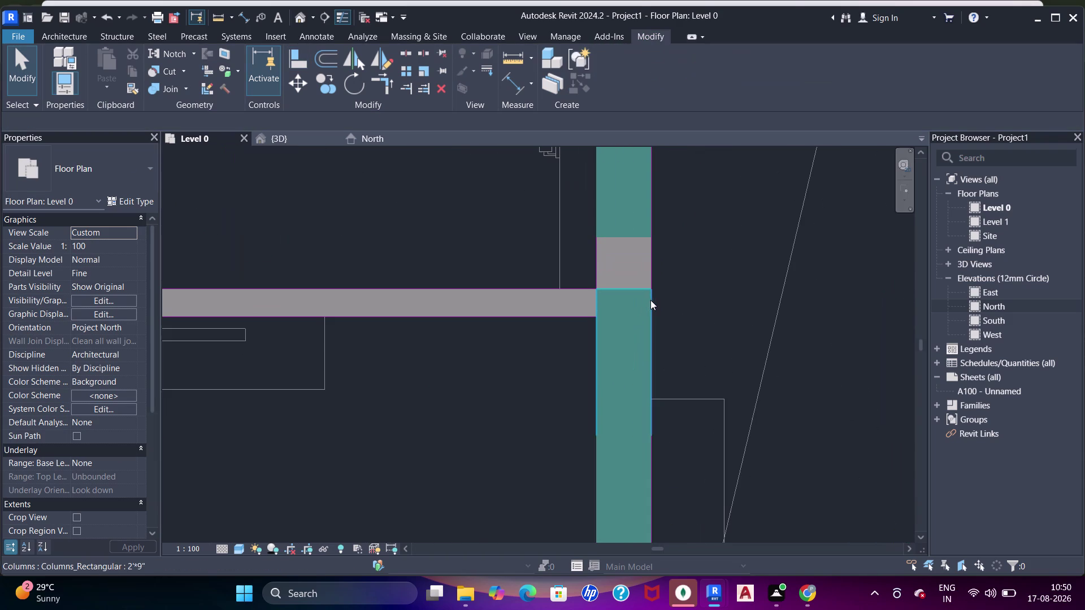
key(a)
key(a)
click(643, 294)
click(636, 234)
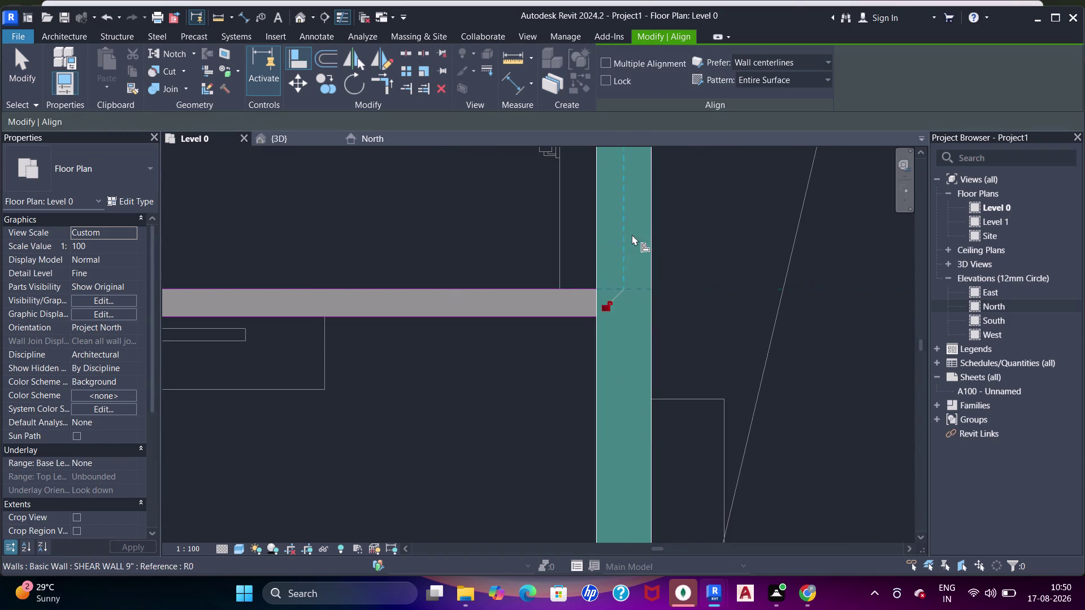
Pan and zoom the plan out to review the aligned wall.
scroll(down, 3)
middle_drag(592, 284, 700, 251)
key(Escape)
scroll(down, 3)
middle_drag(529, 329, 574, 330)
key(Escape)
scroll(down, 3)
middle_drag(515, 313, 562, 298)
scroll(up, 3)
scroll(down, 3)
middle_drag(463, 262, 693, 264)
scroll(up, 3)
scroll(down, 3)
middle_drag(564, 292, 640, 257)
scroll(down, 3)
middle_drag(605, 276, 539, 389)
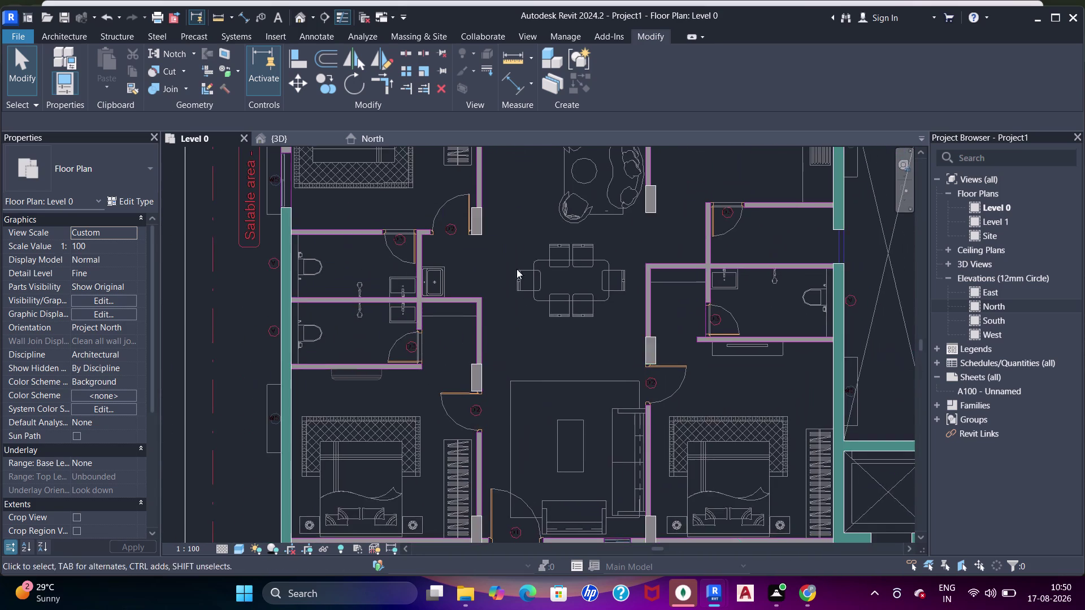
Pan the Level 0 plan from the apartment layout across the kitchens to the shaft wall.
middle_drag(533, 320, 534, 432)
middle_drag(523, 327, 542, 340)
middle_drag(534, 269, 528, 360)
scroll(down, 3)
middle_drag(590, 295, 464, 259)
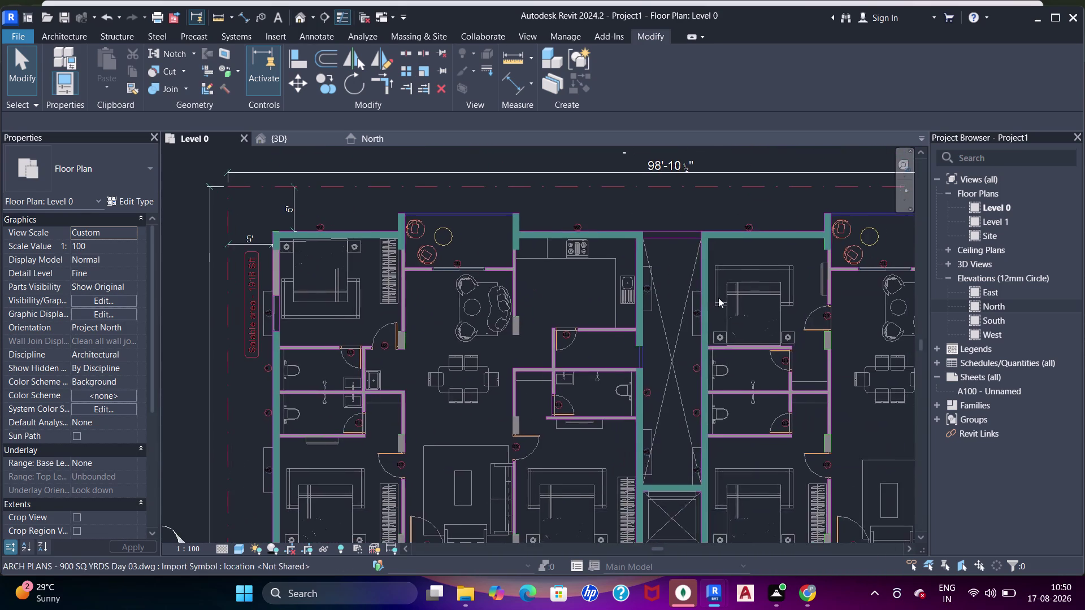
middle_drag(717, 299, 668, 221)
middle_drag(732, 367, 741, 203)
middle_drag(696, 307, 738, 196)
middle_drag(600, 340, 618, 315)
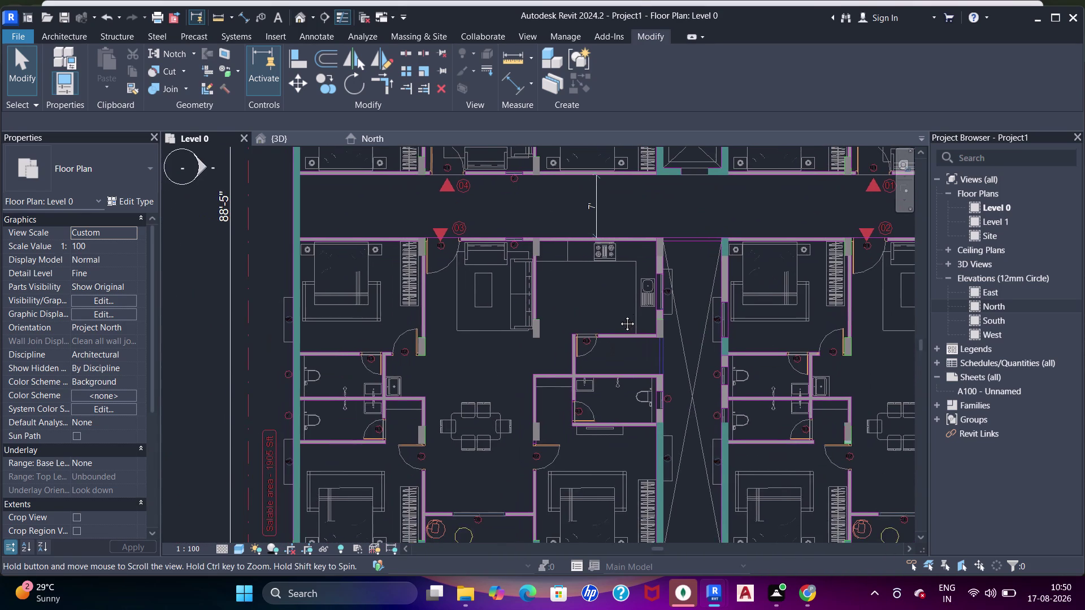
middle_drag(619, 315, 623, 315)
scroll(up, 3)
scroll(down, 3)
middle_drag(592, 291, 755, 274)
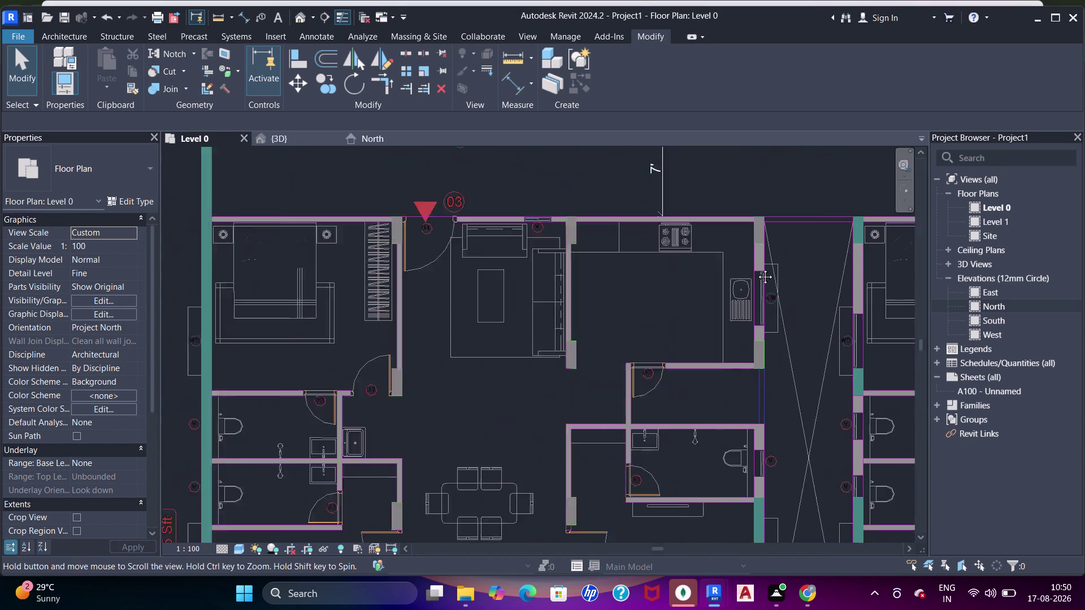
middle_drag(756, 274, 757, 270)
scroll(up, 3)
middle_drag(676, 314, 673, 341)
middle_drag(664, 421, 684, 221)
middle_drag(711, 297, 627, 267)
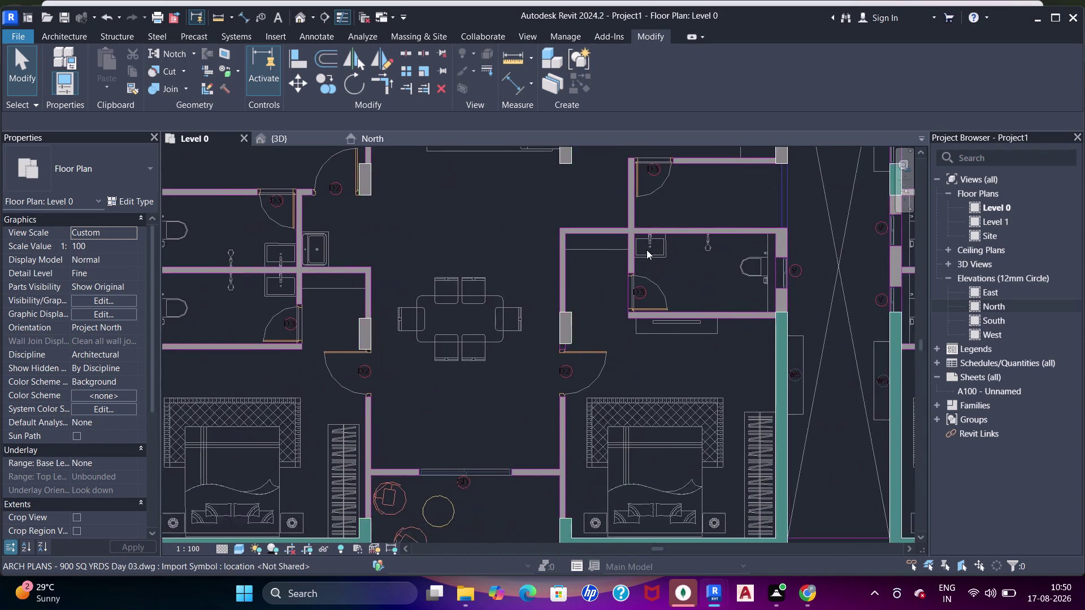
scroll(down, 3)
middle_drag(703, 199, 724, 151)
middle_drag(788, 255, 500, 325)
middle_drag(589, 275, 568, 416)
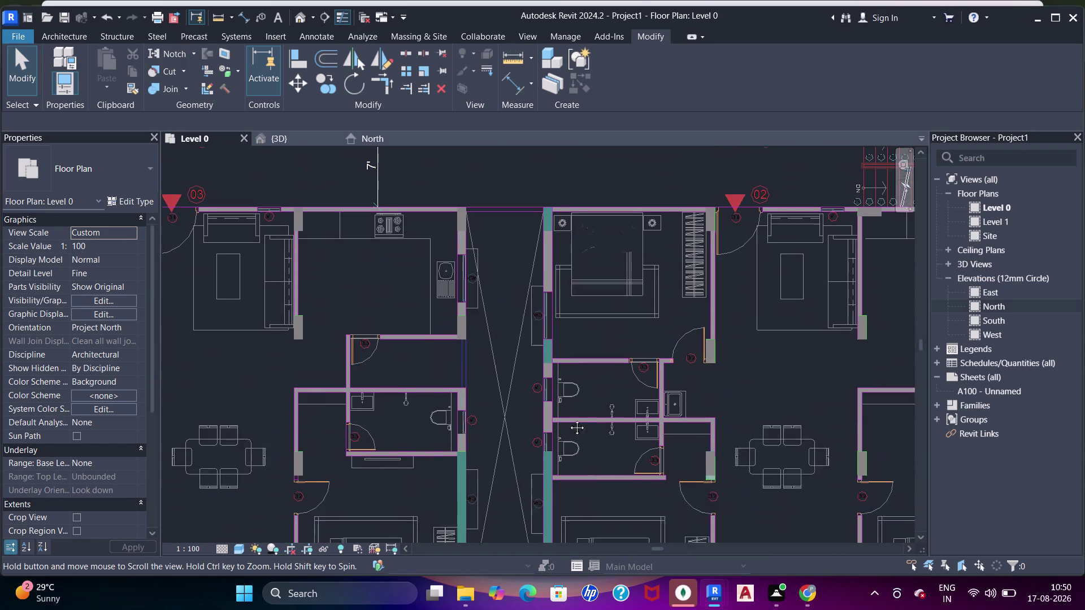
middle_drag(568, 416, 572, 427)
scroll(up, 3)
middle_drag(480, 284, 568, 315)
Start a new wall with WA and zoom in on the kitchen wall end.
key(w)
key(a)
scroll(up, 3)
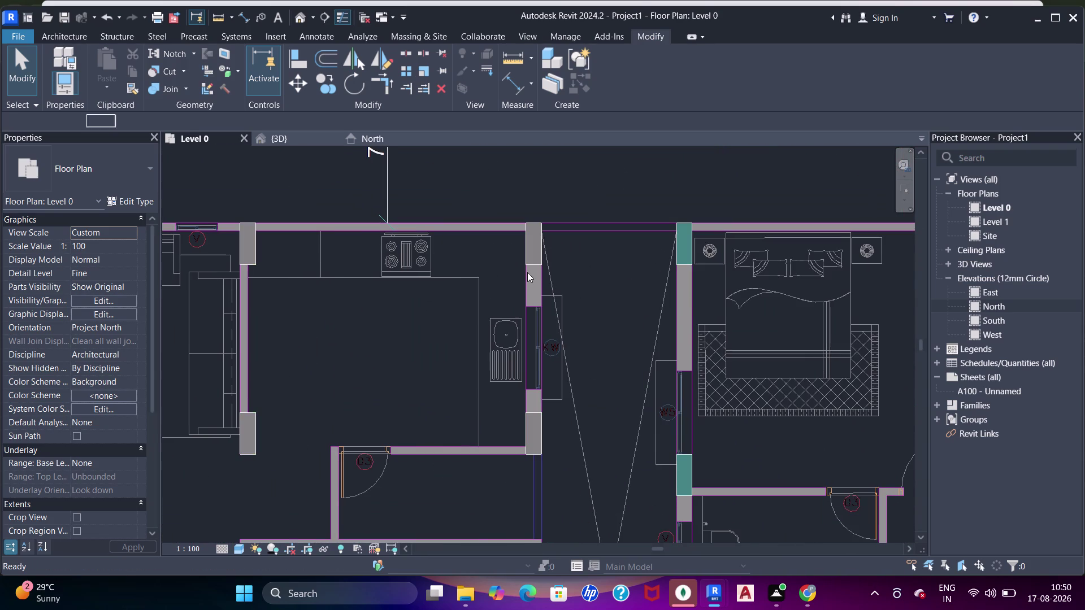
scroll(up, 3)
scroll(up, 3)
middle_drag(539, 292, 539, 265)
Start a shear wall at the kitchen wall end, then cancel it.
click(553, 225)
middle_click(552, 318)
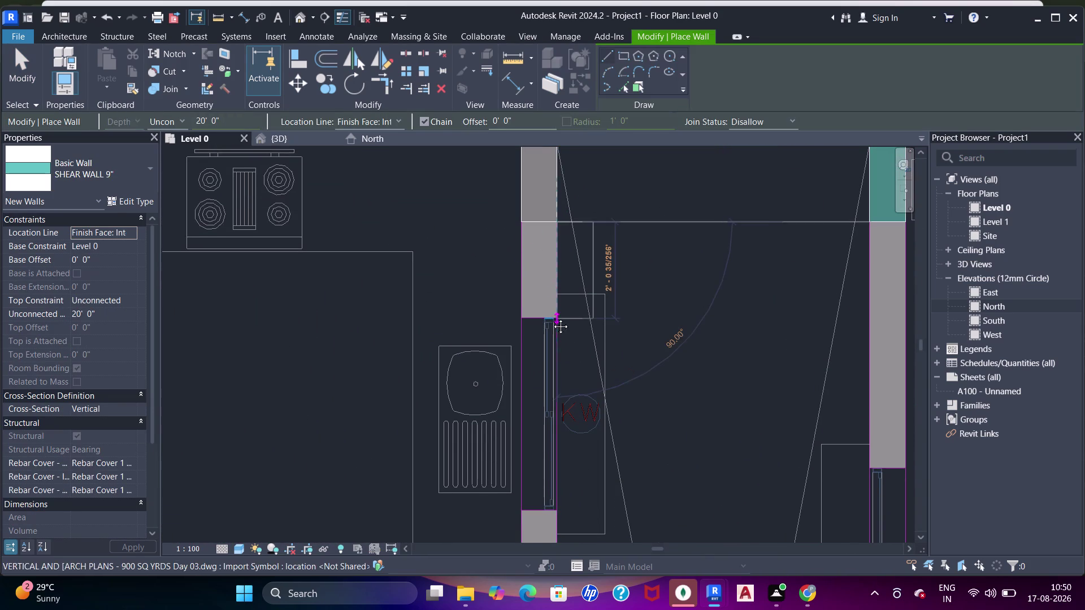
key(Escape)
key(Escape)
key(Escape)
key(Escape)
Redraw the 9-inch shear wall along the DWG kitchen wall beside the shaft.
key(w)
key(a)
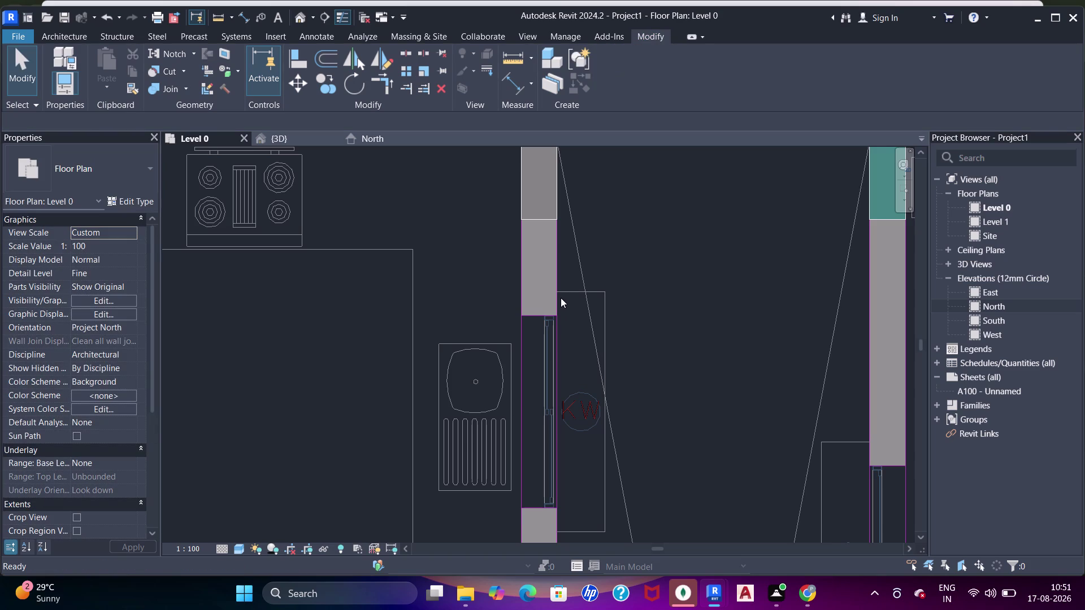
click(556, 220)
click(560, 277)
key(Escape)
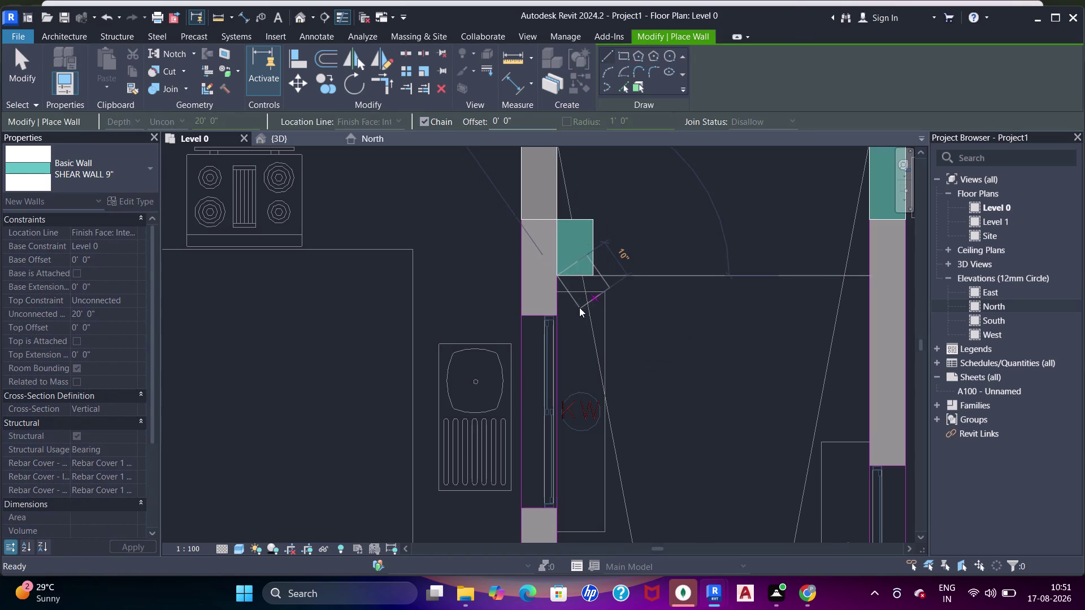
key(Escape)
key(Escape)
click(569, 276)
key(space)
key(Escape)
Pan down to the column below and try aligning to its edge.
scroll(down, 3)
middle_drag(570, 321, 570, 289)
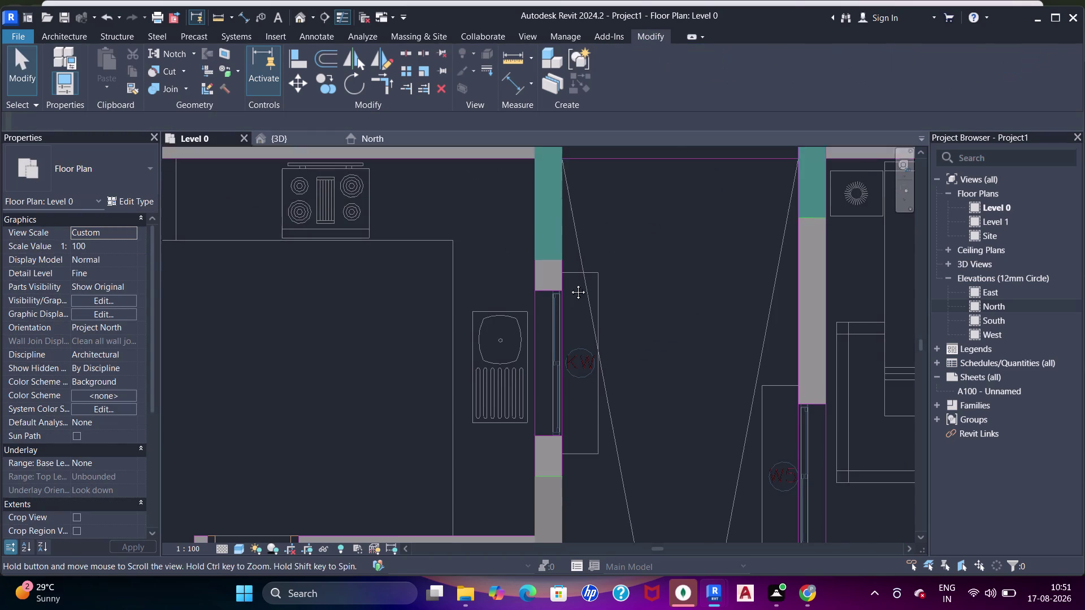
middle_drag(570, 288, 569, 282)
text(AA)
key(a)
middle_drag(572, 409, 568, 364)
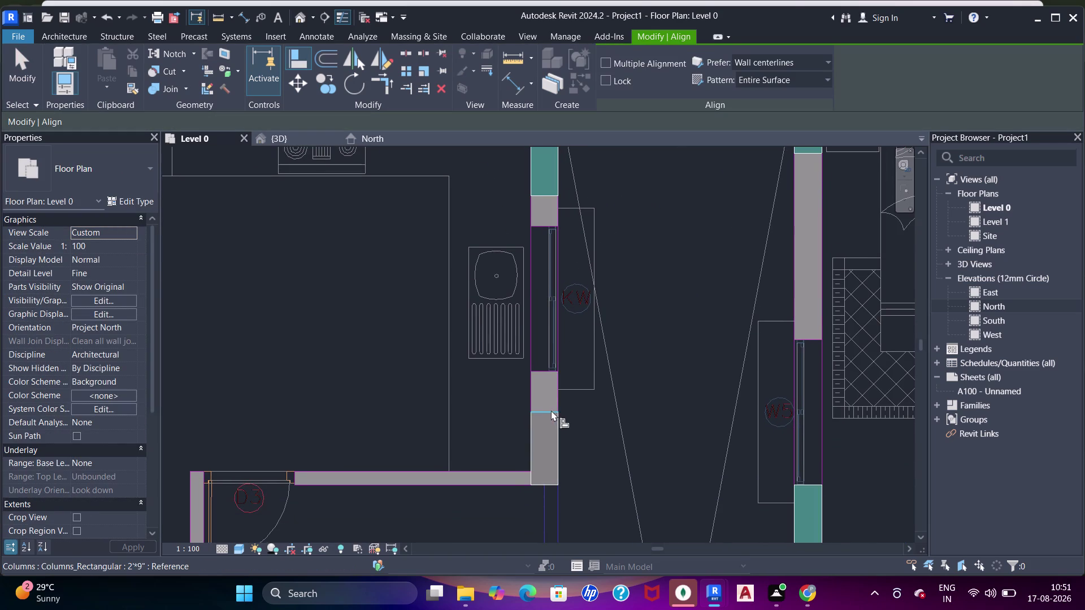
click(549, 410)
key(Escape)
Align the teal kitchen wall's edge flush with the column face.
scroll(up, 3)
key(a)
key(a)
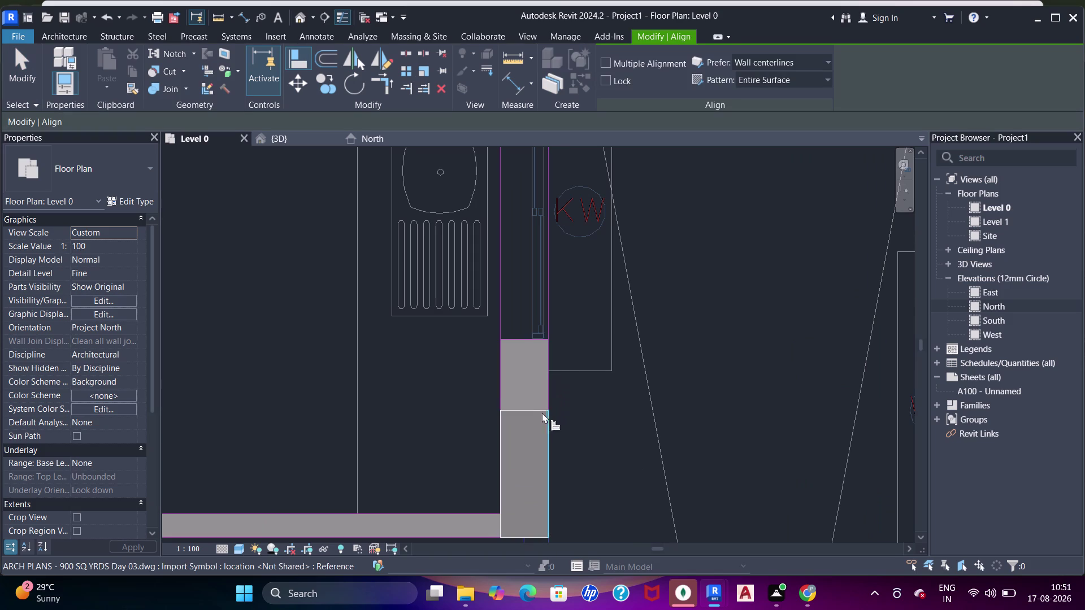
click(538, 412)
scroll(down, 3)
middle_drag(521, 271, 529, 366)
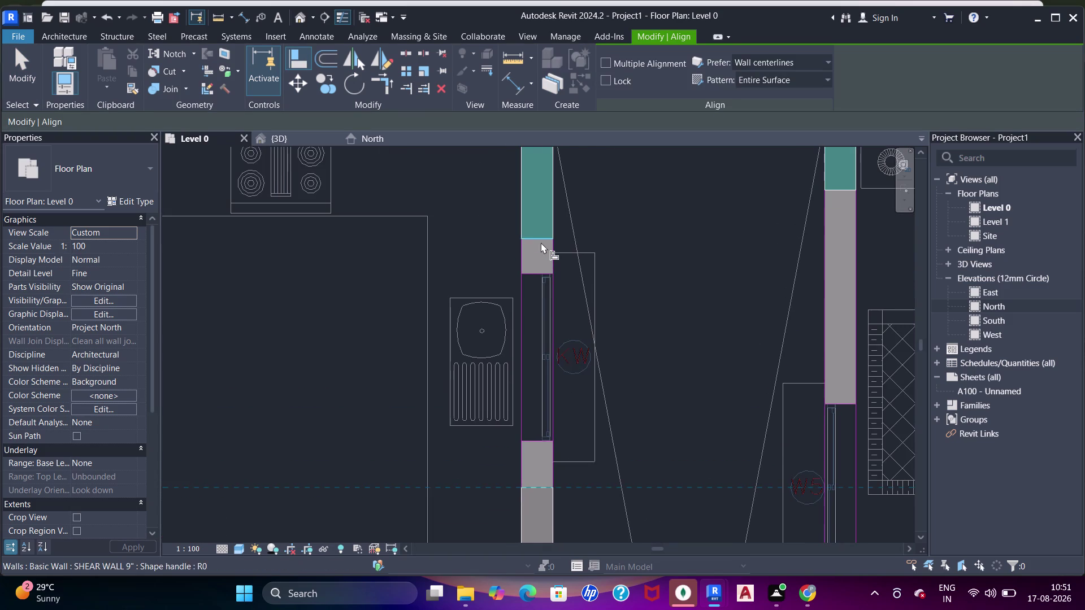
click(541, 242)
scroll(down, 3)
middle_drag(549, 285, 555, 241)
key(Escape)
key(Escape)
Pan across the shaft and restart wall placement for the next shaft wall.
scroll(down, 3)
middle_drag(681, 285, 605, 289)
scroll(up, 3)
middle_drag(617, 278, 627, 252)
key(w)
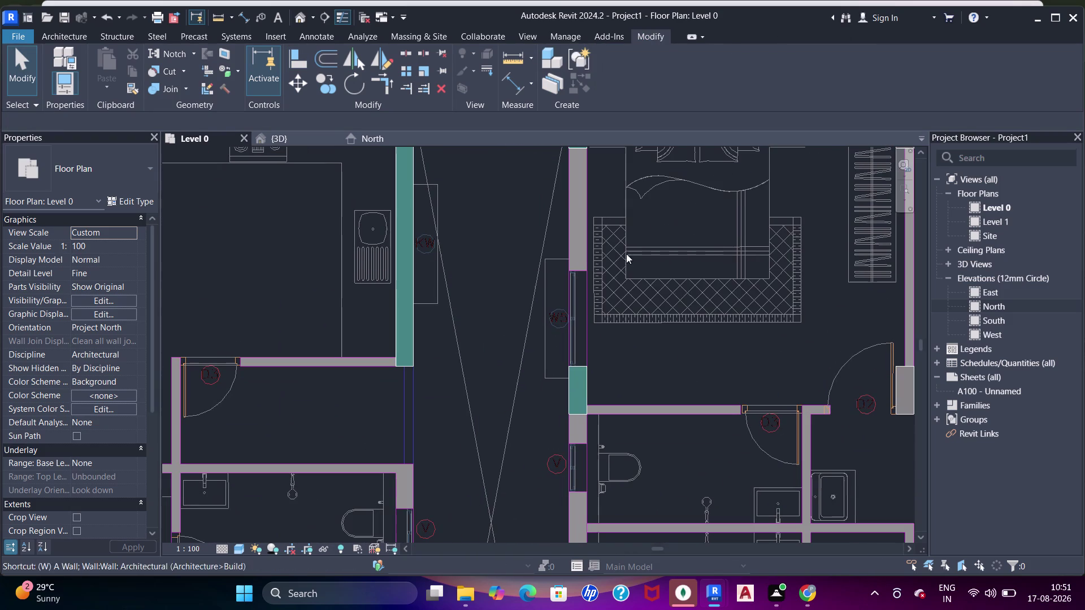
key(a)
scroll(up, 3)
middle_drag(621, 253, 633, 317)
middle_drag(596, 283, 598, 324)
scroll(up, 3)
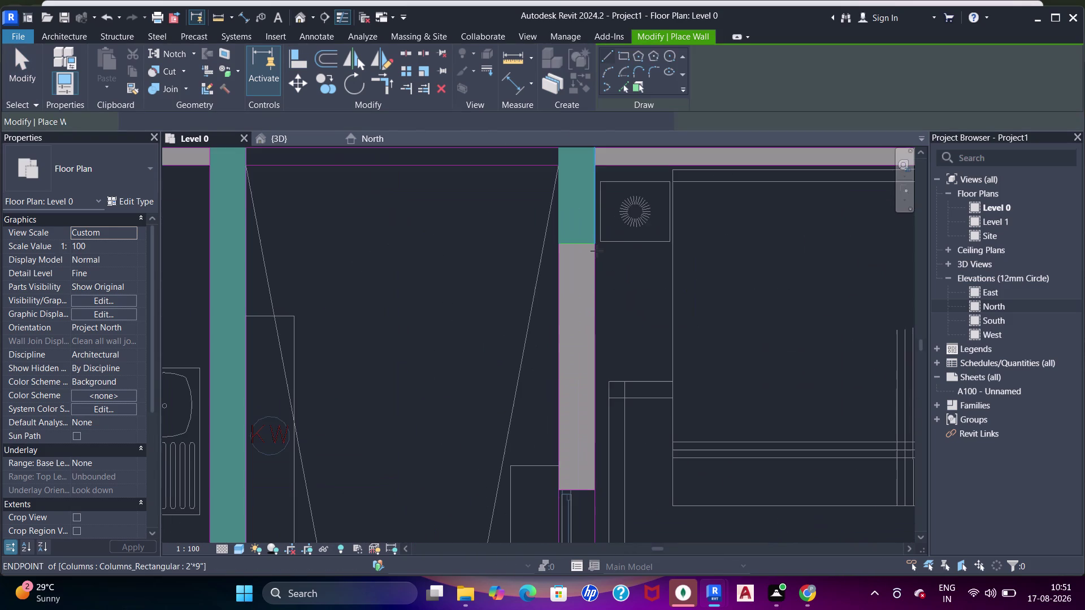
Draw a new shear wall along the shaft starting from the column end.
click(597, 247)
middle_drag(601, 386, 591, 336)
click(594, 333)
key(Escape)
key(Escape)
key(Escape)
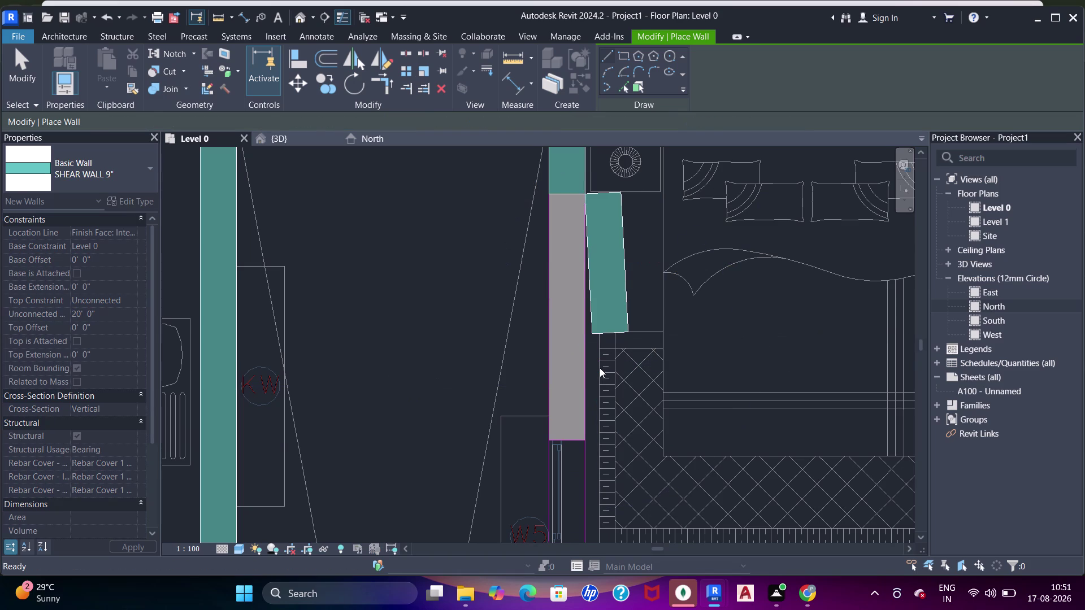
Align the slanted teal shaft wall straight onto the reference wall line.
key(a)
key(a)
key(a)
click(541, 316)
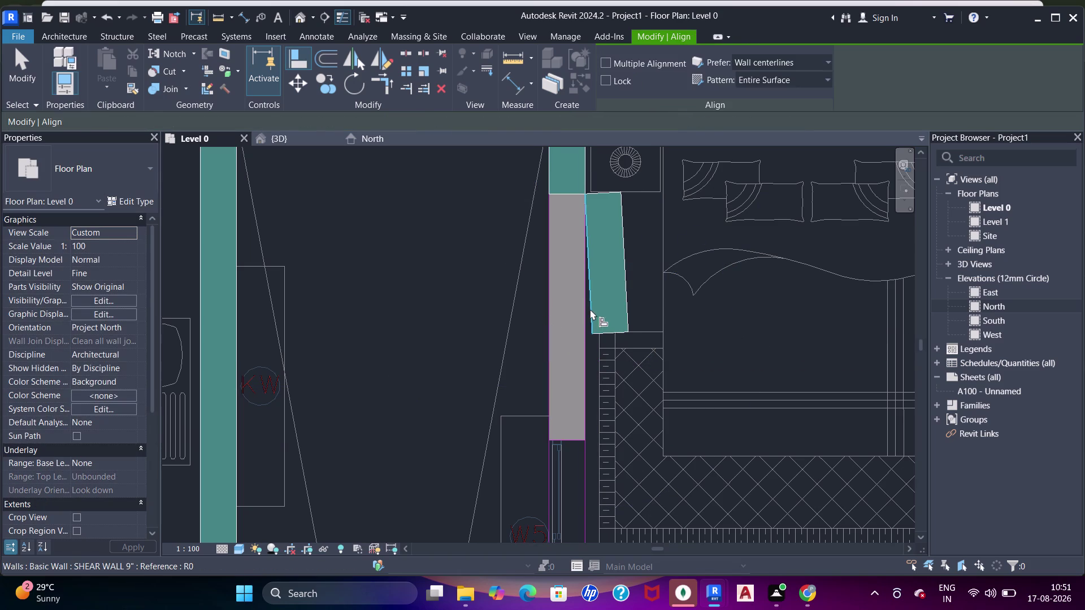
click(590, 309)
scroll(up, 3)
click(590, 365)
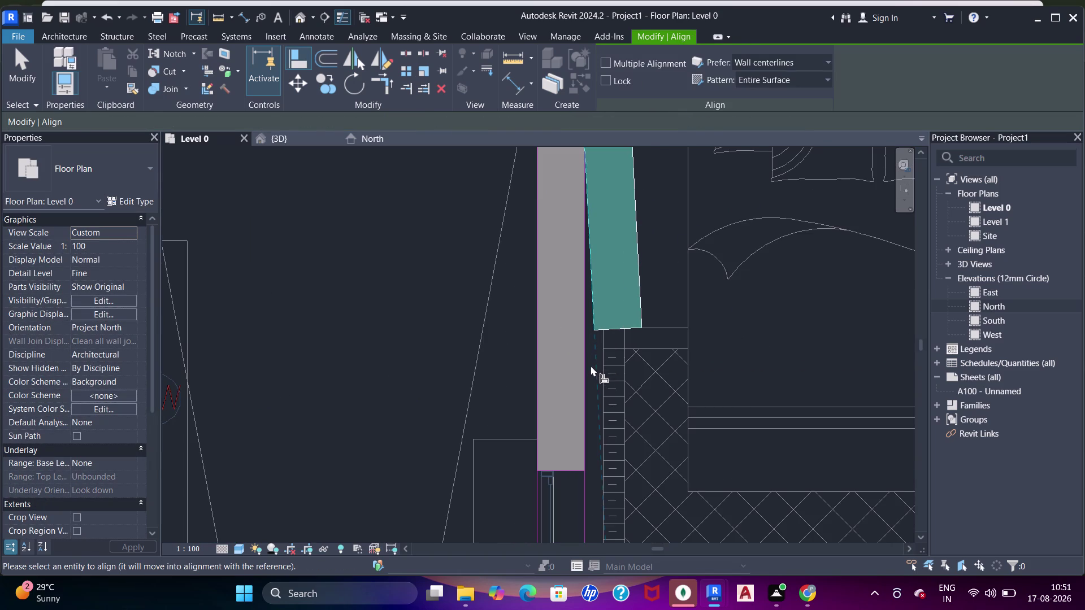
click(580, 316)
click(637, 310)
scroll(down, 3)
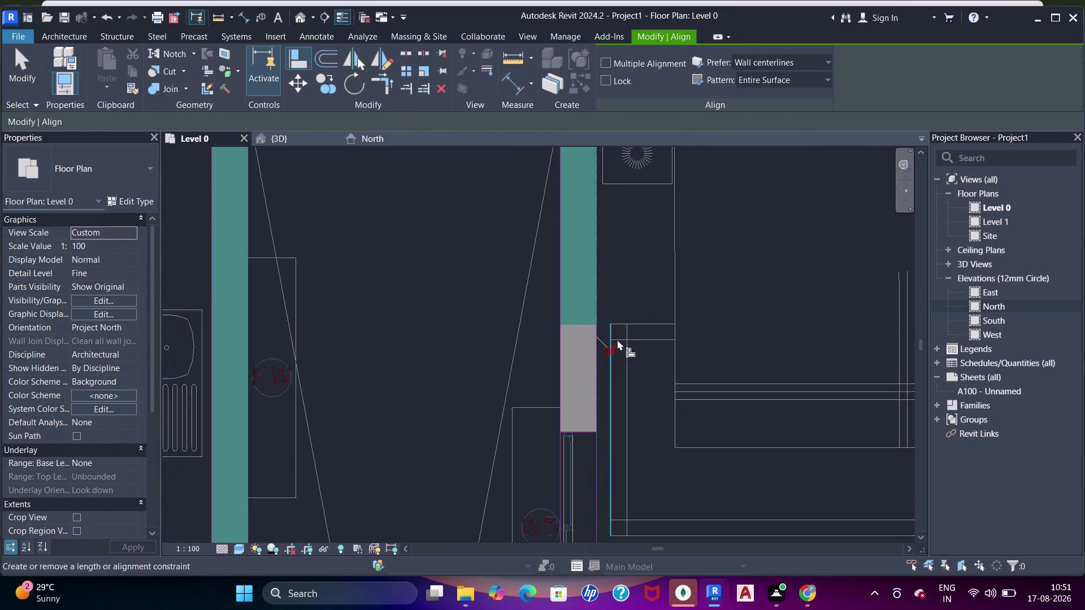
Pan down the shaft, pick a column edge as reference, then exit alignment.
middle_drag(605, 288, 690, 177)
middle_drag(713, 275, 678, 189)
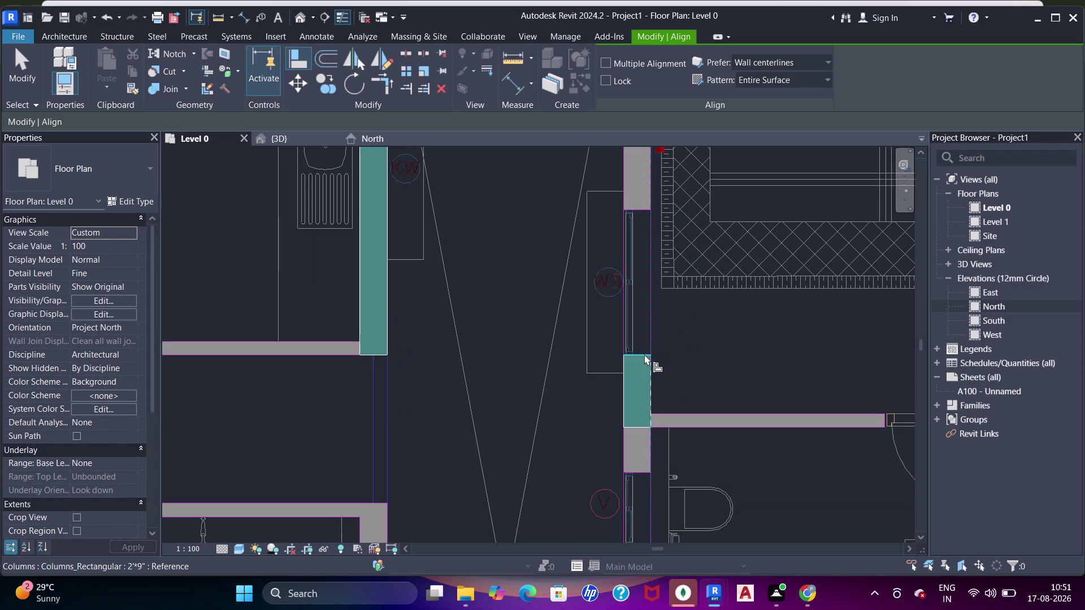
click(644, 354)
middle_drag(648, 301, 645, 319)
key(Escape)
key(Escape)
key(Escape)
drag(639, 437, 639, 431)
middle_drag(641, 290, 624, 389)
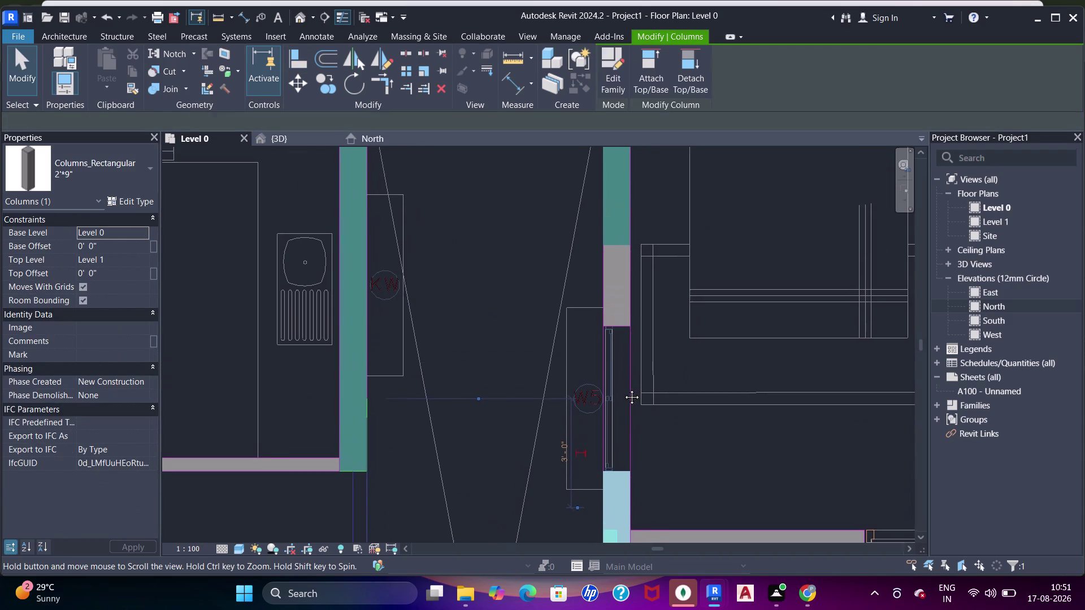
middle_drag(623, 389, 654, 248)
key(Escape)
scroll(up, 3)
key(Escape)
Abandon wall placement and align the shaft wall to the DWG wall line.
key(w)
key(a)
key(Escape)
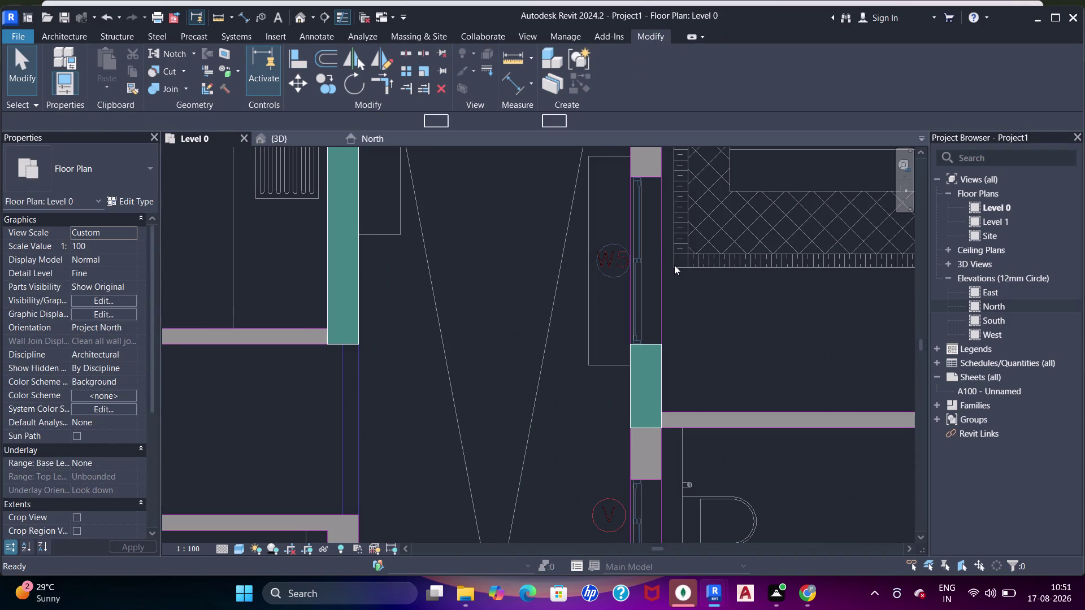
key(Escape)
key(Escape)
key(a)
key(a)
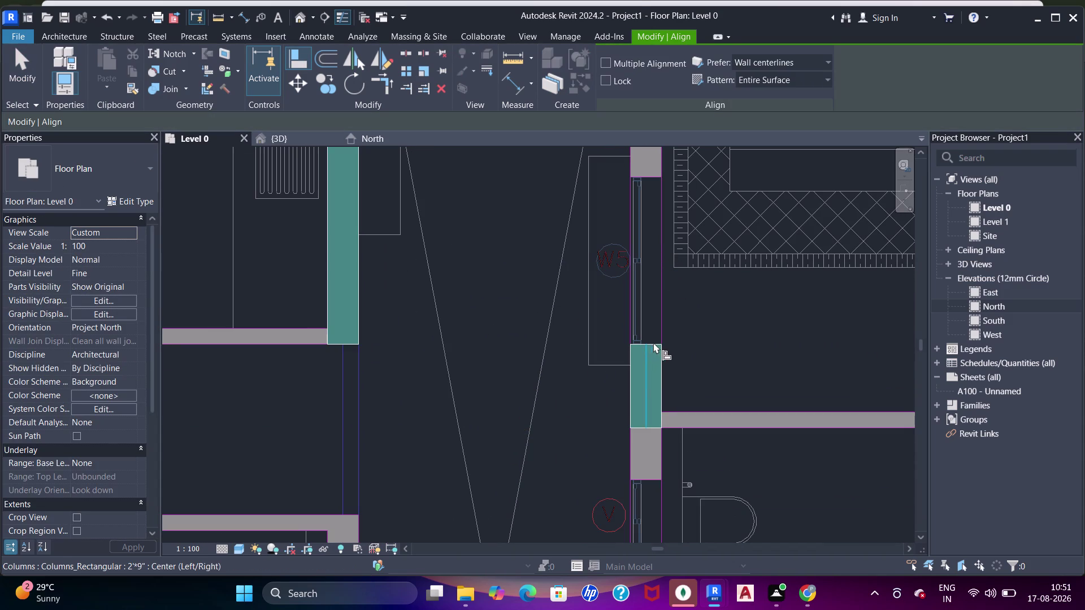
click(656, 344)
middle_drag(656, 321, 641, 426)
scroll(up, 3)
key(Escape)
key(Escape)
Align the next shaft wall piece to the DWG wall face, then view the toilets.
key(a)
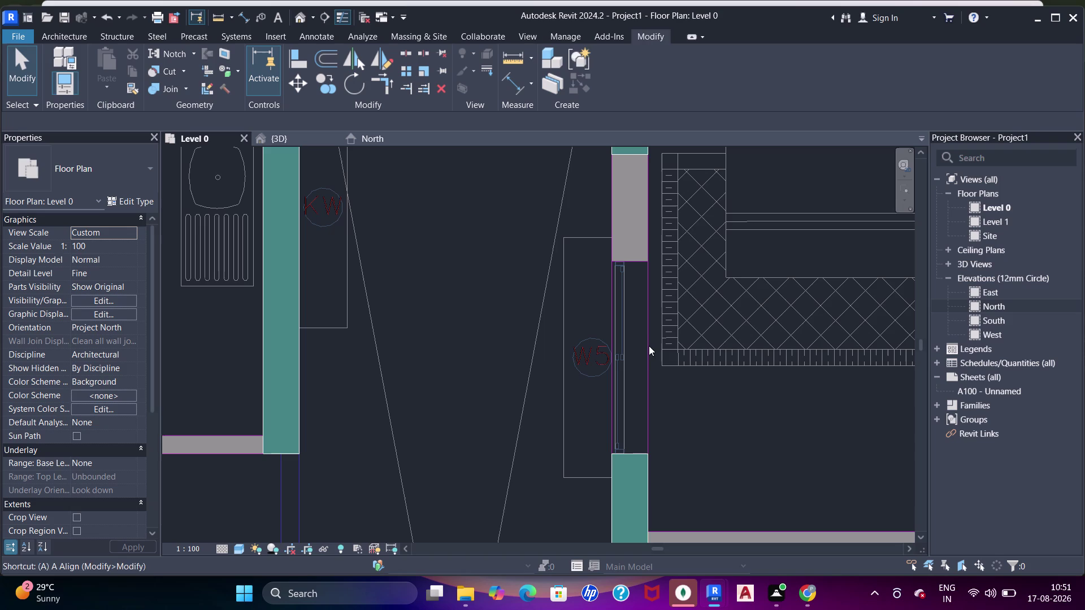
key(a)
scroll(up, 3)
drag(641, 459, 641, 449)
scroll(down, 3)
middle_drag(640, 292, 648, 389)
scroll(down, 3)
middle_drag(627, 313, 621, 361)
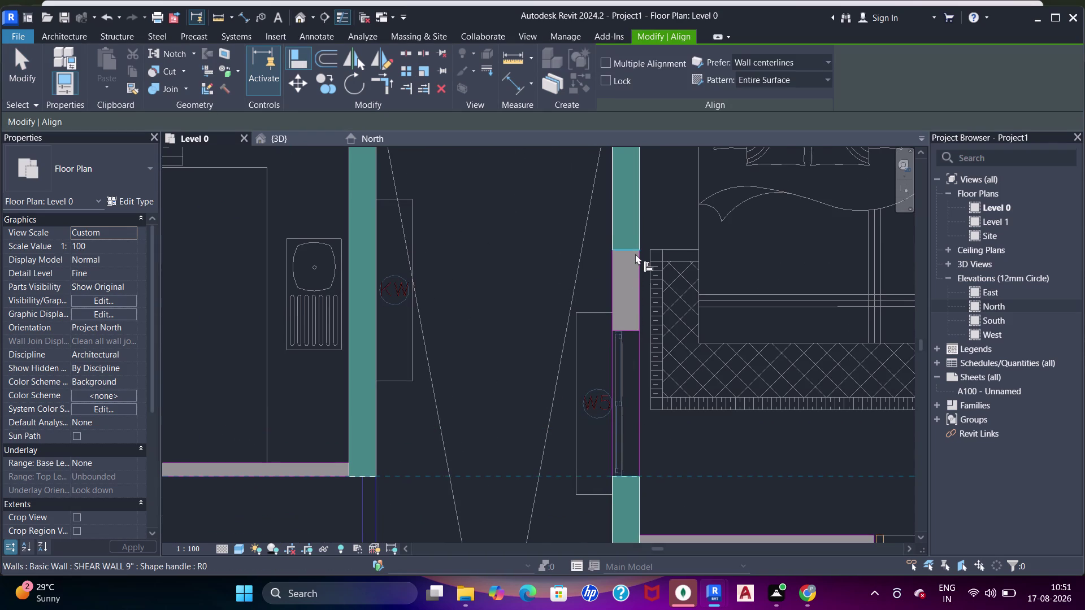
click(635, 254)
scroll(down, 3)
middle_drag(644, 434, 644, 267)
key(Escape)
key(Escape)
middle_drag(661, 318, 642, 255)
scroll(up, 3)
middle_click(610, 339)
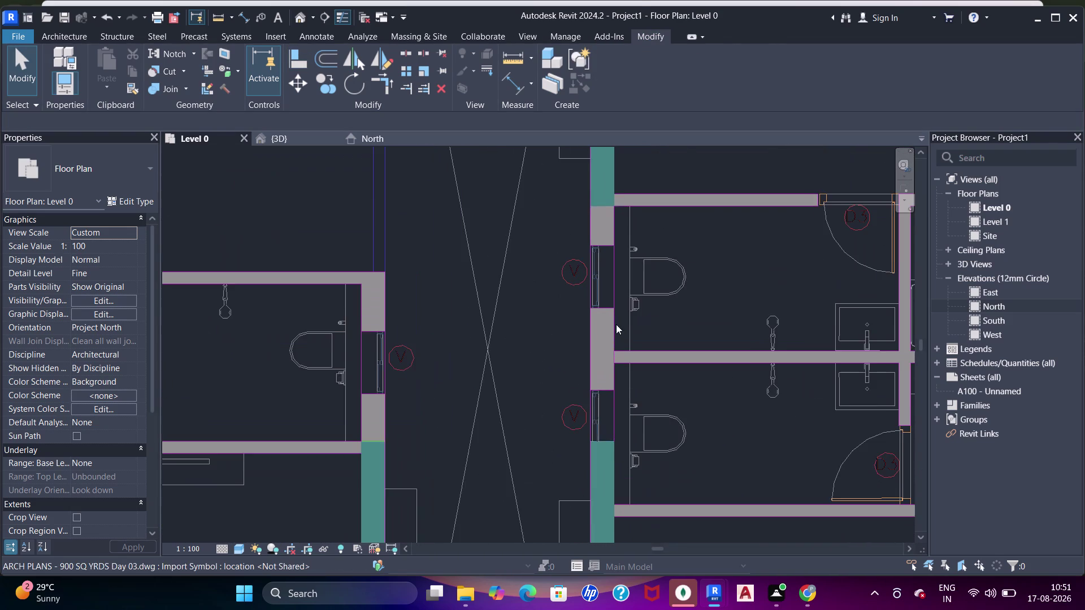
Inspect the shaft wall and the column piece beside it near the toilets.
key(Escape)
key(Escape)
middle_drag(621, 327, 621, 345)
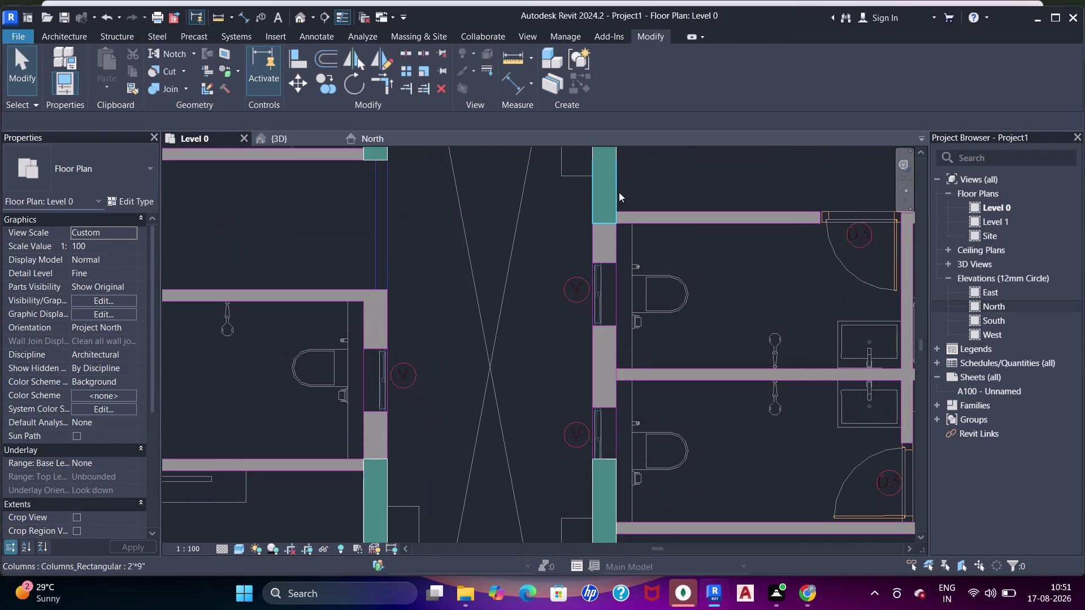
click(618, 196)
key(Escape)
middle_drag(647, 393, 644, 248)
click(607, 339)
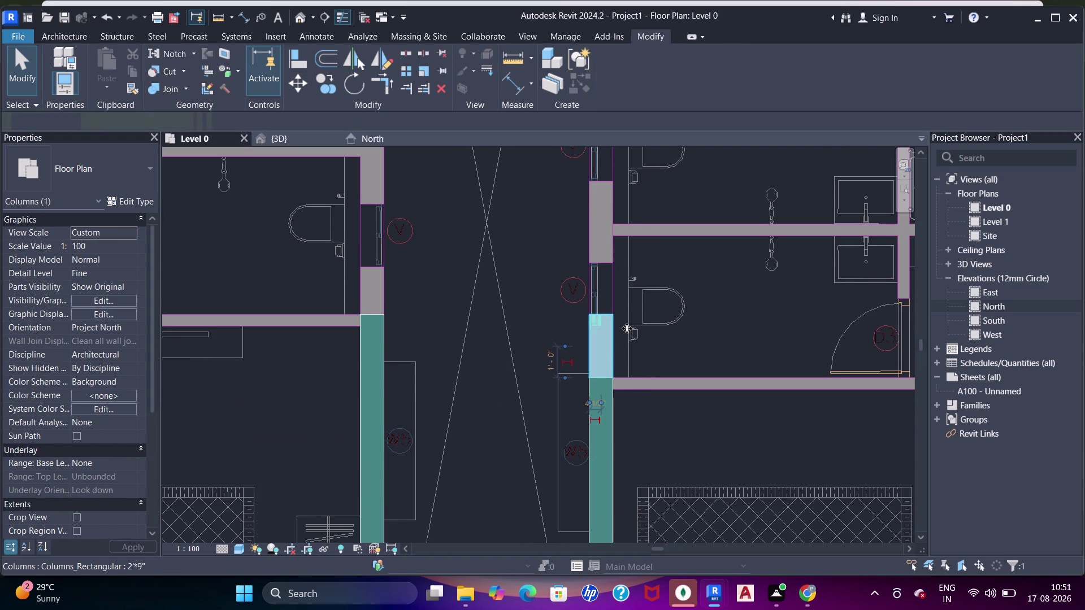
key(Escape)
scroll(up, 3)
scroll(down, 3)
middle_drag(629, 303, 632, 335)
Draw a short SHEAR WALL 9" between the DWG wall endpoints across the toilet-side gap.
key(w)
key(a)
middle_drag(611, 205, 626, 276)
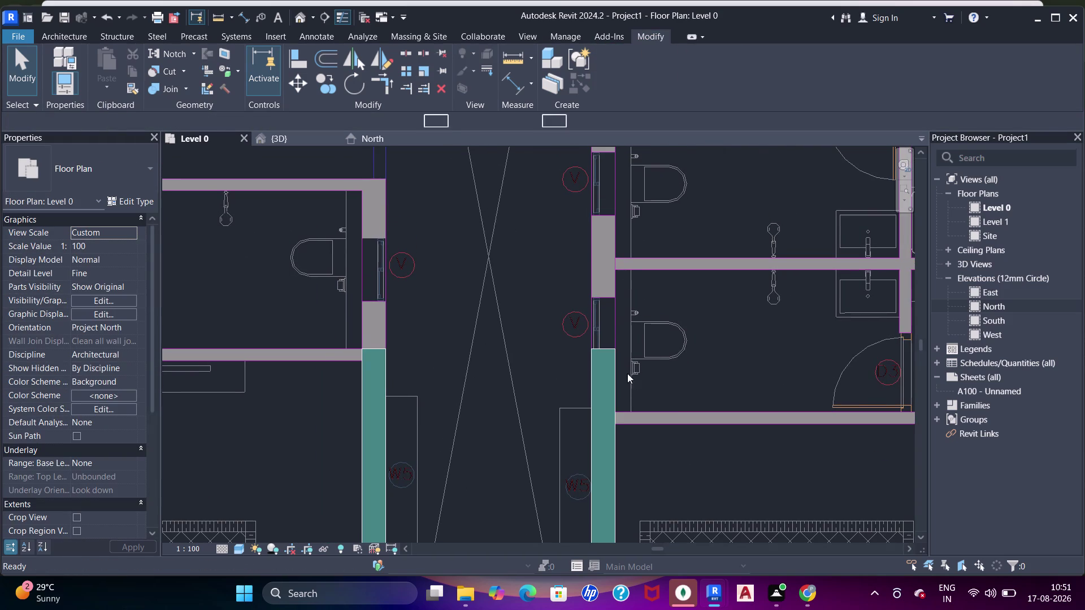
scroll(up, 3)
middle_drag(639, 262, 629, 379)
scroll(down, 3)
scroll(down, 3)
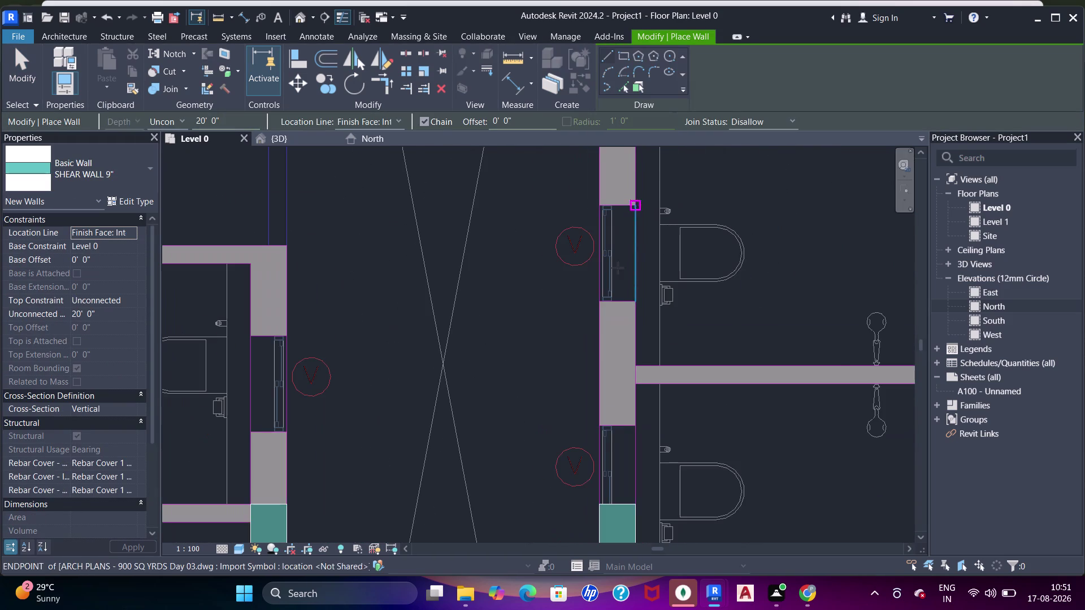
middle_click(616, 291)
middle_drag(632, 226, 632, 254)
click(637, 187)
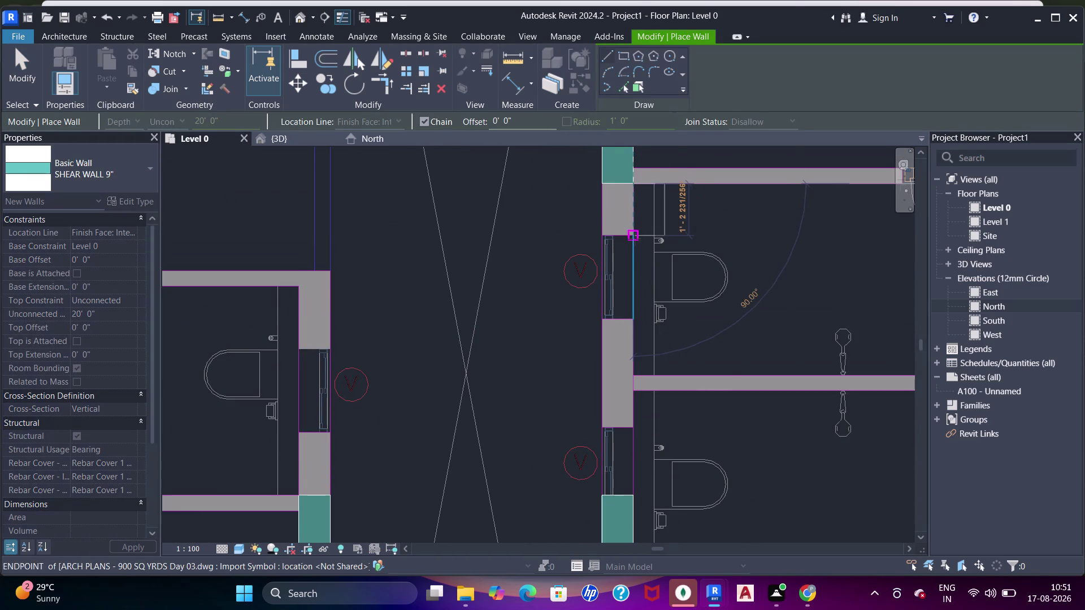
click(634, 239)
key(Escape)
key(Escape)
key(Escape)
key(Escape)
key(Escape)
key(Escape)
Select the newly drawn shear wall and check it against the lower teal wall.
click(644, 235)
key(space)
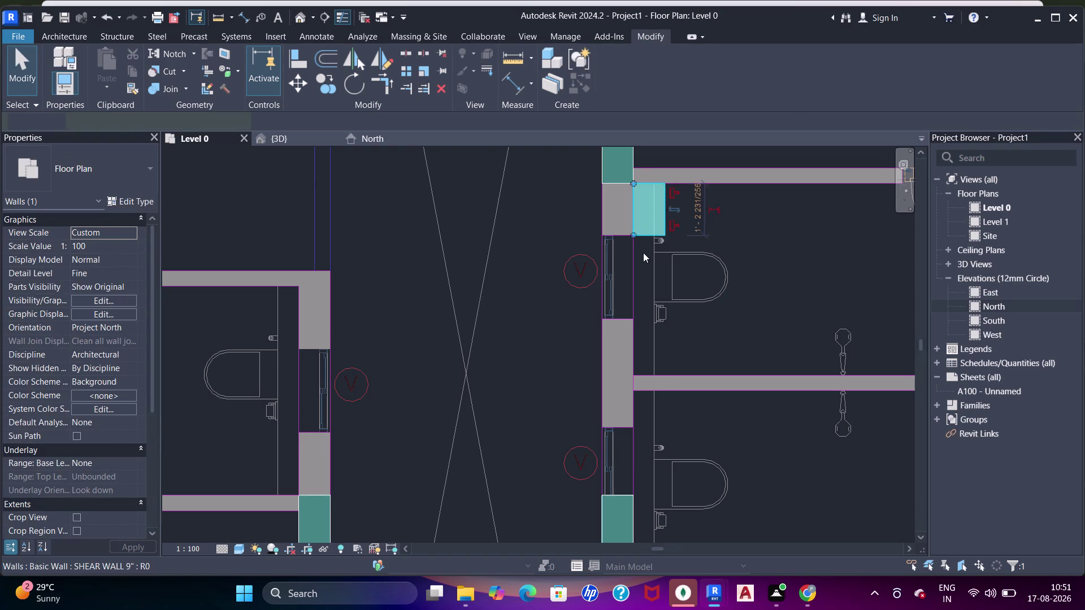
middle_drag(620, 330, 627, 259)
key(Escape)
key(Escape)
middle_drag(634, 274, 631, 301)
Align the new wall with the existing teal wall face so the run is continuous.
key(a)
key(a)
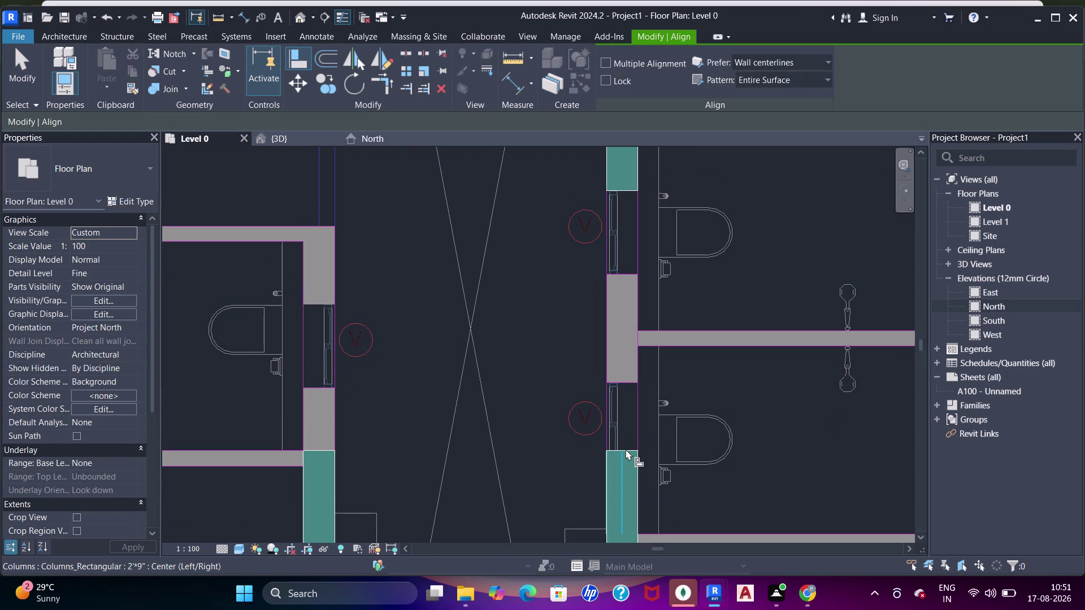
drag(630, 449, 638, 437)
click(619, 190)
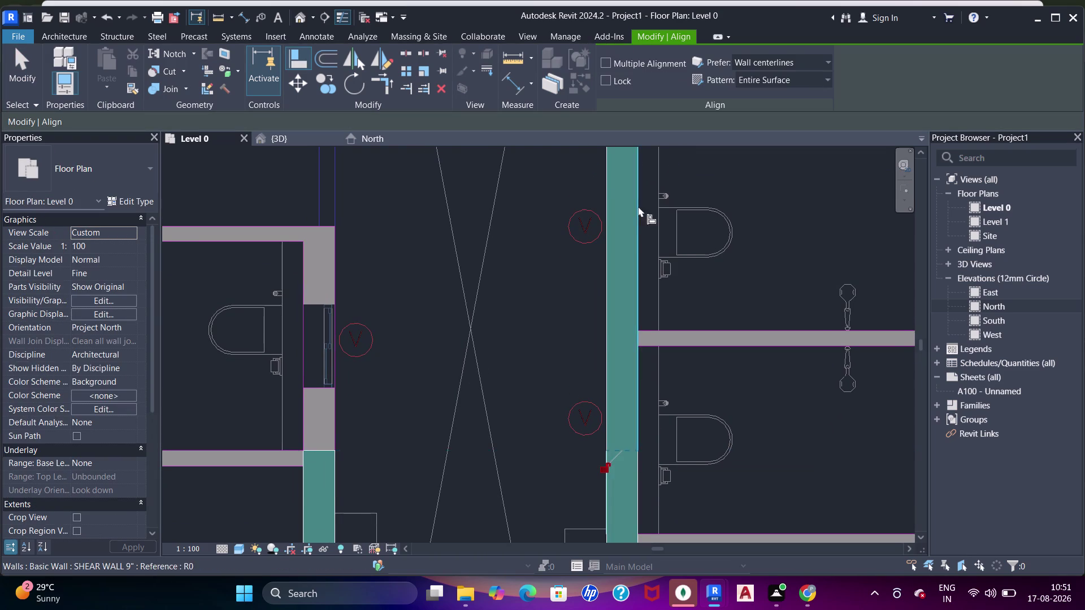
scroll(down, 3)
middle_drag(648, 333, 526, 306)
scroll(down, 3)
scroll(down, 3)
middle_drag(765, 343, 546, 318)
scroll(down, 3)
scroll(down, 3)
middle_drag(694, 307, 650, 251)
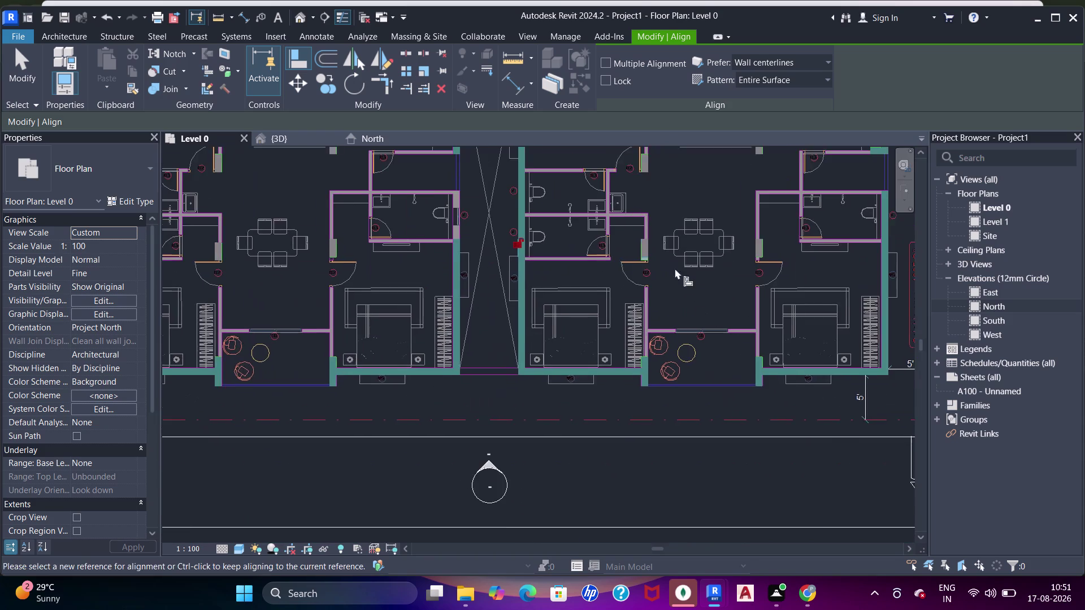
middle_drag(718, 286, 583, 388)
middle_drag(633, 270, 696, 364)
scroll(down, 3)
middle_drag(554, 328, 604, 410)
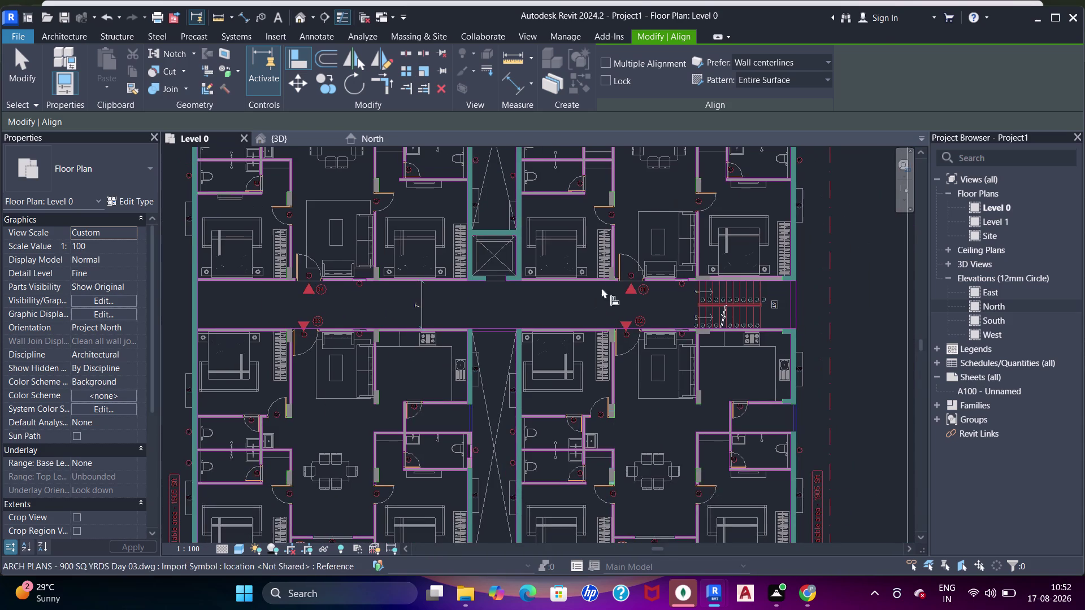
middle_drag(571, 248, 635, 384)
middle_drag(588, 260, 614, 303)
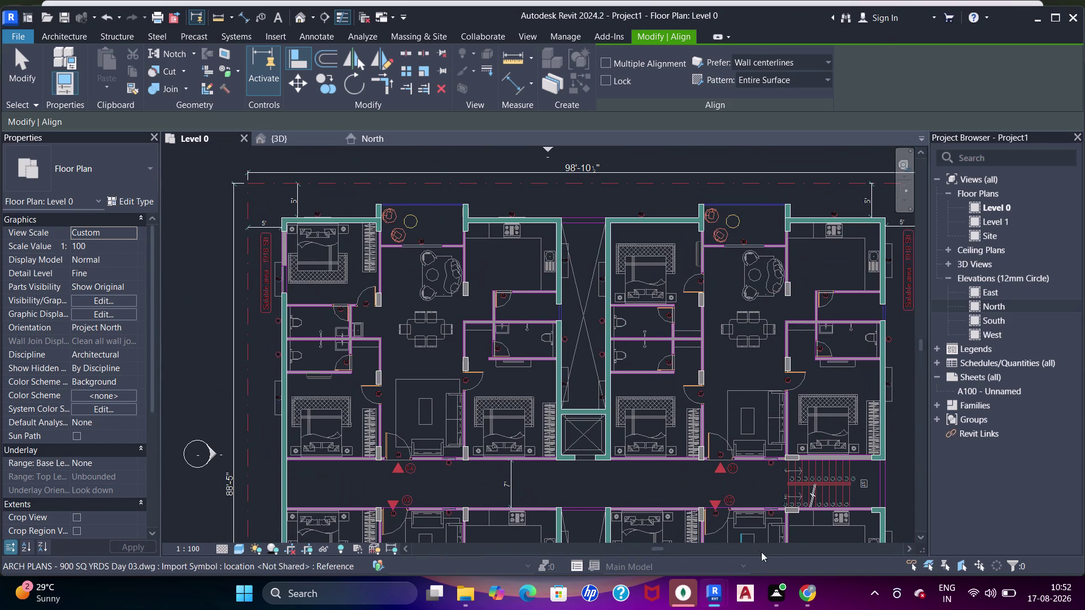